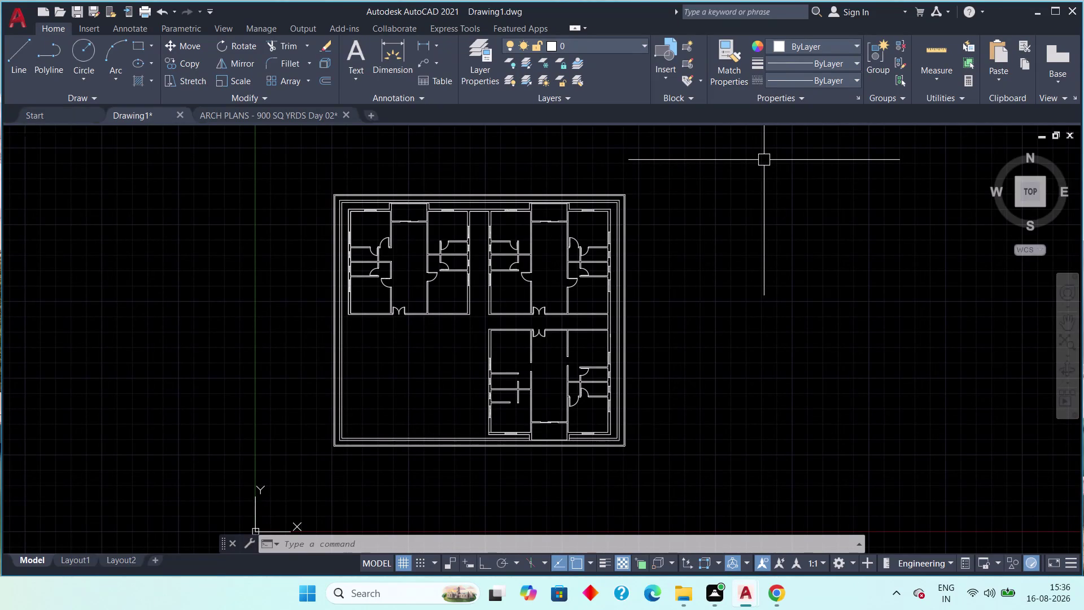
Pan and zoom around the floor plan to inspect the lower unit's doorways.
middle_drag(814, 177, 699, 214)
scroll(up, 3)
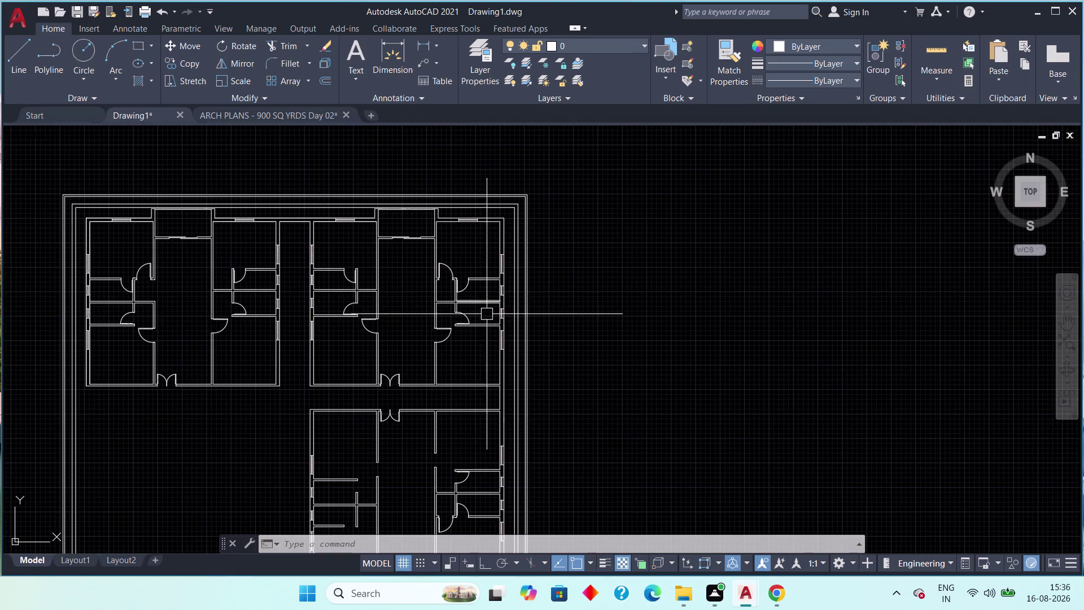
middle_drag(486, 314, 554, 274)
middle_drag(554, 414, 550, 331)
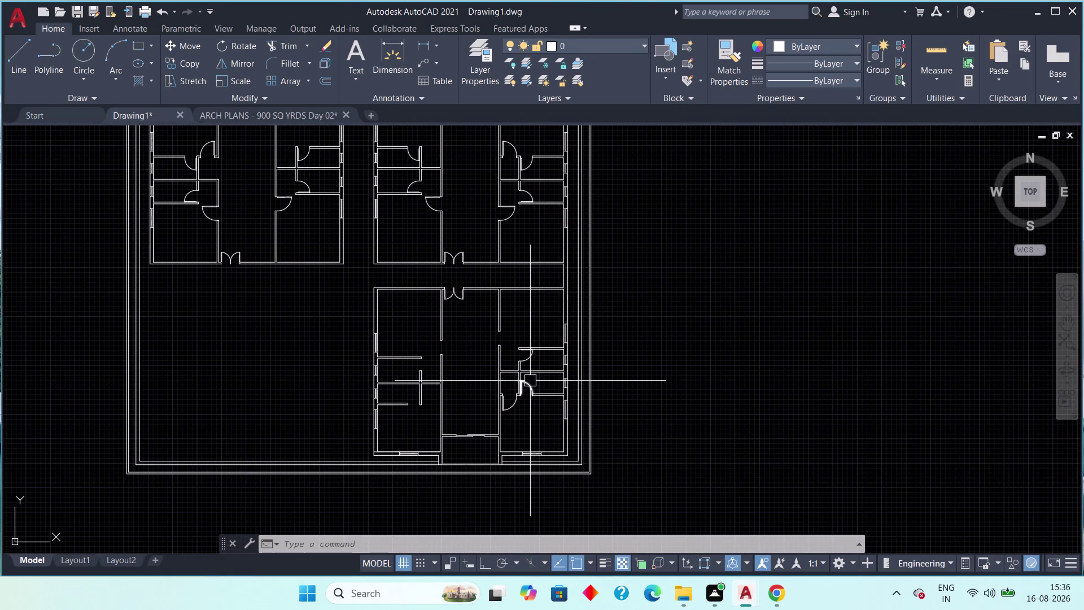
scroll(up, 3)
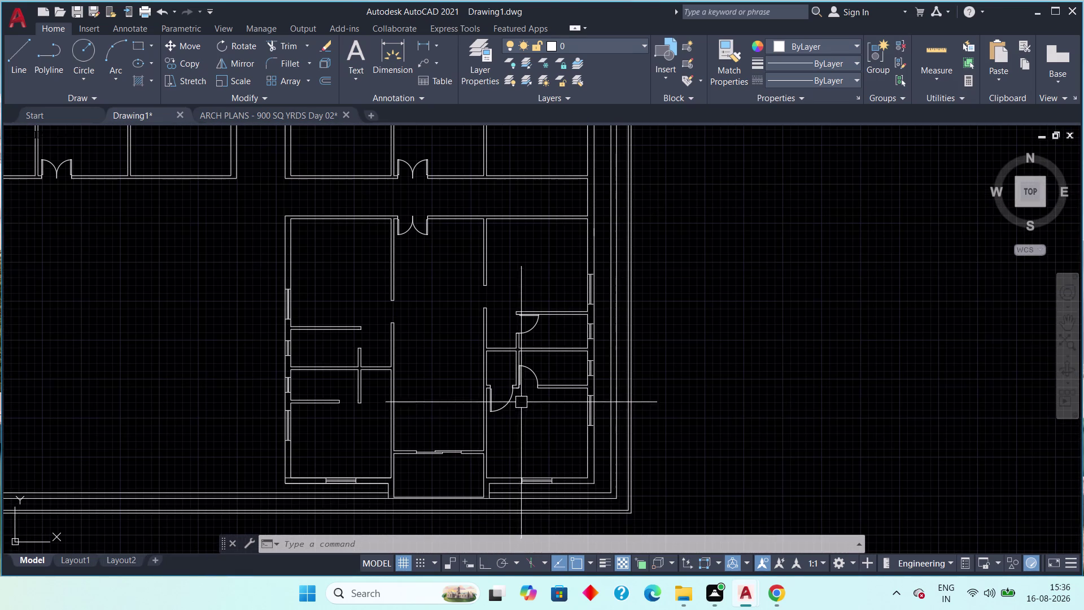
middle_drag(522, 401, 586, 418)
scroll(down, 3)
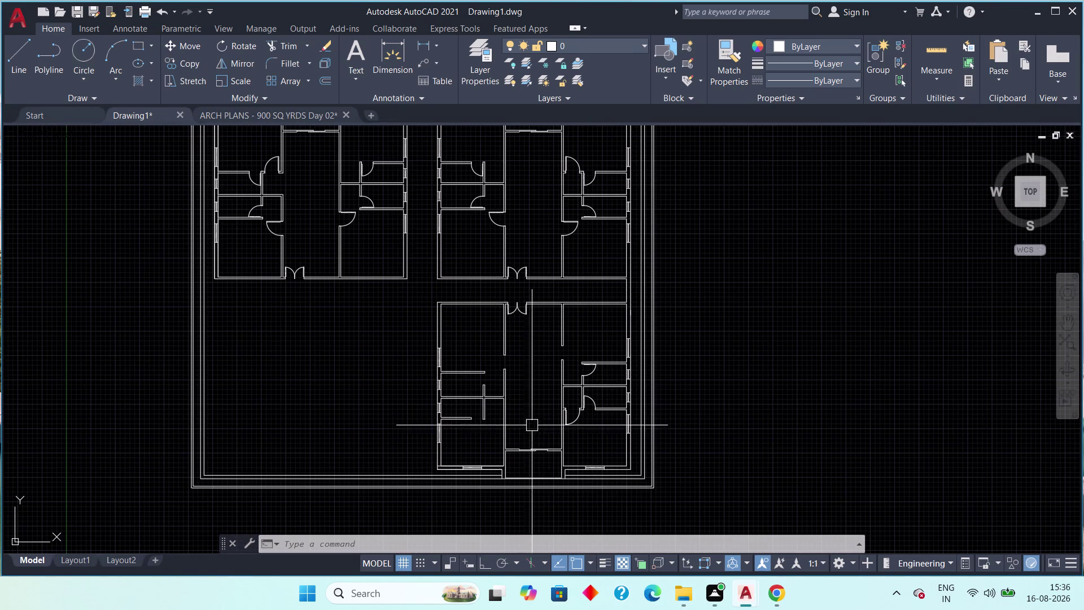
scroll(up, 3)
scroll(down, 3)
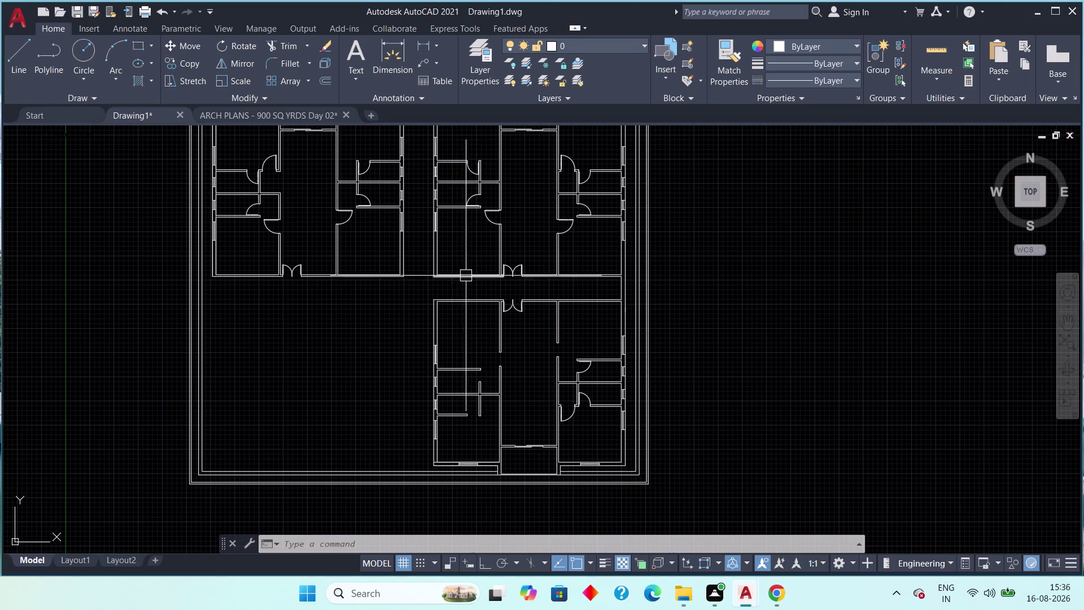
middle_drag(485, 272, 501, 290)
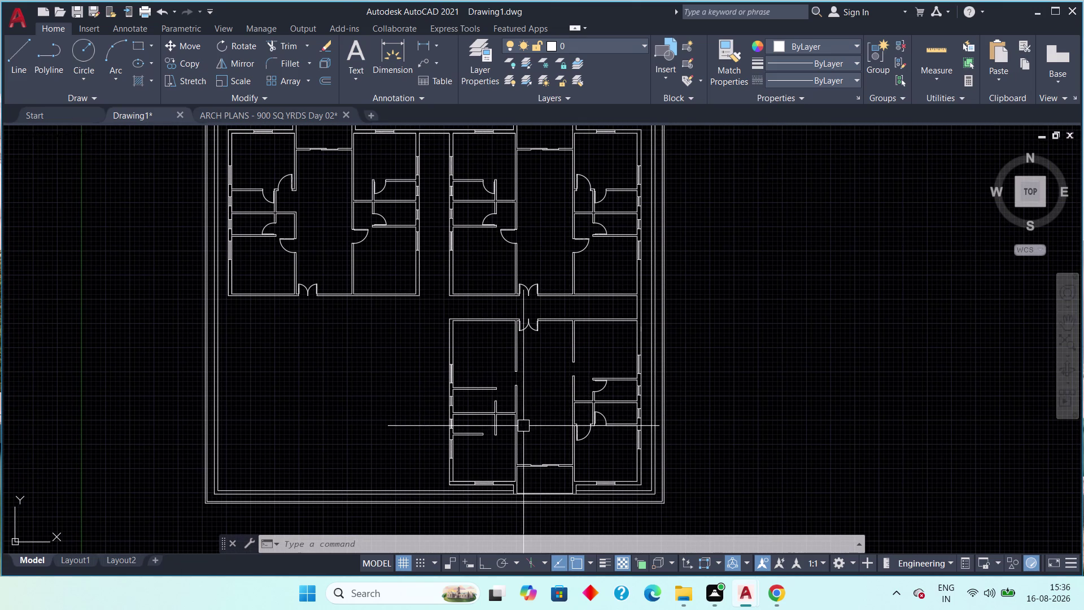
middle_drag(512, 433, 556, 413)
scroll(up, 3)
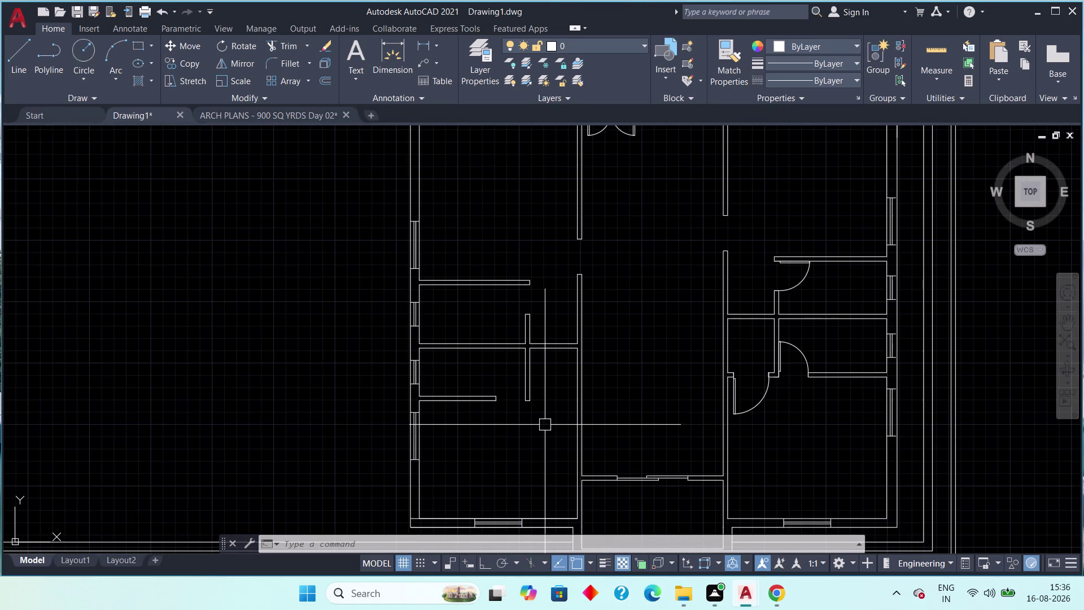
middle_drag(506, 426, 533, 410)
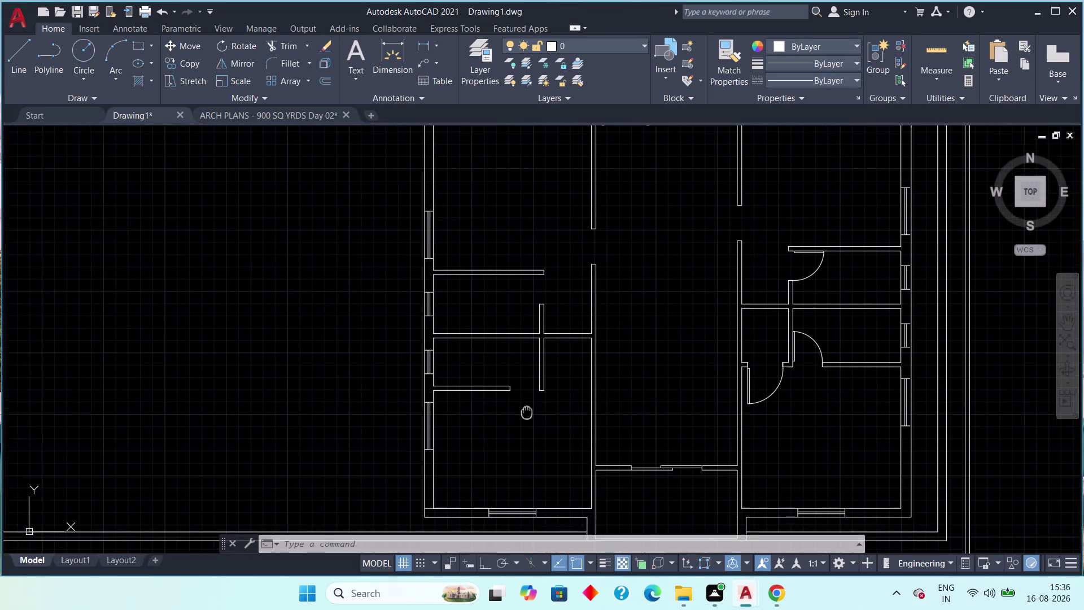
middle_drag(533, 410, 591, 375)
scroll(up, 3)
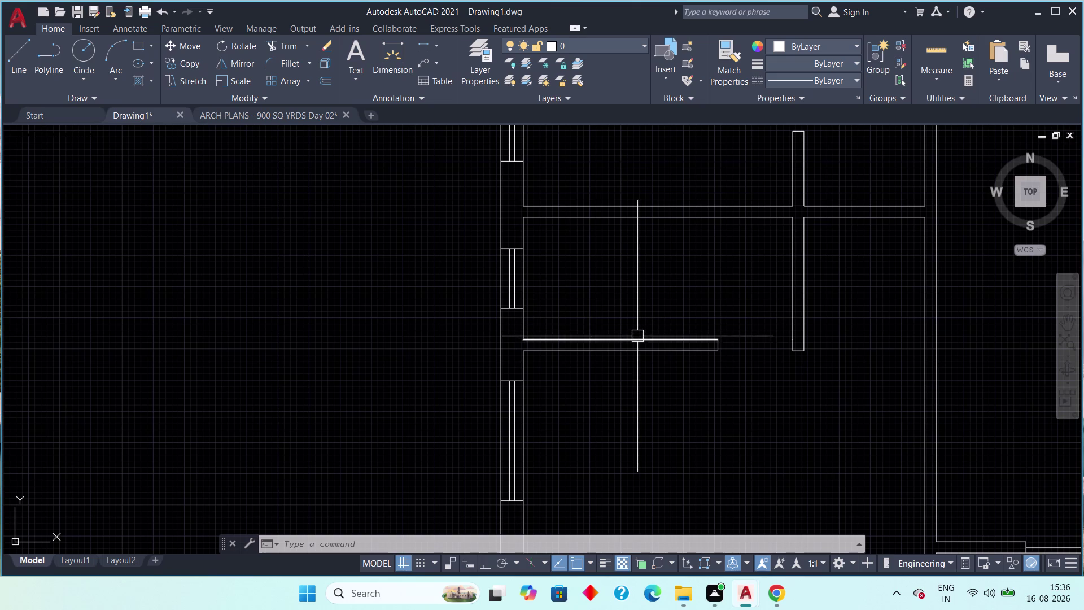
scroll(down, 3)
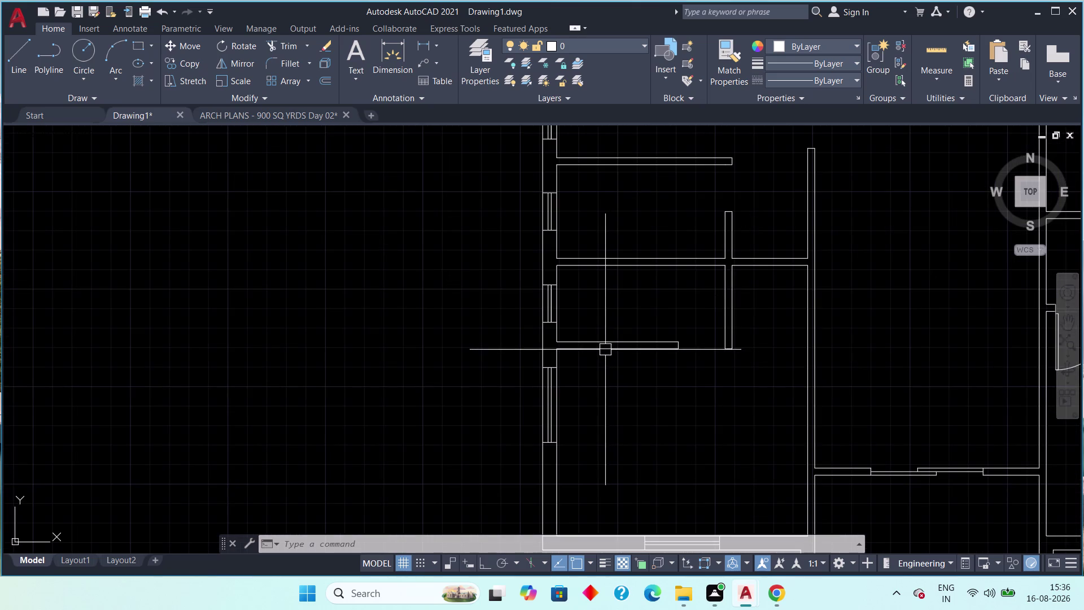
scroll(up, 3)
middle_drag(607, 349, 666, 291)
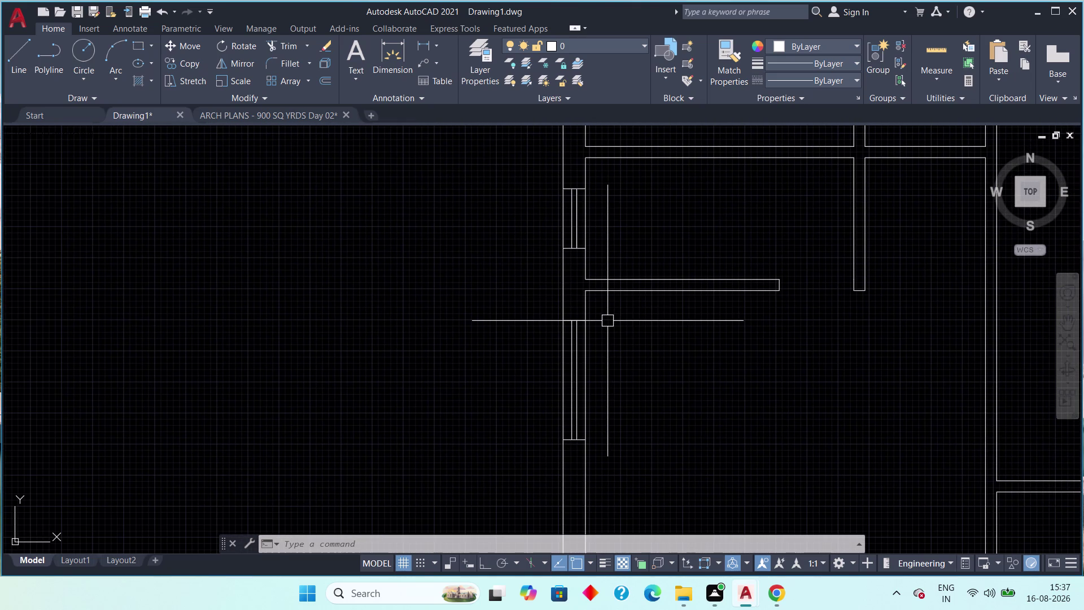
scroll(down, 3)
middle_drag(634, 340, 642, 343)
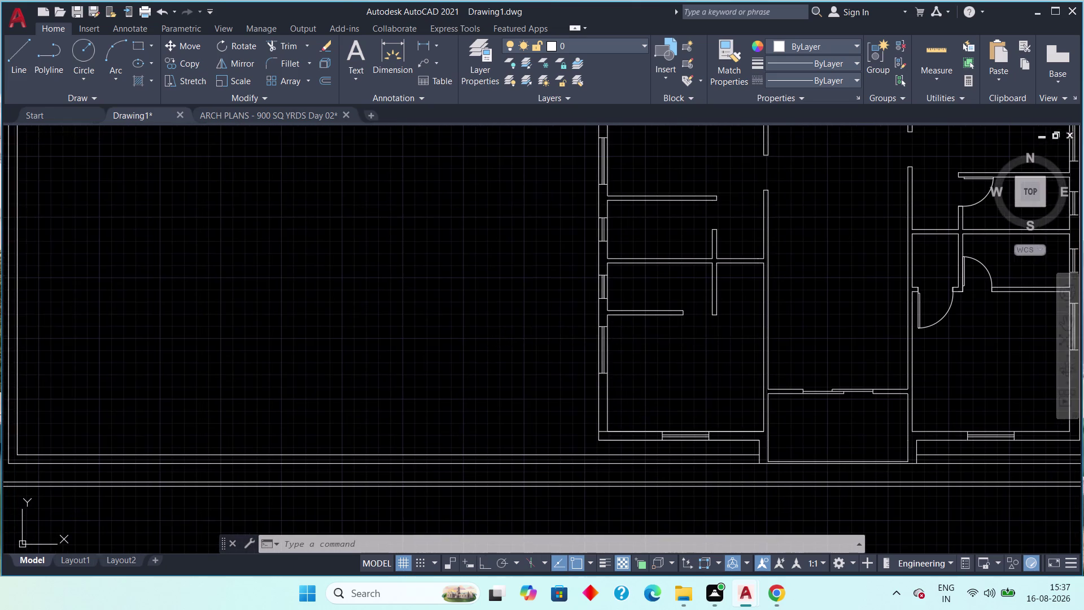
middle_drag(642, 342, 594, 369)
scroll(down, 3)
middle_drag(639, 355, 552, 385)
scroll(down, 3)
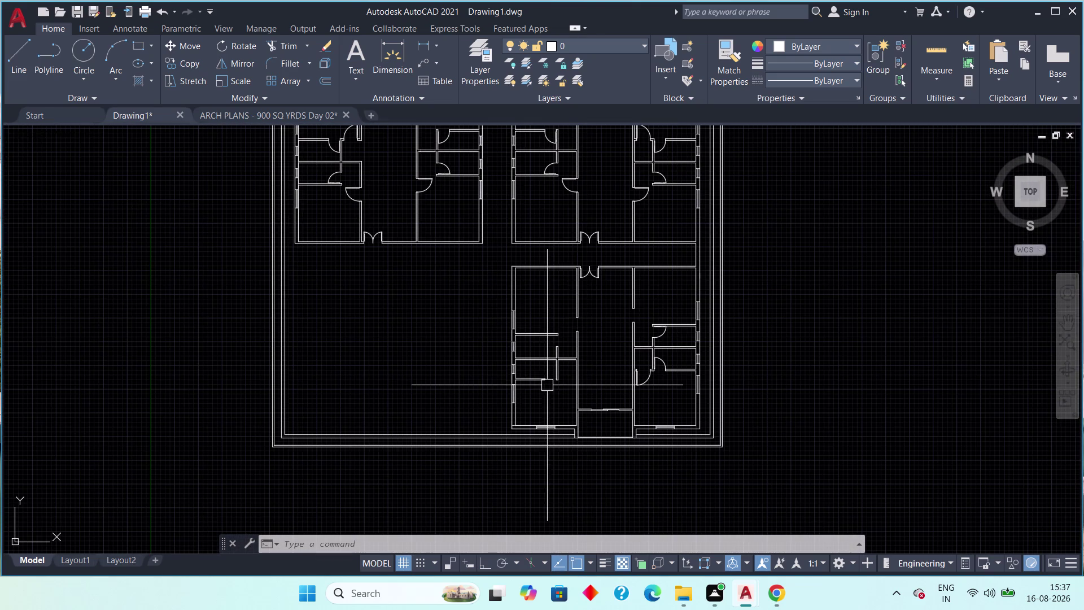
middle_drag(592, 355, 536, 413)
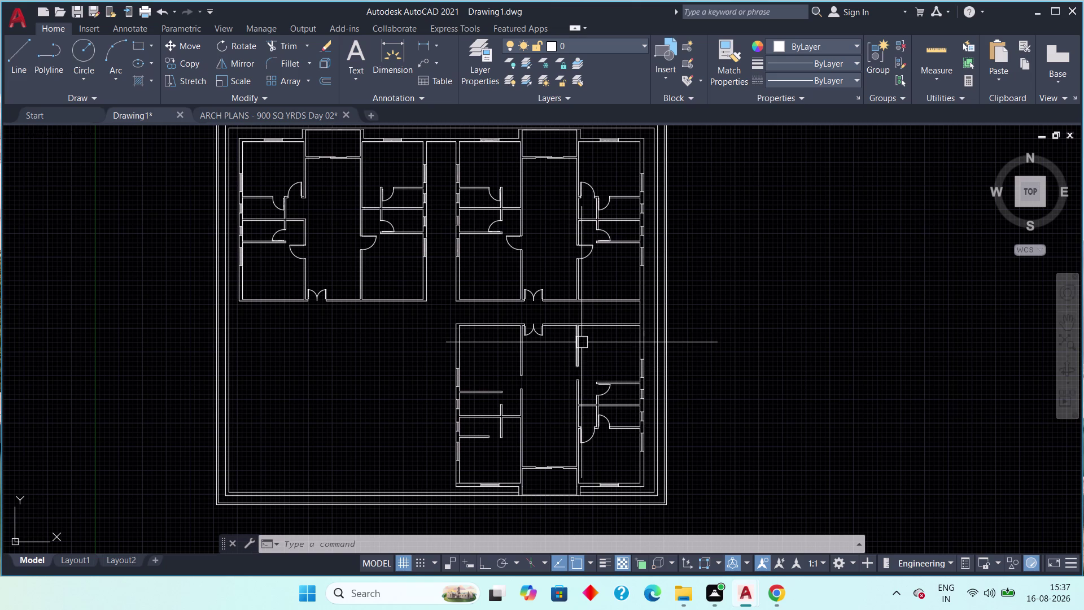
scroll(up, 3)
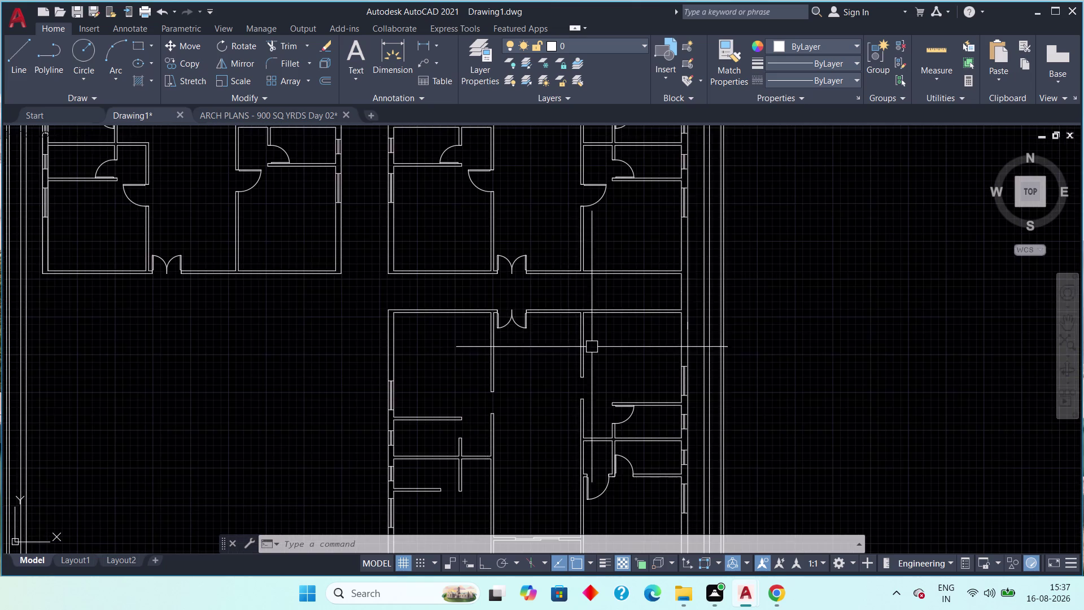
scroll(down, 3)
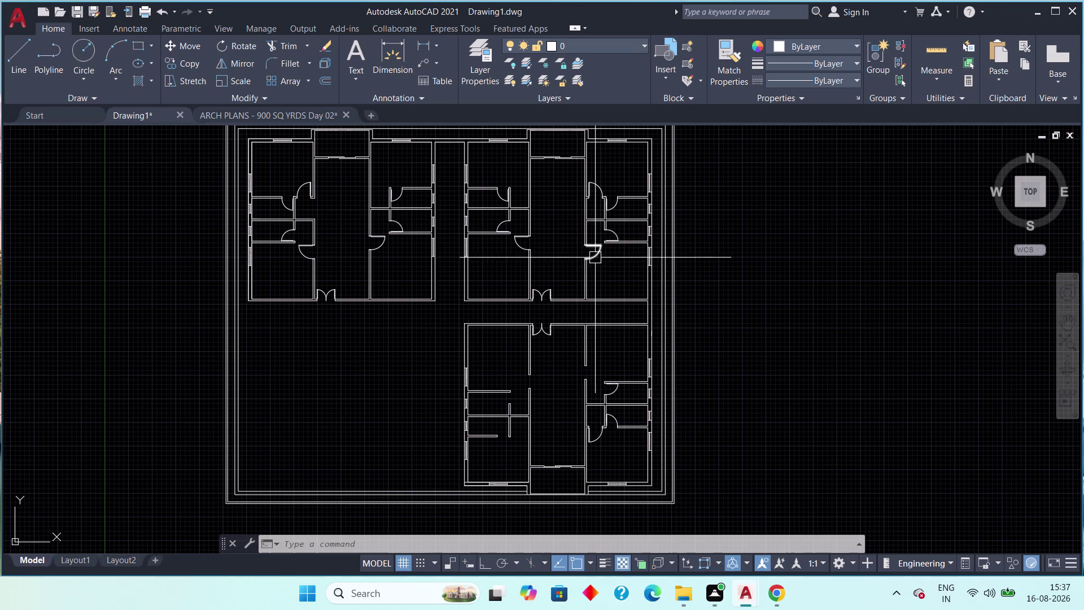
Copy the upper-right unit's door swing into a doorway of the lower unit.
click(595, 257)
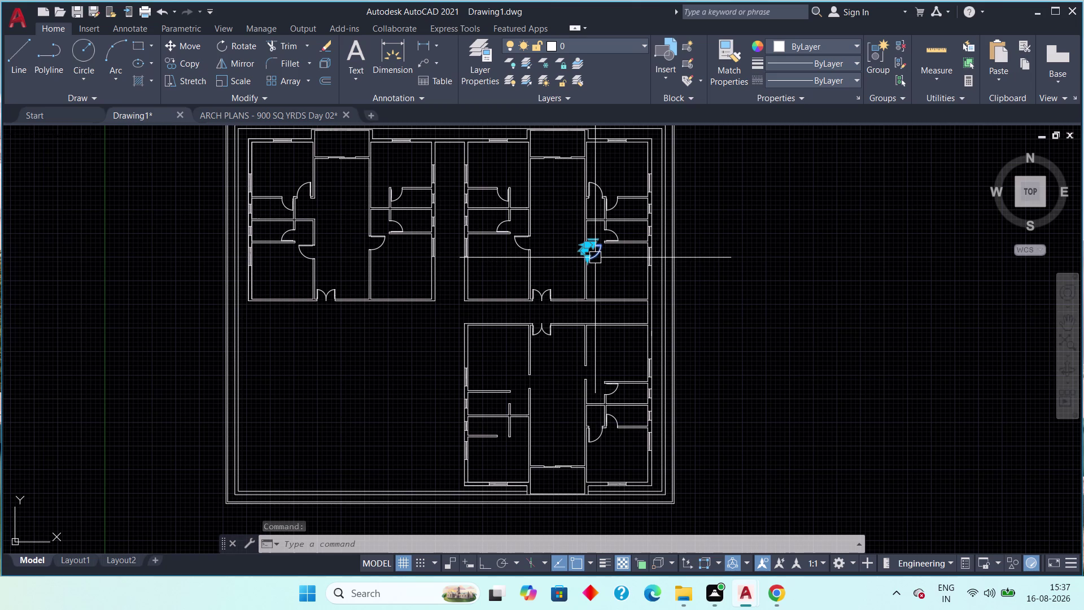
text(c)
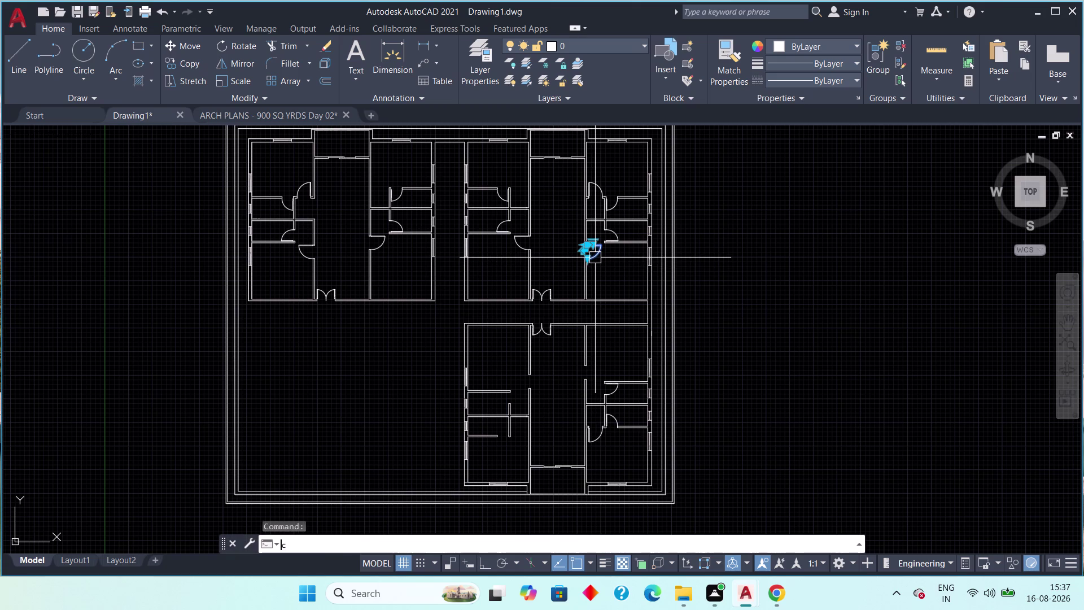
text(o)
key(space)
drag(595, 258, 596, 263)
drag(598, 256, 598, 264)
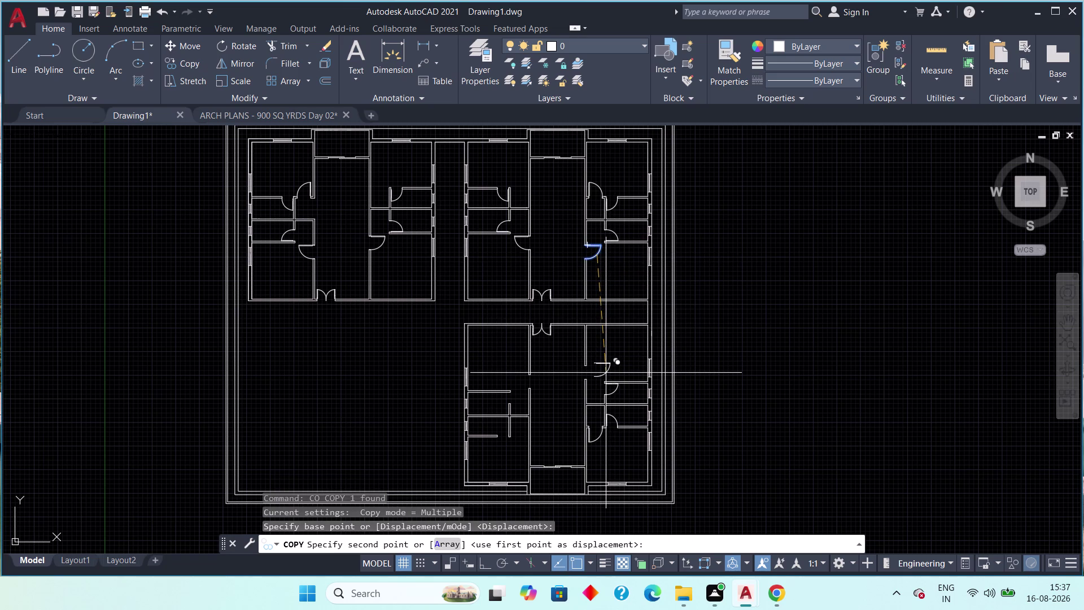
click(606, 373)
key(Escape)
scroll(up, 3)
Flip the copied door so it swings the other way, then clear the selection.
click(592, 351)
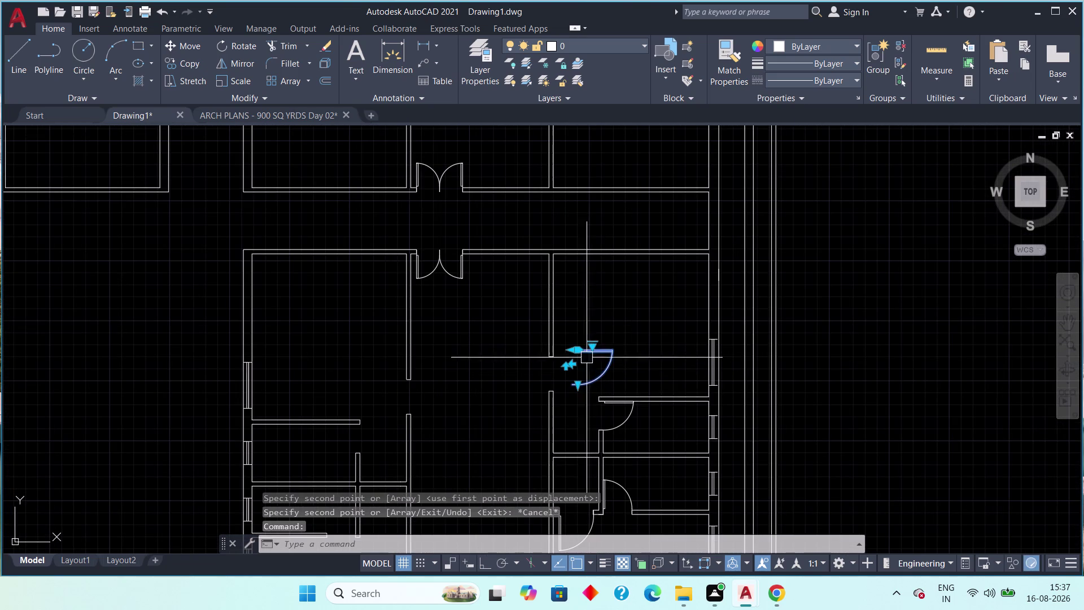
scroll(up, 3)
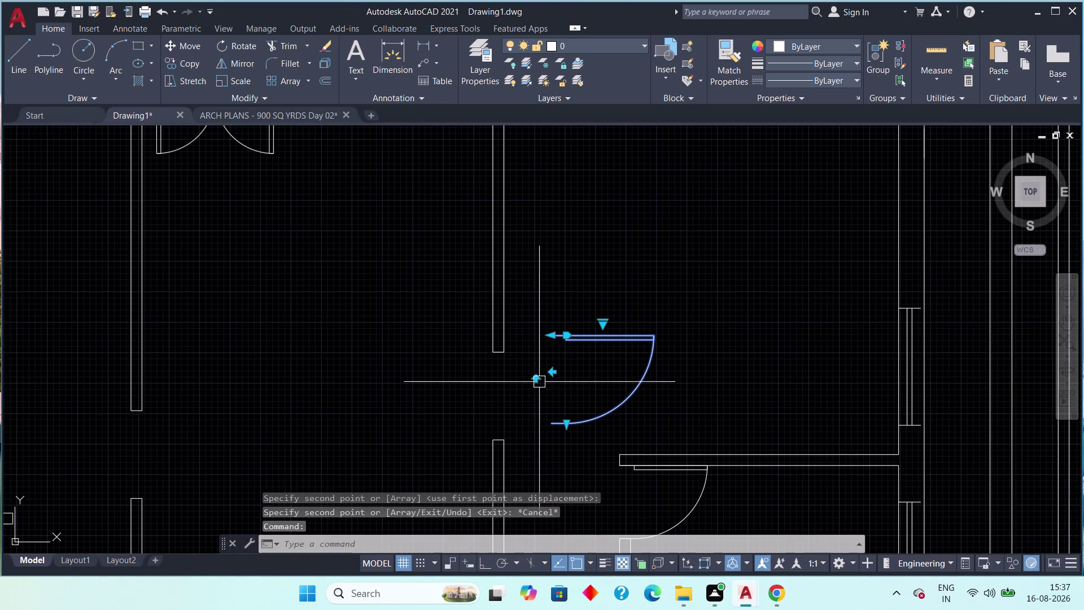
click(538, 381)
scroll(down, 3)
middle_drag(550, 377, 563, 358)
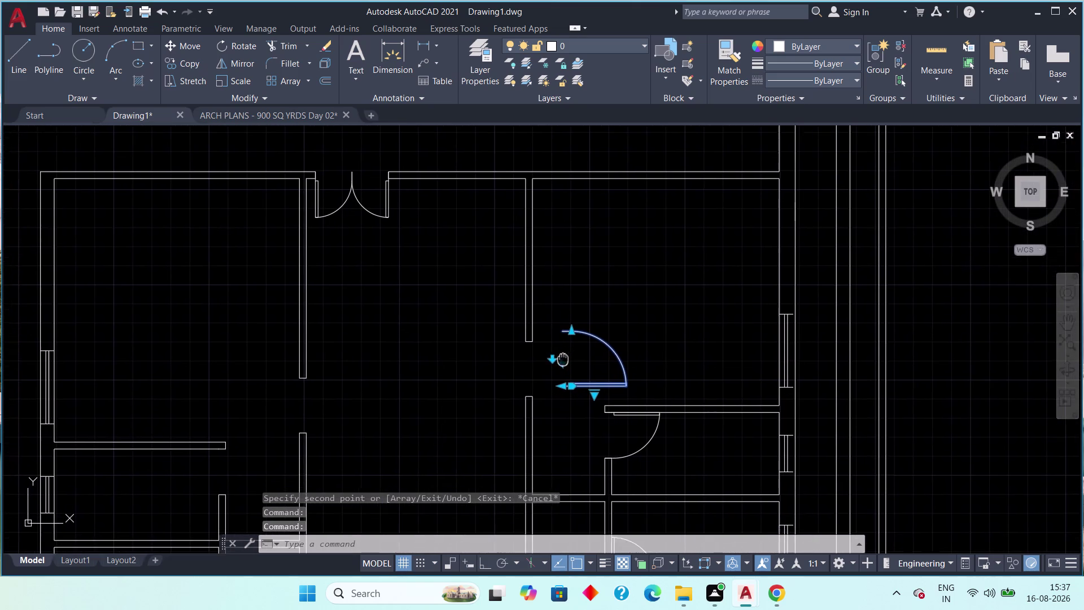
middle_drag(563, 359, 564, 358)
scroll(down, 3)
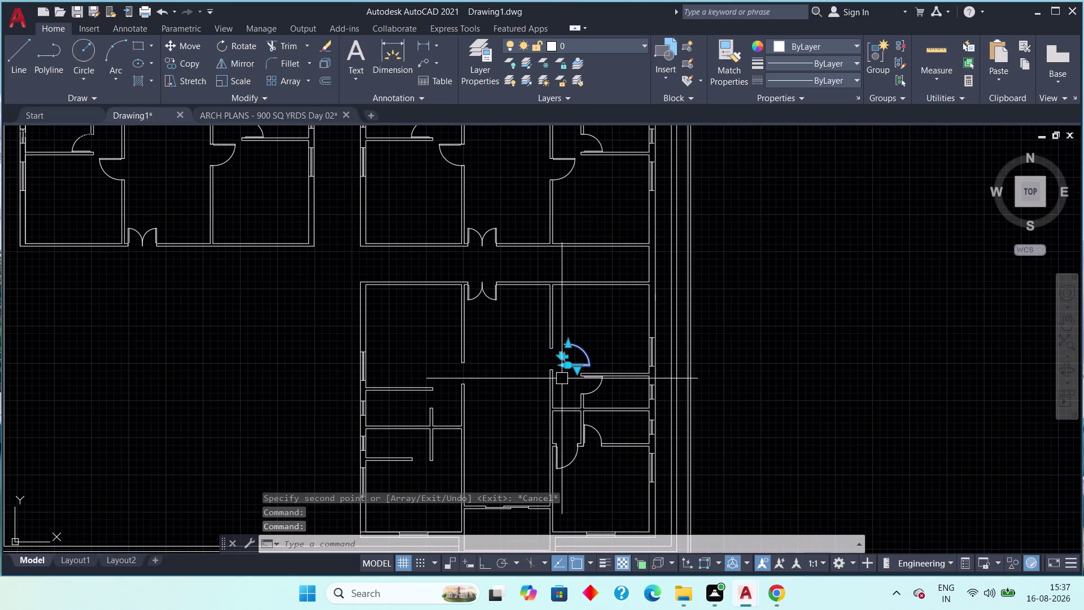
scroll(down, 3)
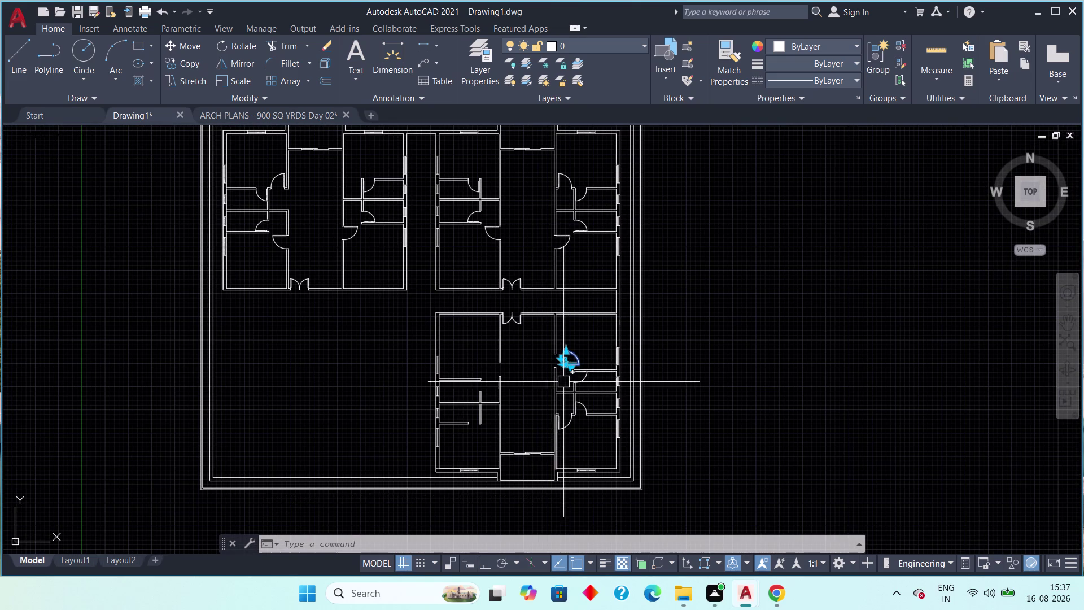
key(Escape)
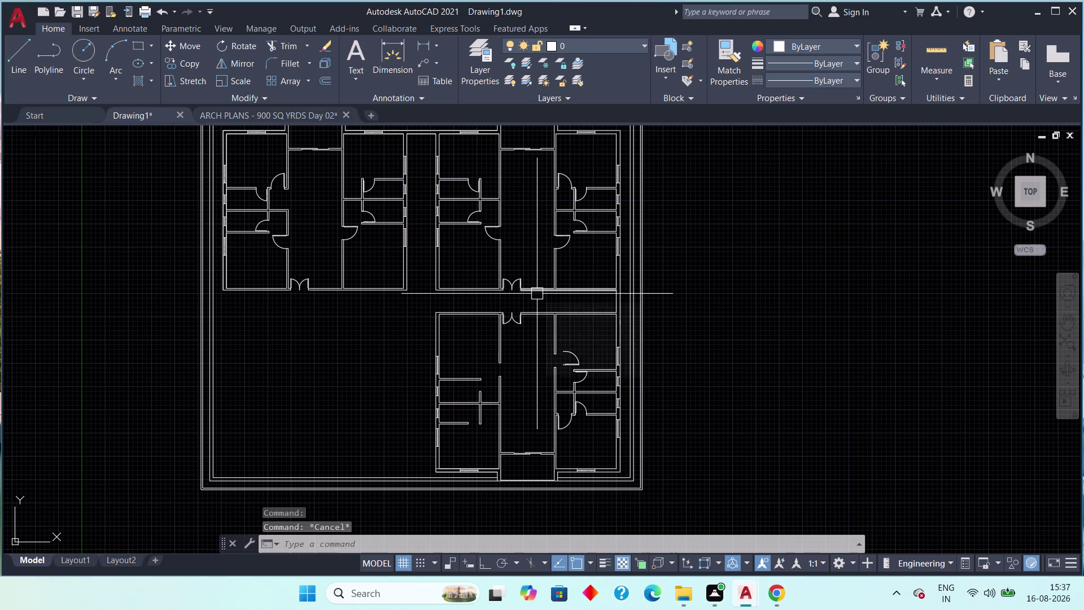
scroll(up, 3)
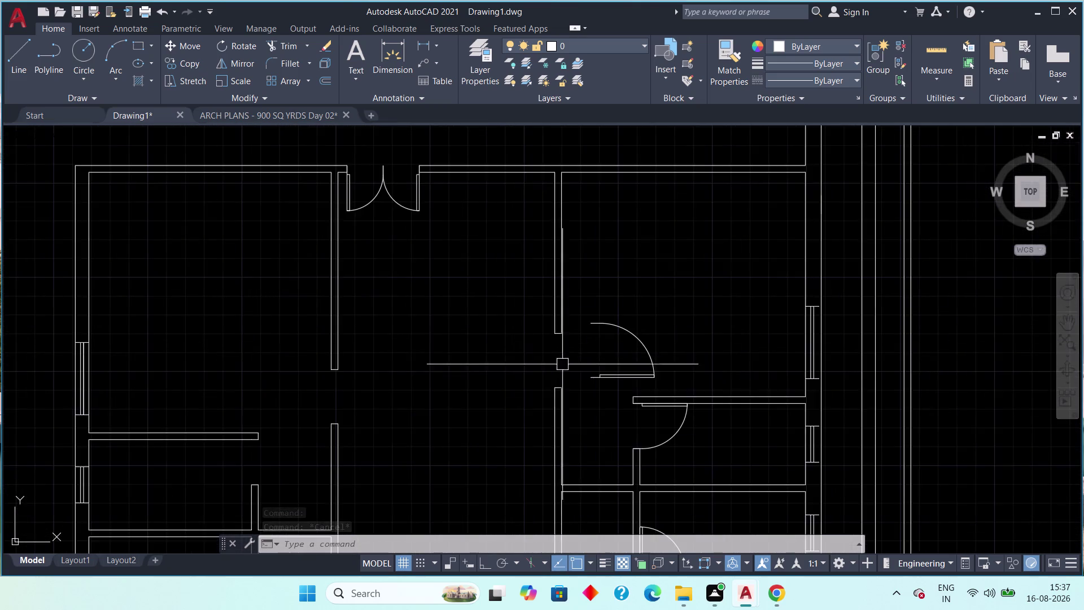
scroll(up, 3)
click(670, 346)
click(624, 420)
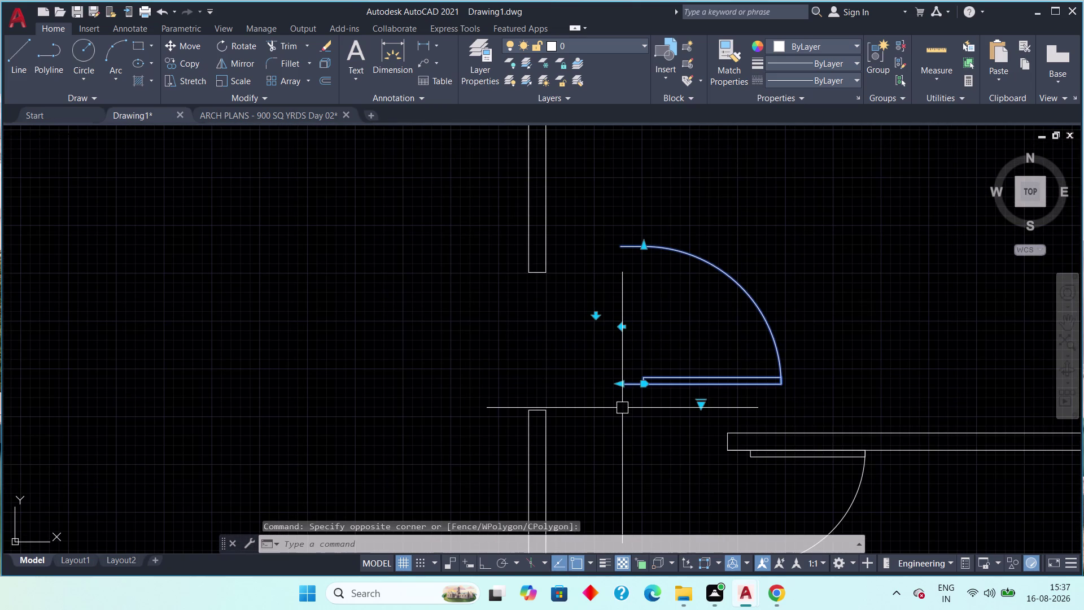
text(m)
key(space)
scroll(up, 3)
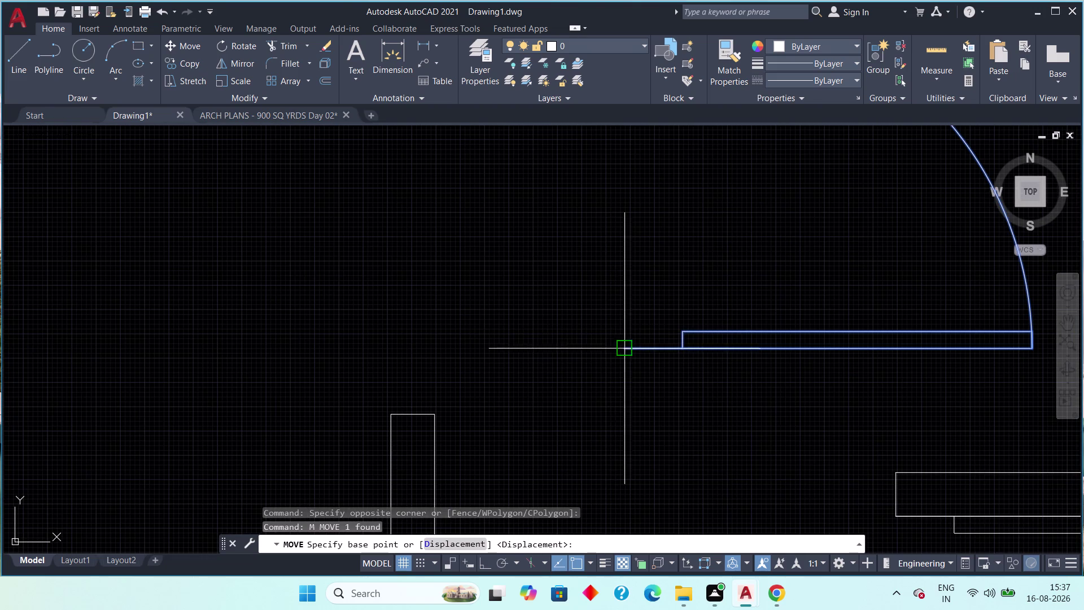
drag(624, 353, 603, 367)
click(394, 410)
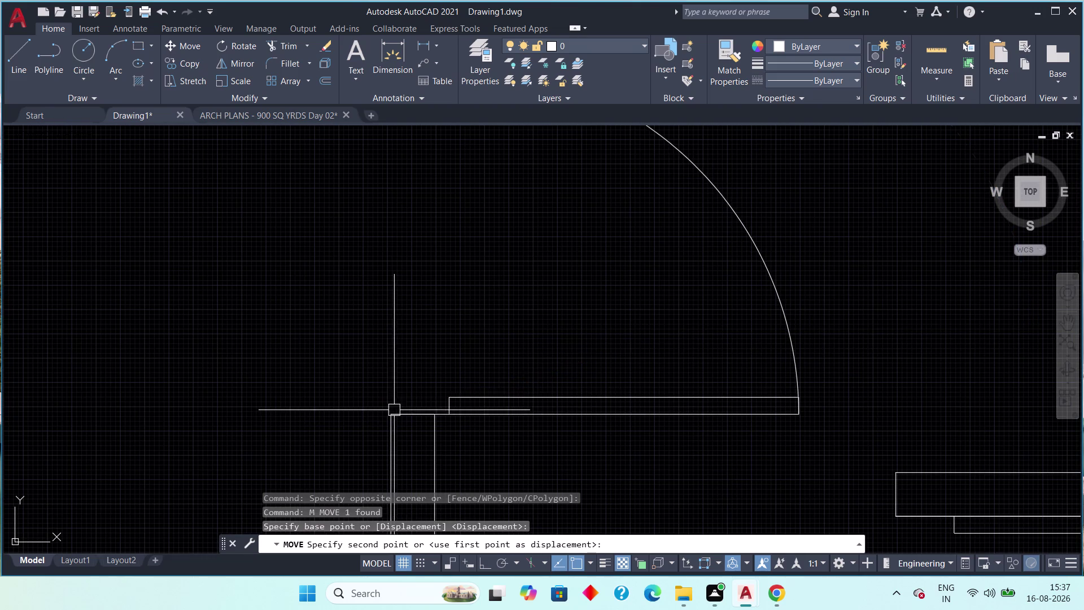
scroll(down, 3)
key(Escape)
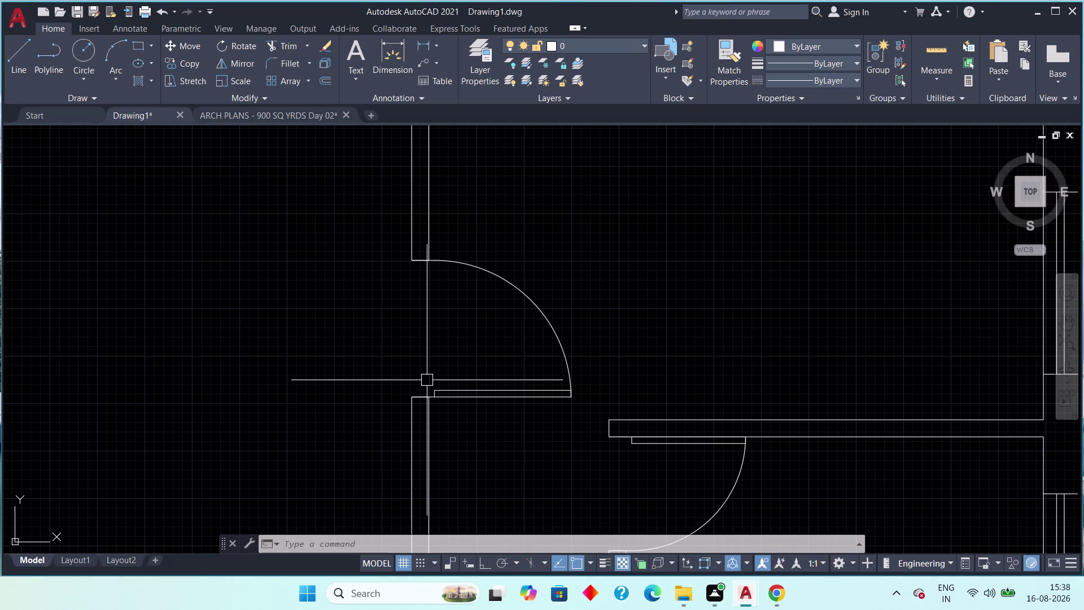
scroll(down, 3)
scroll(down, 3)
middle_drag(478, 364, 547, 351)
scroll(down, 3)
scroll(down, 3)
middle_drag(531, 370, 548, 404)
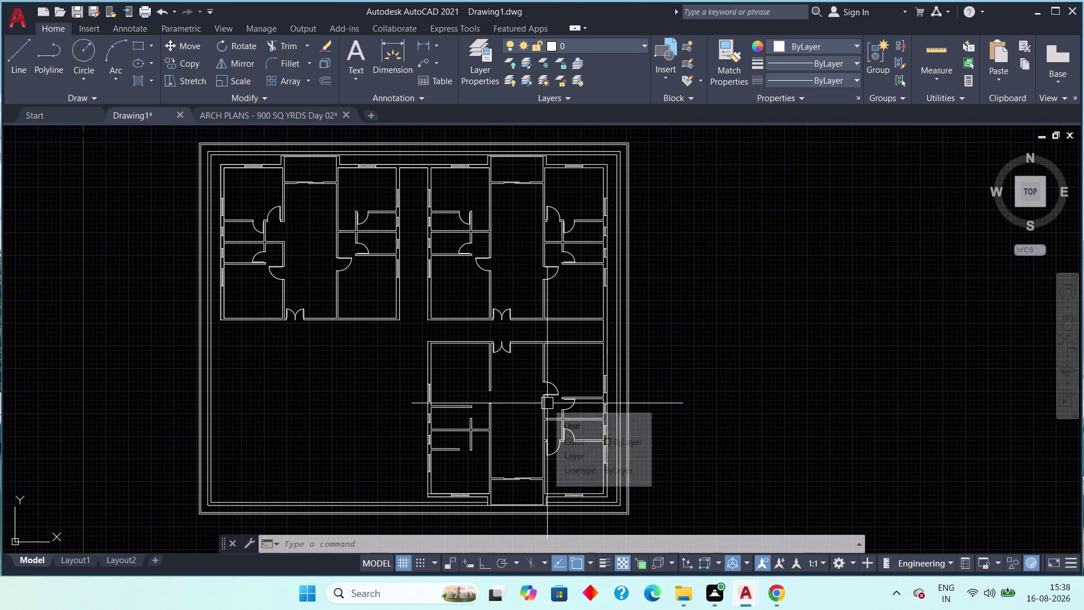
scroll(up, 3)
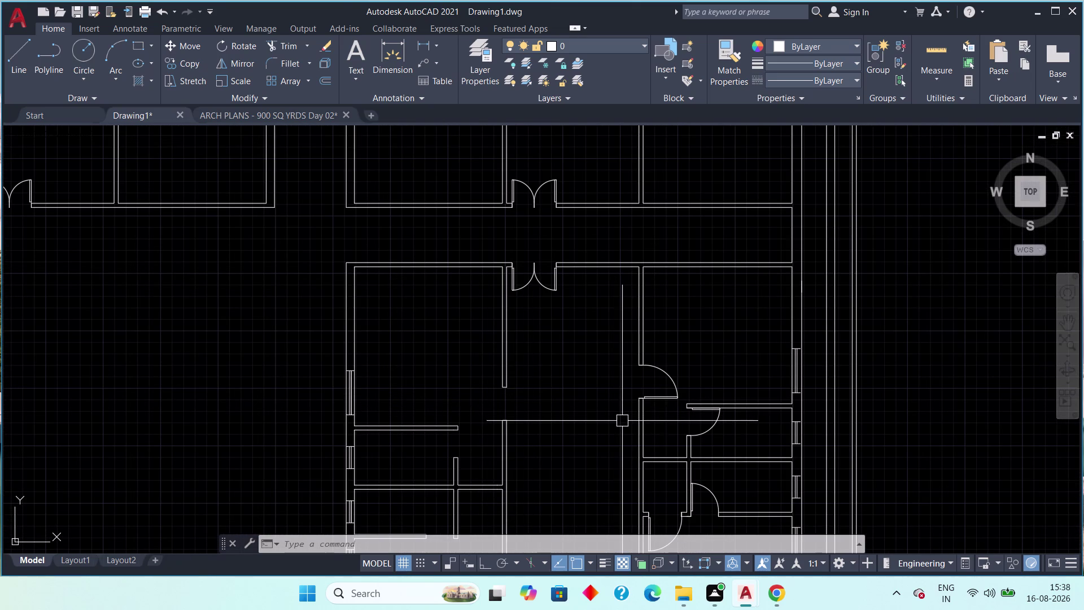
scroll(down, 3)
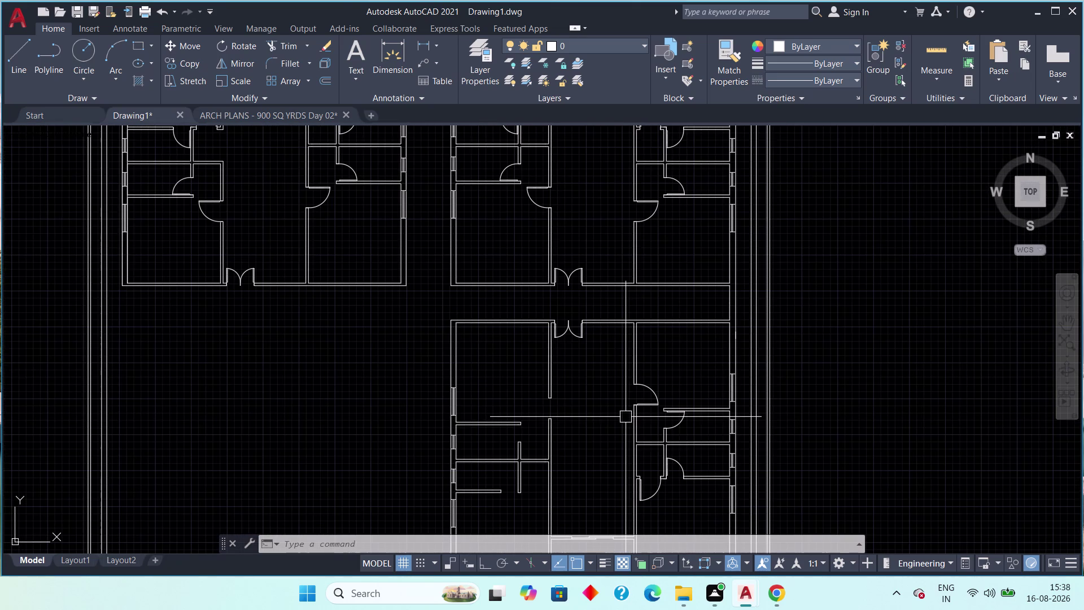
scroll(up, 3)
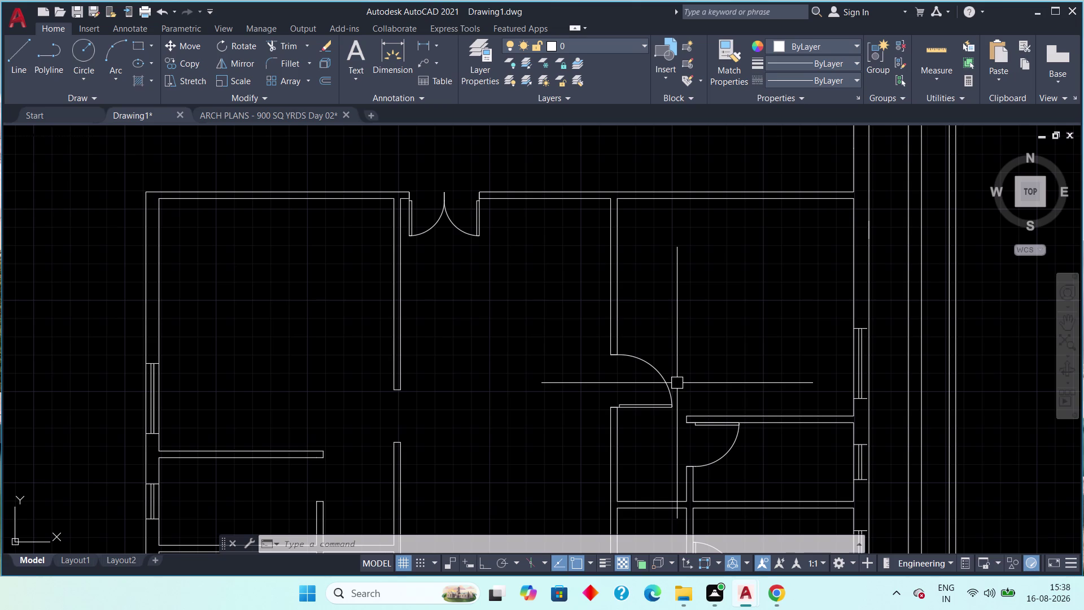
scroll(down, 3)
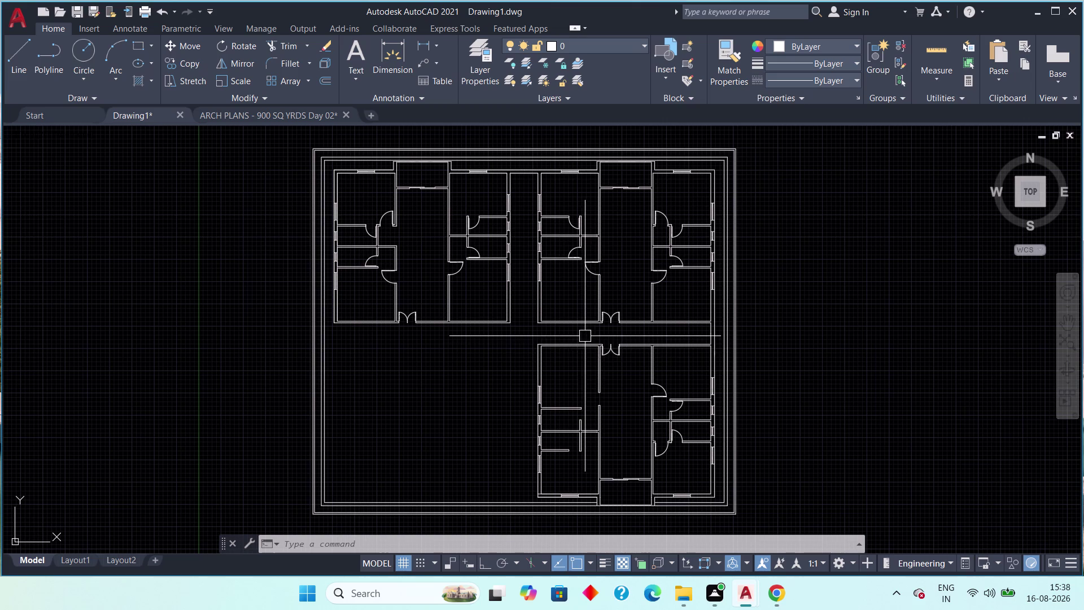
scroll(up, 3)
Copy a door from the upper unit into a room of the lower unit.
click(587, 242)
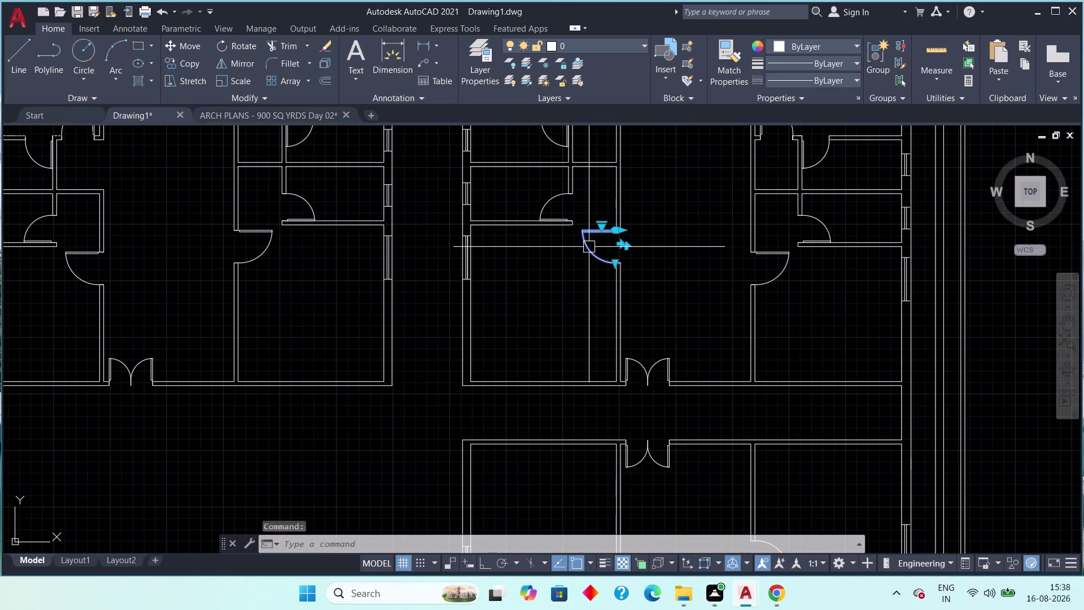
key(c)
text(o)
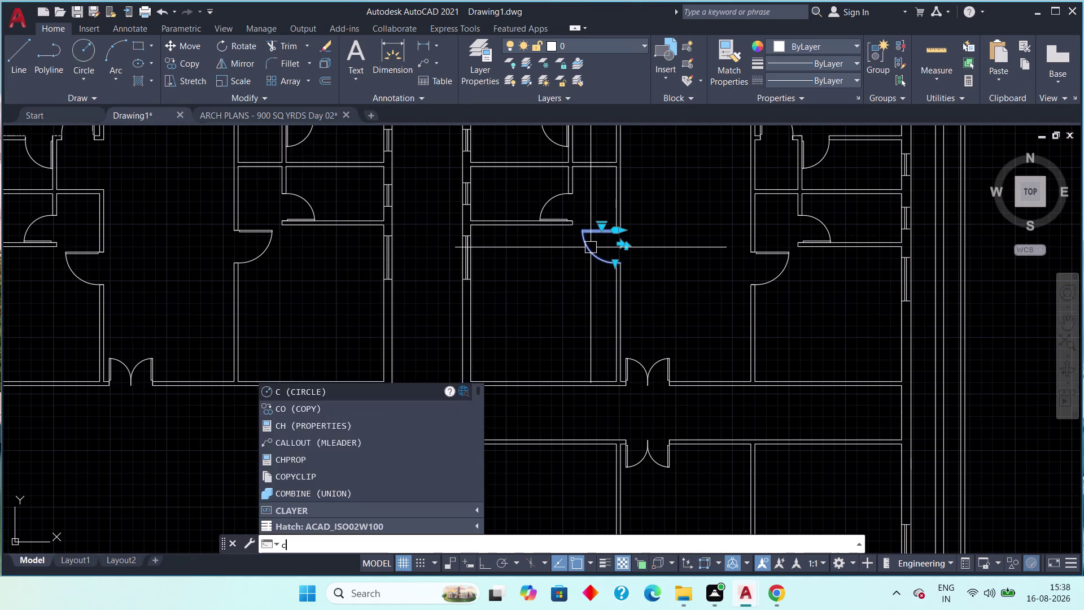
key(space)
click(596, 252)
middle_drag(613, 401, 580, 243)
scroll(down, 3)
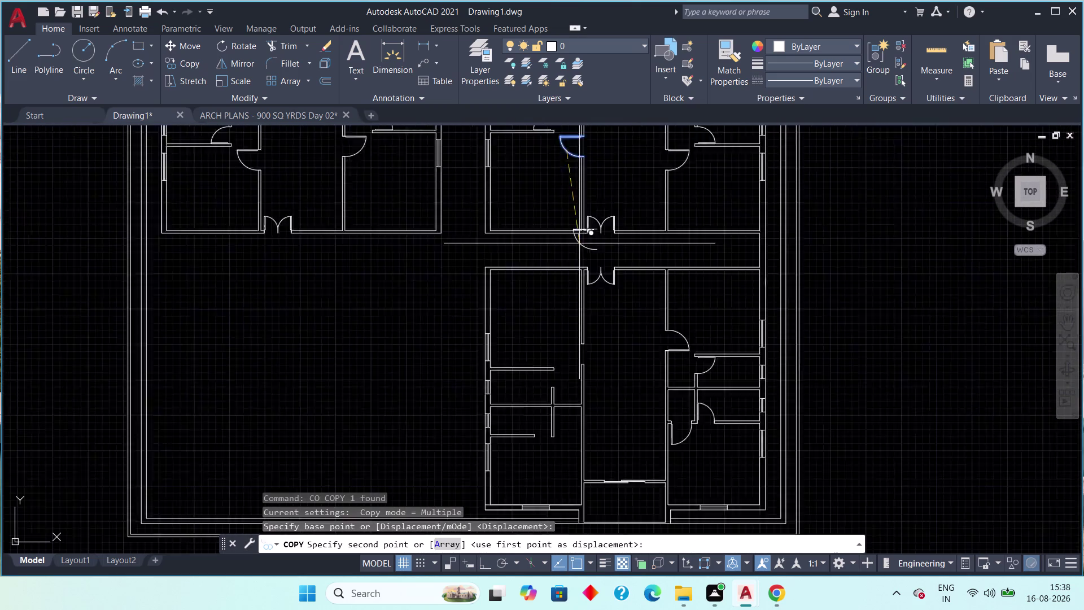
scroll(down, 3)
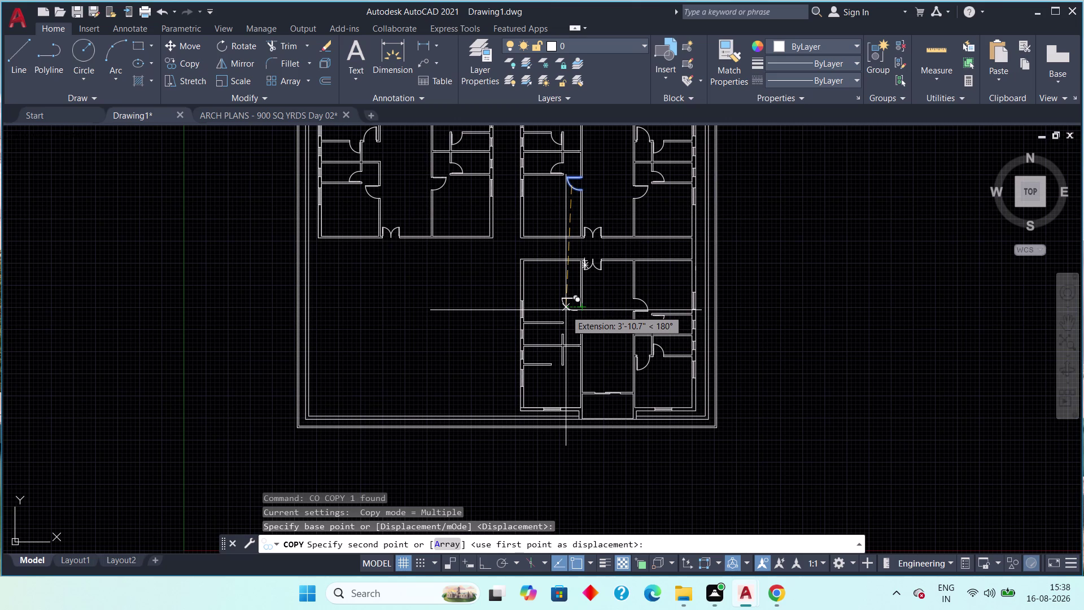
click(566, 310)
key(Escape)
scroll(up, 3)
Flip the copied door to swing the other way.
click(569, 305)
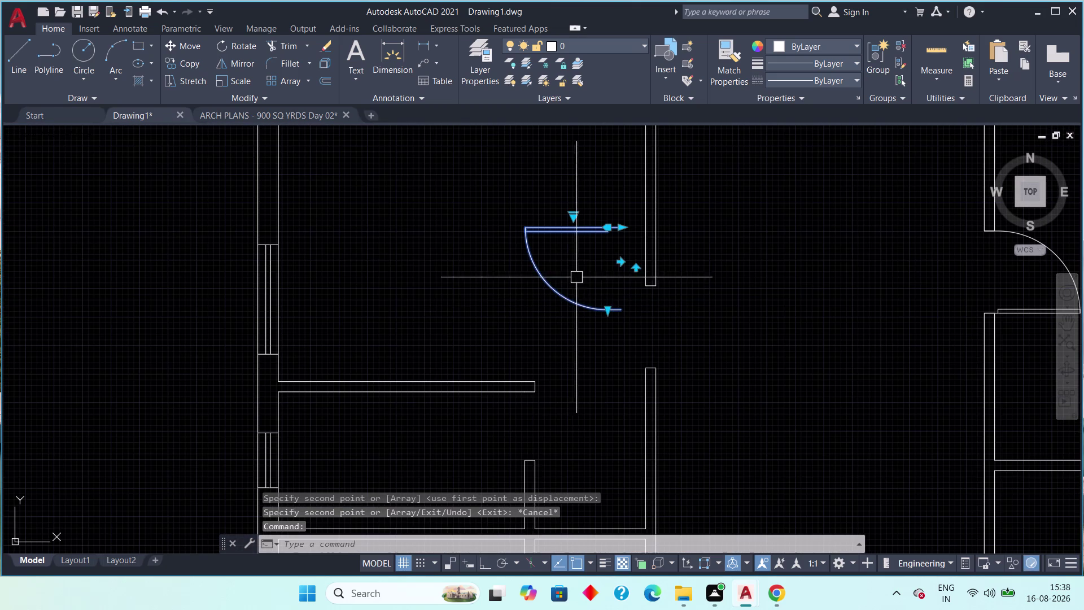
click(635, 269)
scroll(down, 3)
middle_drag(586, 259, 588, 291)
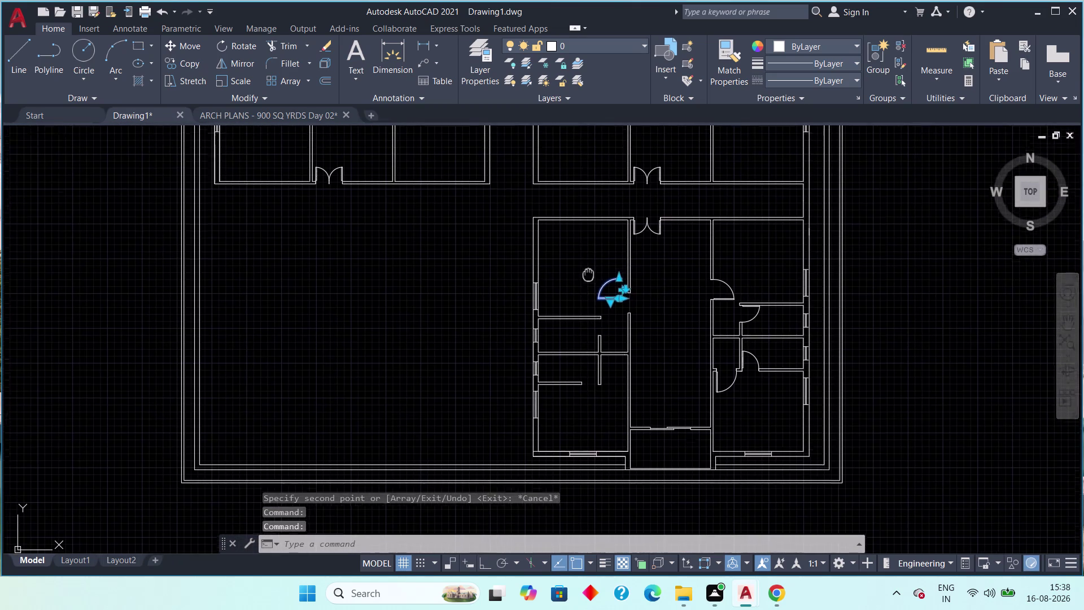
middle_drag(588, 291, 549, 344)
scroll(down, 3)
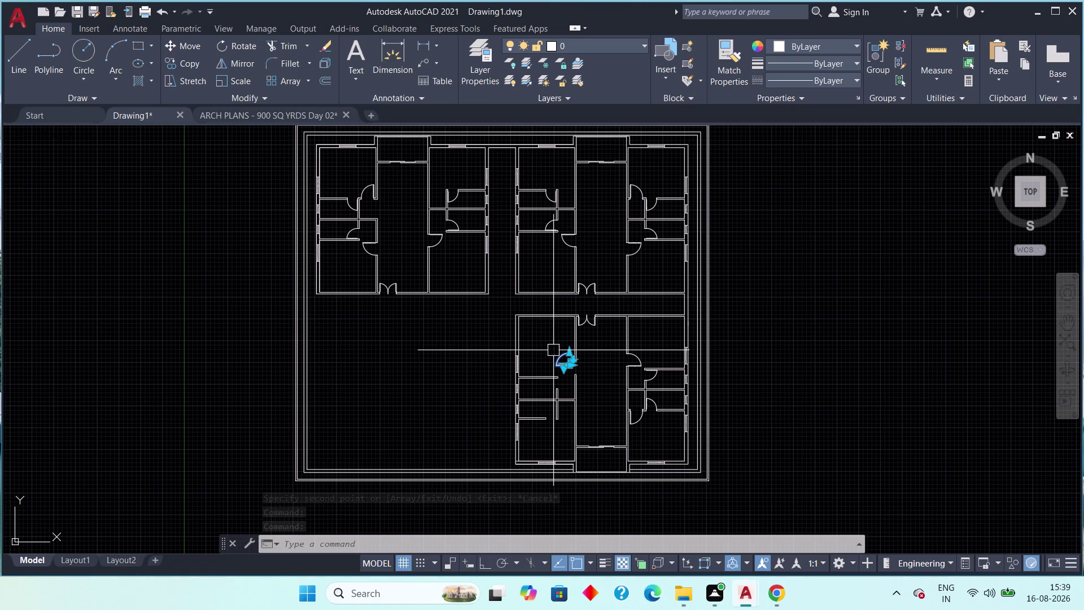
key(Escape)
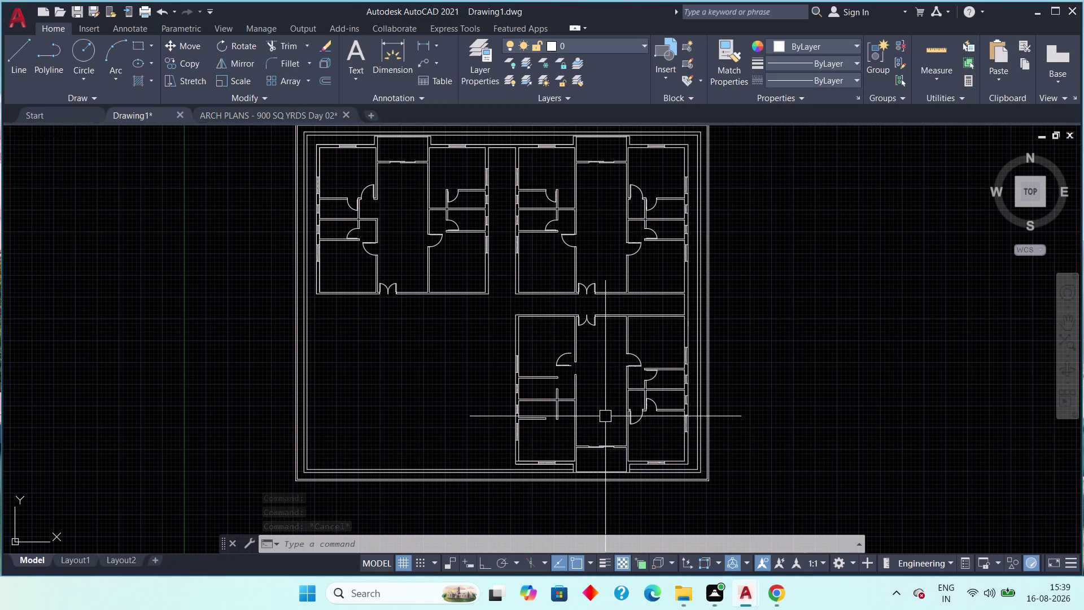
scroll(up, 3)
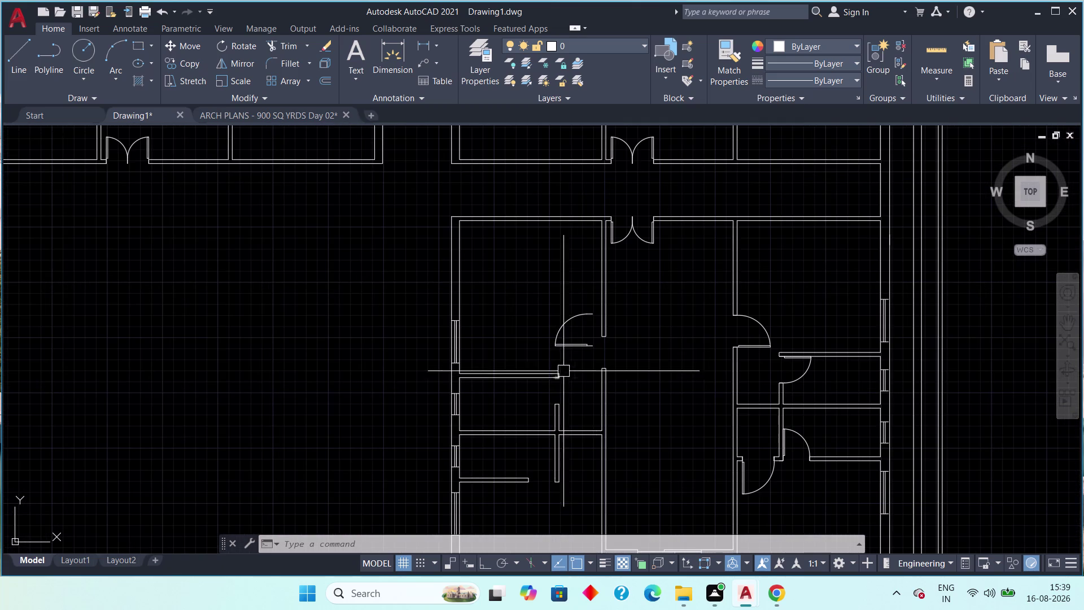
Move the copied door from its leaf corner onto the wall opening.
click(571, 348)
scroll(up, 3)
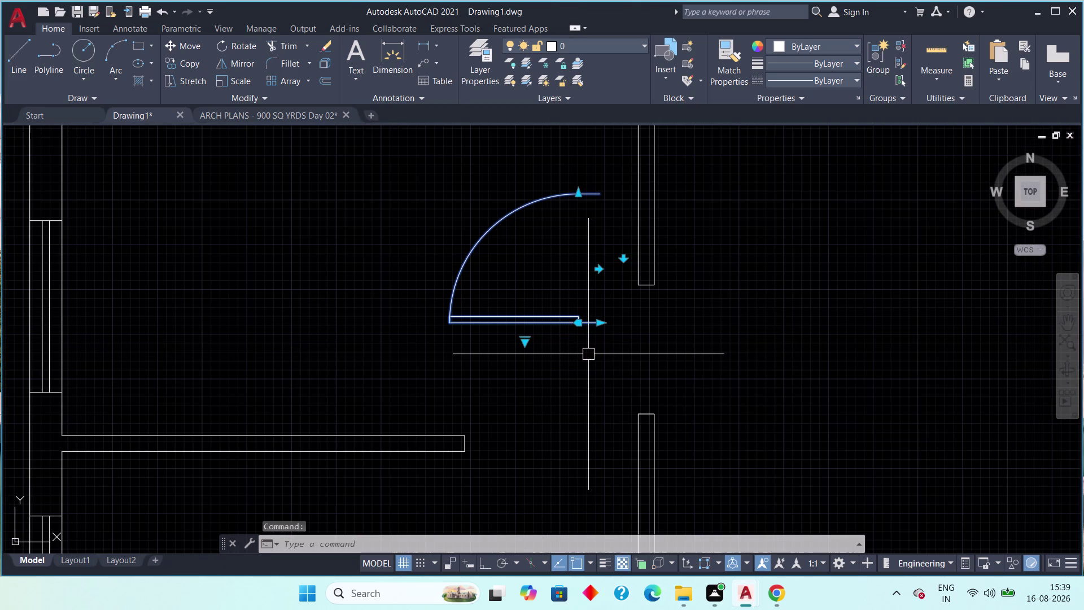
text(m)
key(space)
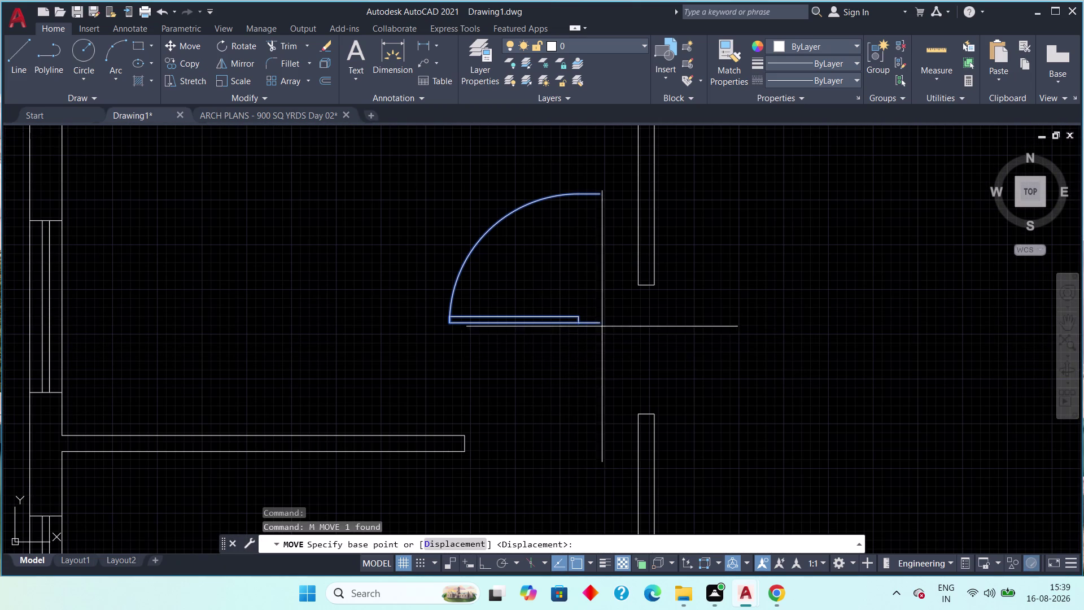
click(601, 324)
scroll(up, 3)
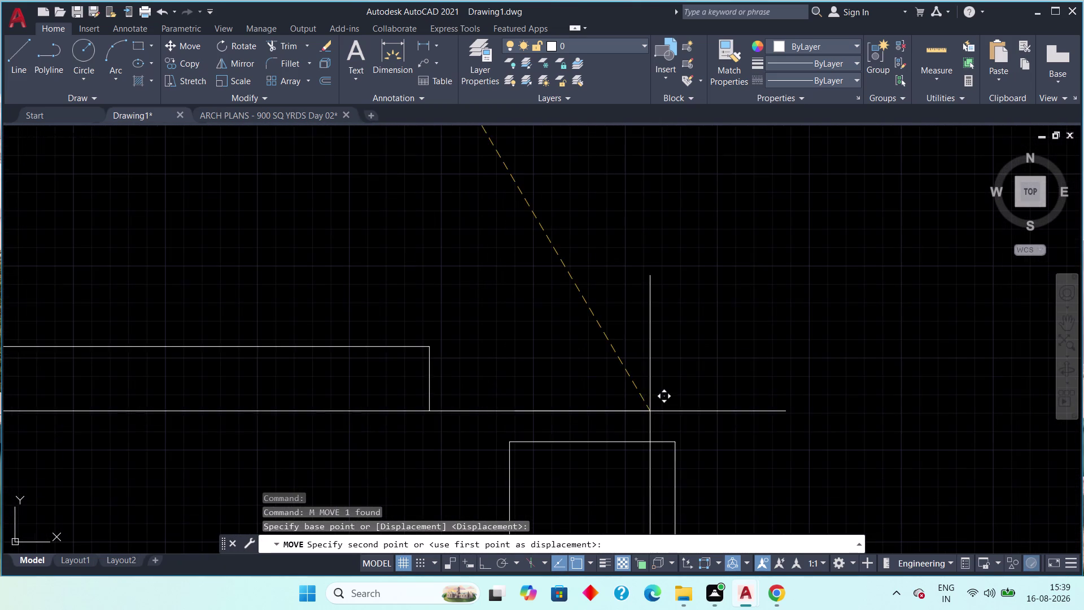
click(675, 439)
scroll(down, 3)
scroll(down, 3)
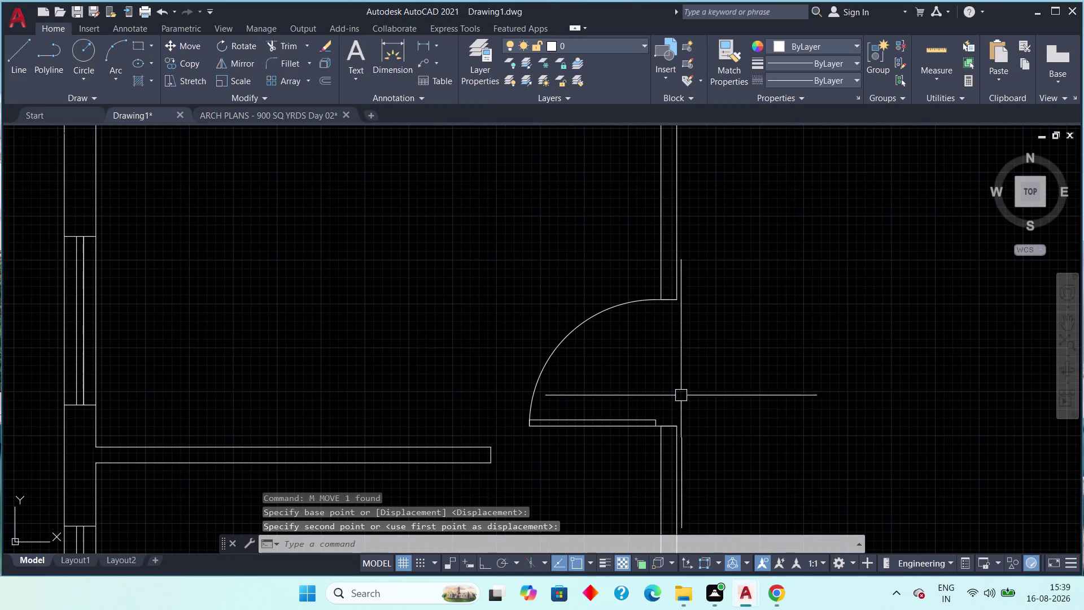
middle_drag(682, 391, 684, 409)
scroll(down, 3)
middle_drag(701, 363, 709, 389)
scroll(down, 3)
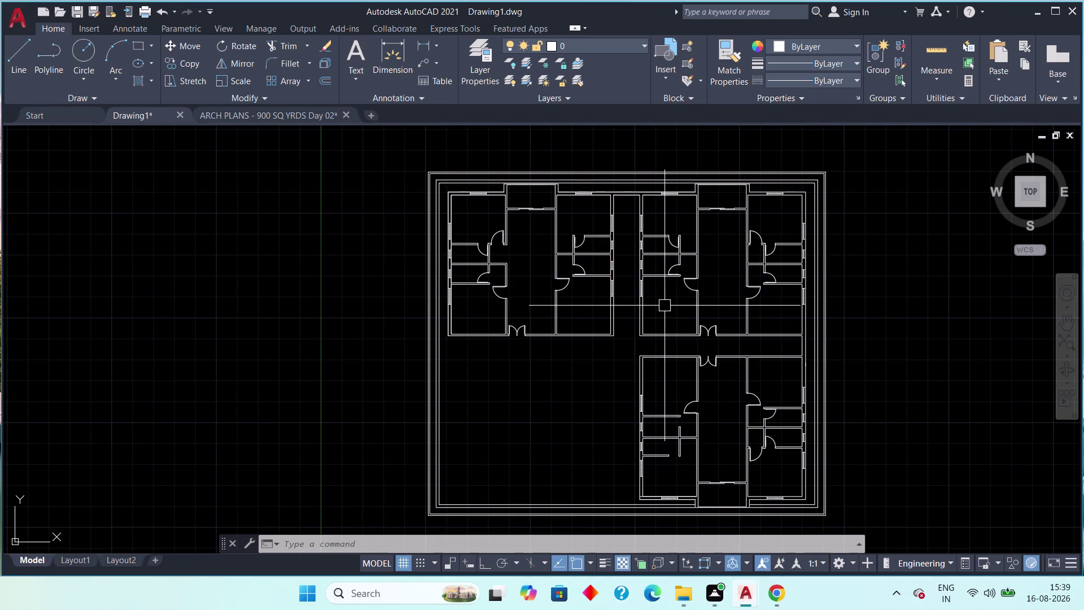
Copy another upper-unit door into a lower-unit room.
click(673, 269)
scroll(up, 3)
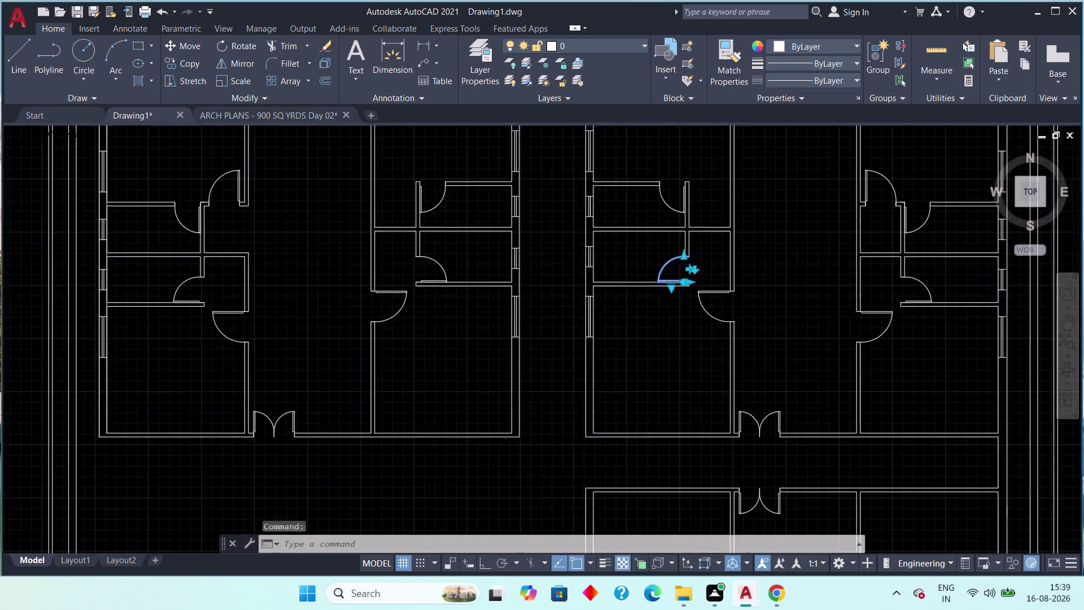
scroll(up, 3)
text(co)
key(space)
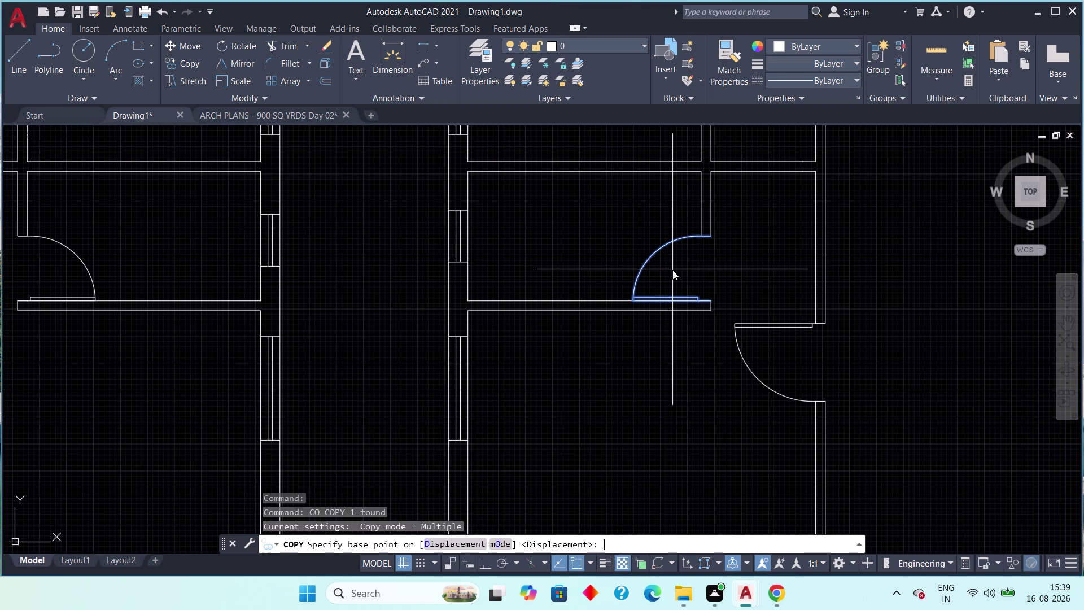
click(660, 254)
scroll(down, 3)
scroll(down, 3)
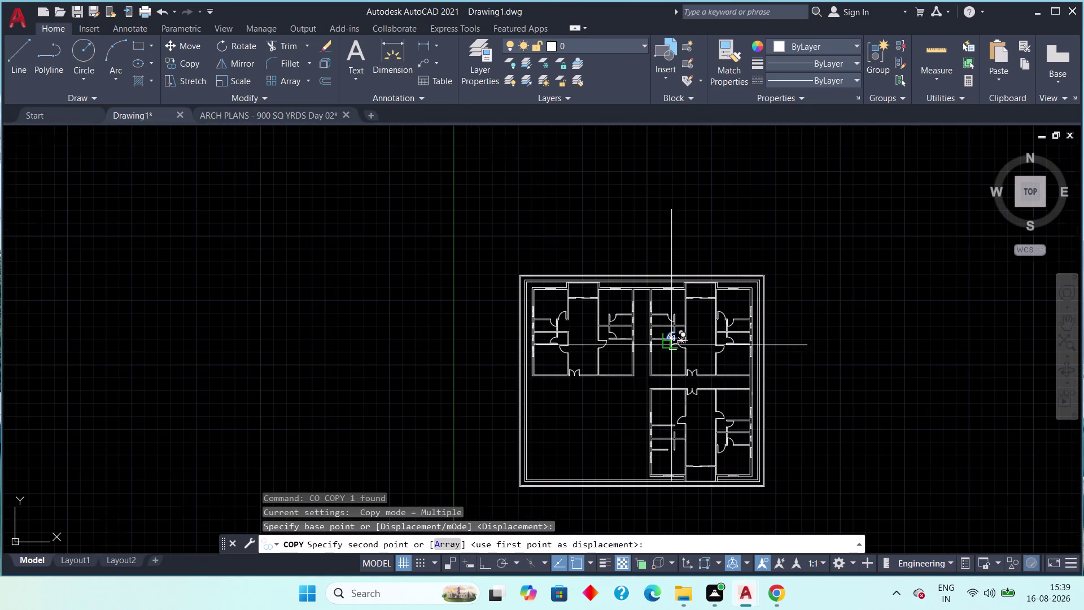
scroll(up, 3)
middle_drag(671, 416, 635, 276)
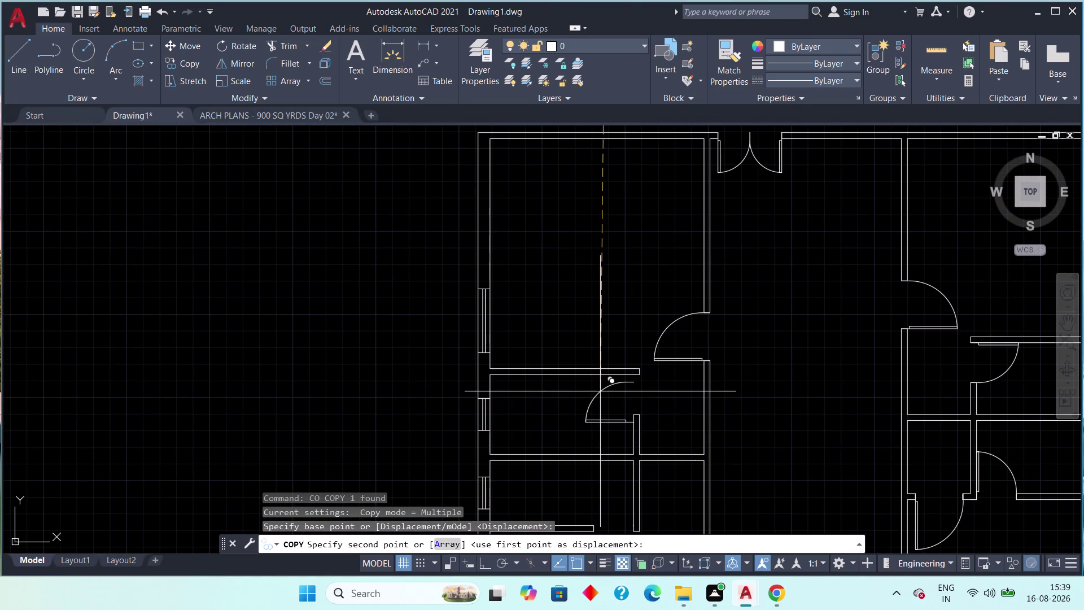
click(592, 391)
key(Escape)
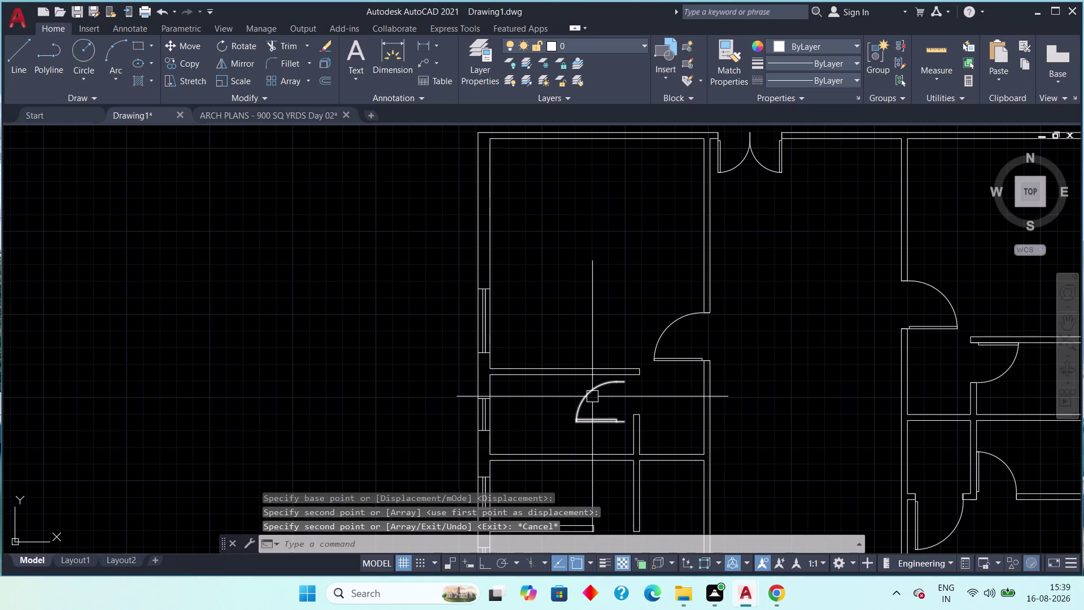
Flip the new door copy to swing the other way.
click(593, 397)
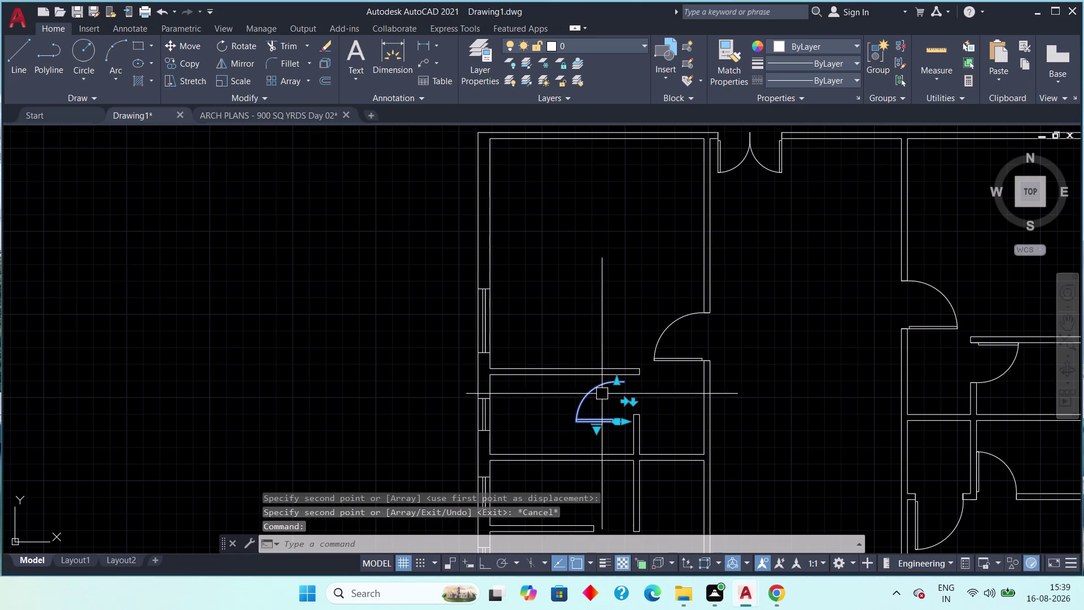
scroll(up, 3)
middle_drag(662, 393, 632, 287)
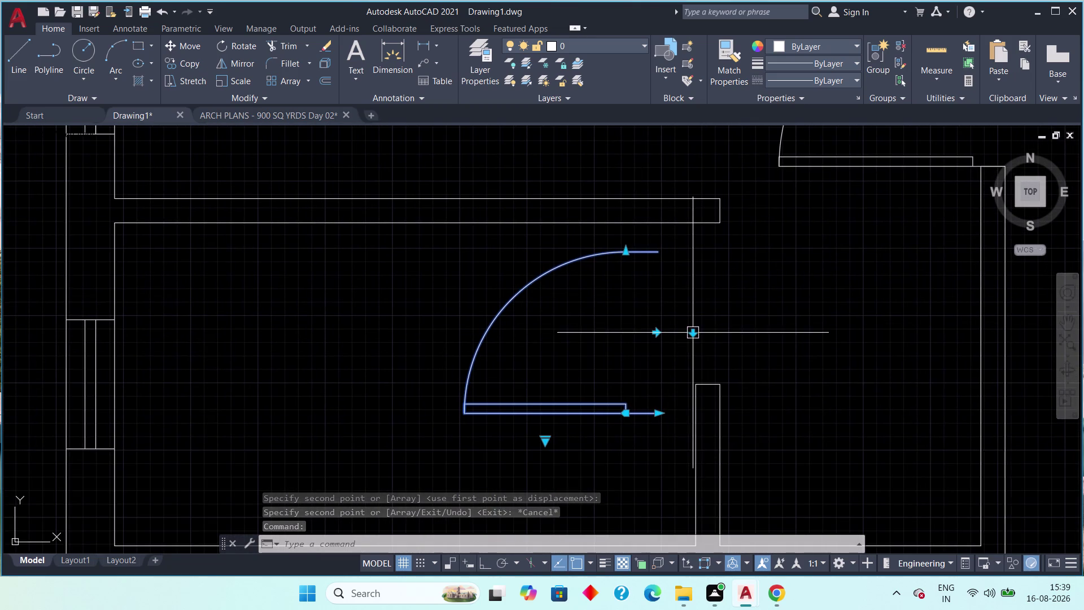
click(691, 332)
key(Escape)
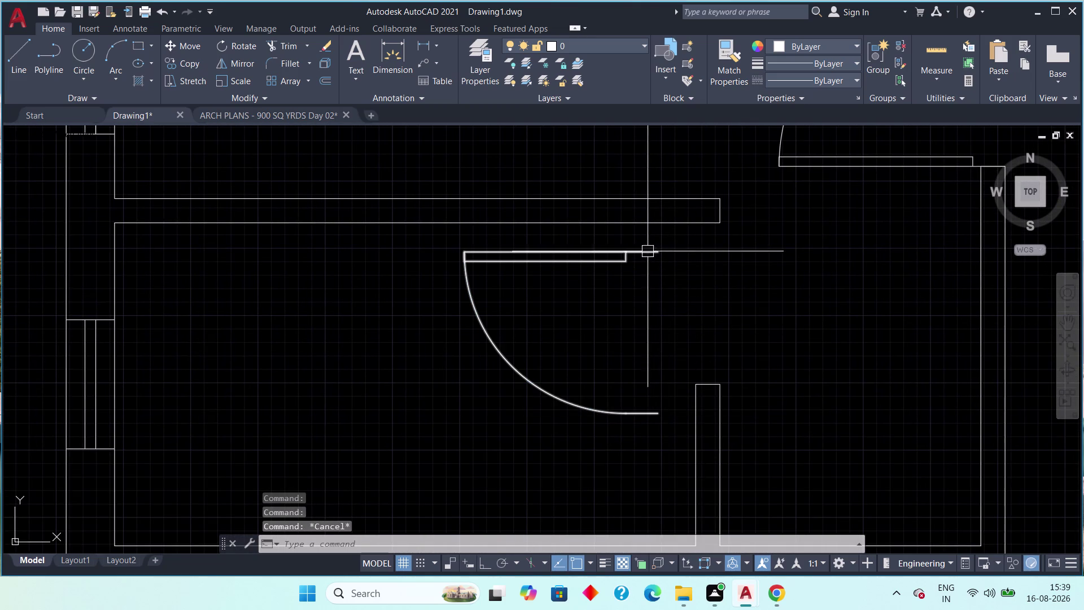
Move the flipped door onto the wall corner, then view the whole plan.
click(647, 249)
text(m)
key(space)
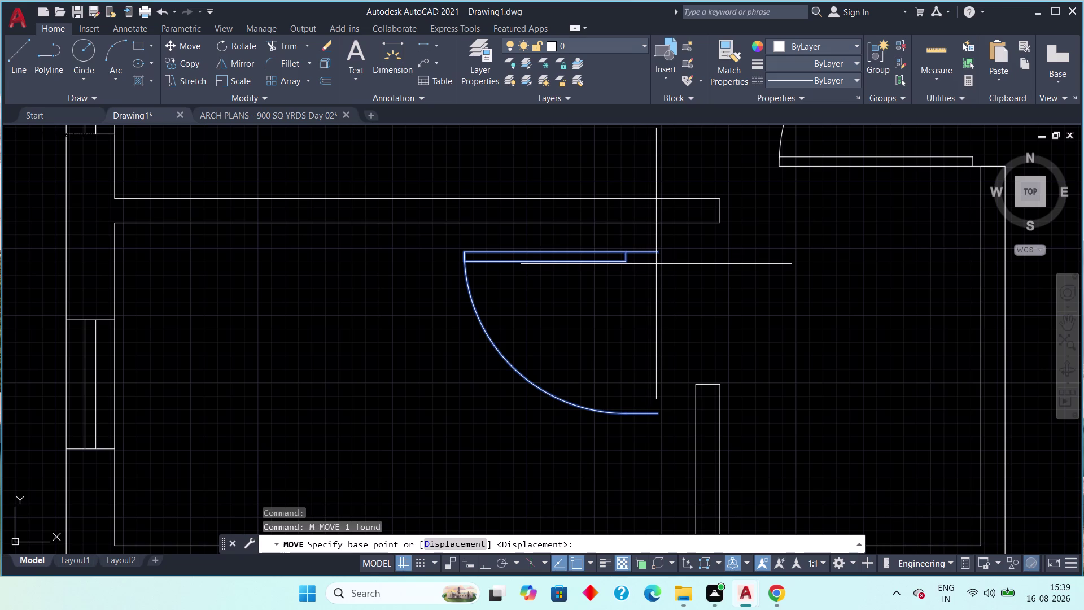
click(658, 248)
click(715, 224)
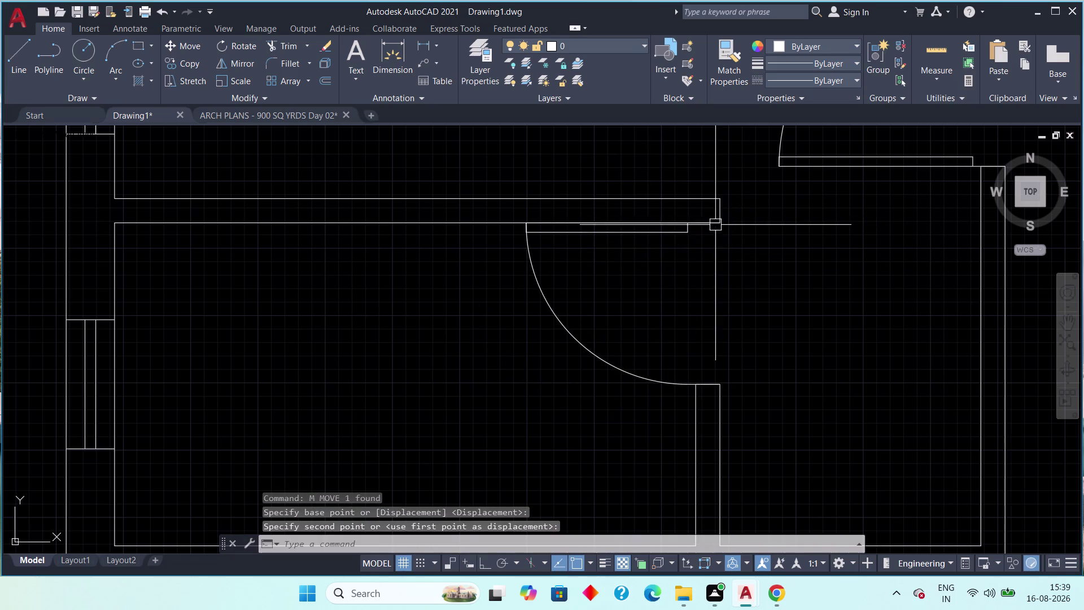
scroll(down, 3)
scroll(down, 3)
middle_drag(700, 241, 700, 267)
scroll(down, 3)
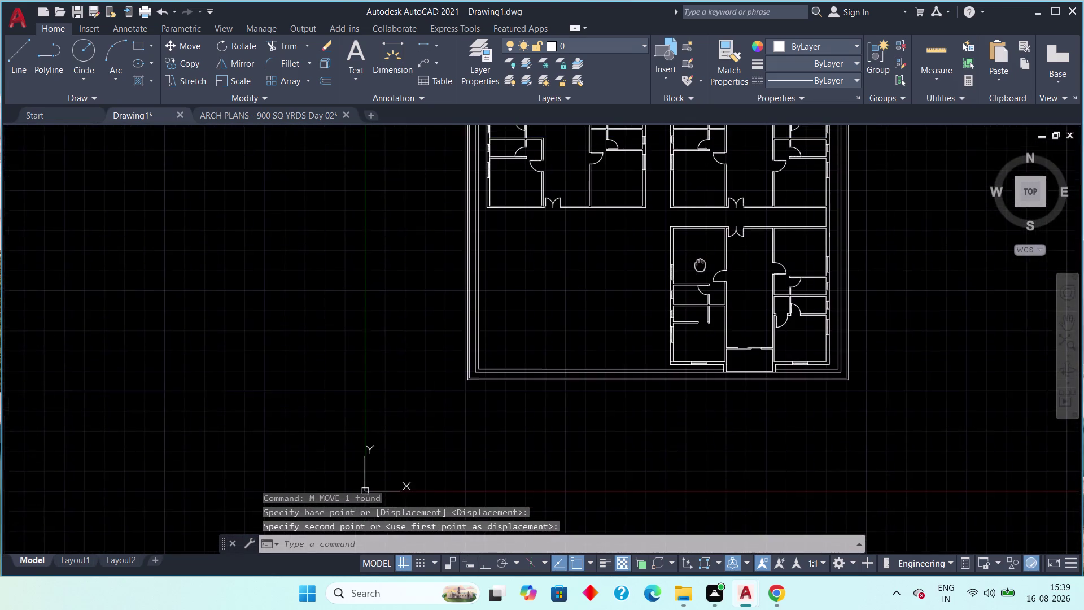
middle_drag(700, 268, 691, 368)
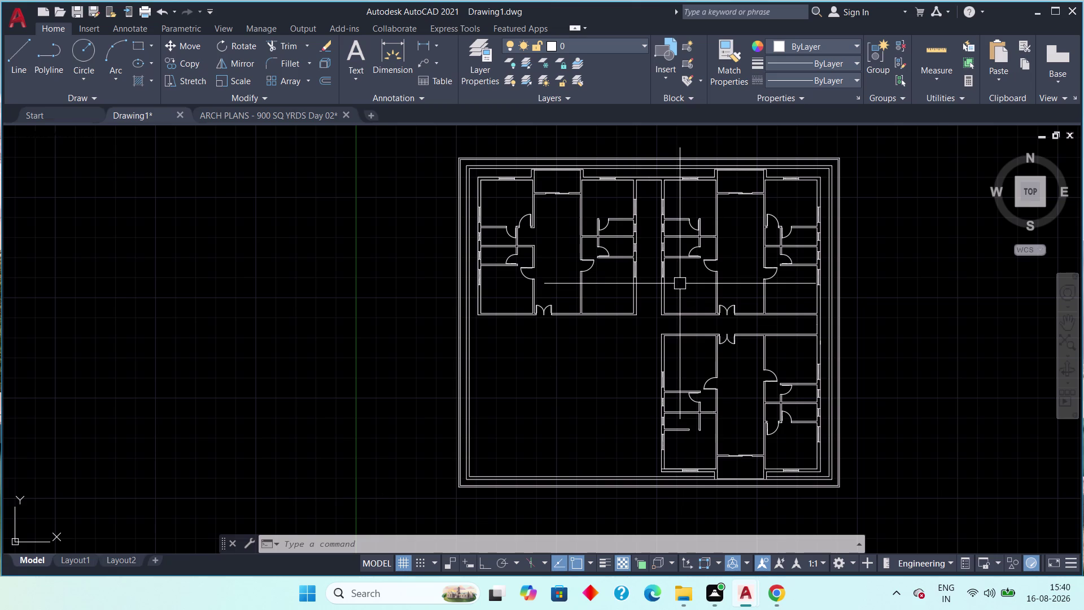
Start copying an upper-unit door, then cancel the copy.
scroll(up, 3)
click(701, 224)
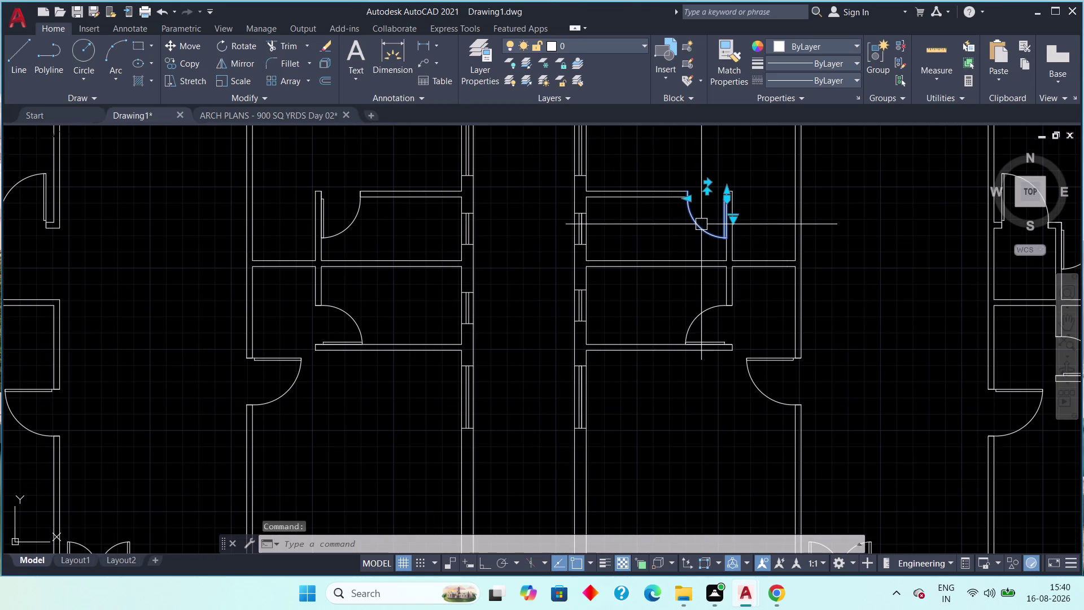
text(co)
key(space)
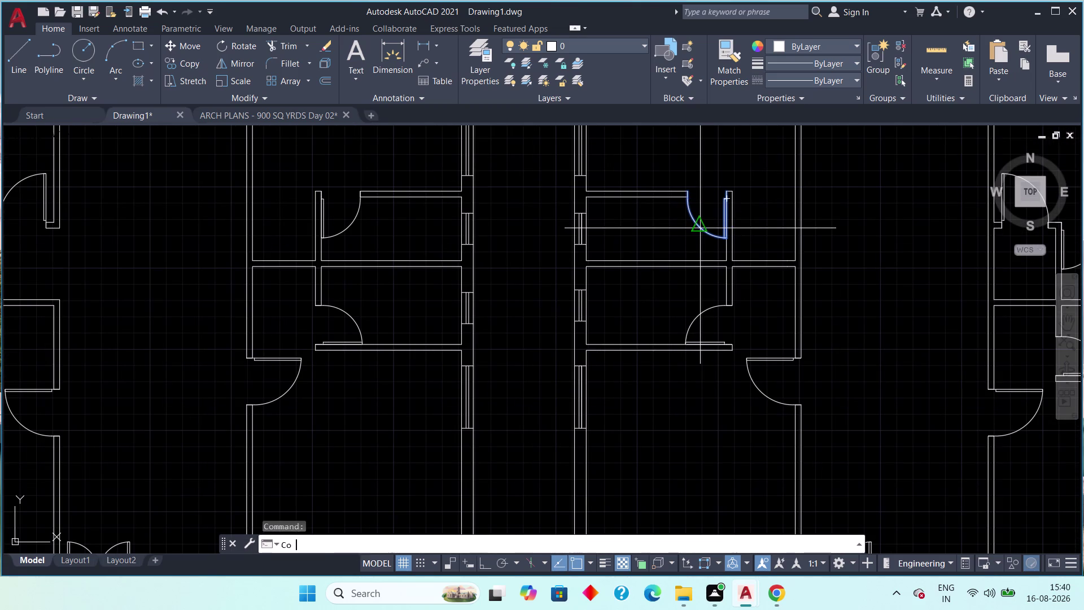
click(700, 224)
scroll(down, 3)
middle_drag(707, 338, 677, 235)
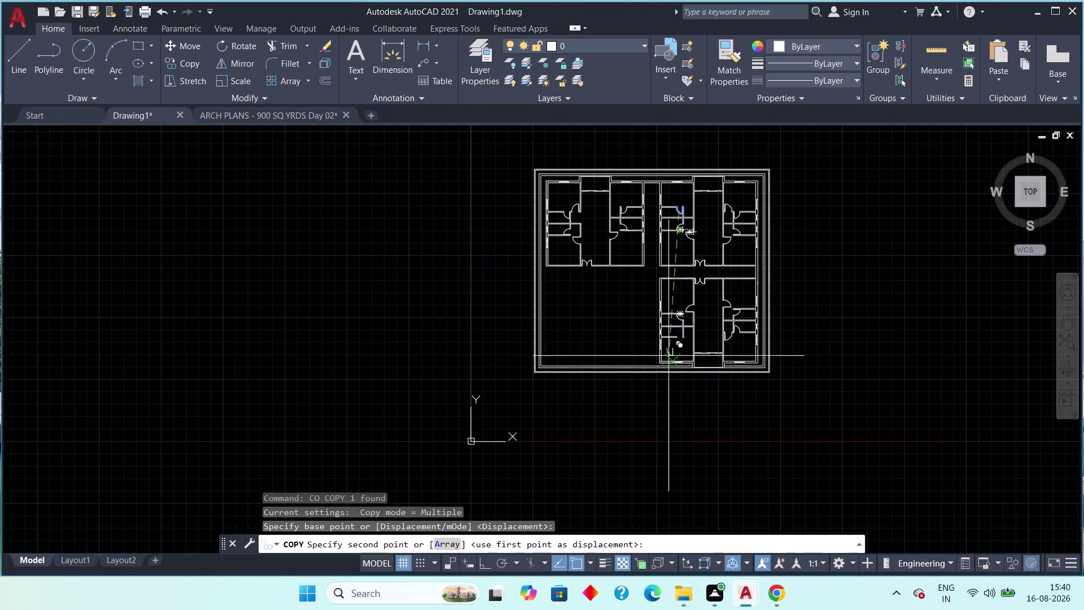
scroll(up, 3)
click(690, 311)
scroll(down, 3)
key(Escape)
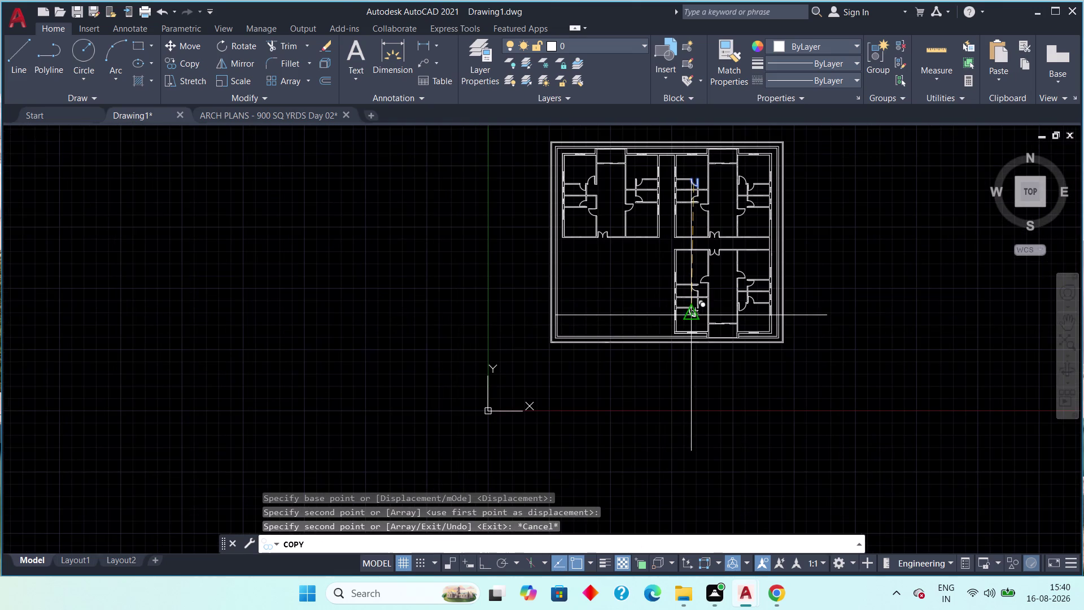
Select the lower-right unit's toilet door and flip its swing.
middle_drag(678, 291, 670, 317)
scroll(up, 3)
middle_drag(667, 272, 639, 344)
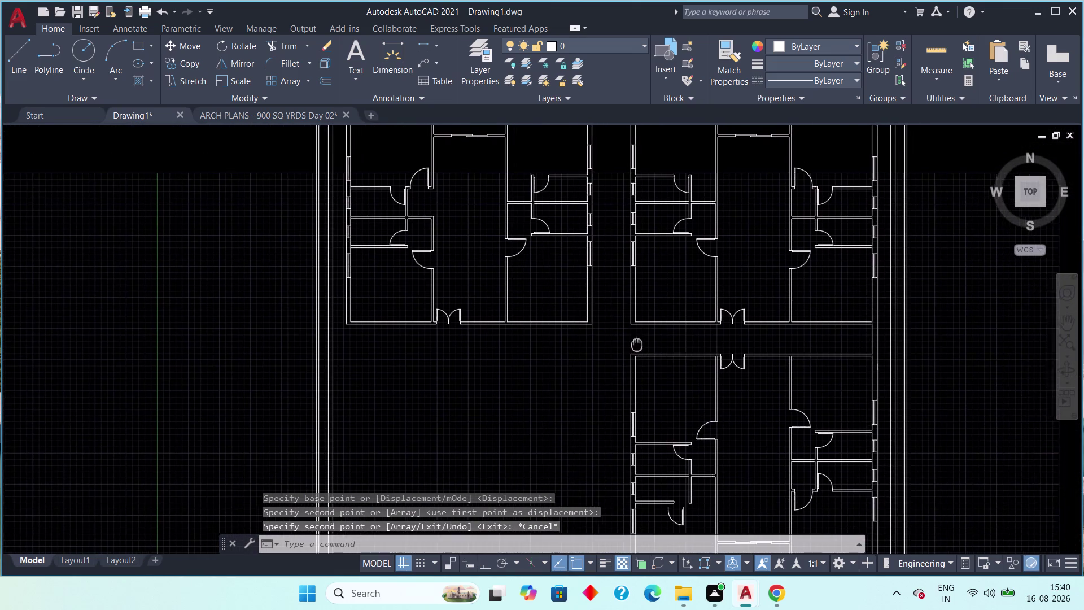
middle_drag(638, 344, 603, 342)
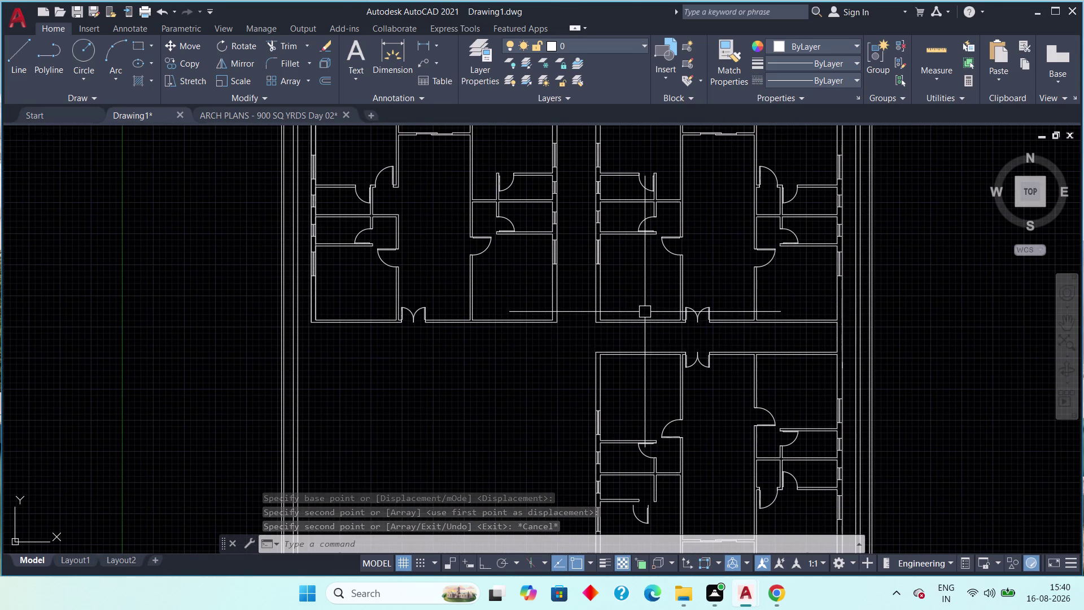
scroll(down, 3)
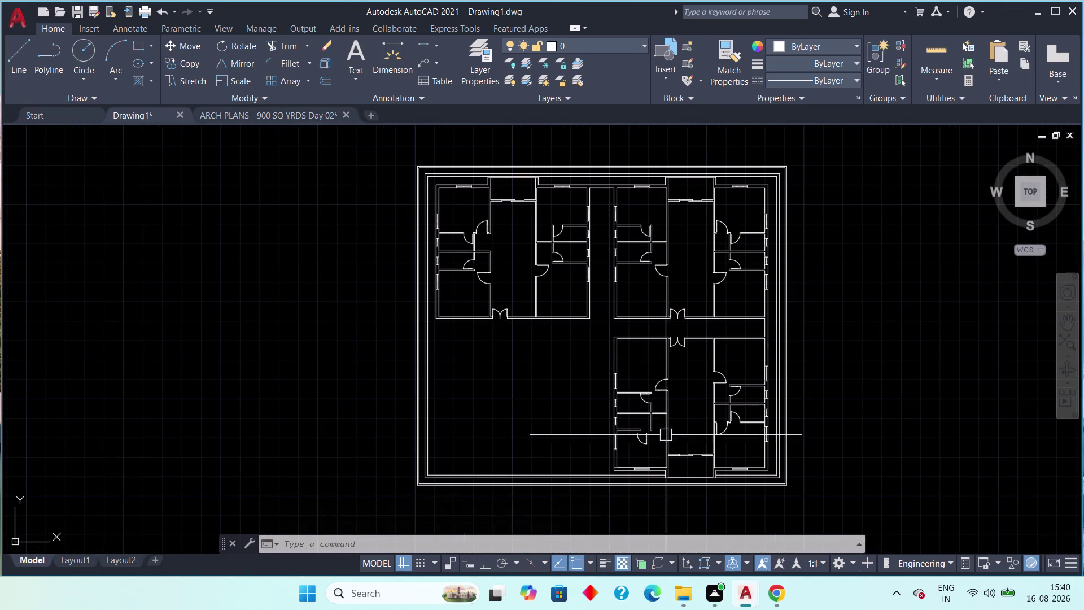
scroll(up, 3)
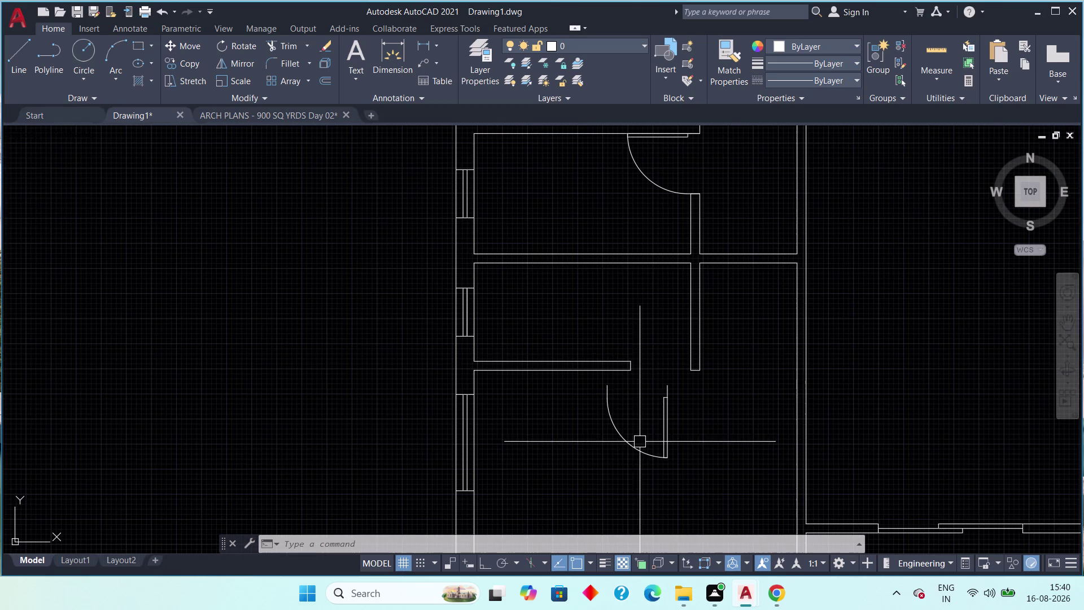
click(634, 451)
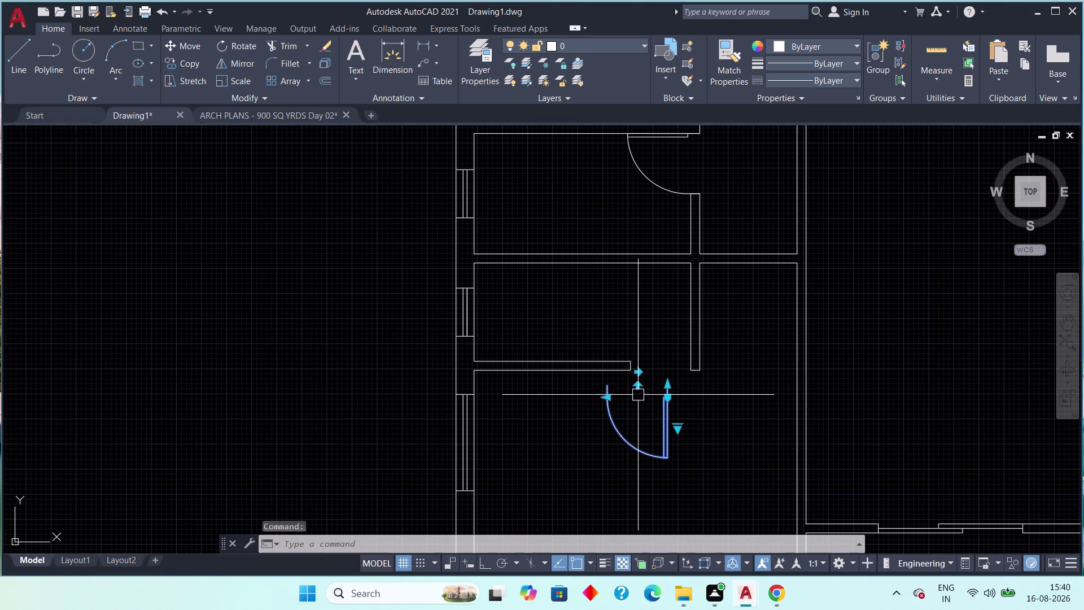
click(638, 385)
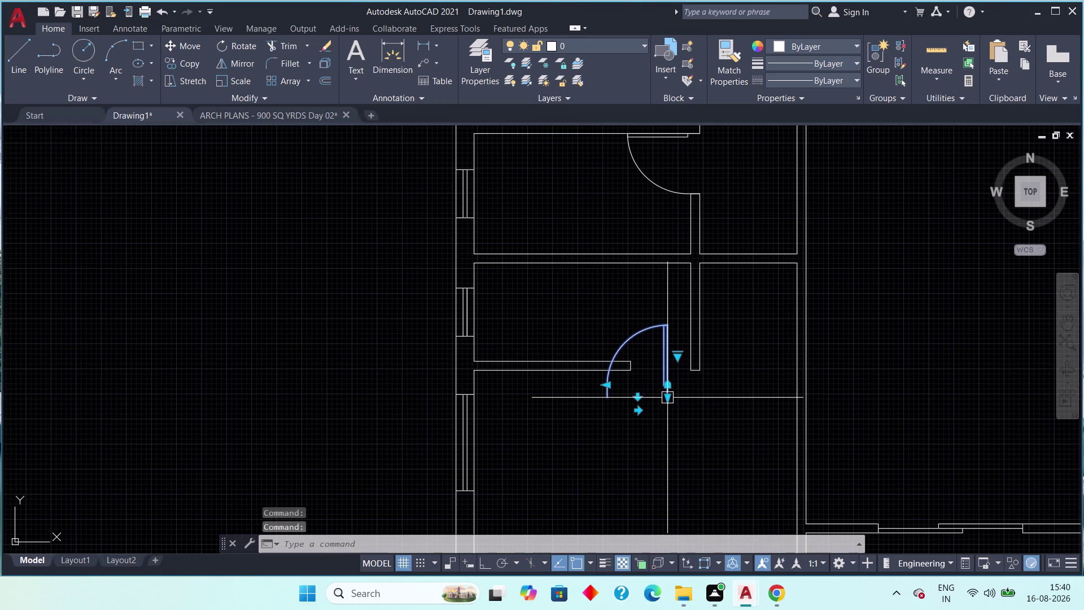
Move the toilet door onto the wall corner of its opening.
key(m)
key(space)
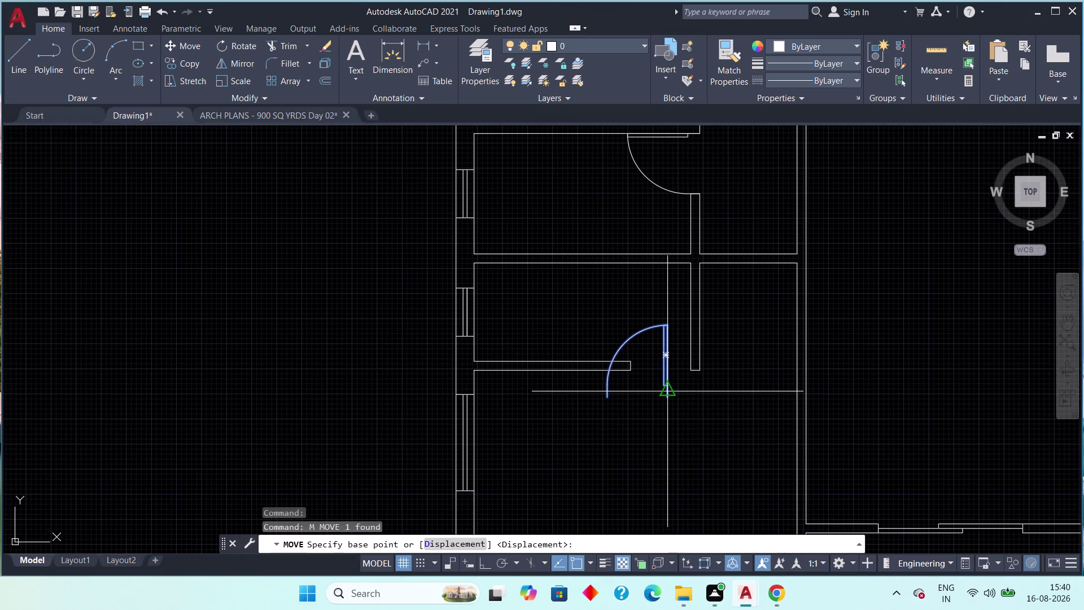
scroll(up, 3)
click(659, 409)
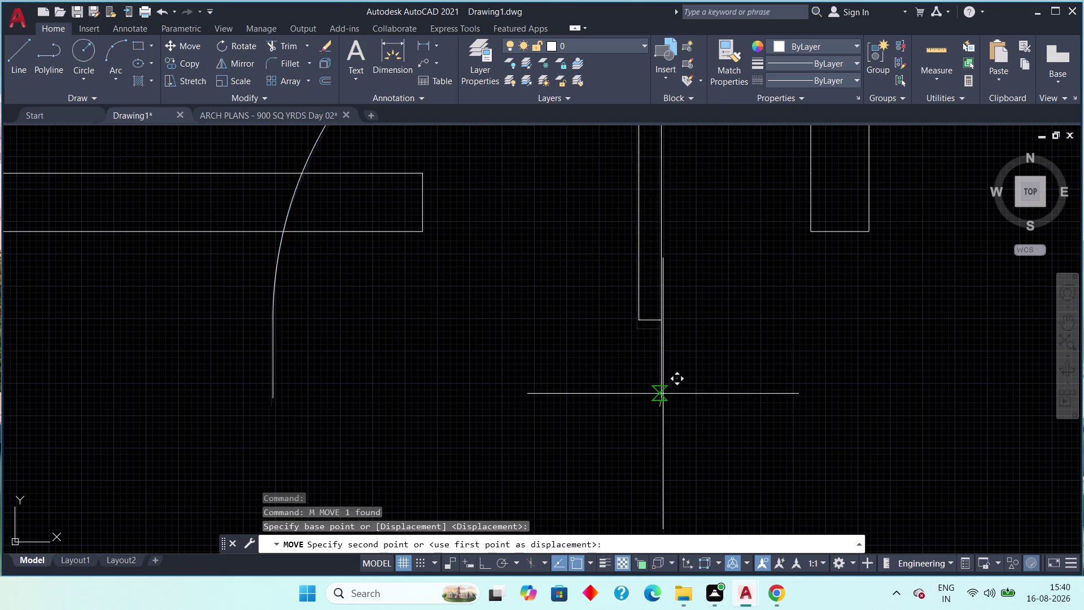
click(807, 234)
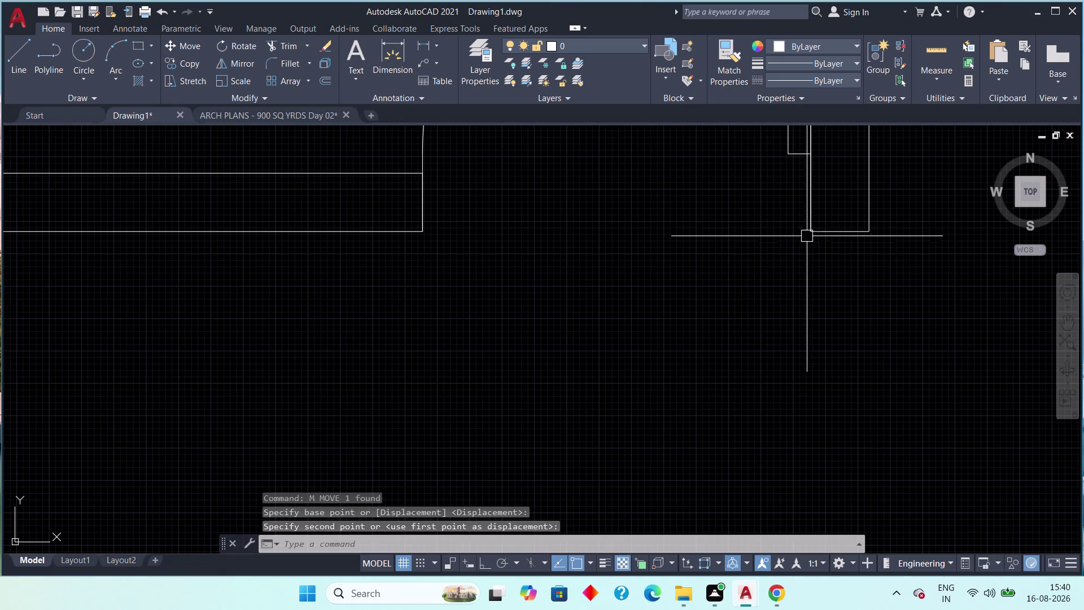
scroll(down, 3)
key(Escape)
scroll(down, 3)
middle_drag(767, 288, 751, 341)
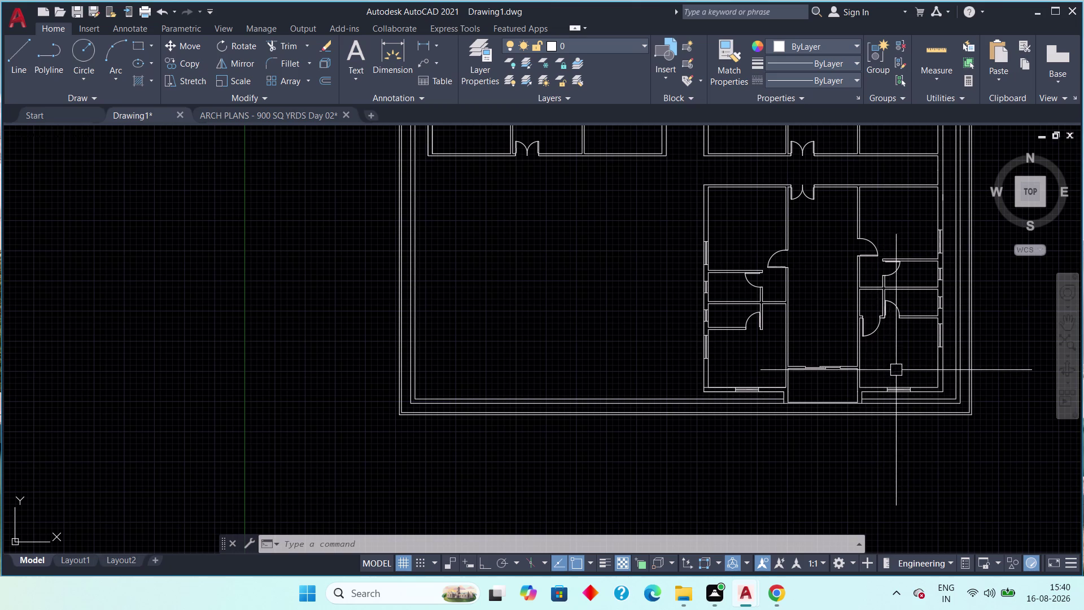
Pan and zoom across Drawing1's lower units to frame the whole floor plan.
scroll(down, 3)
middle_drag(863, 348, 786, 358)
scroll(up, 3)
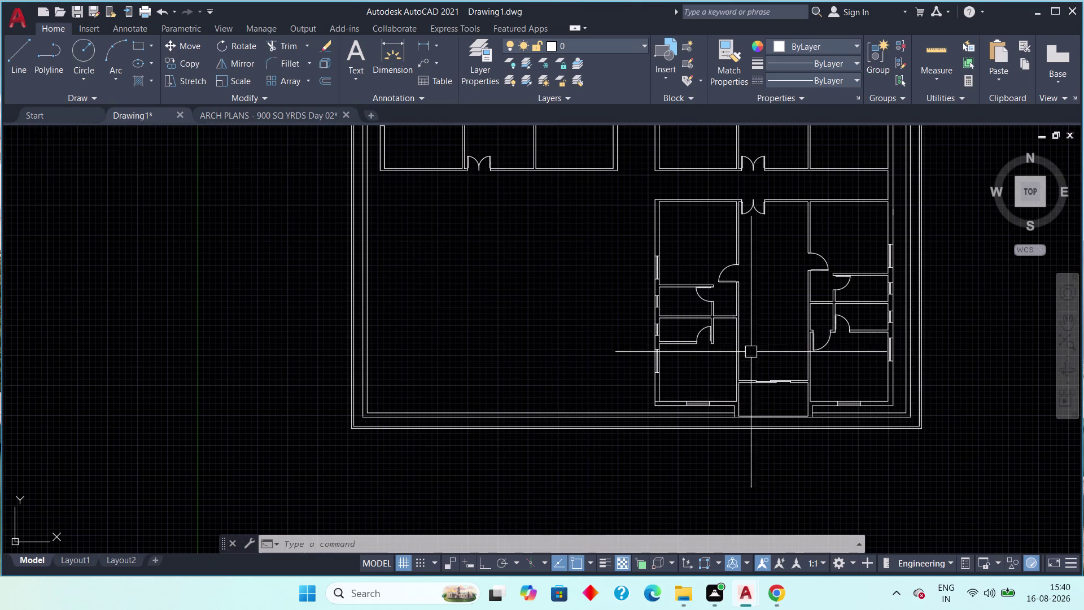
middle_drag(760, 296, 767, 397)
middle_drag(764, 365, 769, 399)
scroll(down, 3)
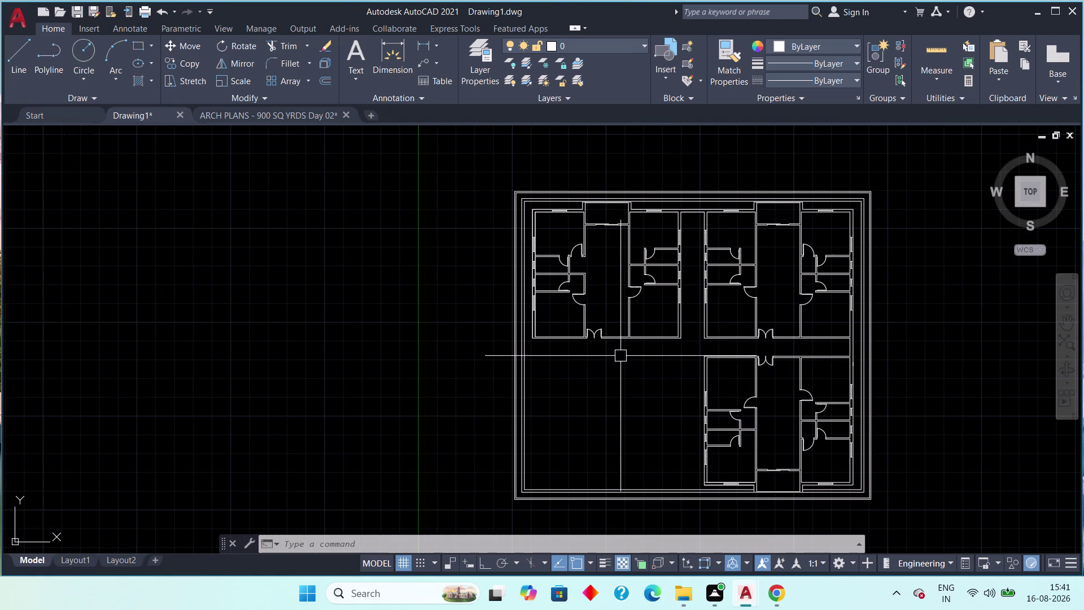
key(Escape)
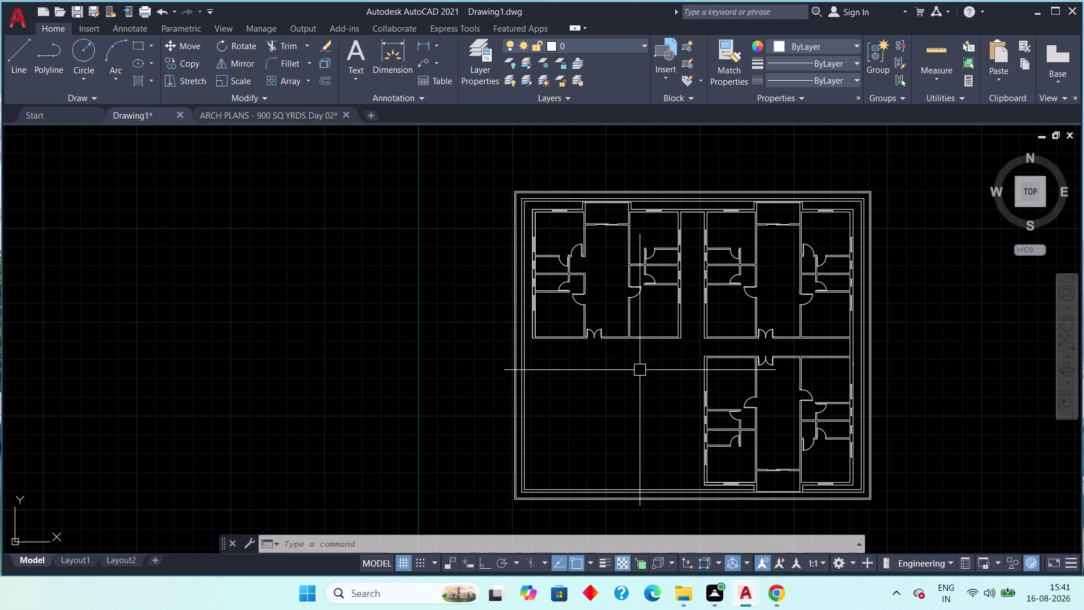
middle_drag(780, 437, 731, 398)
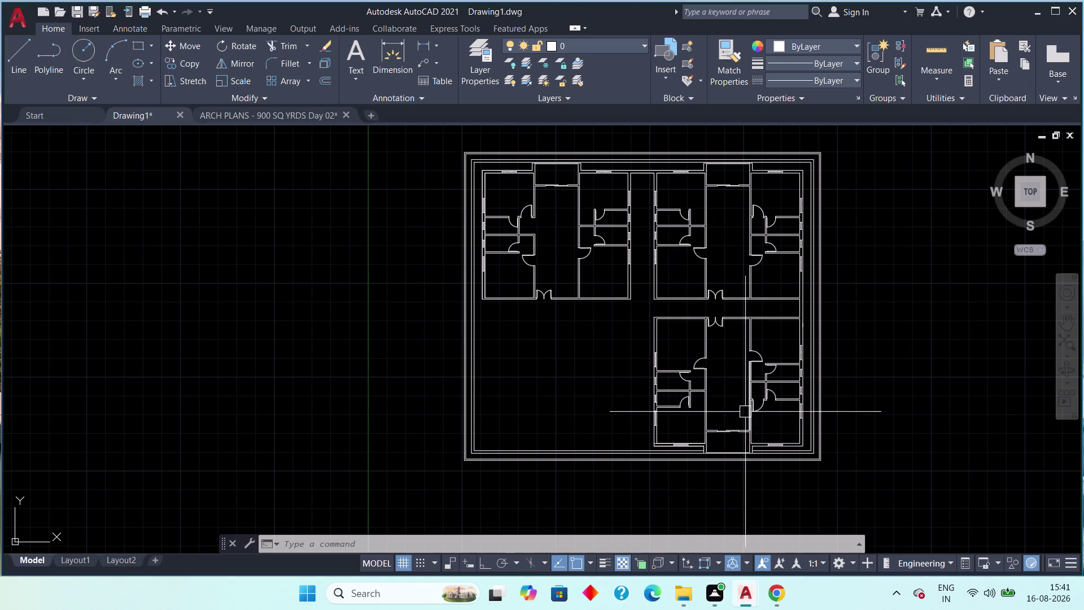
middle_drag(745, 412, 692, 380)
scroll(up, 3)
scroll(down, 3)
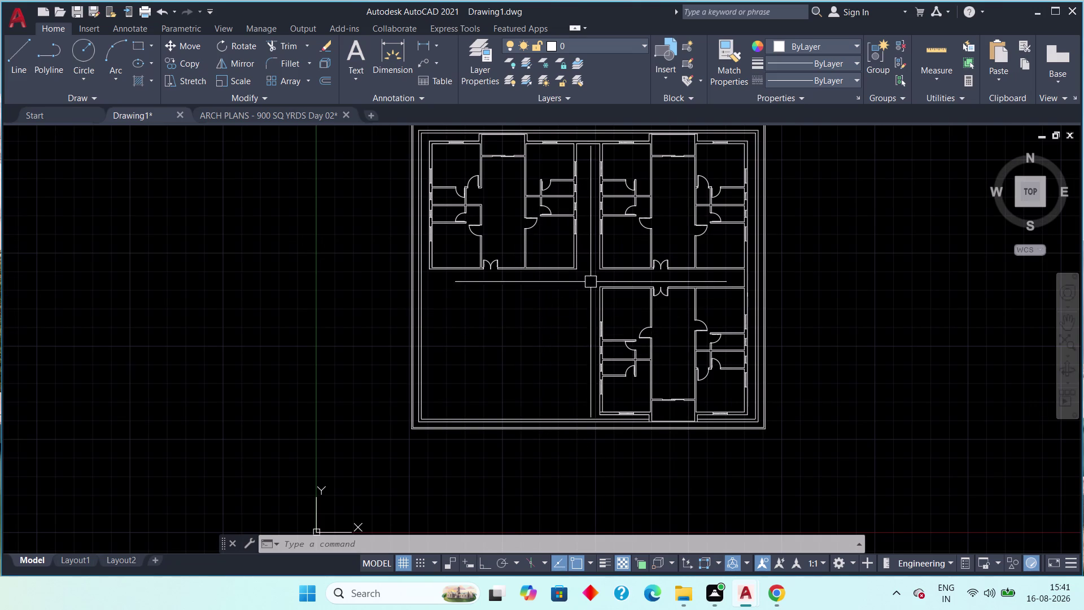
scroll(up, 3)
scroll(down, 3)
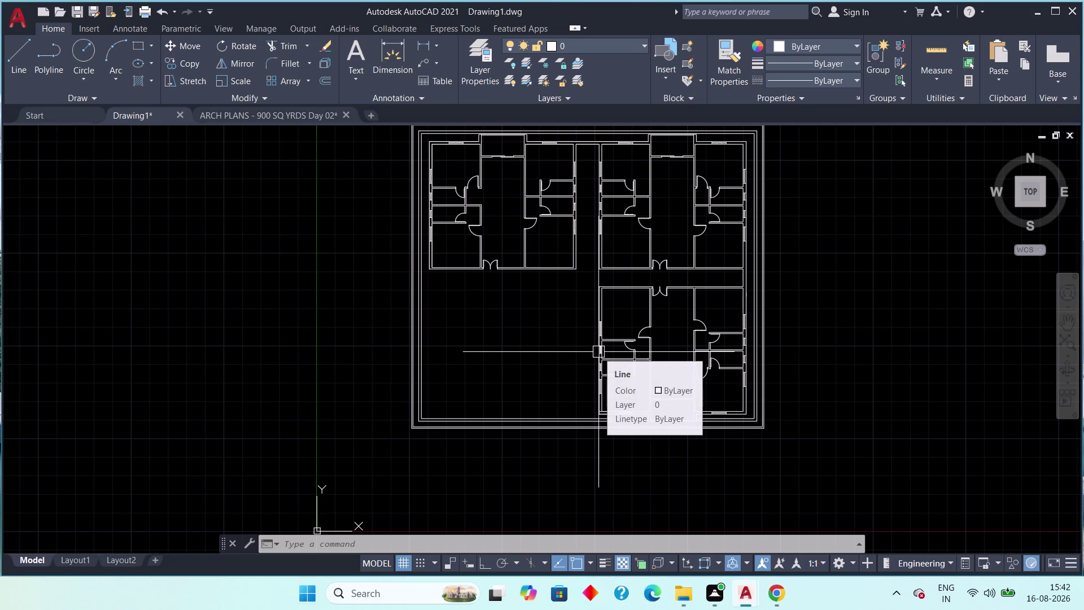
Recentre the plan outline, then bring up the ARCH PLANS - 900 SQ YRDS Day 02 tab.
middle_drag(539, 379, 510, 366)
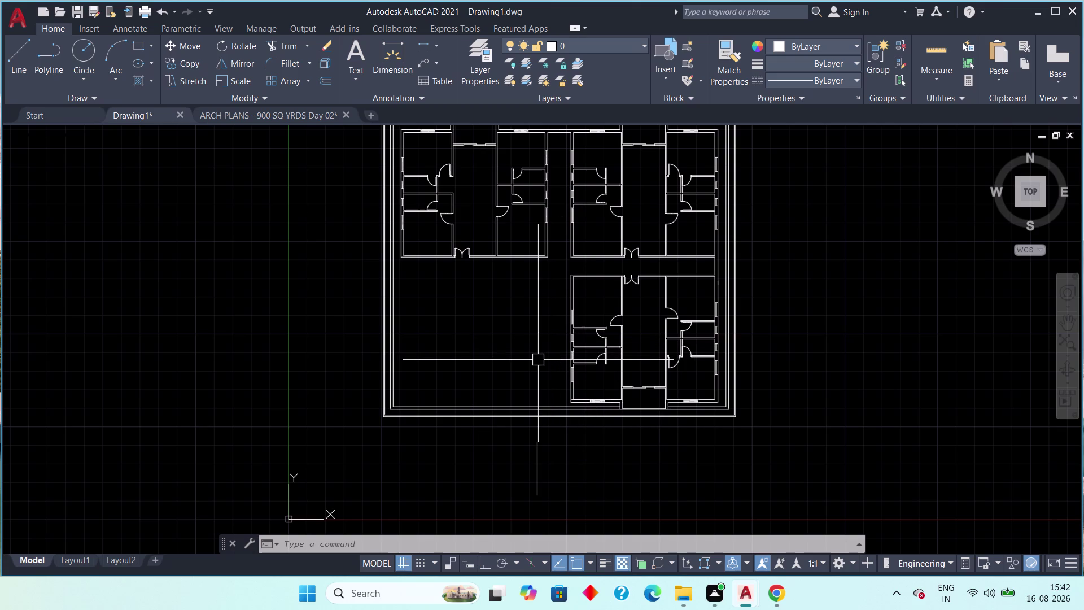
middle_drag(508, 357, 465, 357)
scroll(up, 3)
scroll(down, 3)
middle_drag(475, 335, 422, 403)
scroll(up, 3)
scroll(down, 3)
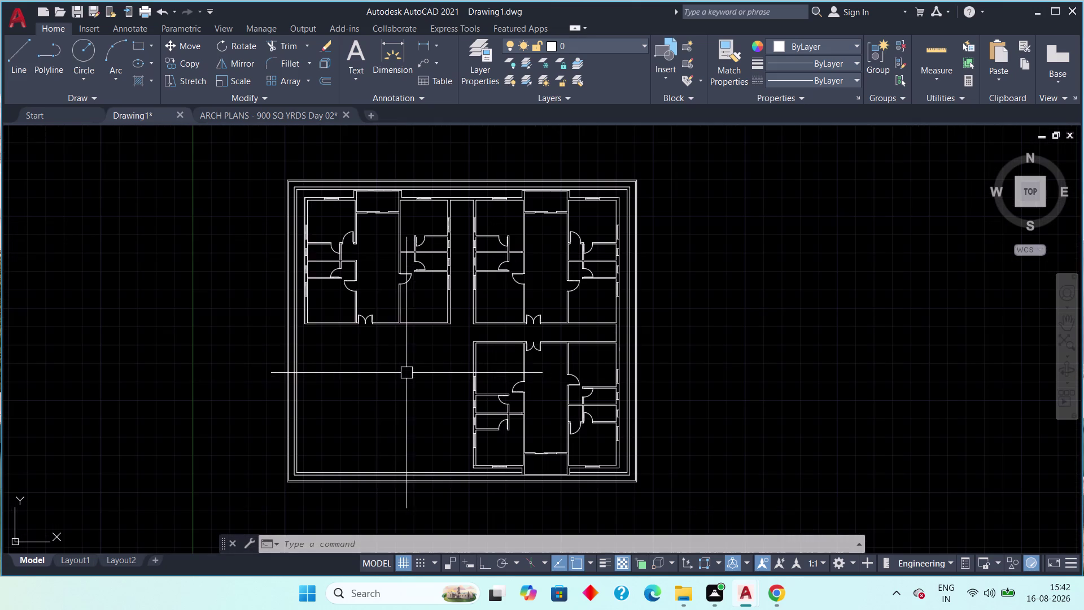
click(249, 117)
scroll(down, 3)
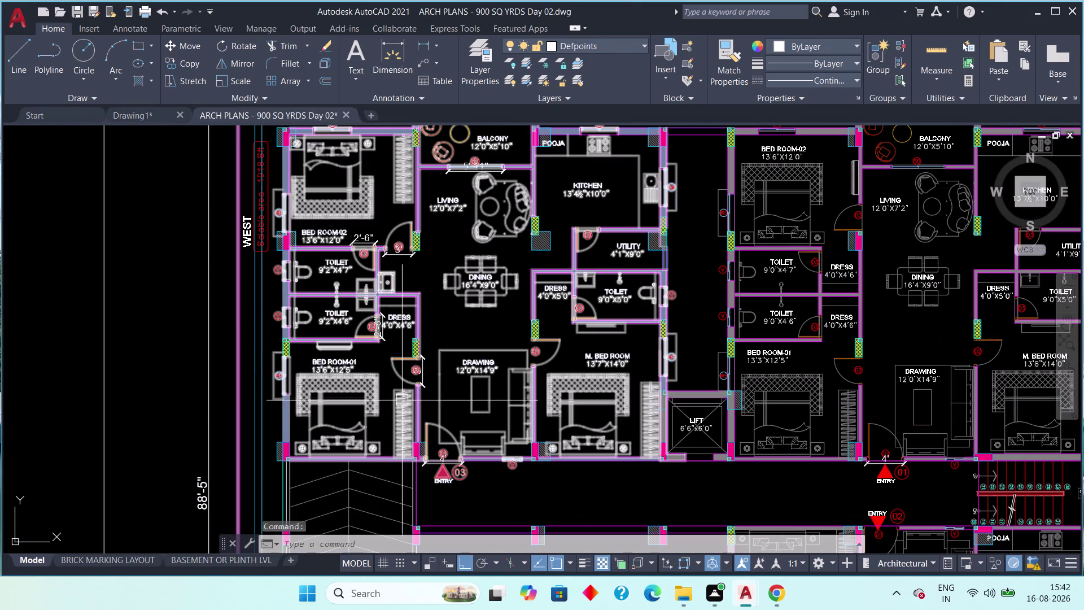
middle_drag(402, 392, 350, 268)
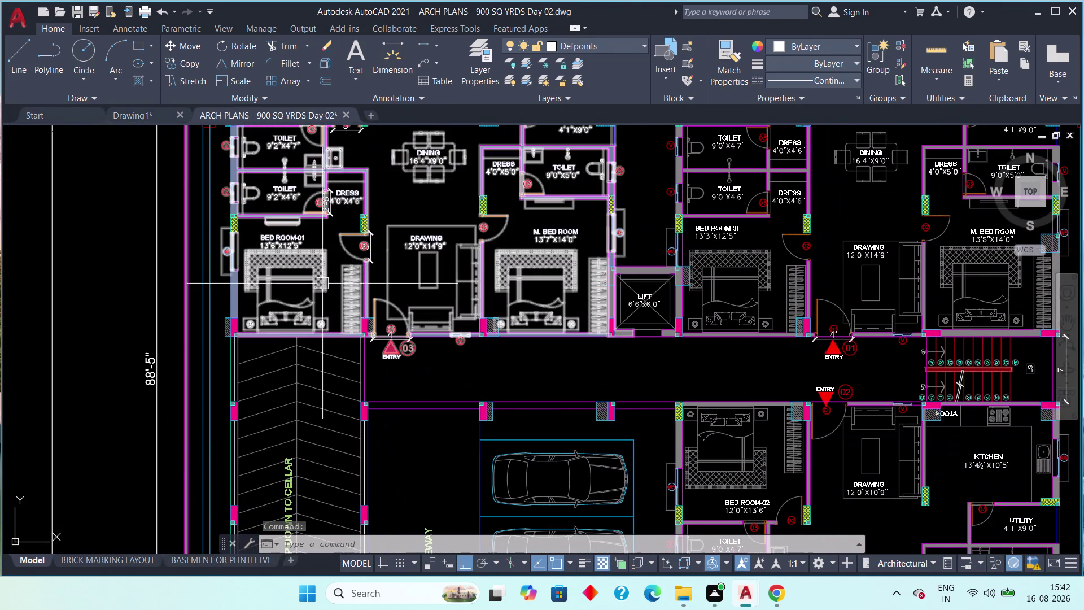
scroll(up, 3)
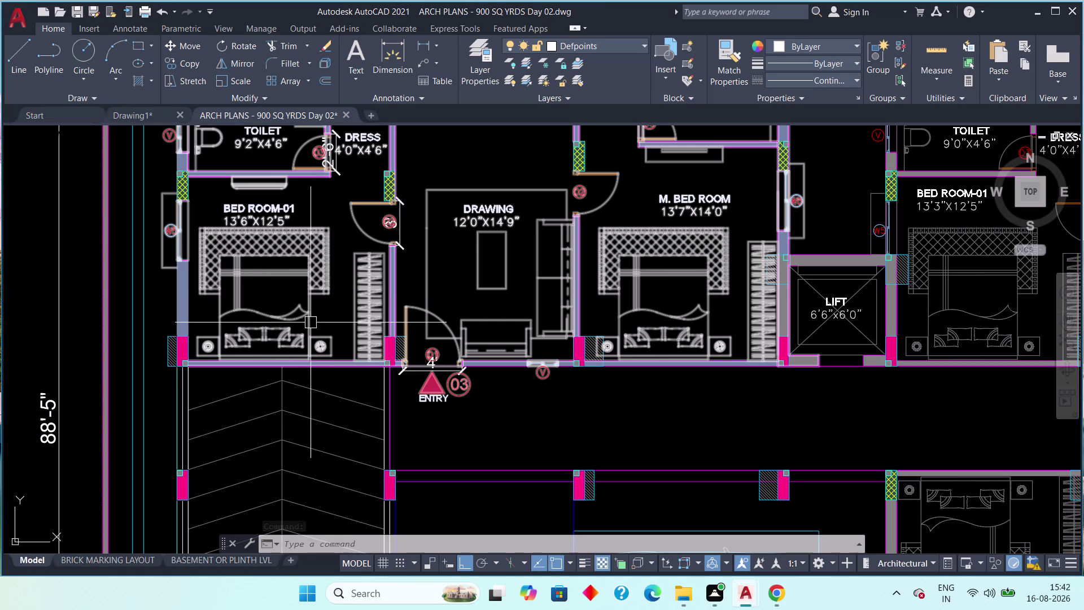
scroll(down, 3)
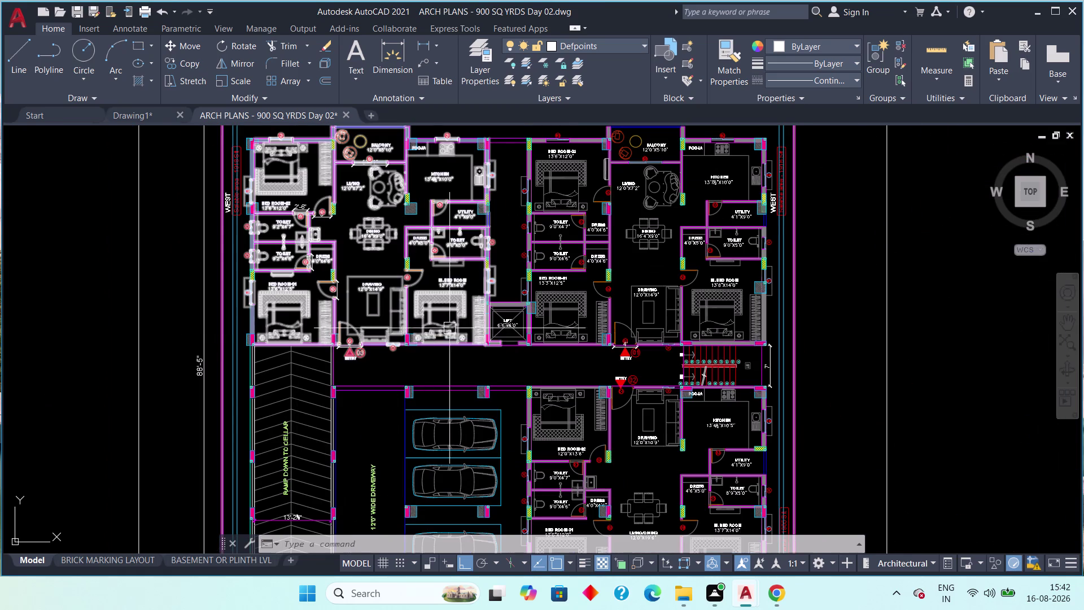
scroll(up, 3)
scroll(down, 3)
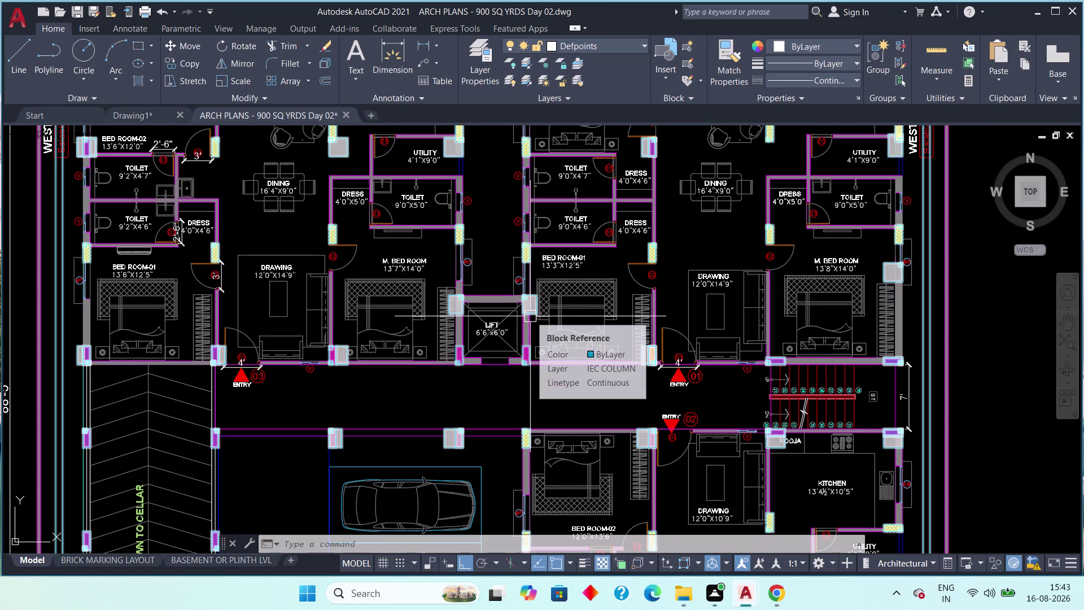
scroll(down, 3)
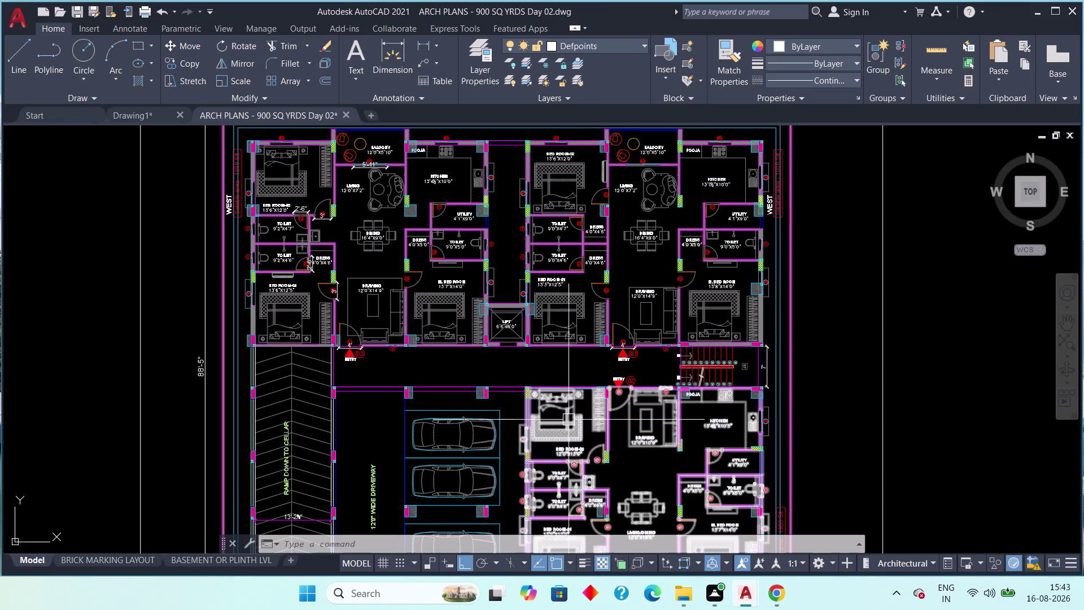
middle_drag(562, 407, 514, 325)
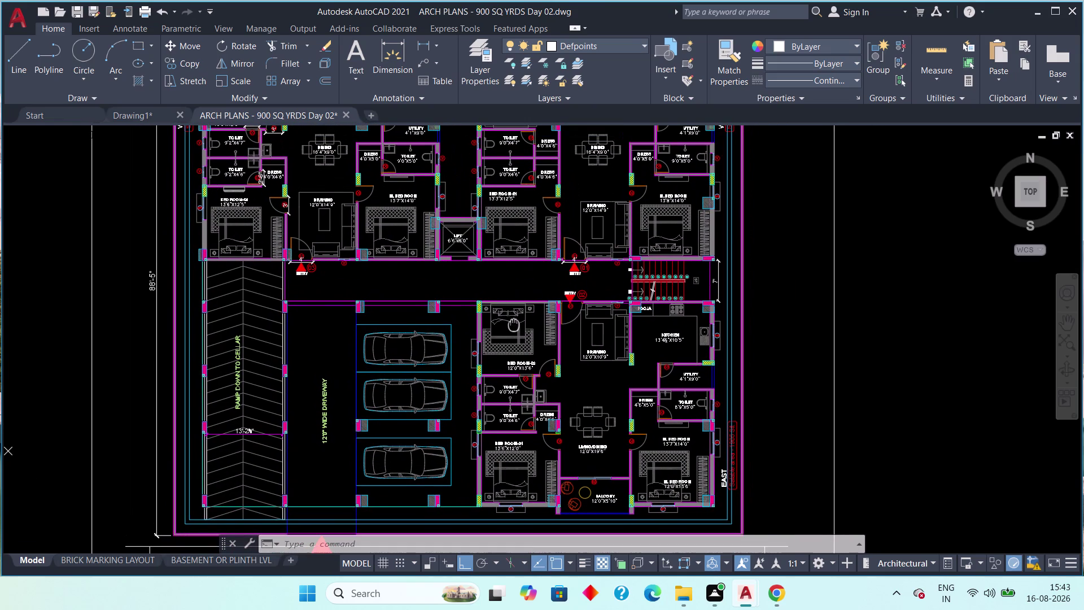
middle_drag(514, 325, 515, 334)
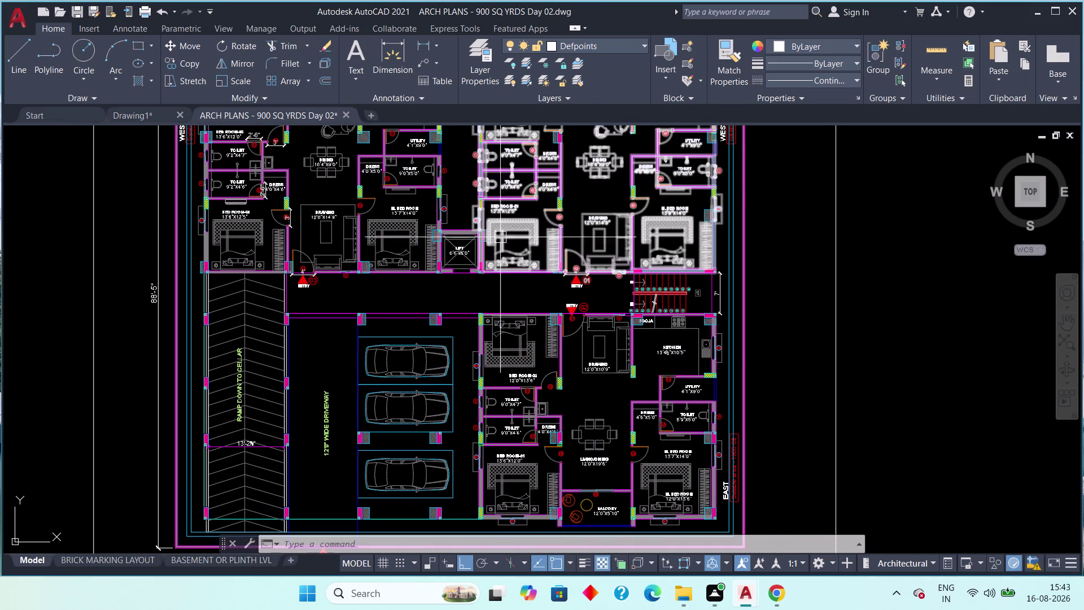
middle_drag(429, 262, 435, 407)
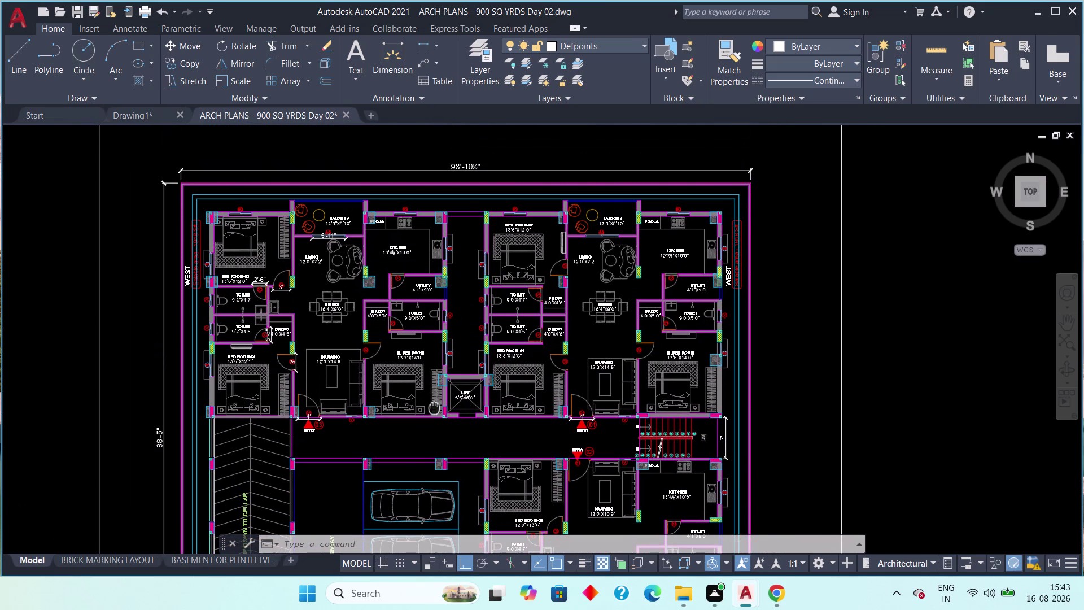
middle_drag(434, 408, 434, 353)
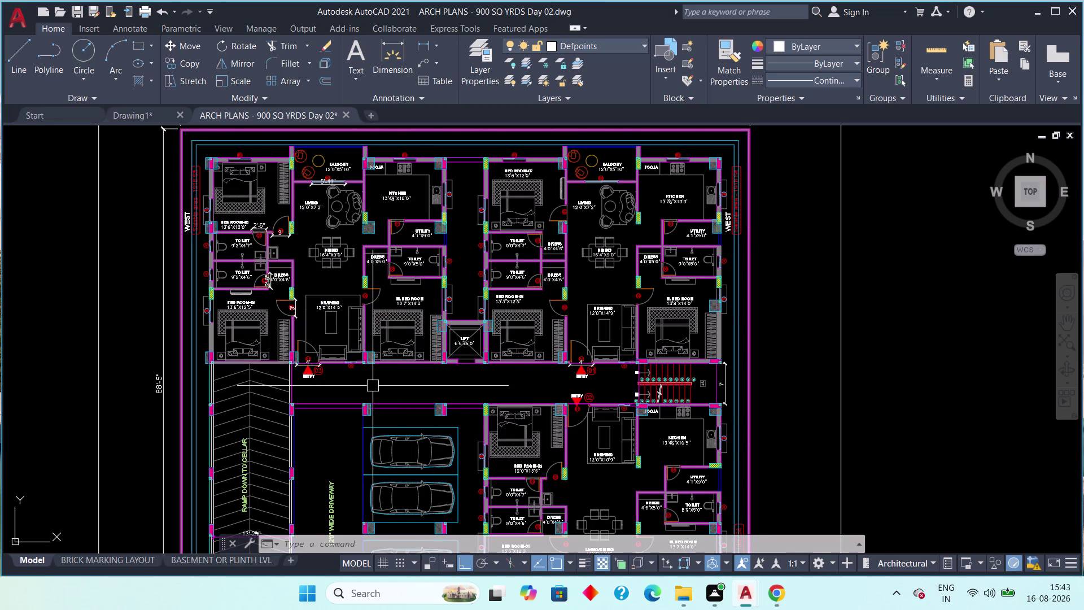
scroll(down, 3)
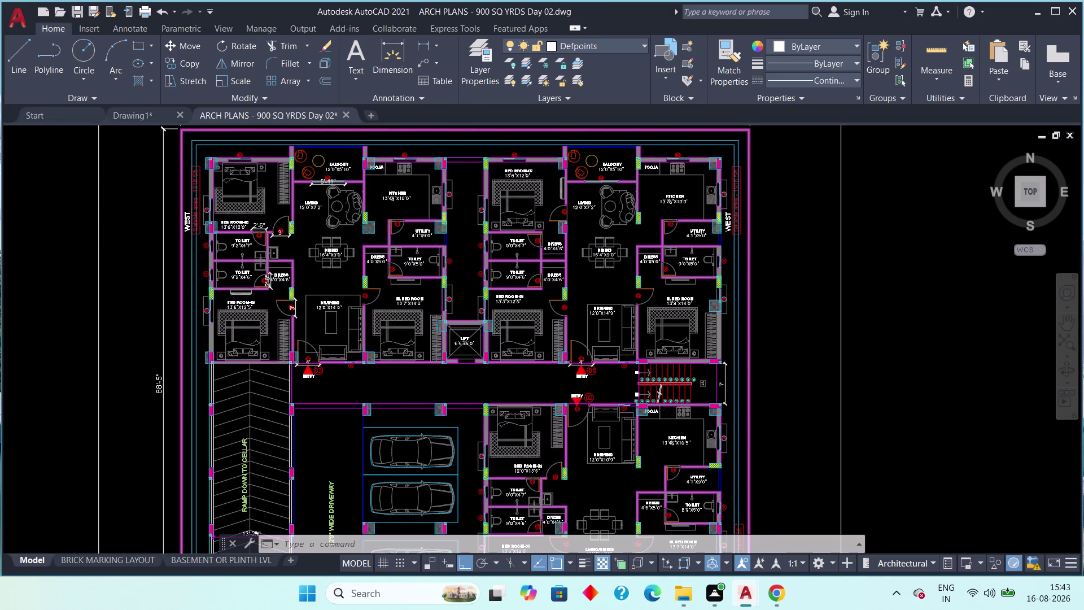
middle_drag(370, 375, 359, 384)
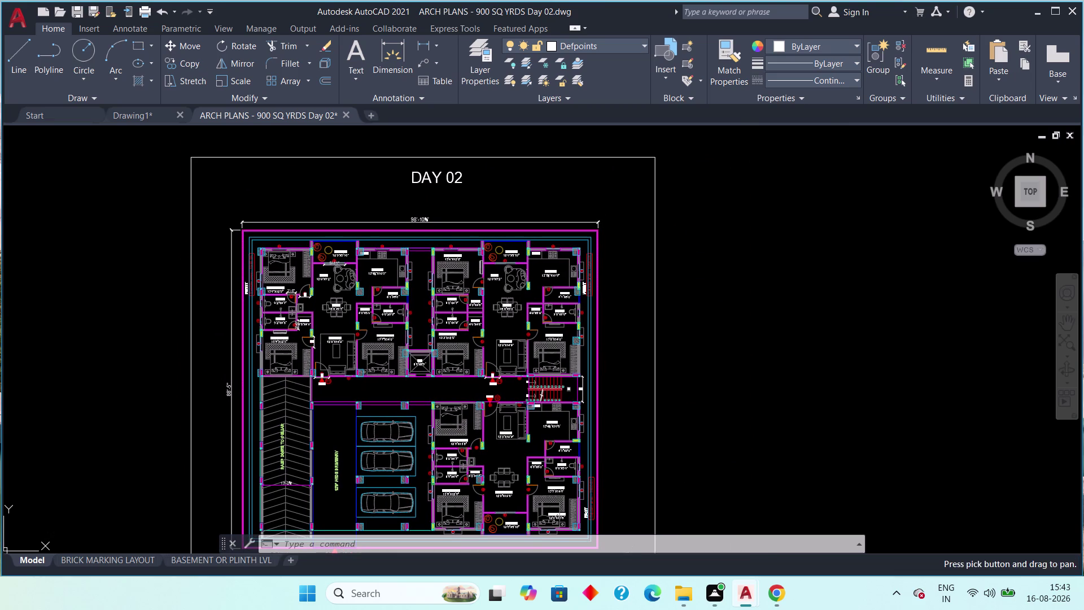
key(Escape)
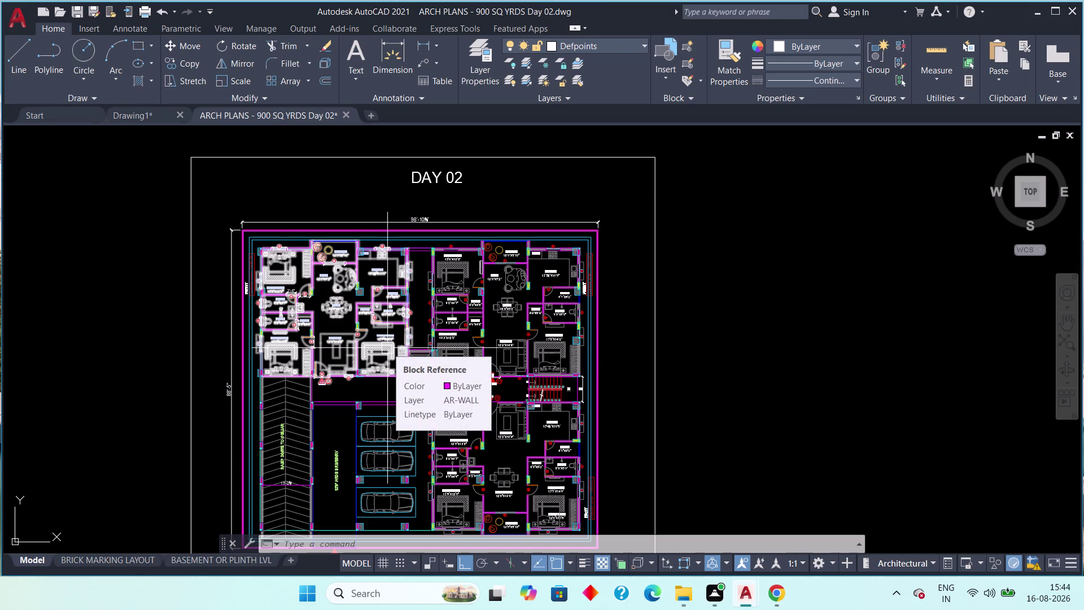
Start a DIMLINEAR linear dimension on the ARCH PLANS ground floor sheet.
key(space)
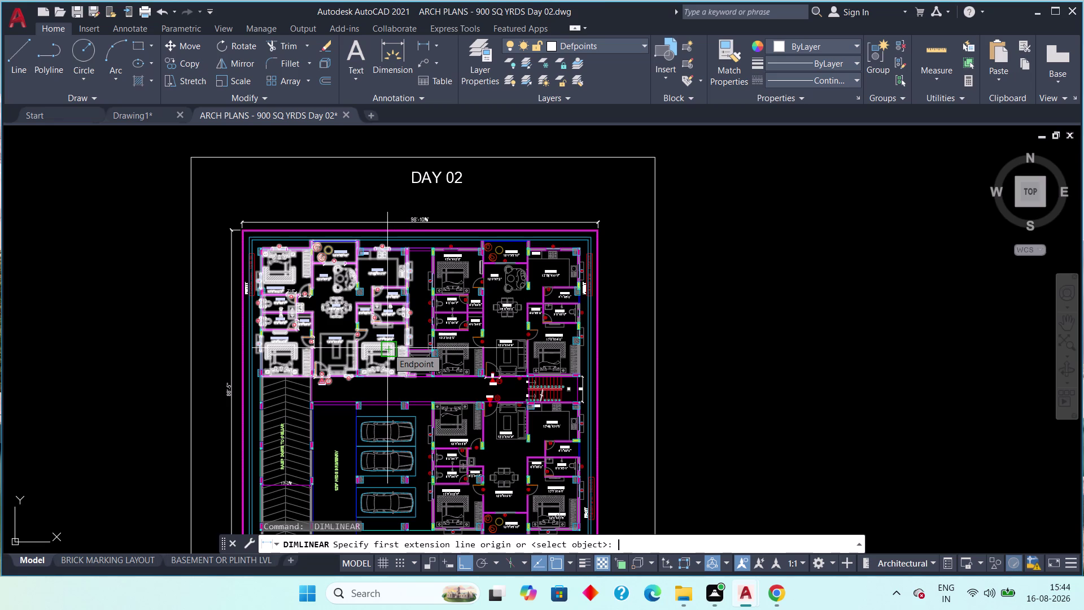
scroll(down, 3)
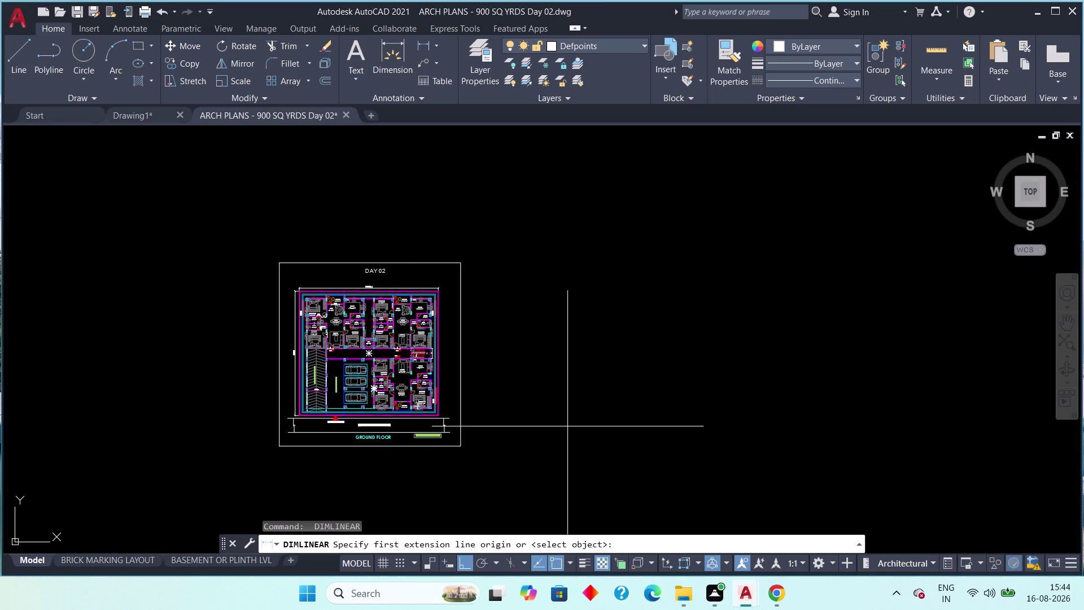
scroll(up, 3)
middle_drag(378, 333, 429, 212)
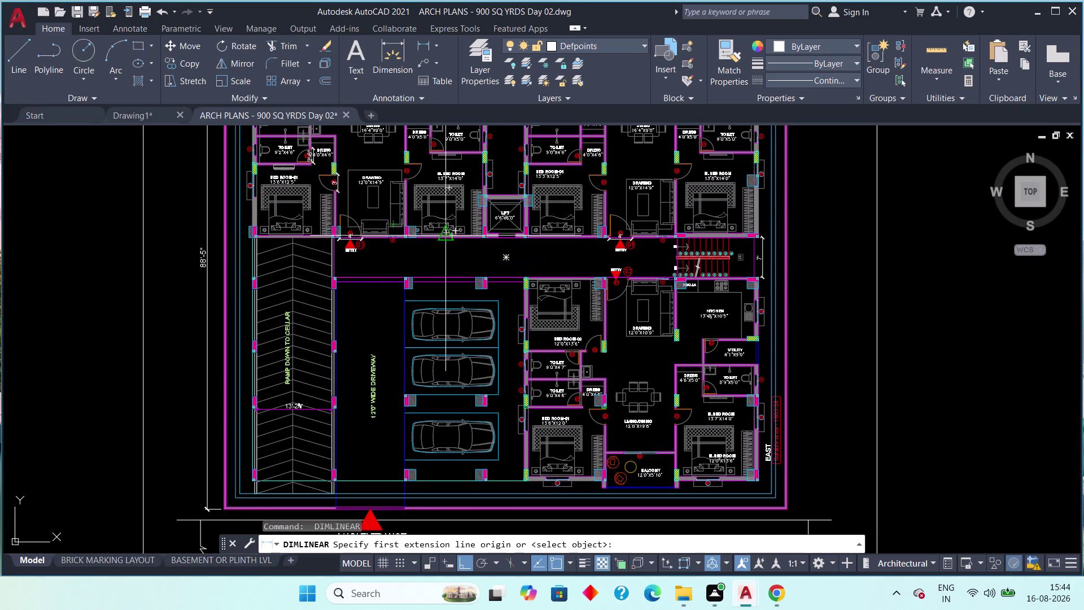
scroll(up, 3)
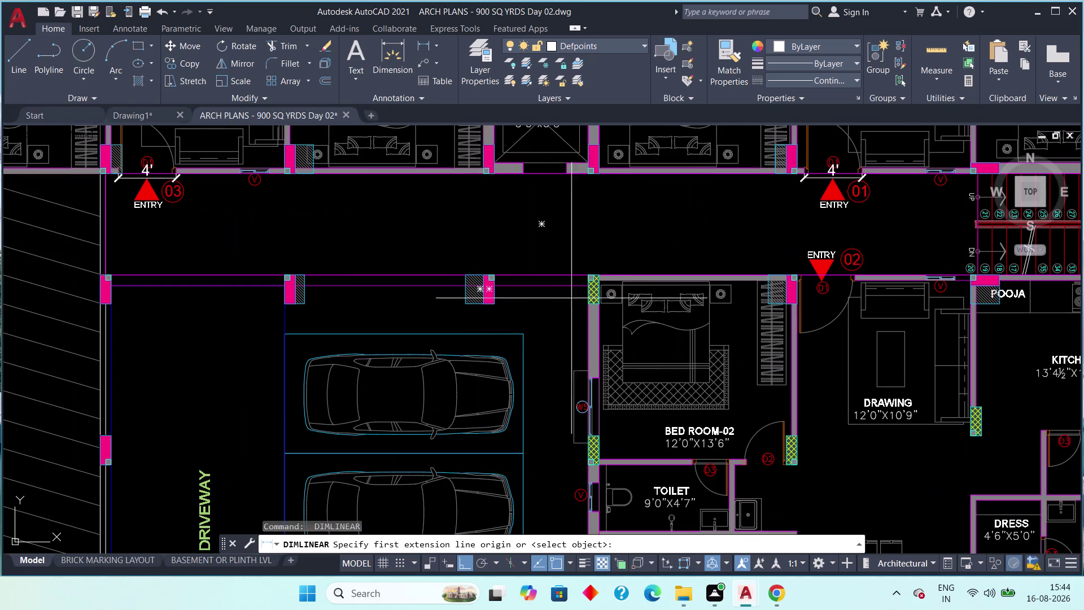
middle_drag(583, 302, 577, 287)
scroll(down, 3)
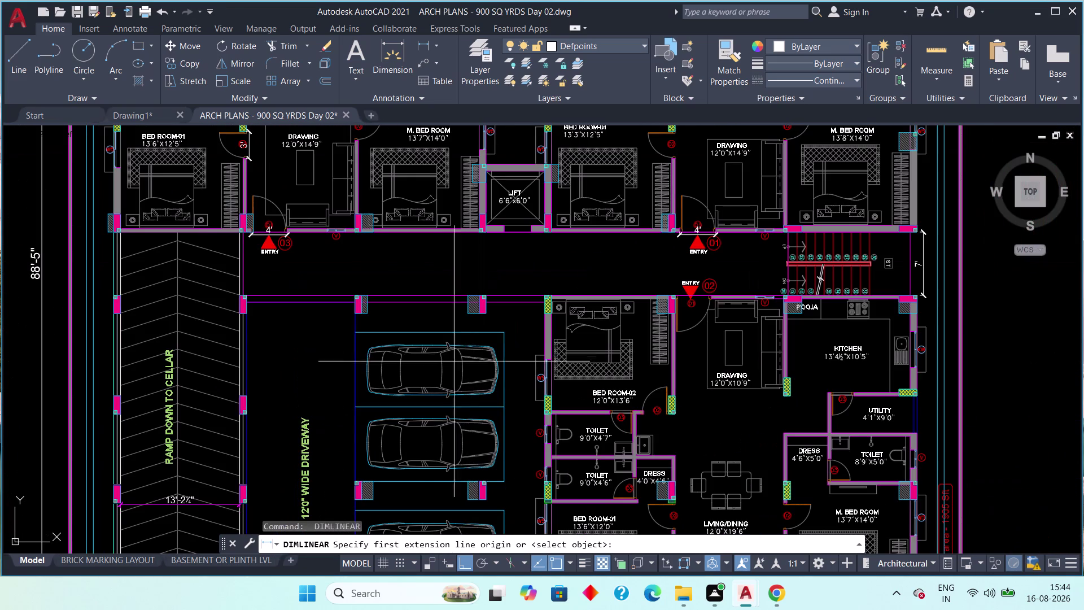
scroll(up, 3)
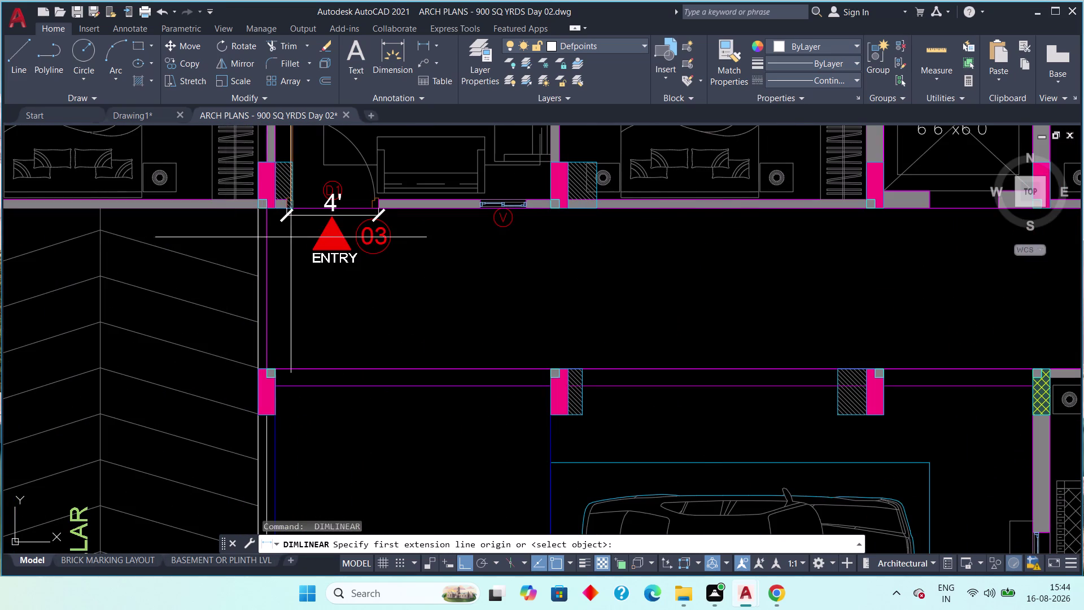
scroll(up, 3)
middle_drag(276, 239, 292, 356)
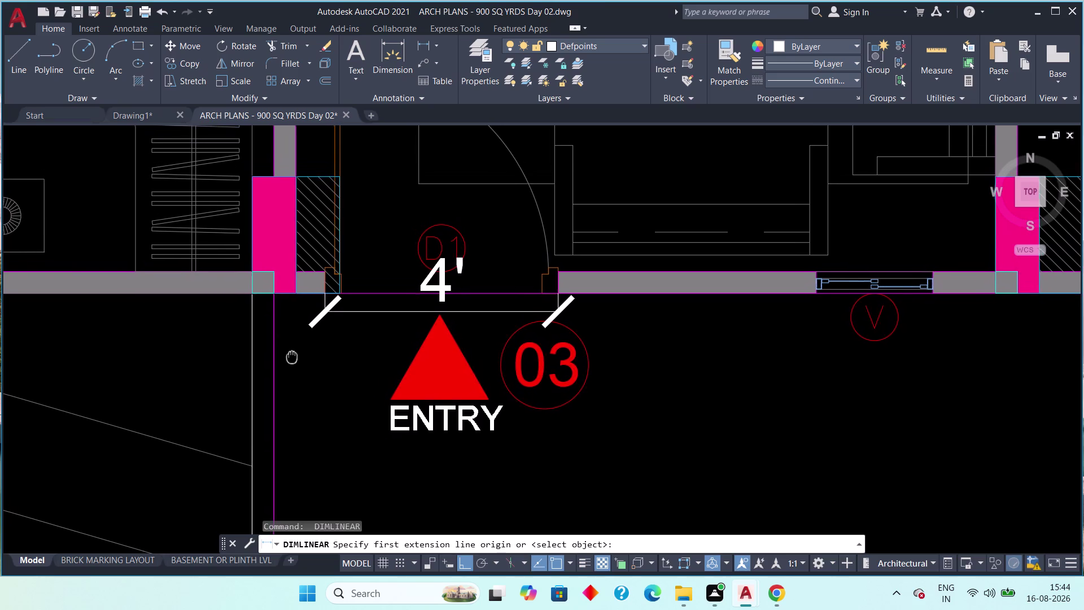
middle_drag(292, 357, 294, 359)
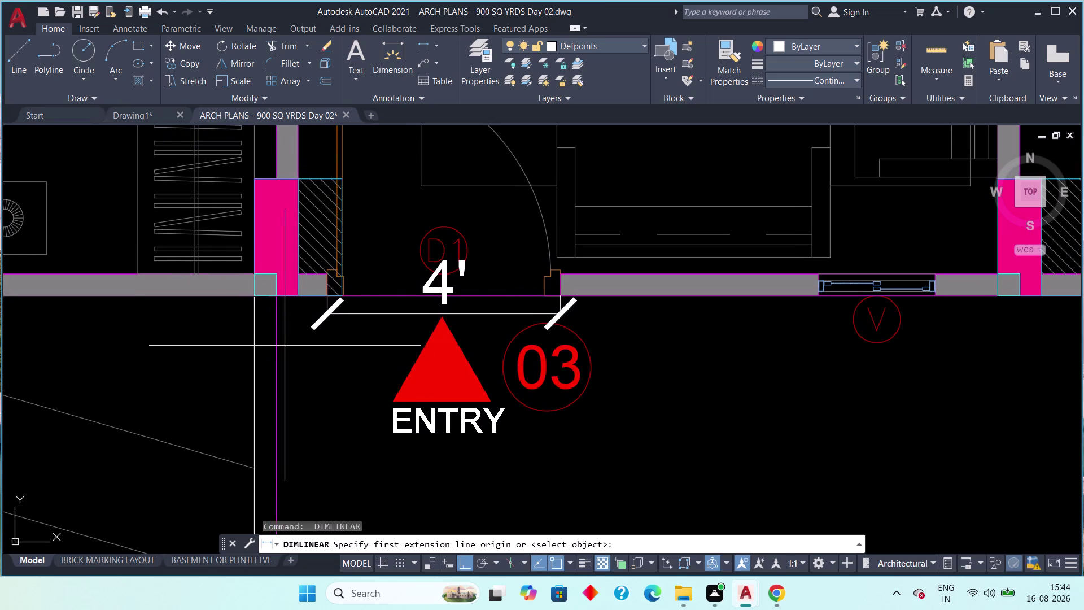
scroll(down, 3)
scroll(up, 3)
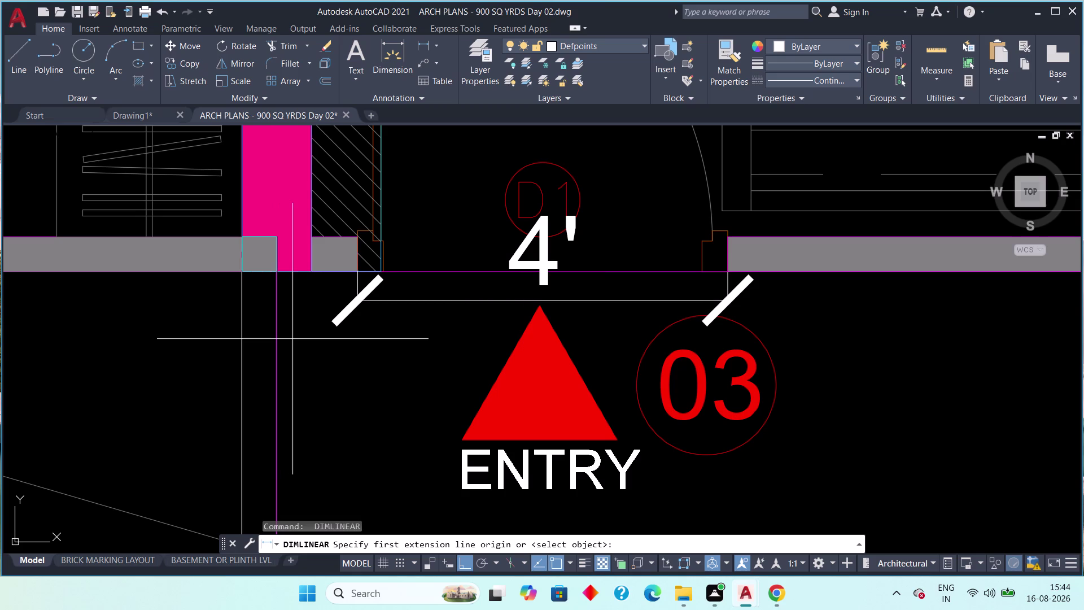
scroll(down, 3)
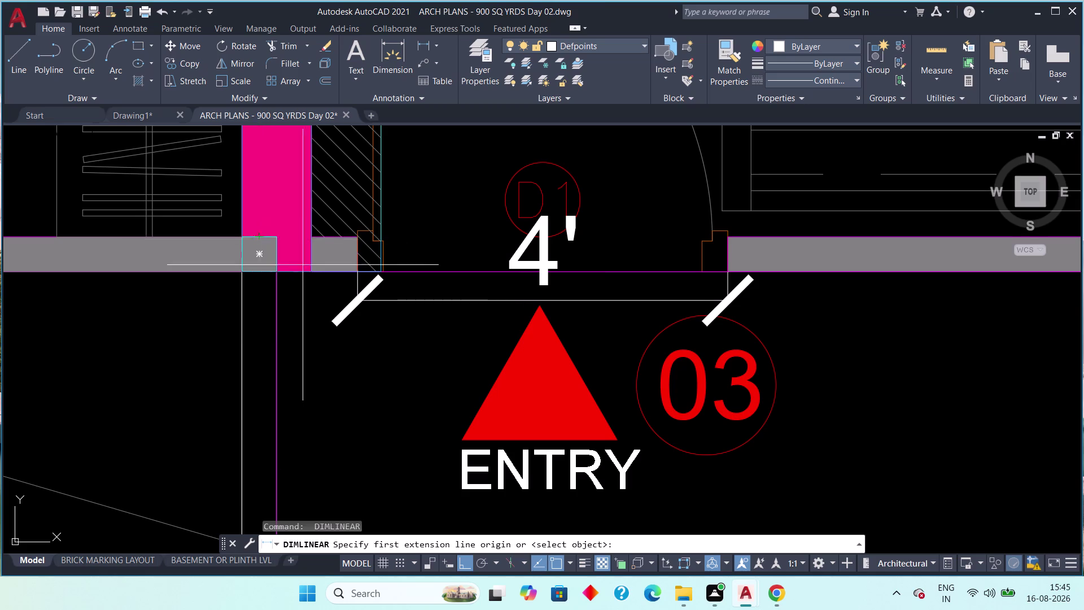
scroll(down, 3)
middle_drag(360, 301, 248, 329)
scroll(down, 3)
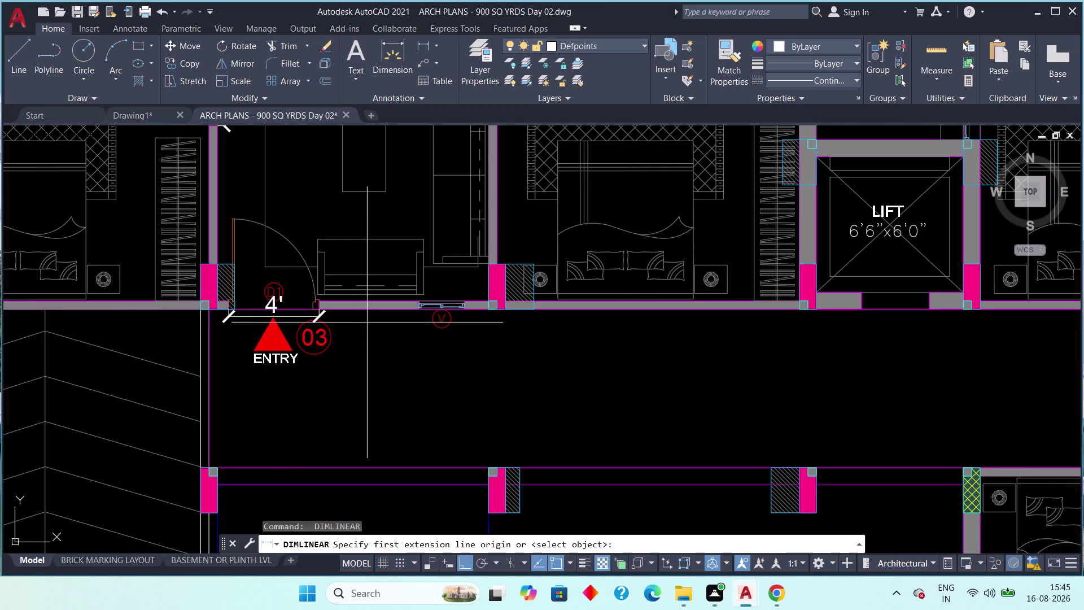
middle_drag(426, 324, 292, 367)
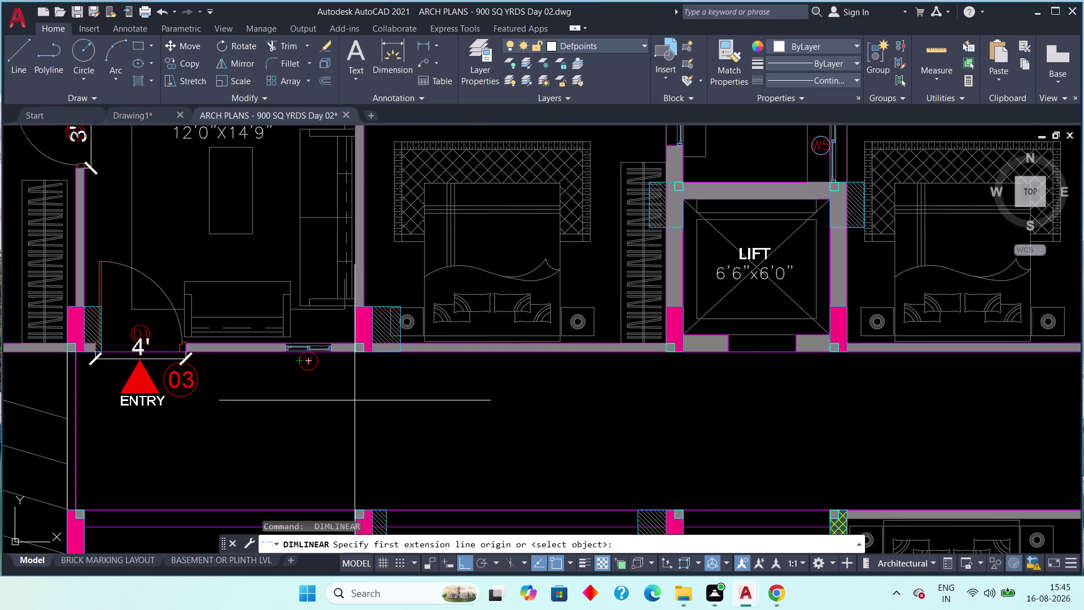
scroll(down, 3)
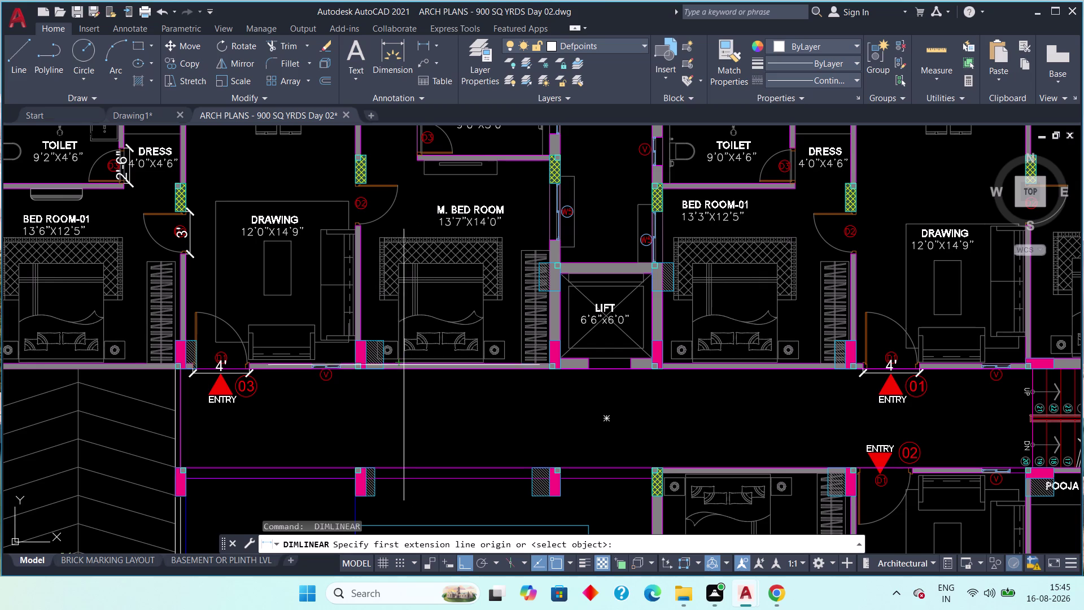
Inspect the ENTRY 03 opening, corridor and the hatched wall beside the parking bay.
click(1002, 593)
click(1002, 592)
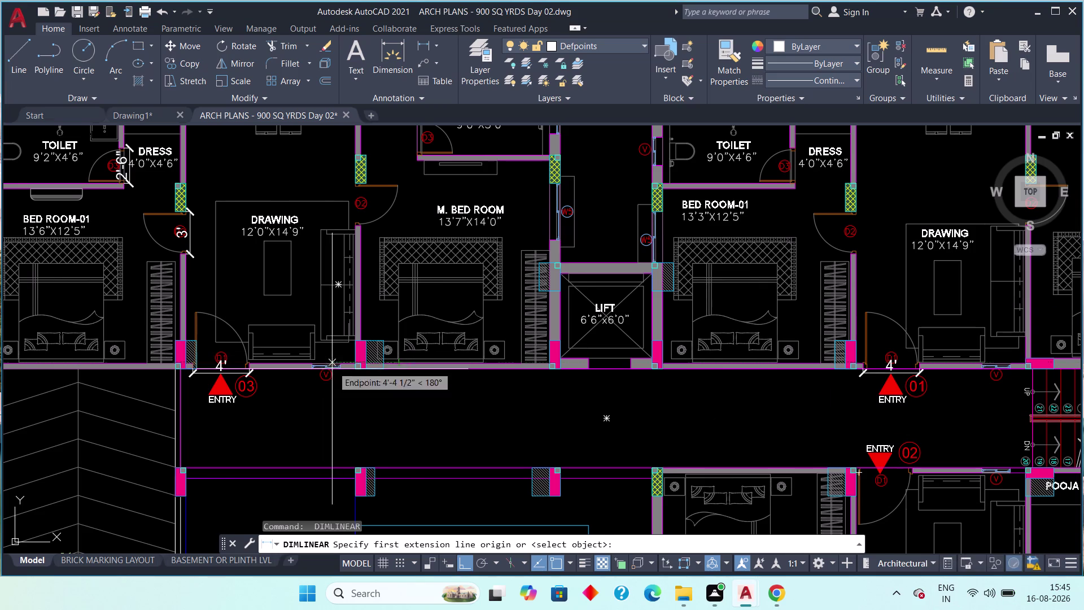
scroll(down, 3)
middle_drag(379, 418, 410, 359)
scroll(up, 3)
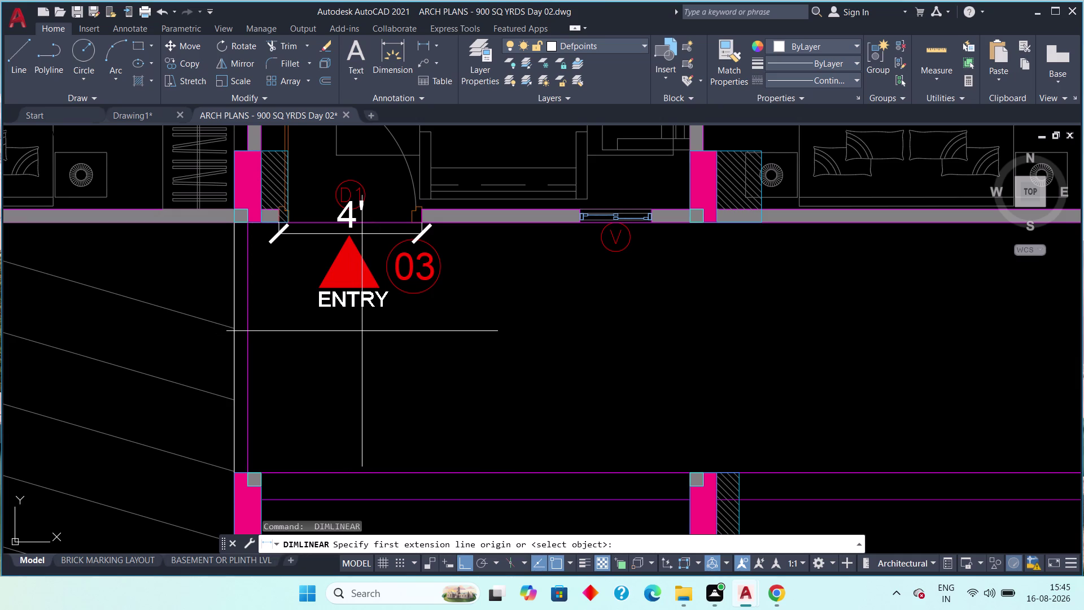
middle_drag(437, 402, 376, 333)
scroll(down, 3)
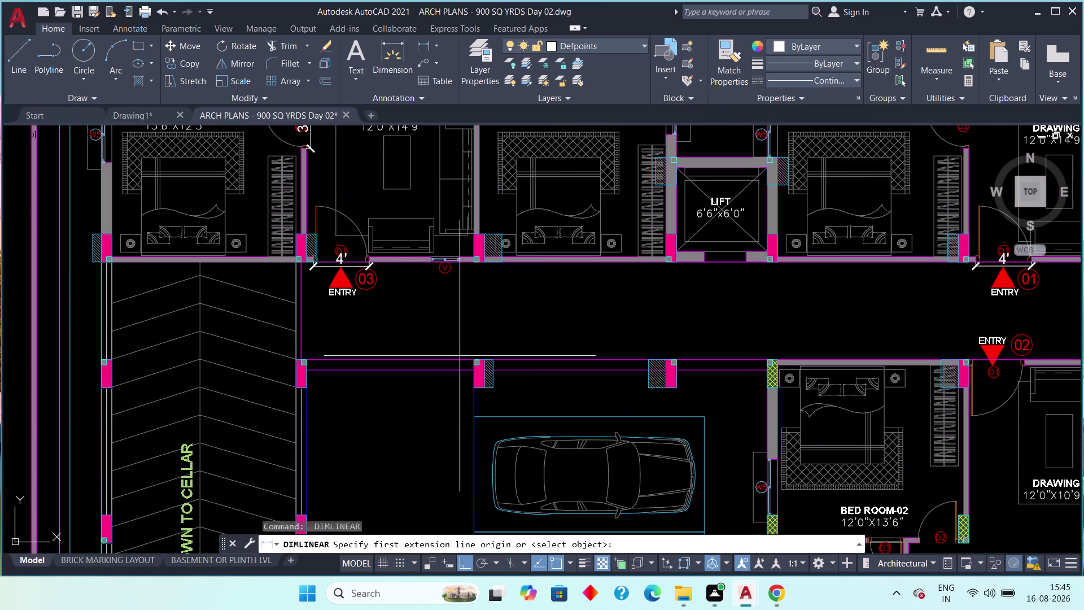
middle_drag(547, 359, 458, 337)
scroll(up, 3)
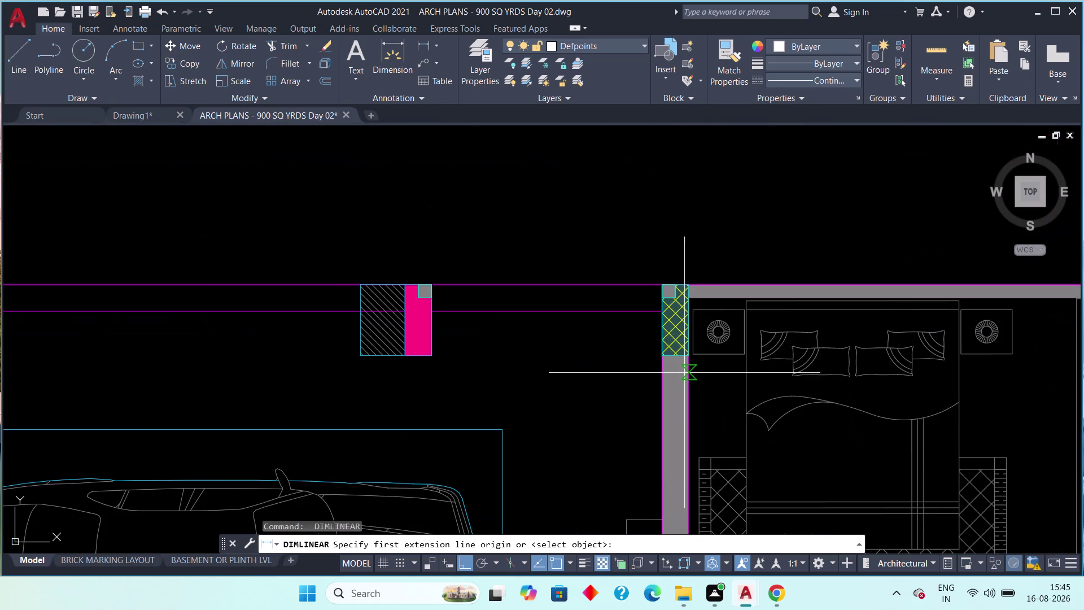
middle_drag(682, 371, 580, 344)
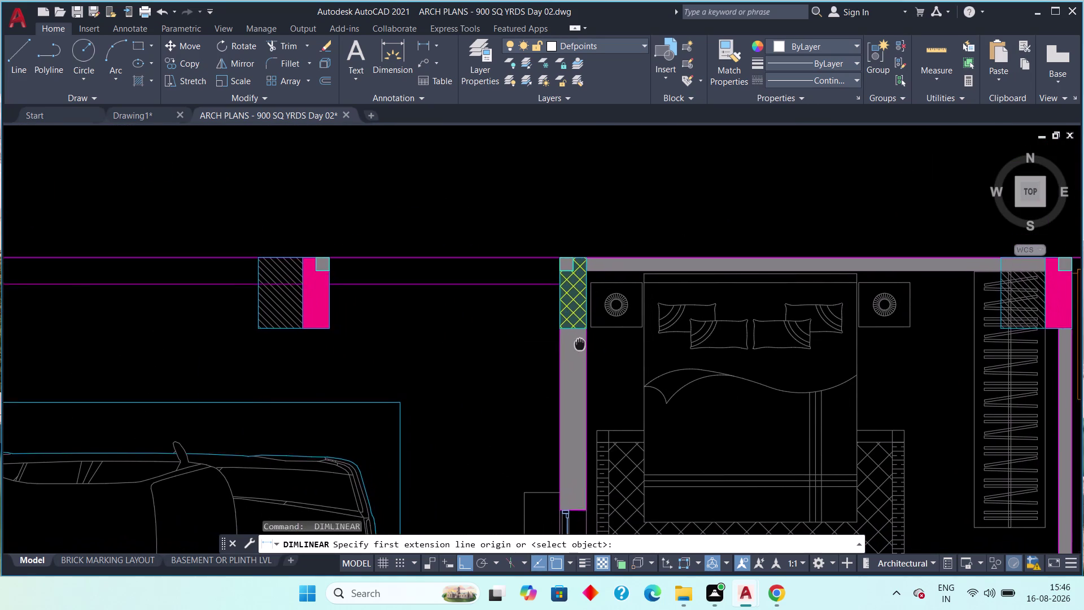
middle_drag(580, 344, 581, 344)
scroll(down, 3)
middle_drag(507, 356, 710, 371)
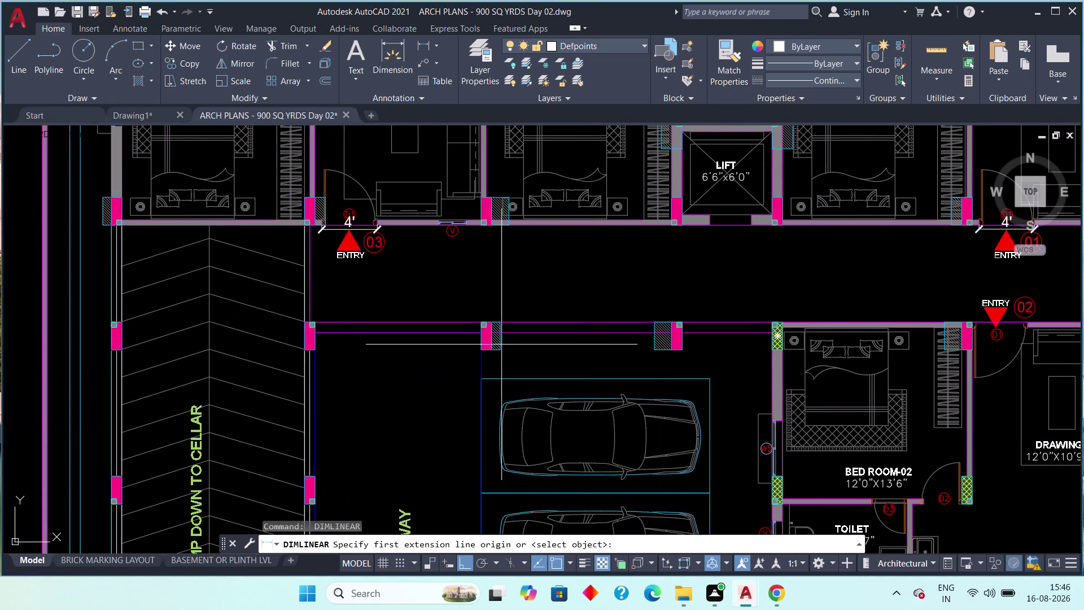
scroll(up, 3)
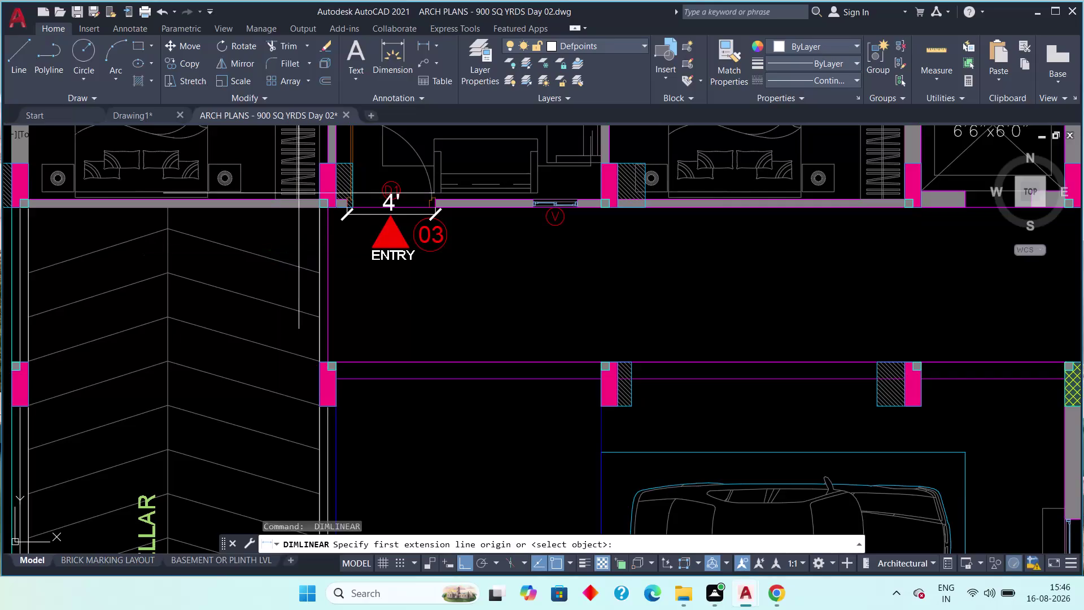
scroll(up, 3)
scroll(down, 3)
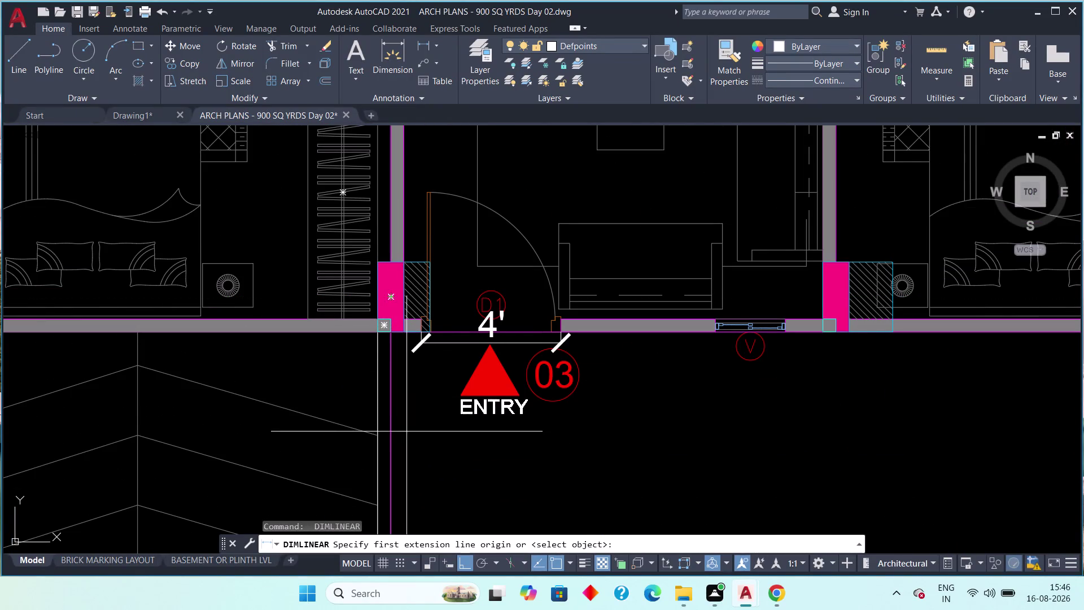
scroll(down, 3)
scroll(down, 3)
Survey the main entrance, ramp, driveway and road, then cancel the pending linear dimension.
middle_drag(322, 410, 276, 268)
scroll(down, 3)
middle_drag(276, 388, 263, 293)
scroll(up, 3)
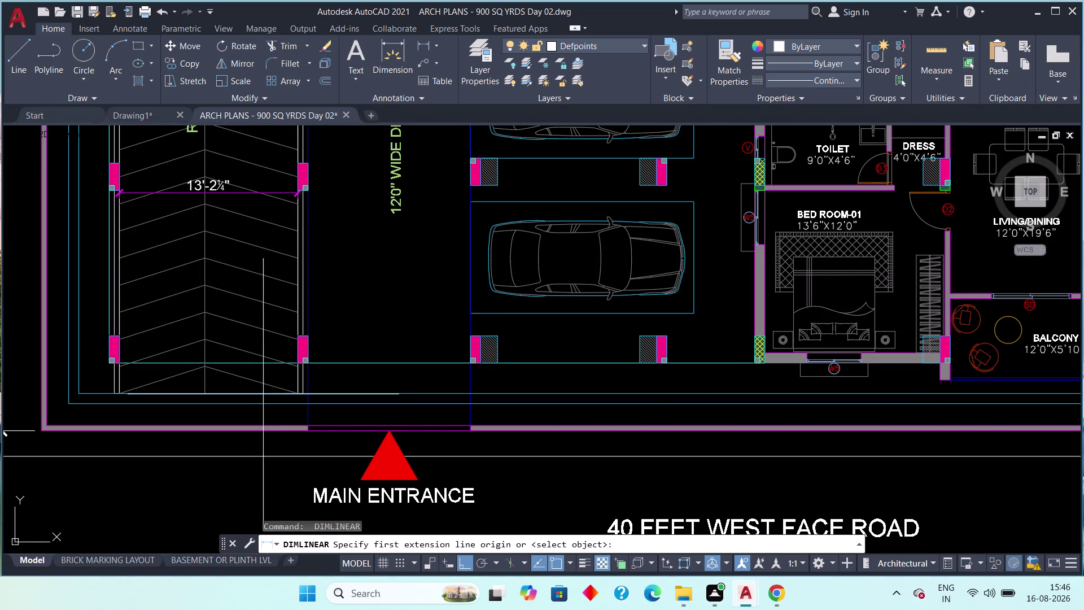
middle_drag(201, 318, 226, 438)
scroll(down, 3)
middle_drag(212, 333, 218, 447)
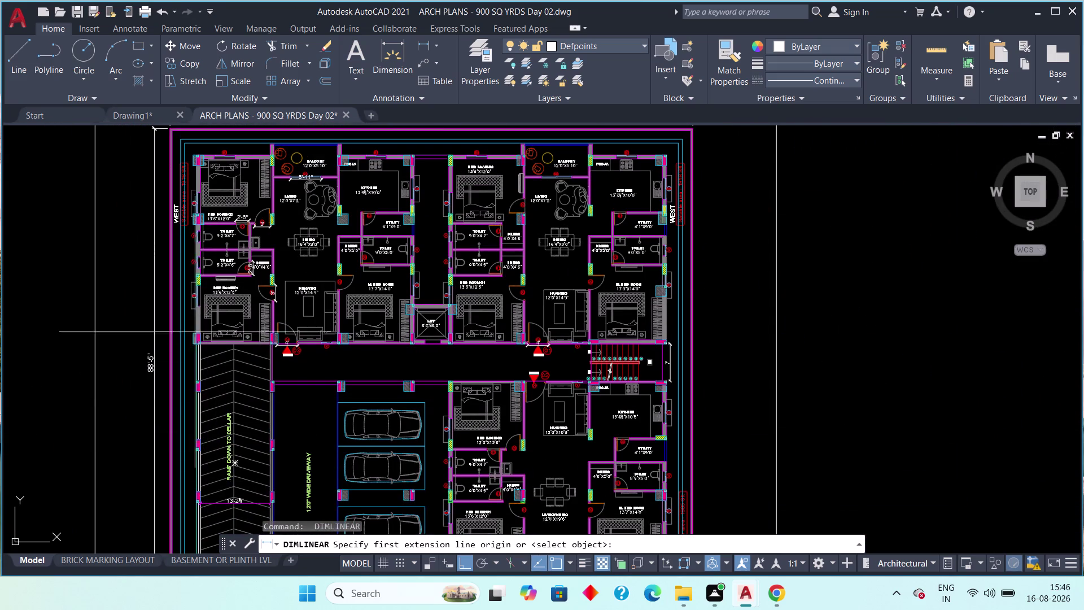
scroll(up, 3)
scroll(up, 3)
scroll(down, 3)
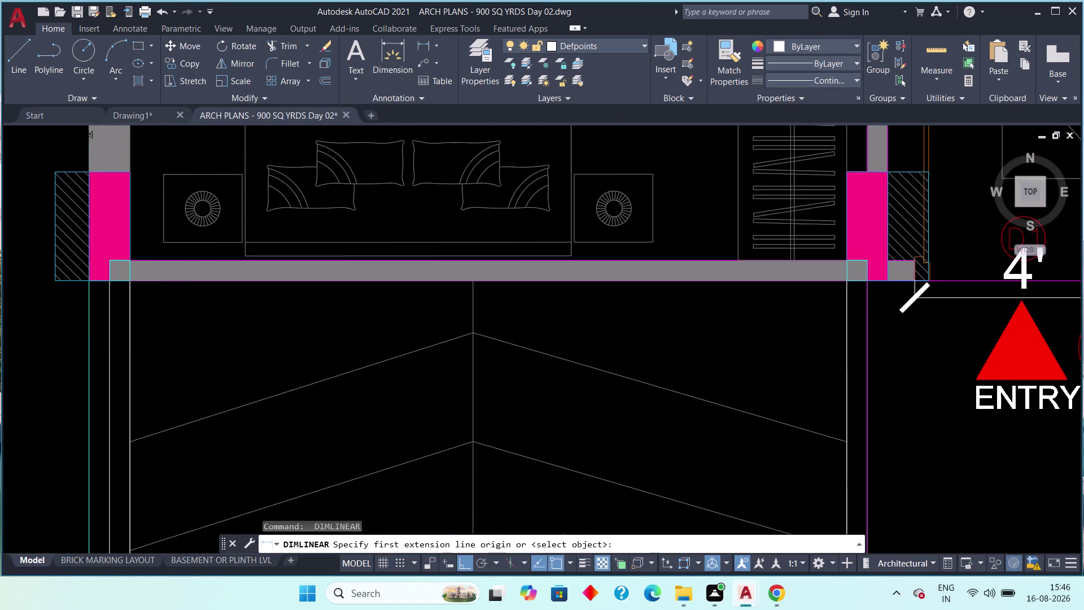
scroll(down, 3)
middle_drag(187, 373, 183, 225)
scroll(down, 3)
middle_drag(194, 382, 180, 290)
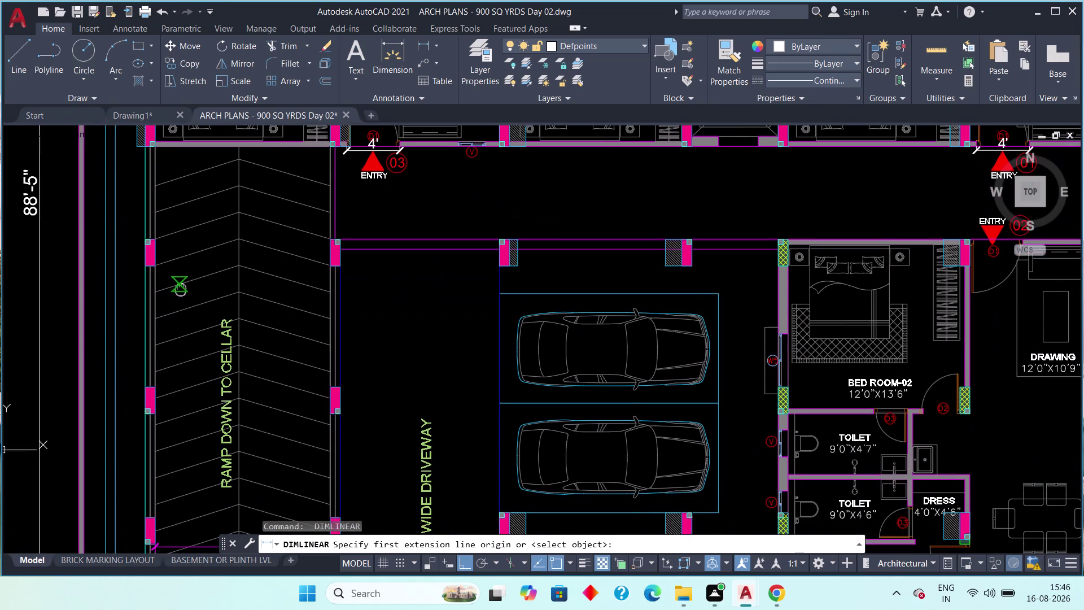
middle_drag(180, 289, 179, 283)
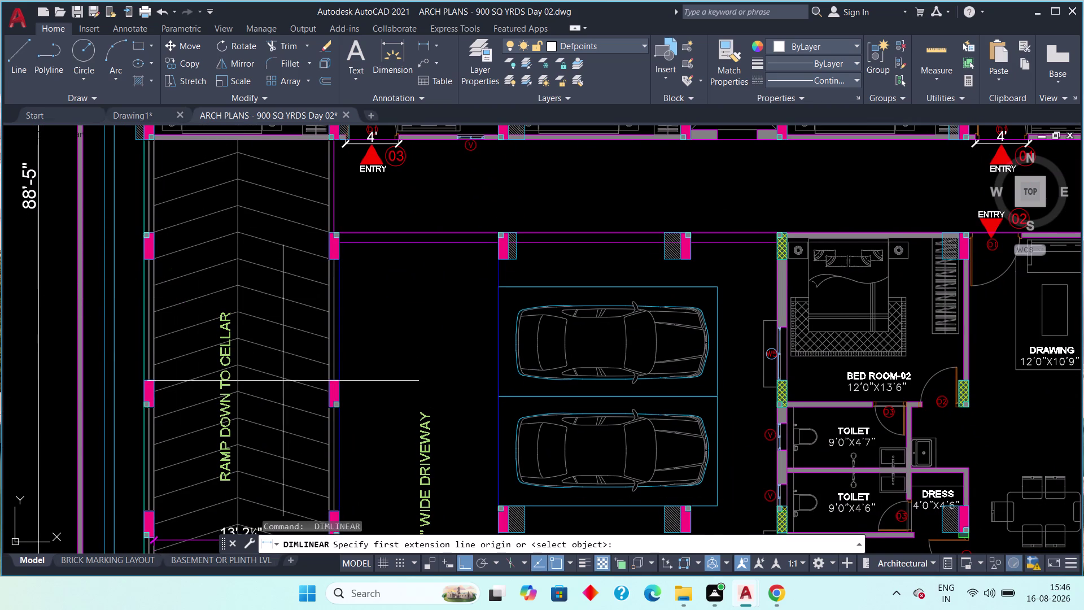
scroll(down, 3)
middle_drag(305, 377, 270, 324)
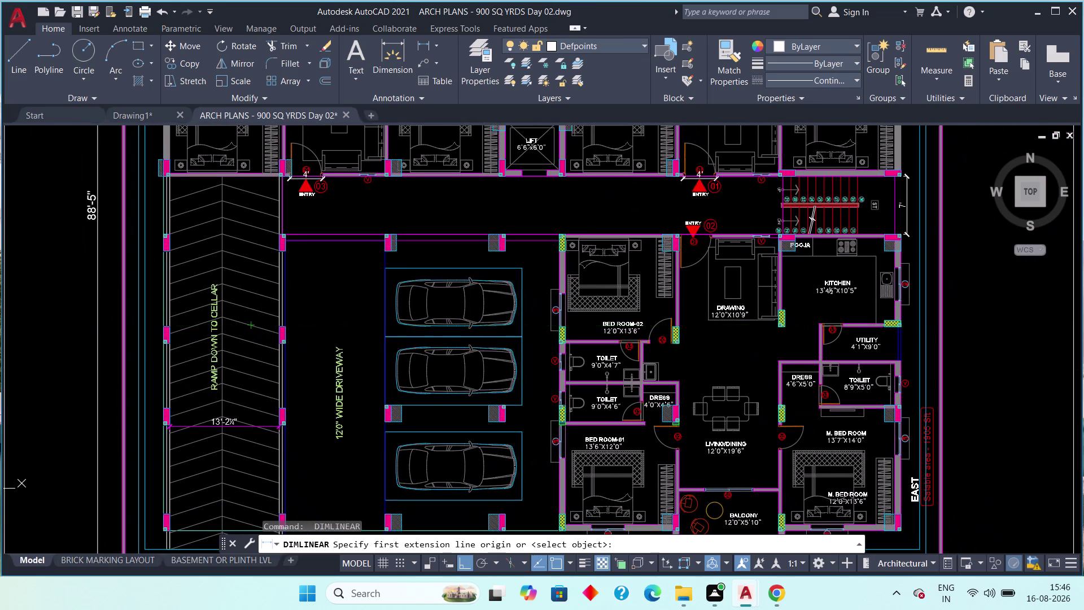
scroll(down, 3)
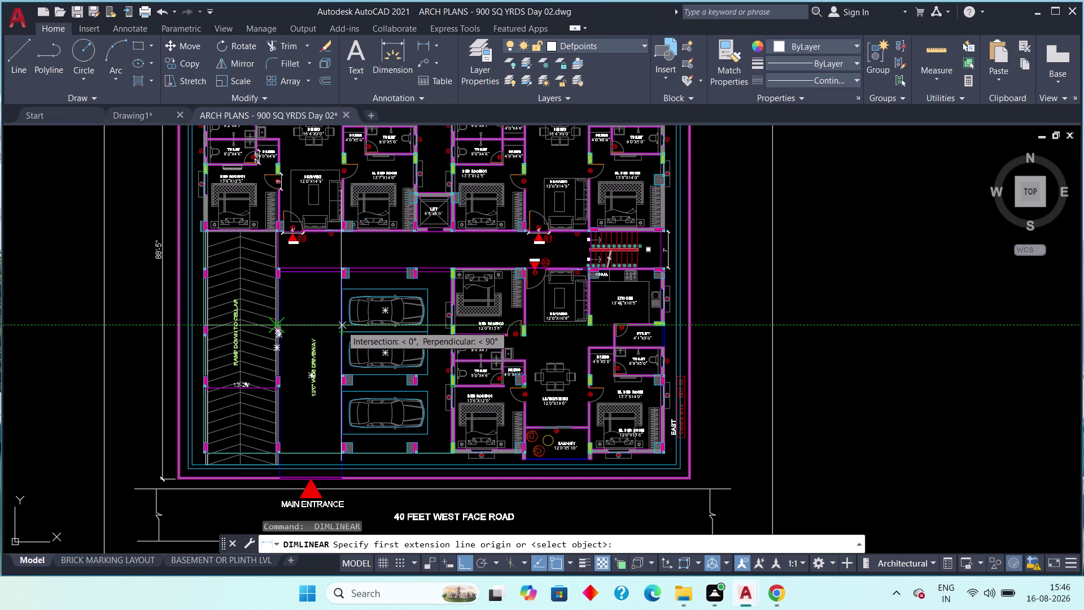
middle_drag(310, 348, 239, 356)
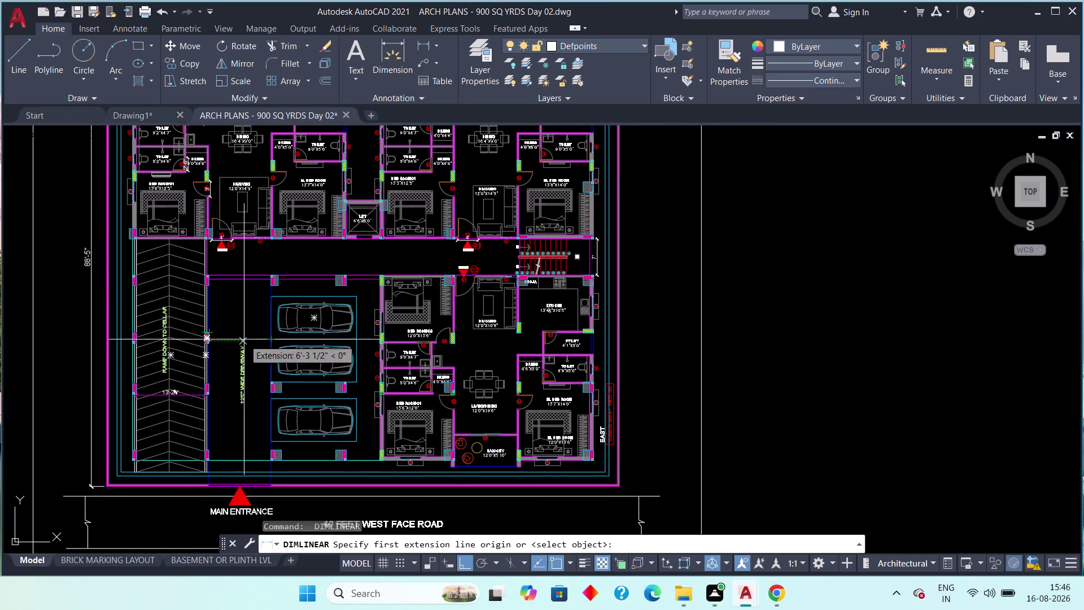
key(Escape)
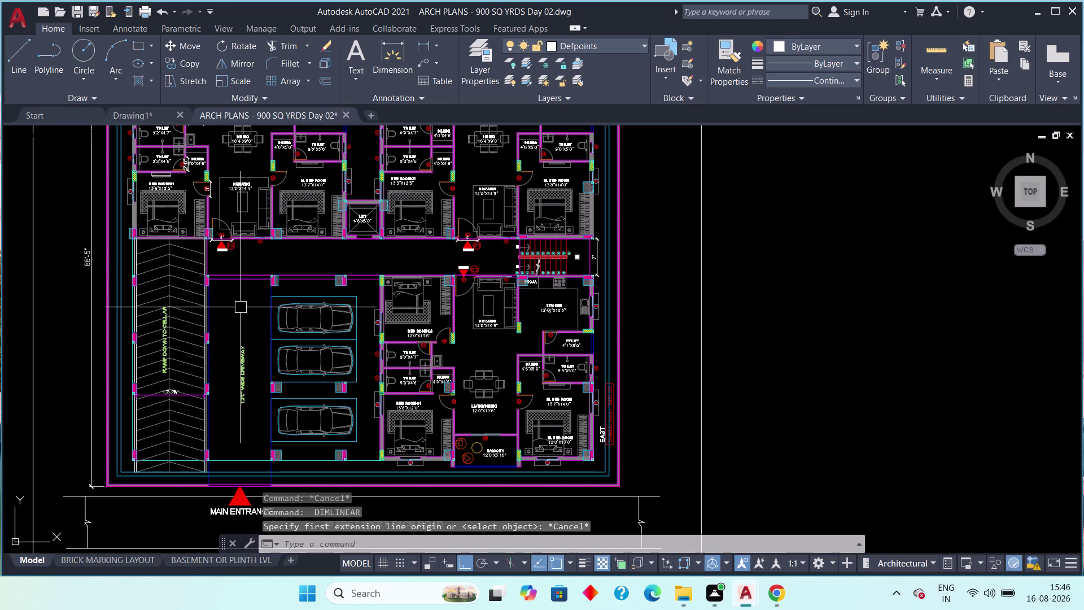
middle_drag(229, 246, 152, 248)
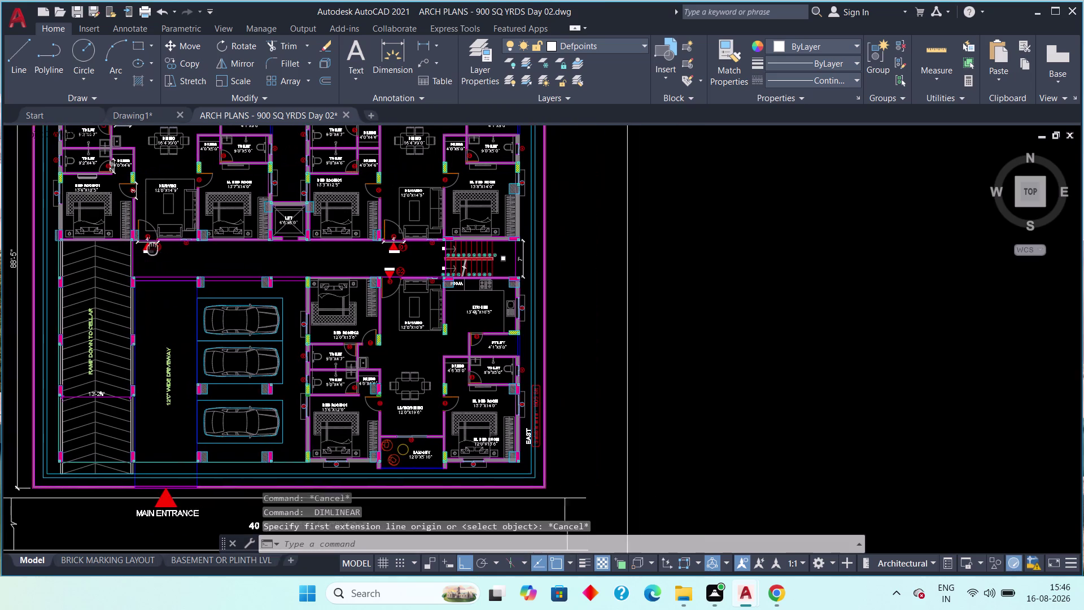
middle_drag(152, 249, 197, 278)
scroll(up, 3)
middle_drag(200, 291, 249, 292)
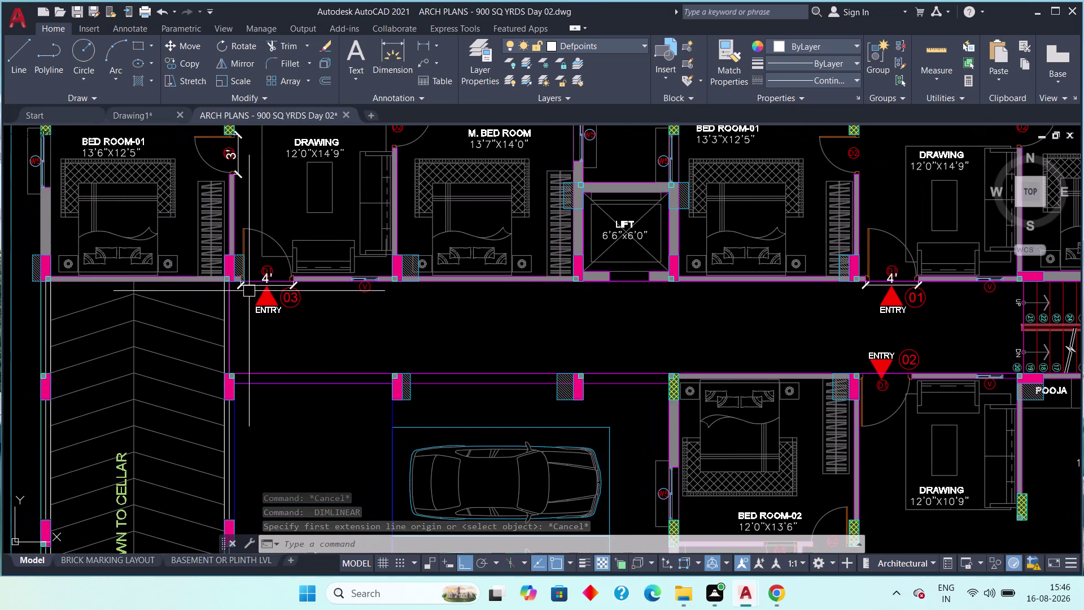
middle_drag(262, 311, 242, 154)
scroll(down, 3)
scroll(up, 3)
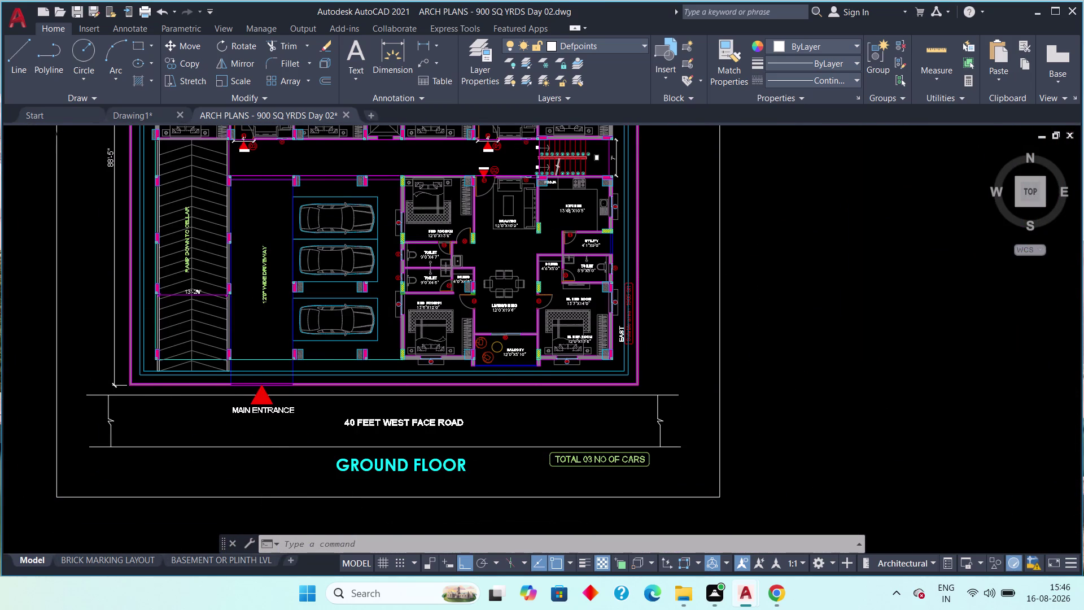
middle_drag(235, 256, 241, 390)
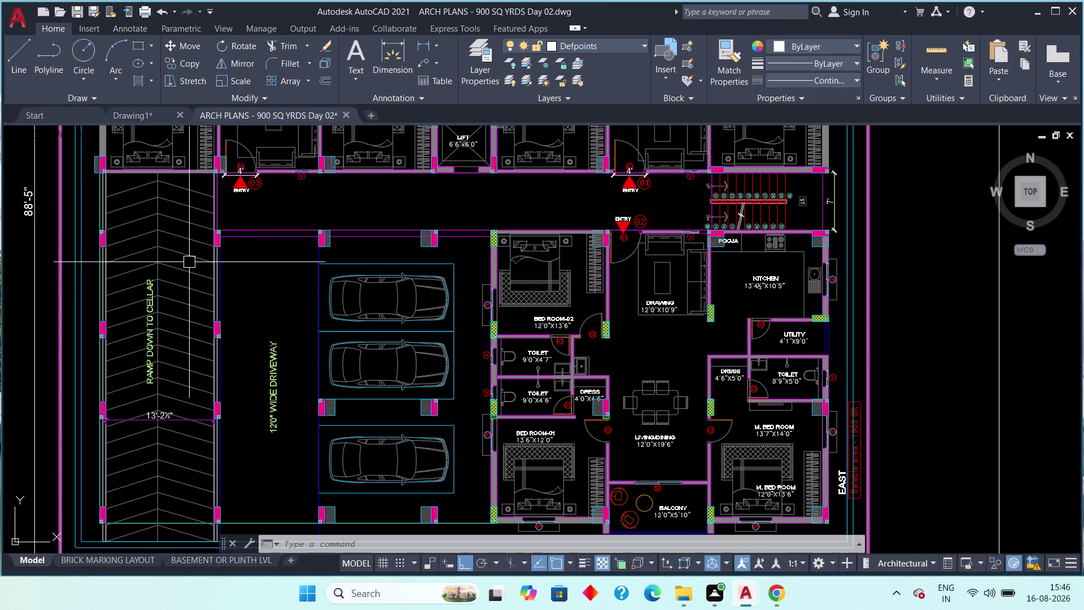
scroll(up, 3)
middle_drag(141, 219, 200, 292)
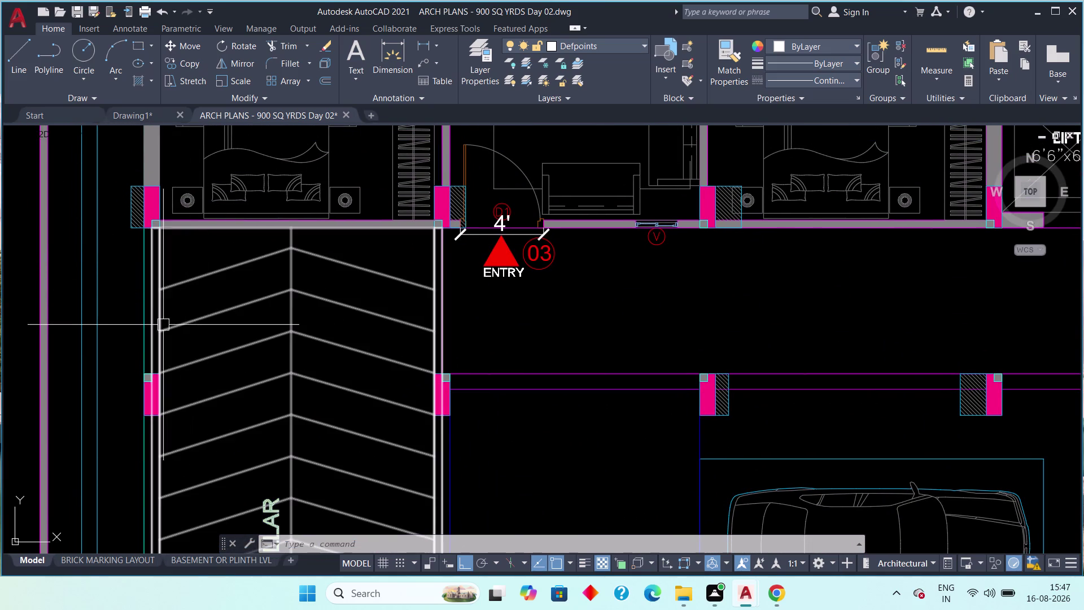
scroll(up, 3)
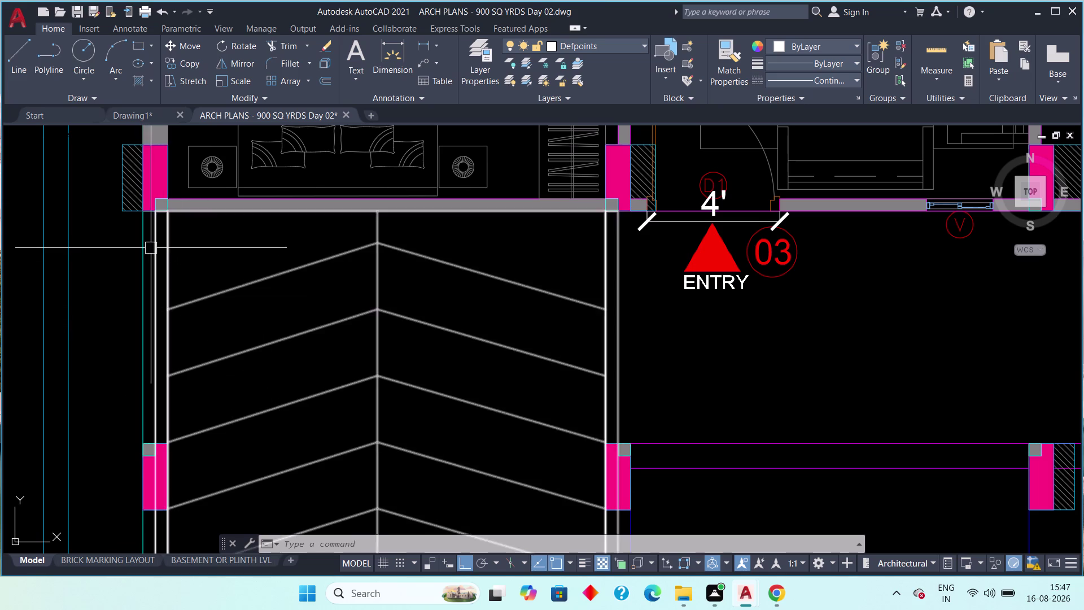
scroll(up, 3)
scroll(down, 3)
middle_drag(164, 277, 153, 354)
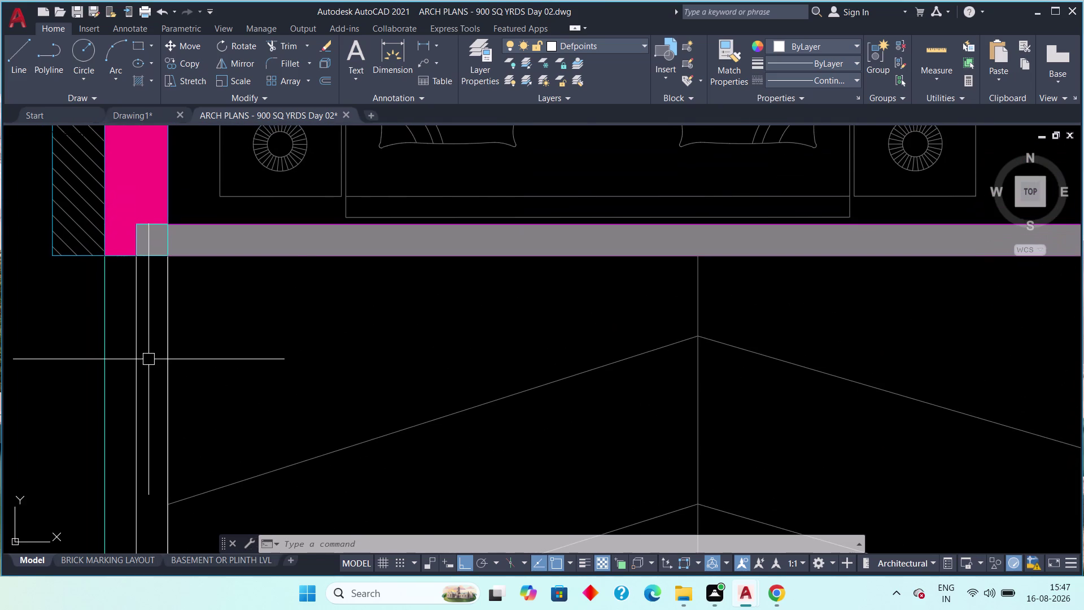
scroll(down, 3)
scroll(down, 3)
middle_drag(160, 377, 161, 429)
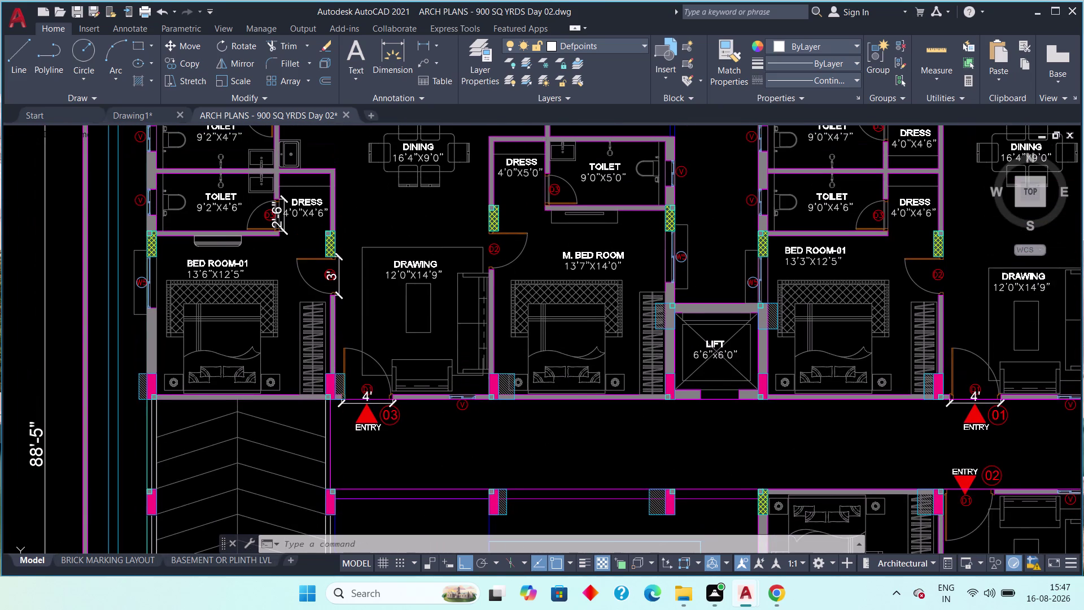
middle_drag(161, 429, 162, 327)
middle_drag(173, 409, 182, 234)
scroll(down, 3)
middle_drag(190, 274, 171, 322)
scroll(up, 3)
middle_drag(246, 246, 246, 253)
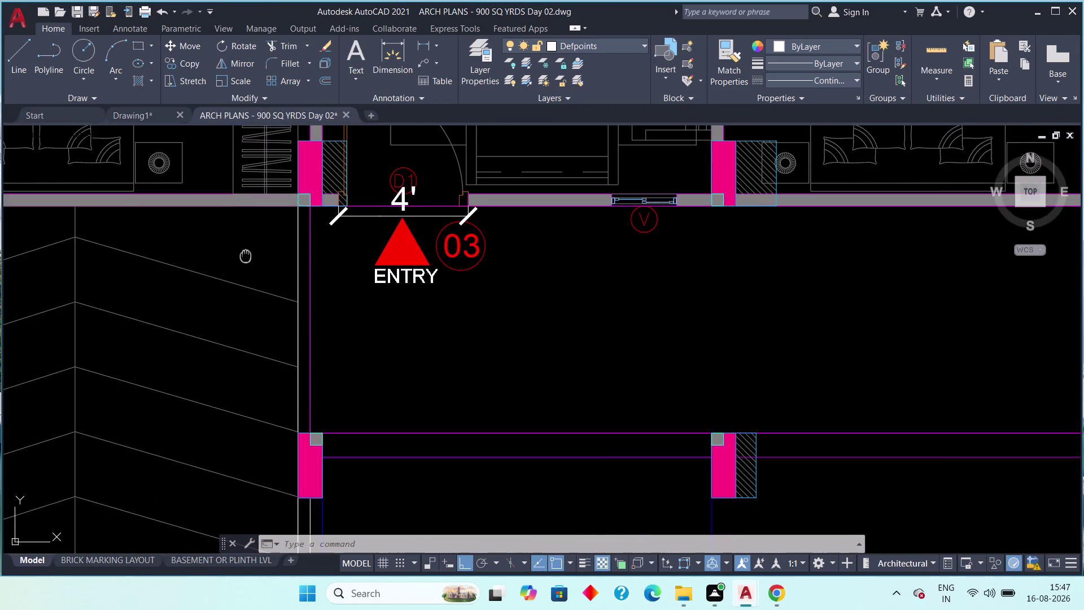
Compare ENTRY 03 across both drawings, ending on Drawing1's double-door entrance corner.
middle_drag(246, 253, 234, 306)
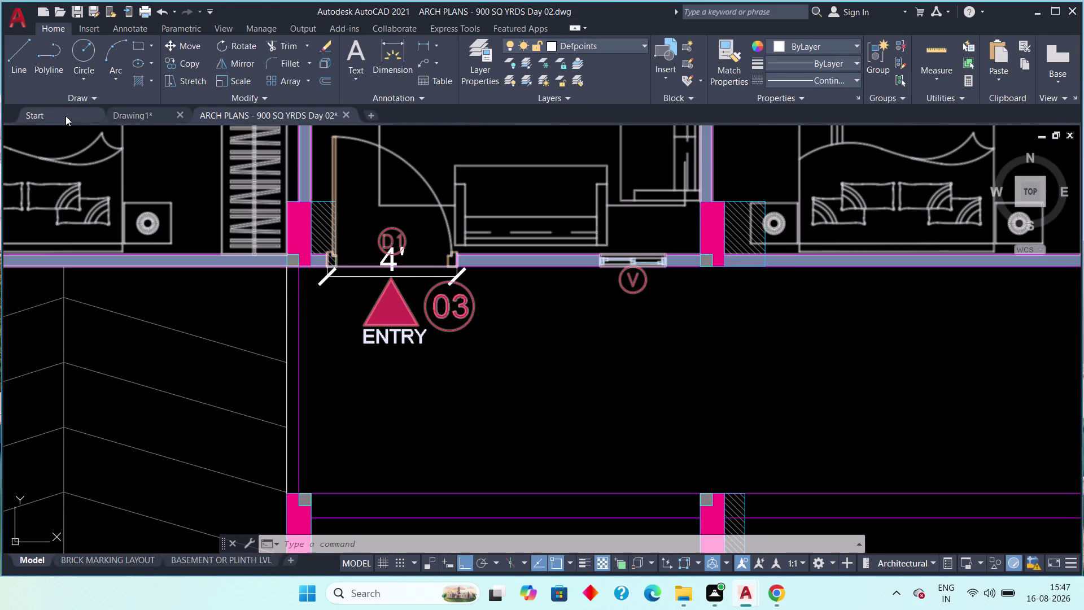
click(141, 114)
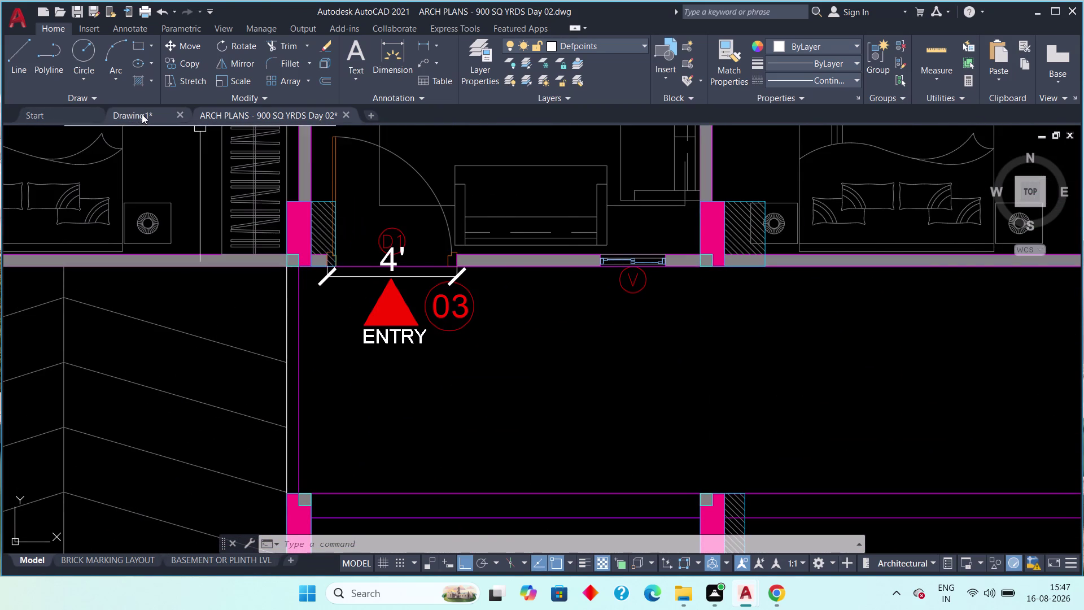
scroll(up, 3)
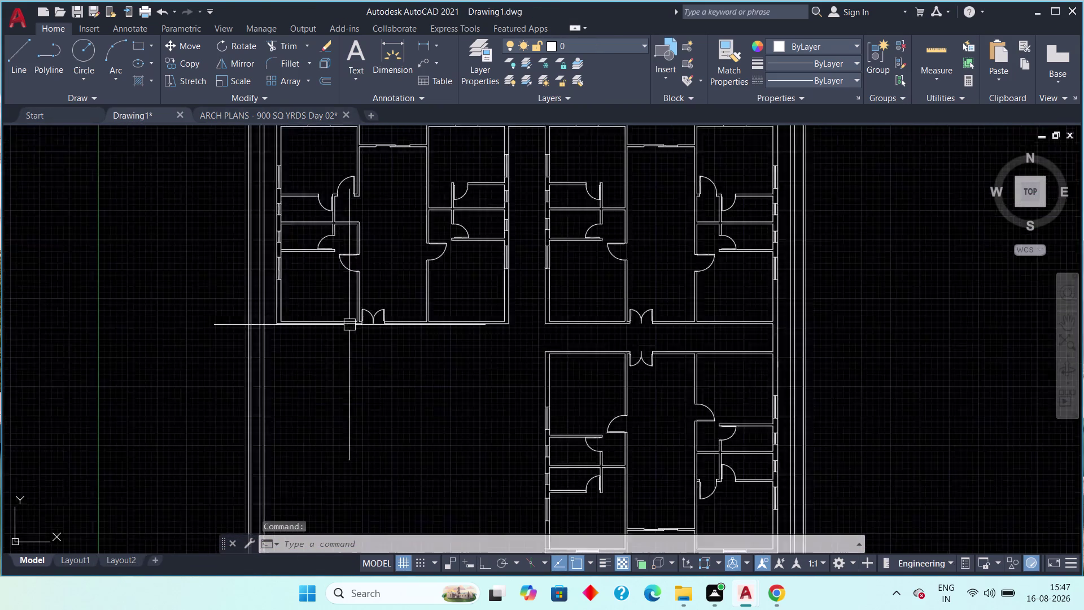
scroll(up, 3)
click(231, 116)
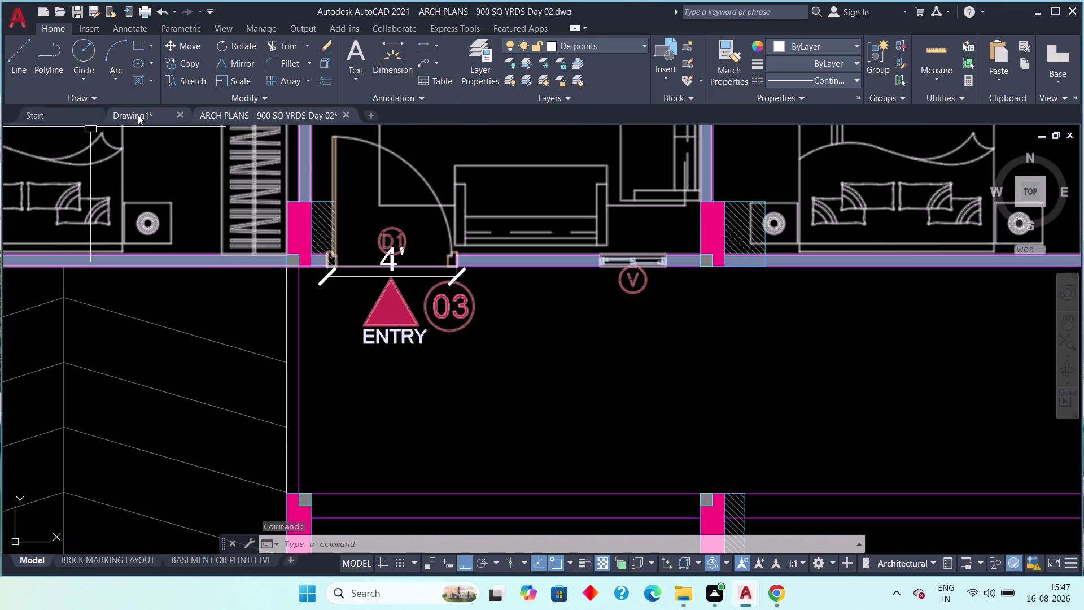
click(138, 115)
middle_drag(248, 273, 224, 416)
scroll(down, 3)
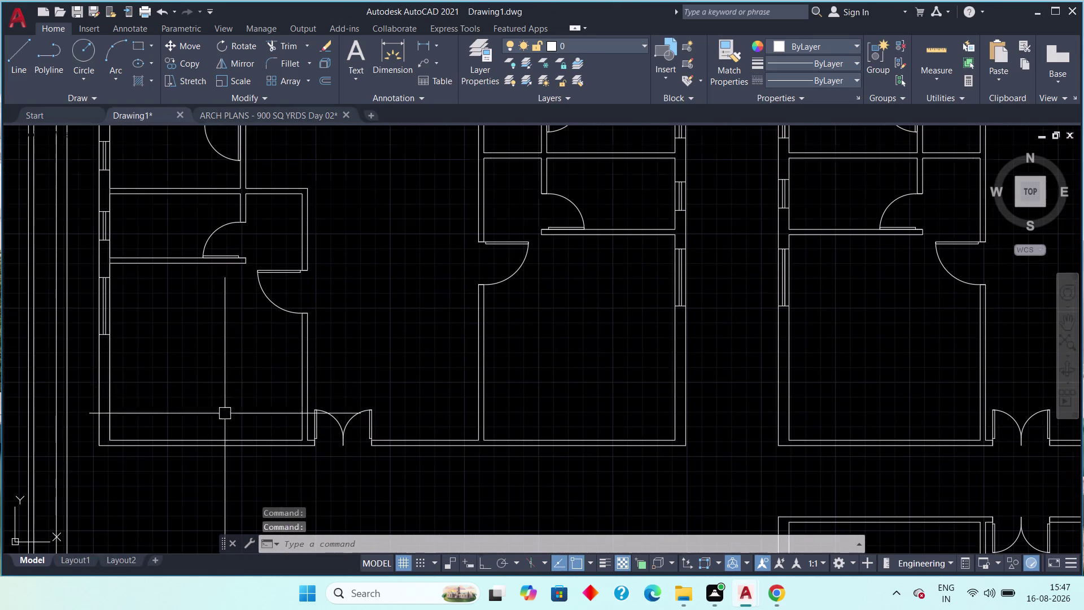
middle_drag(260, 462, 253, 424)
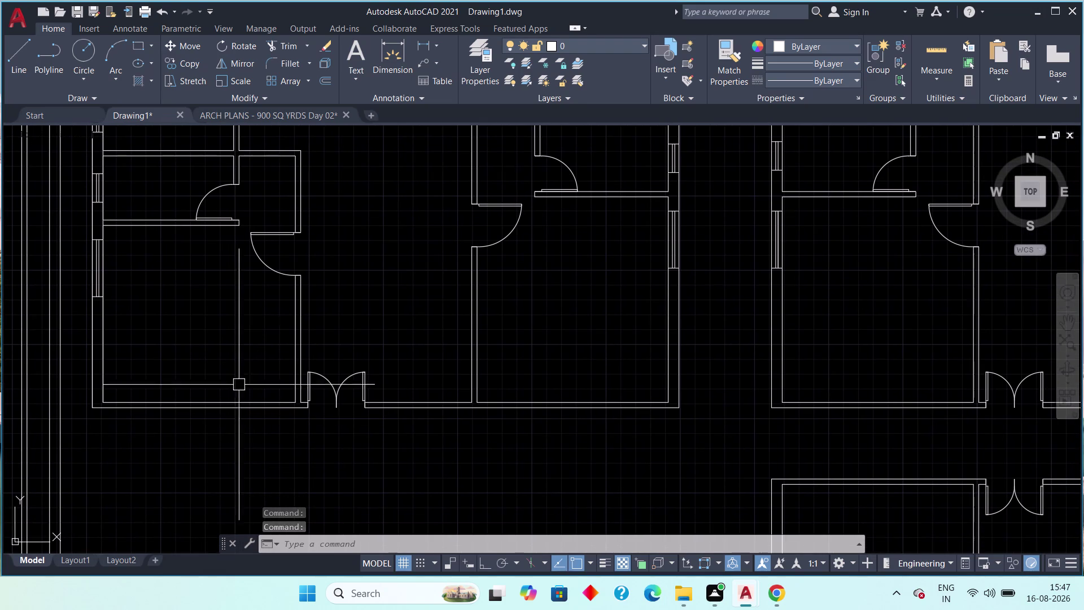
Draw an Ortho vertical line from the double-door wall corner down to the lower boundary.
click(19, 59)
scroll(up, 3)
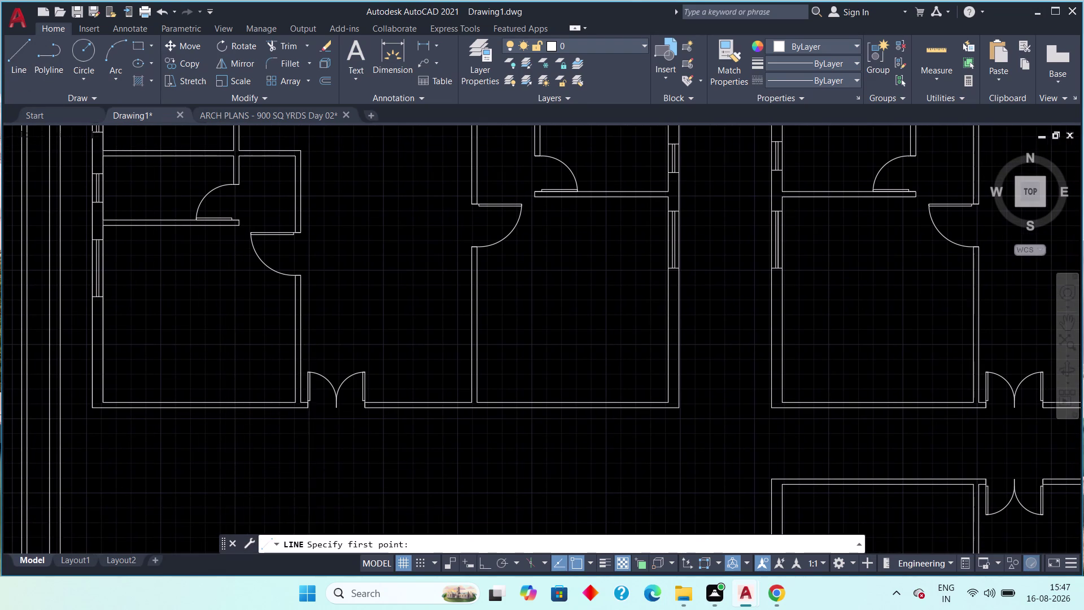
scroll(up, 3)
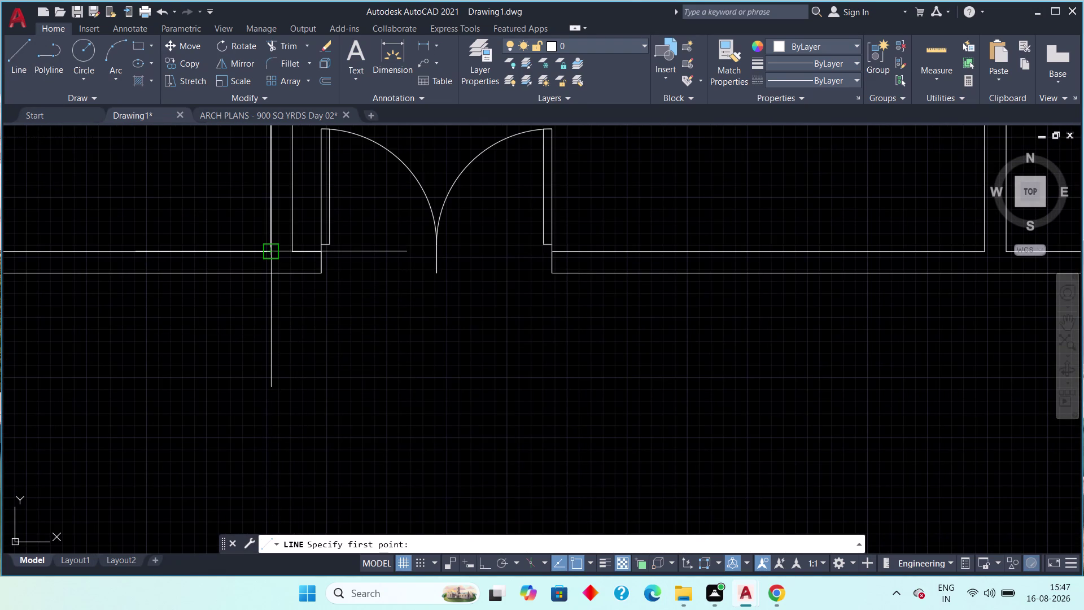
click(267, 257)
middle_drag(246, 519, 244, 496)
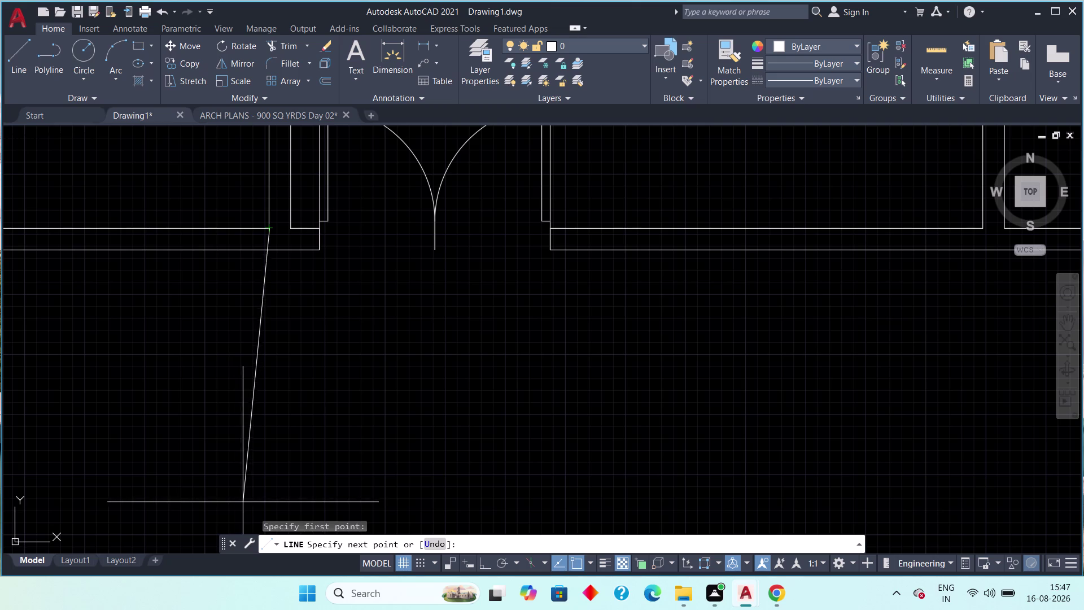
scroll(down, 3)
middle_click(273, 502)
scroll(down, 3)
middle_drag(262, 468, 259, 409)
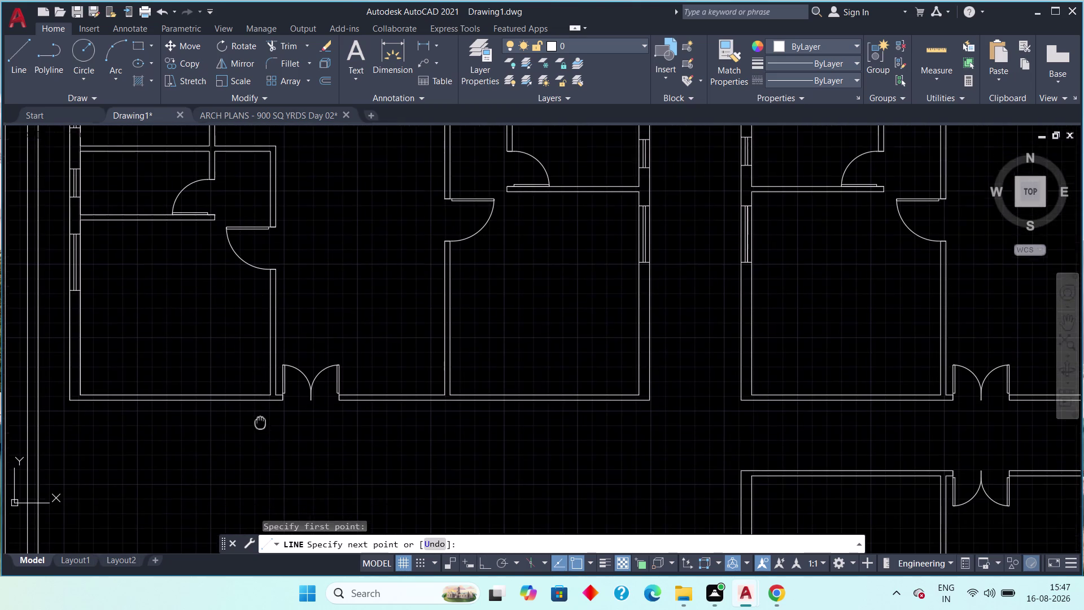
middle_drag(260, 409, 257, 369)
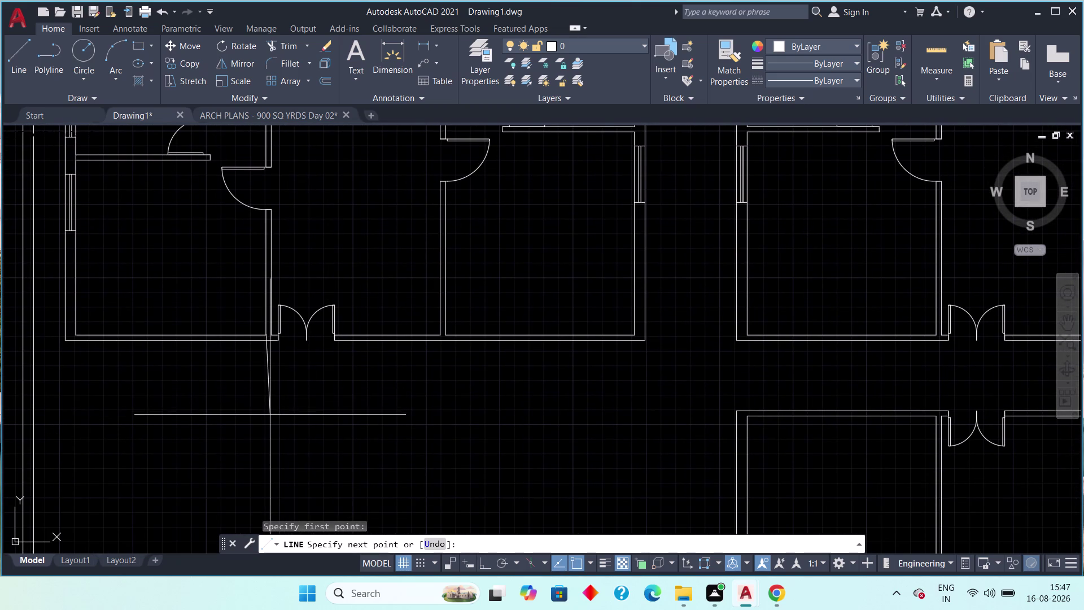
key(F8)
middle_drag(293, 450, 258, 311)
scroll(down, 3)
middle_drag(261, 403, 240, 243)
scroll(up, 3)
middle_drag(229, 448, 230, 441)
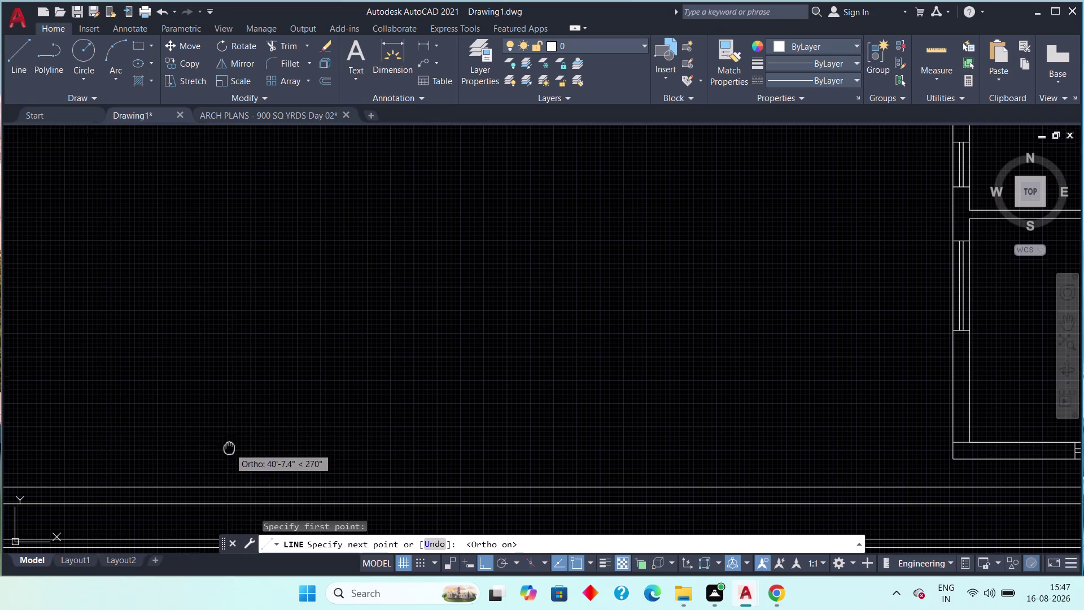
middle_drag(229, 441, 232, 396)
click(209, 432)
scroll(down, 3)
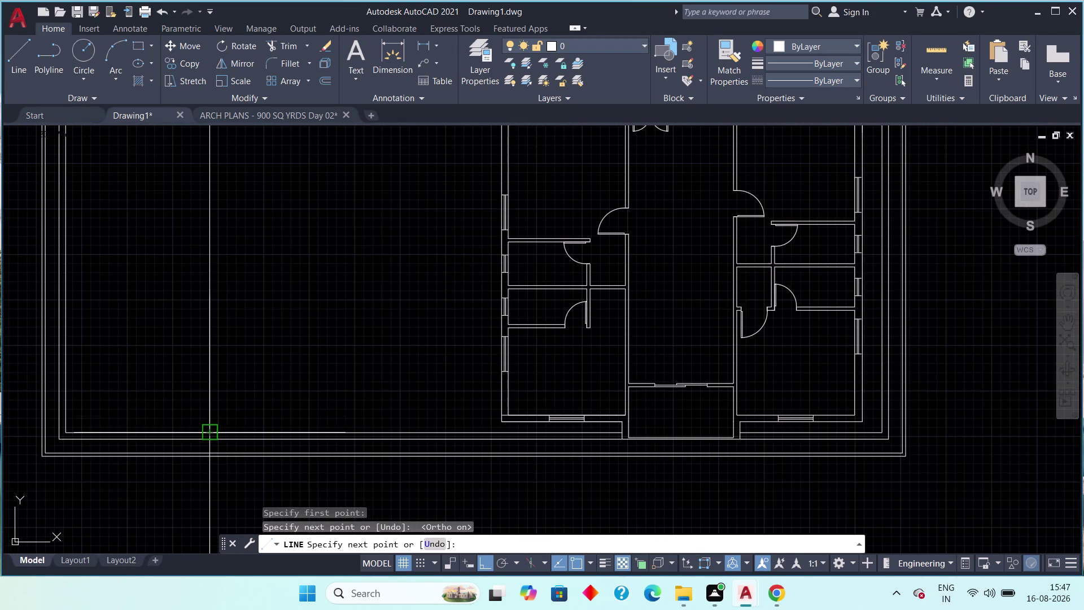
middle_drag(210, 401, 227, 456)
middle_drag(213, 349, 218, 466)
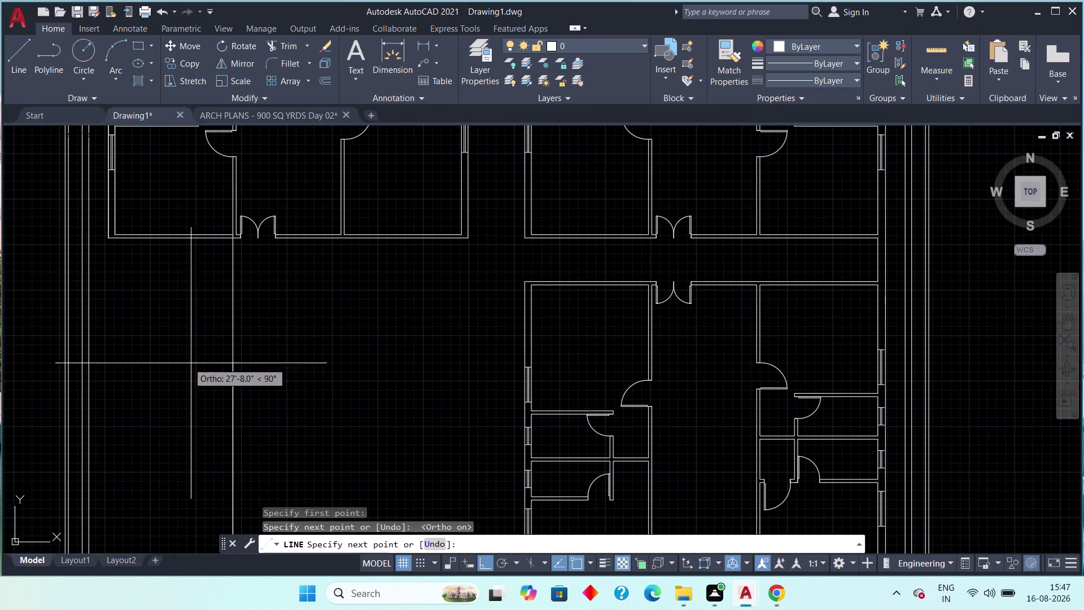
key(Escape)
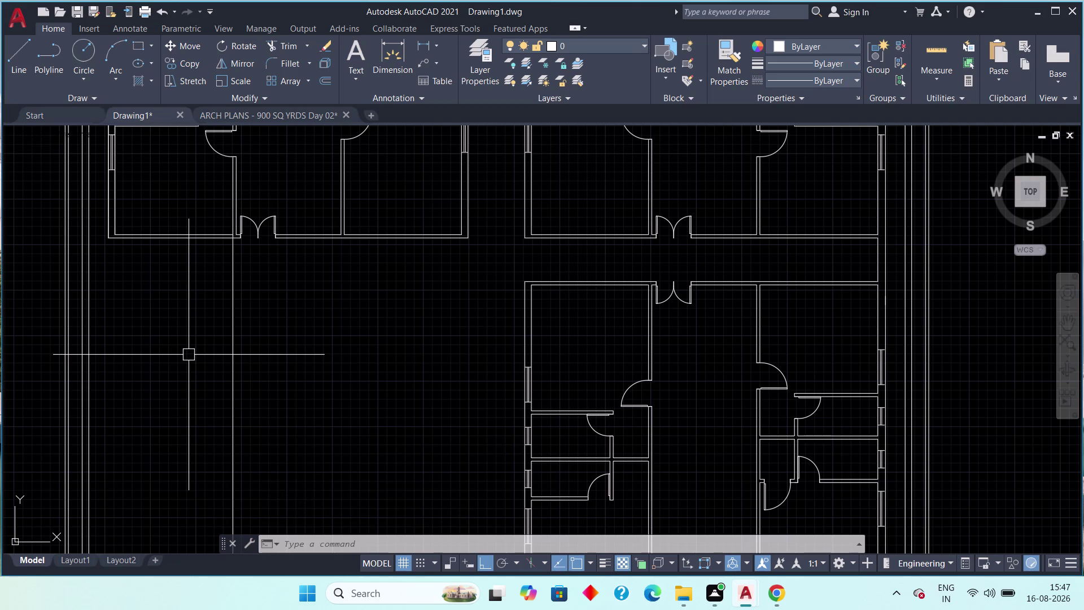
Centre the new line under the doors, then return to the ARCH PLANS drawing.
scroll(up, 3)
middle_drag(242, 285, 263, 362)
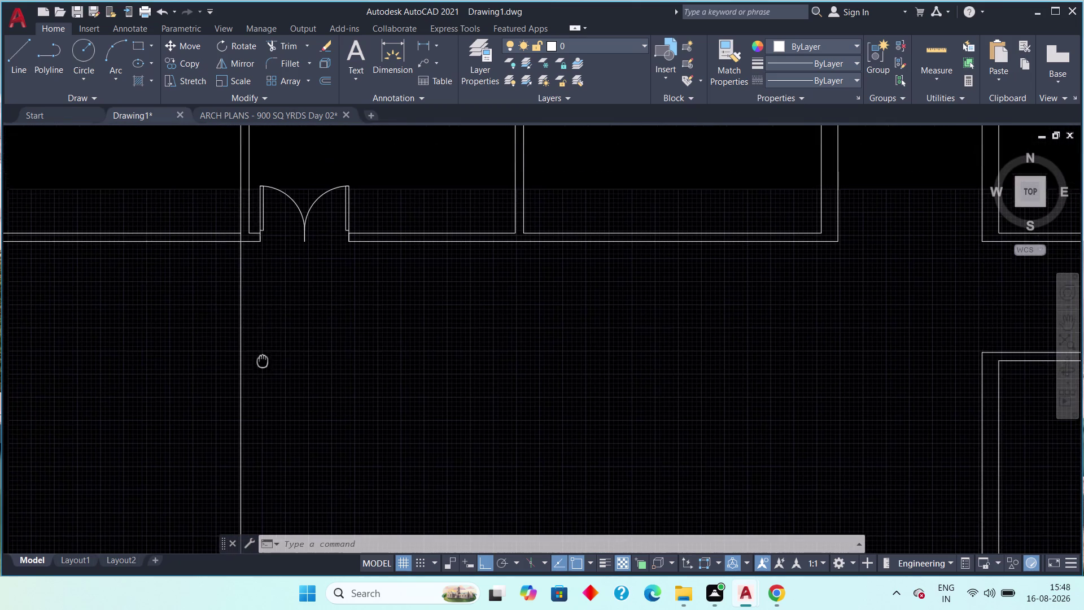
middle_drag(262, 362, 263, 364)
click(241, 112)
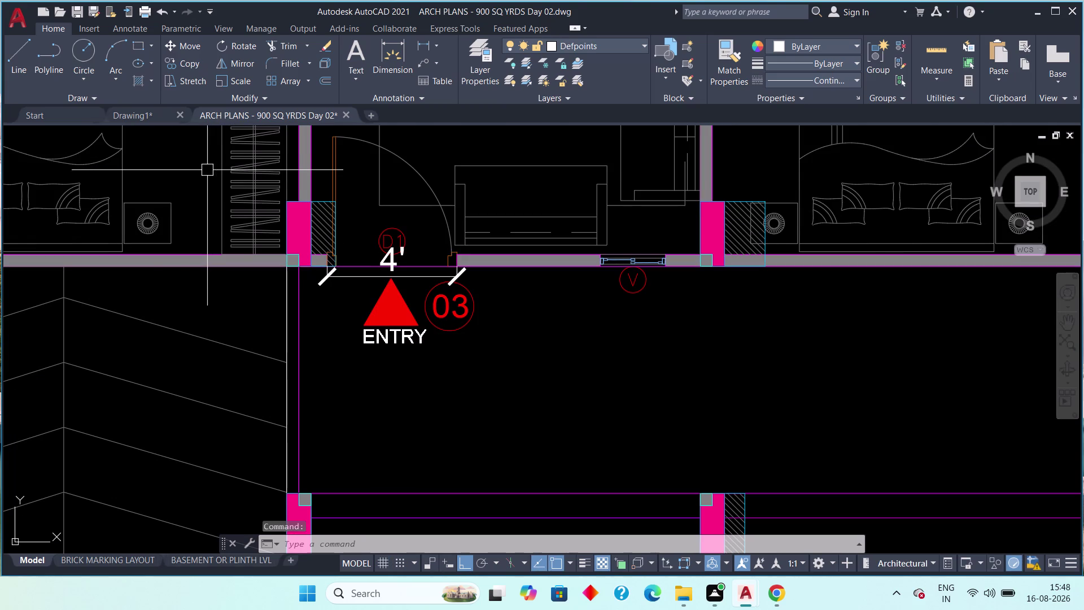
click(126, 117)
scroll(up, 3)
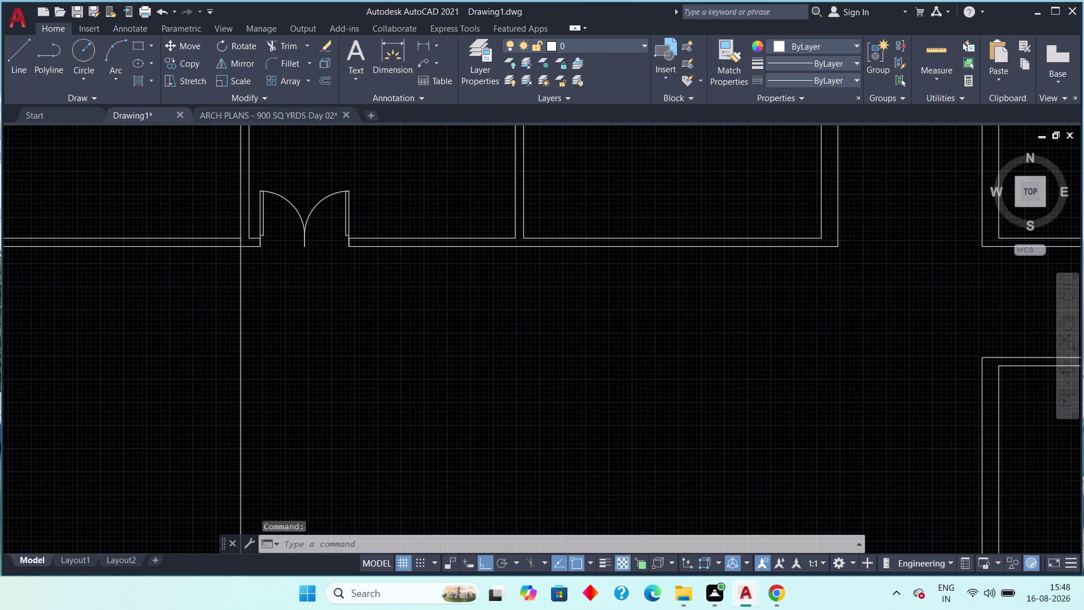
middle_click(216, 286)
click(259, 112)
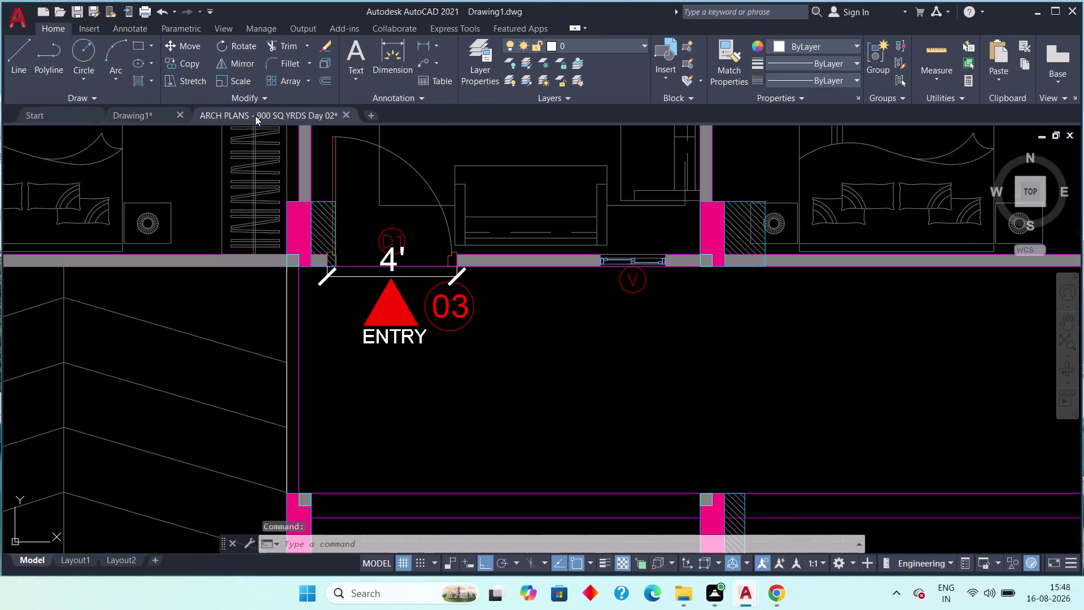
click(141, 113)
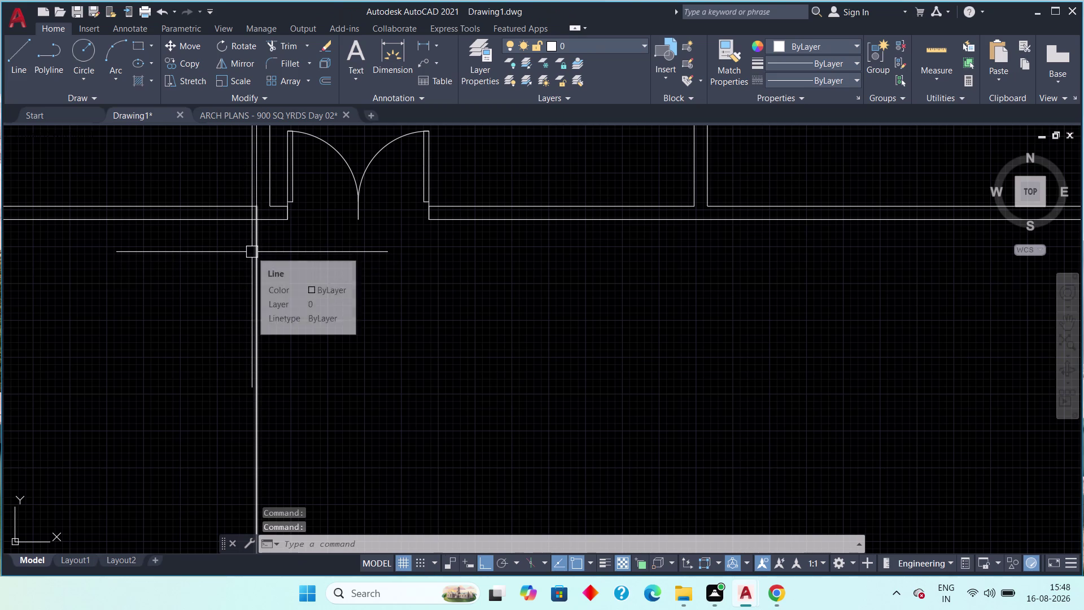
Offset the new vertical line 4.5" to the left.
text(of)
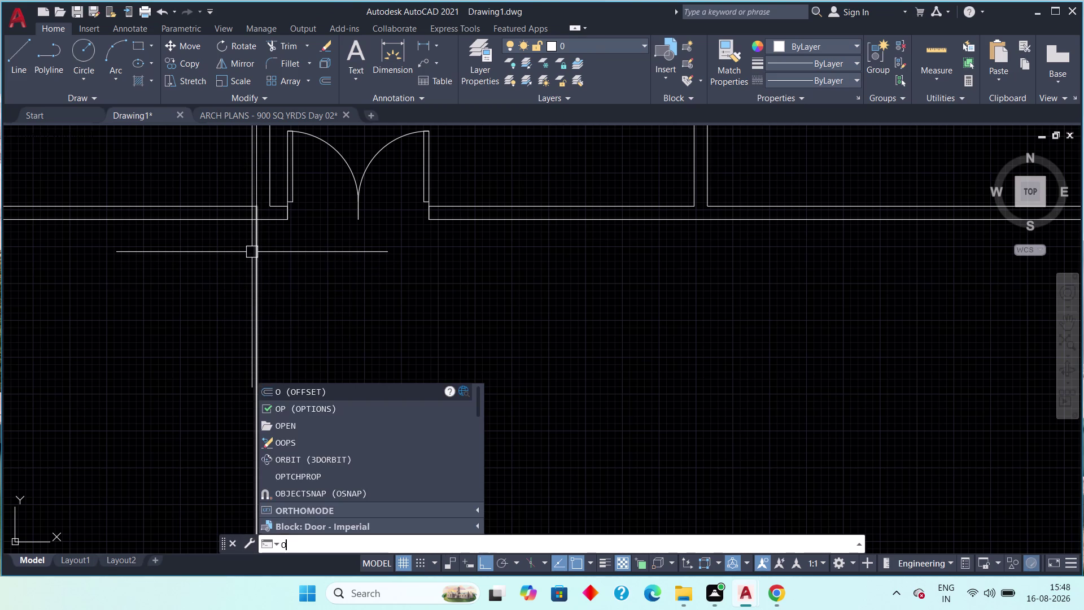
text(f)
key(space)
text(4.5)
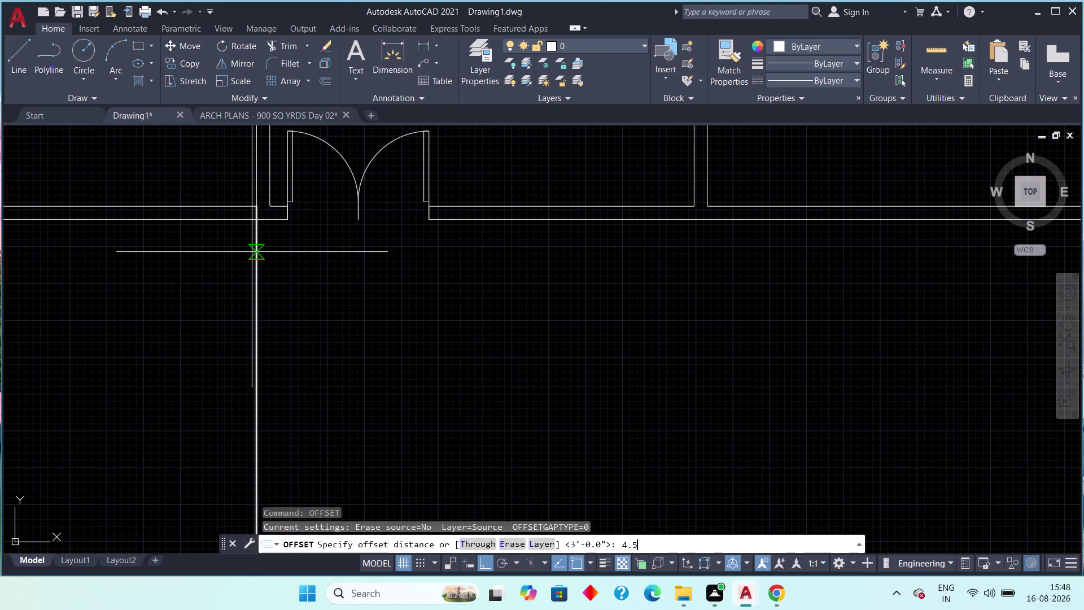
text(")
key(space)
click(267, 250)
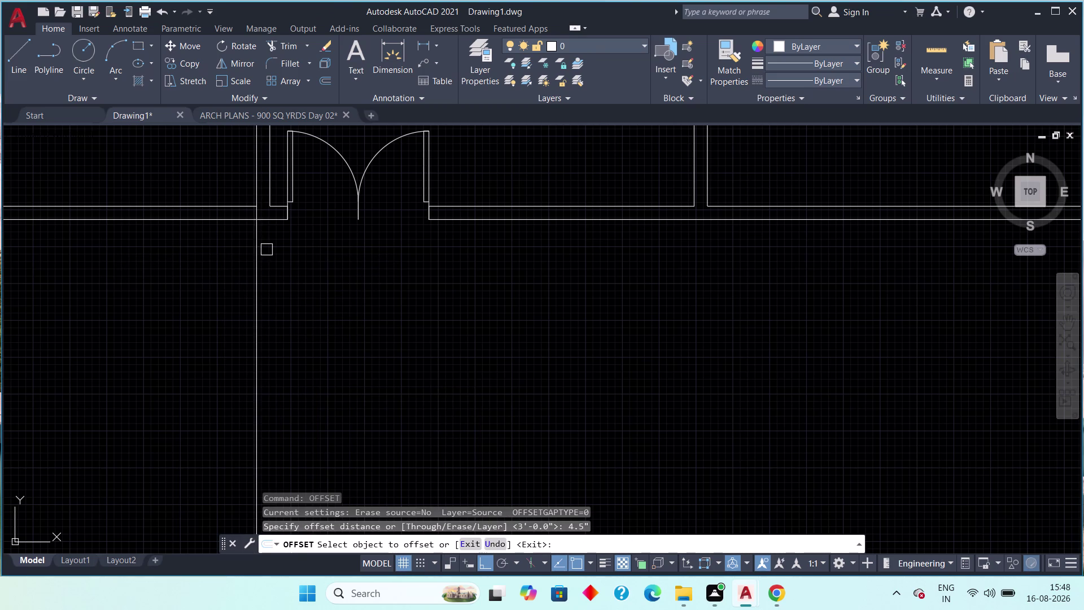
drag(259, 257, 254, 259)
click(192, 273)
key(Escape)
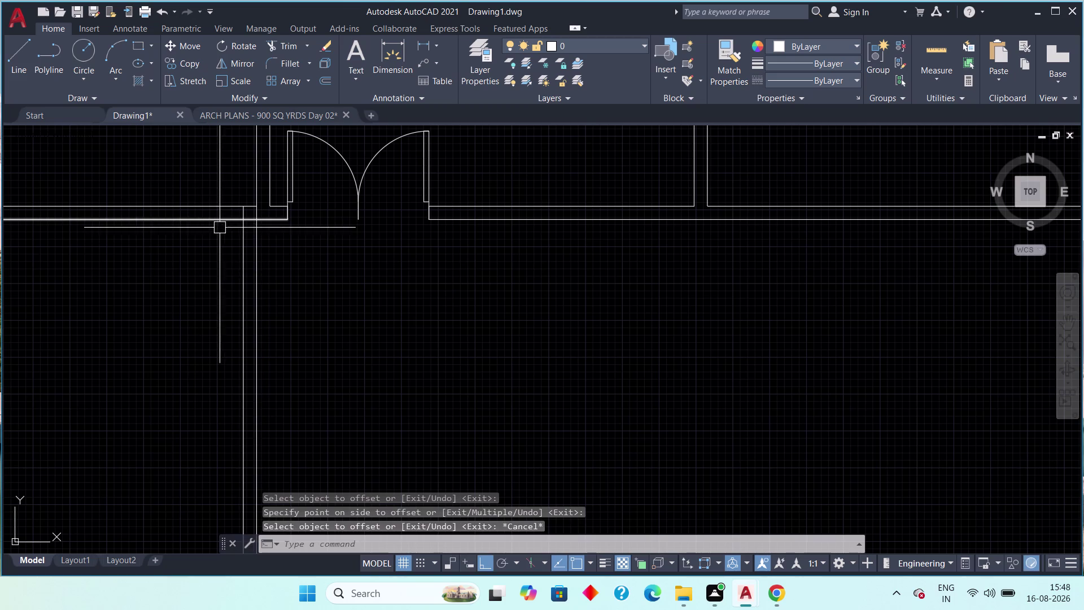
Grip-stretch the vertical boundary lines' endpoints toward the lower wall intersections.
scroll(up, 3)
click(255, 217)
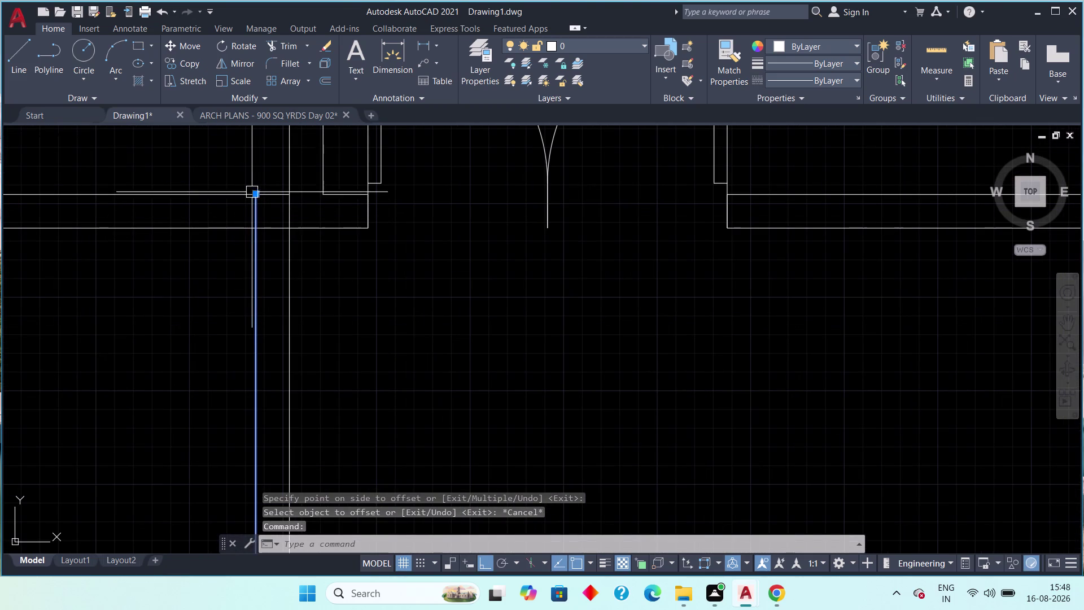
click(256, 195)
click(259, 225)
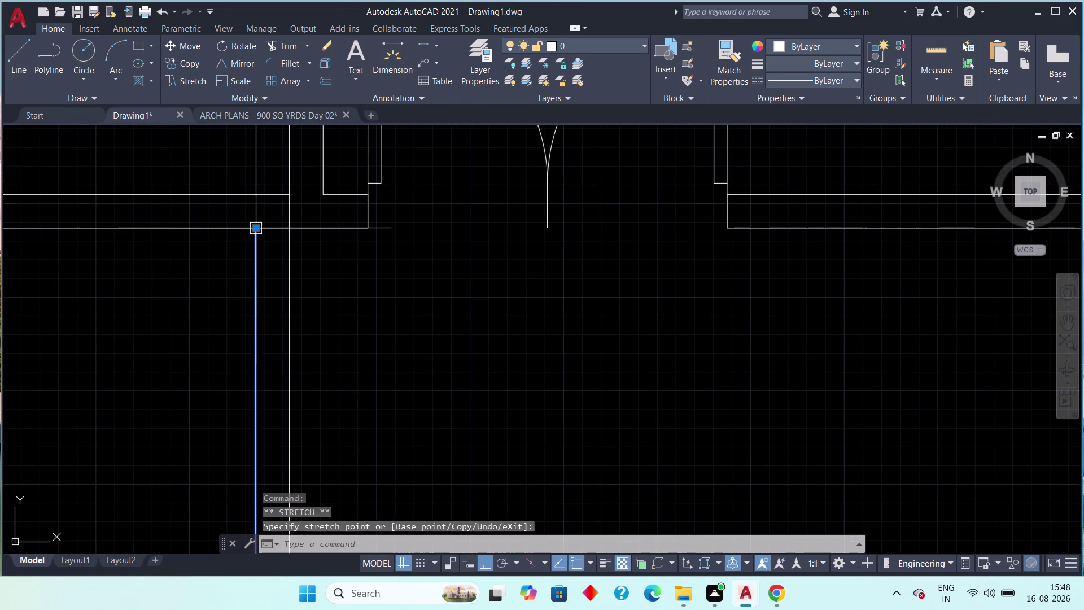
key(Escape)
click(290, 217)
click(290, 196)
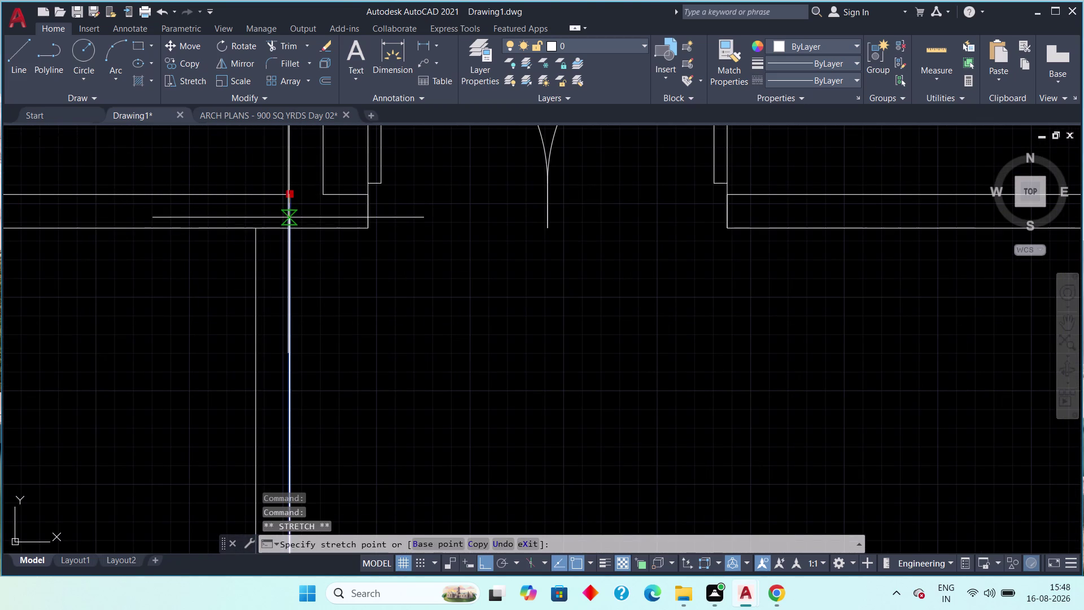
click(288, 226)
key(Escape)
Try stretching the short vertical line at the left unit's lower corner, then cancel.
scroll(down, 3)
middle_drag(298, 294, 279, 157)
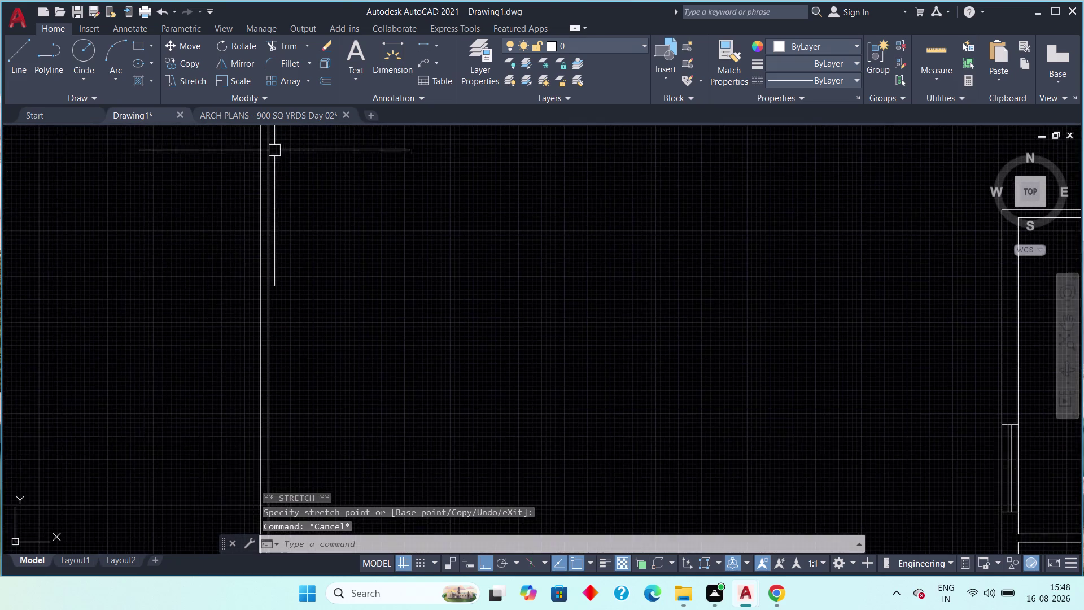
scroll(down, 3)
middle_drag(297, 371, 298, 184)
middle_drag(251, 319, 258, 336)
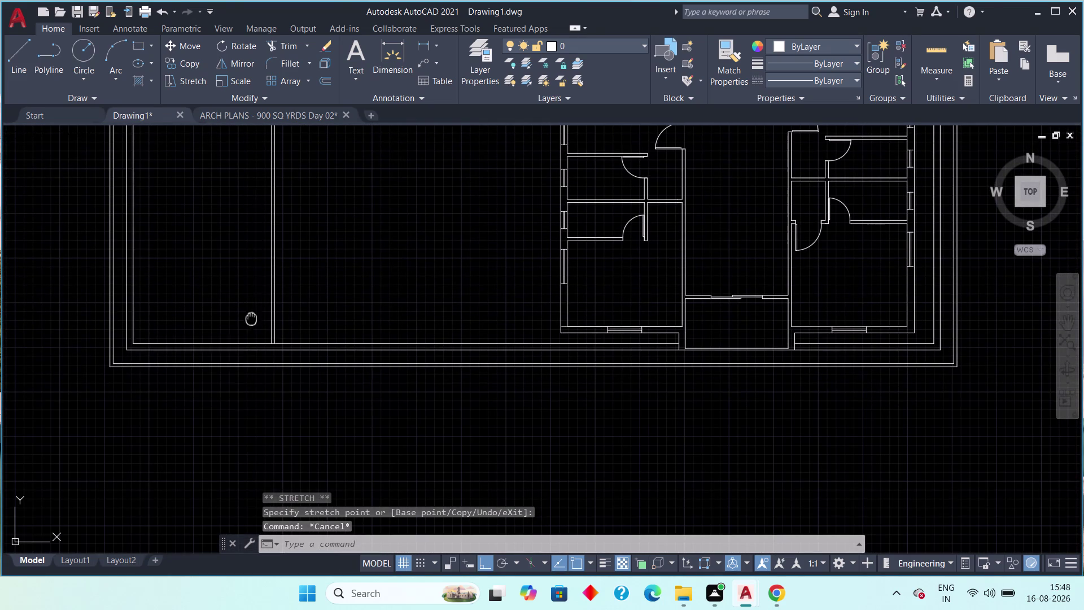
middle_drag(257, 336, 274, 418)
middle_drag(200, 314, 223, 459)
middle_drag(228, 247, 238, 298)
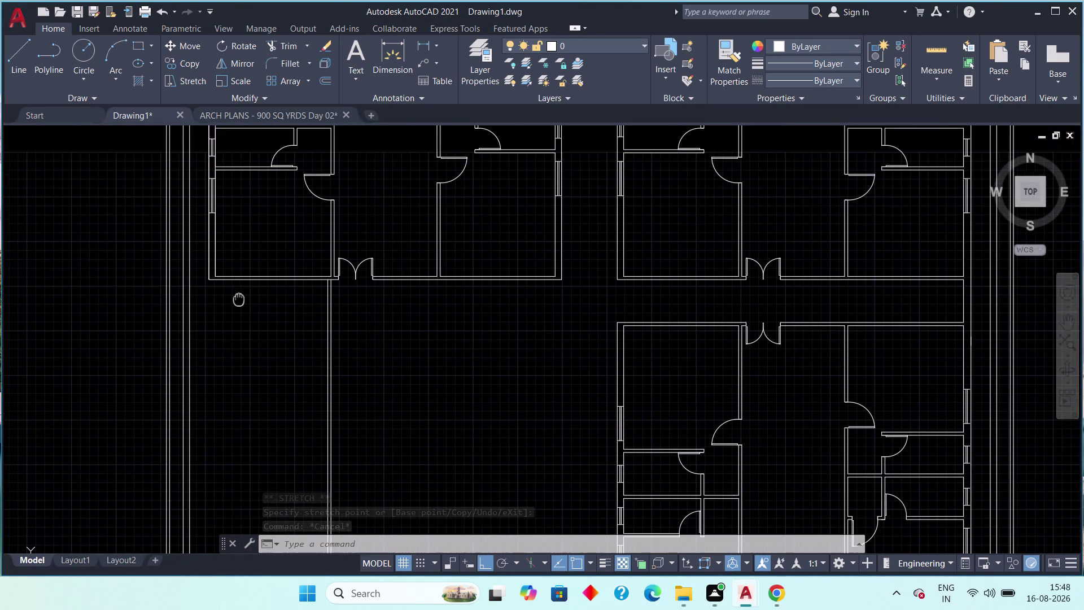
scroll(up, 3)
middle_drag(236, 287, 252, 311)
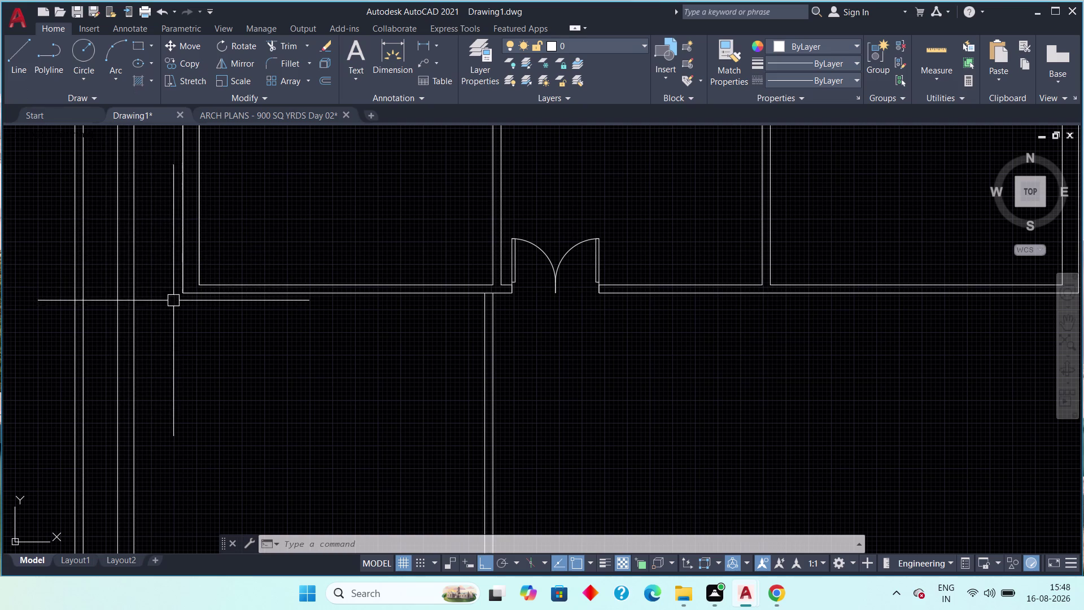
click(182, 277)
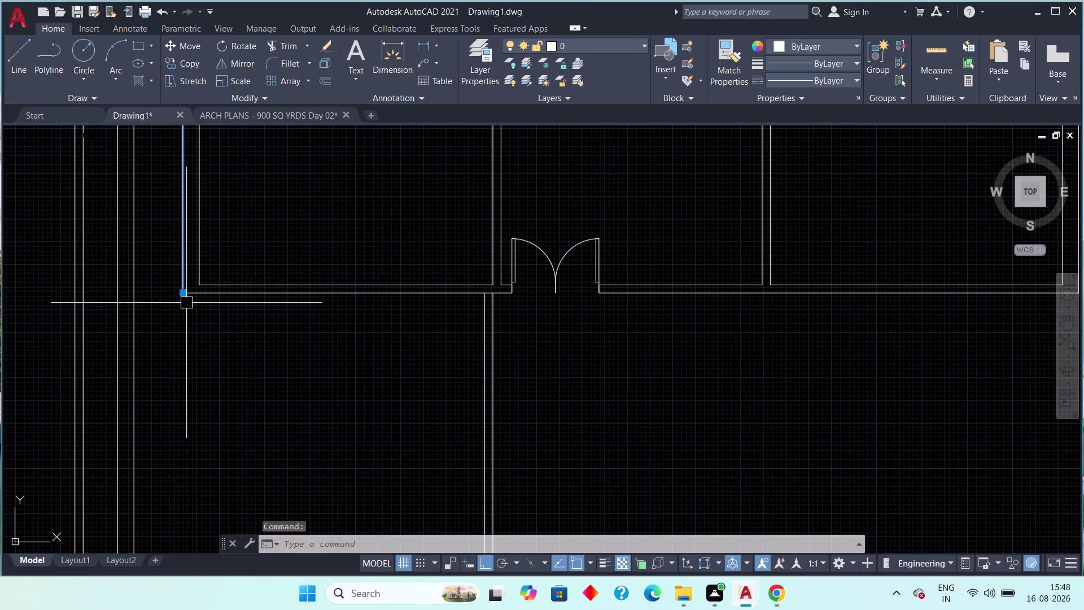
drag(186, 294, 185, 299)
middle_drag(178, 421, 180, 399)
key(Escape)
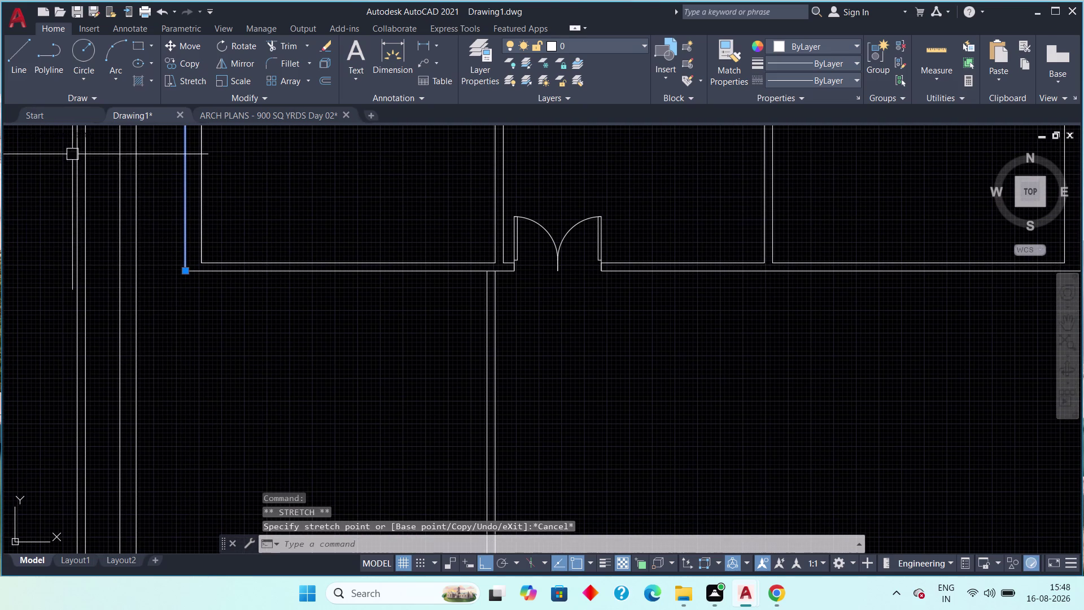
key(Escape)
Draw a vertical line from the unit's wall corner to the bottom boundary, then cancel it.
click(25, 70)
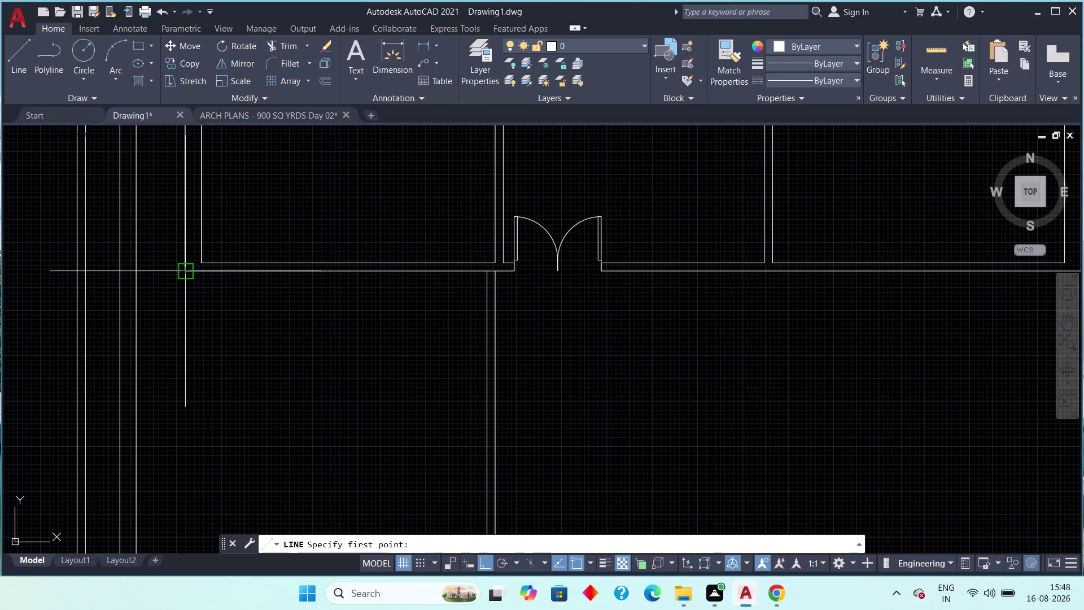
drag(184, 272, 185, 277)
middle_drag(198, 426, 185, 287)
scroll(down, 3)
scroll(down, 3)
middle_drag(180, 441, 183, 299)
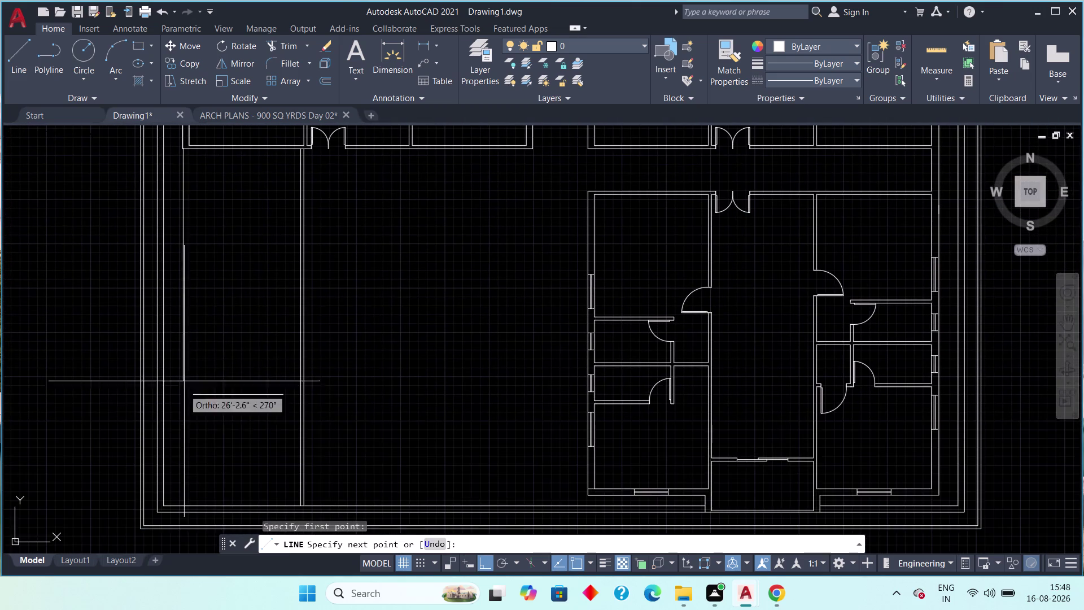
middle_drag(183, 388, 179, 319)
scroll(up, 3)
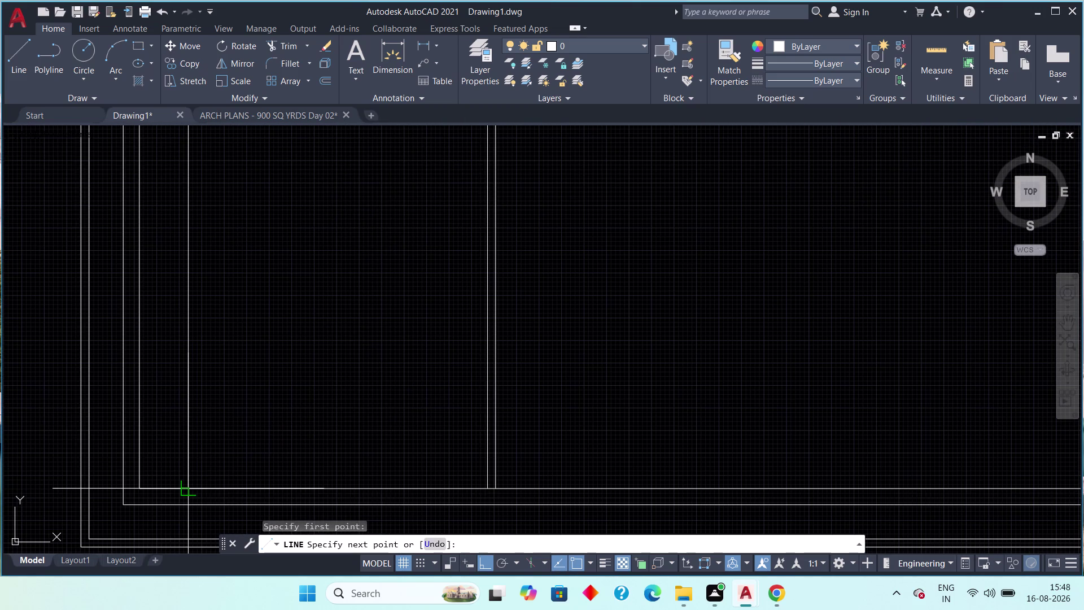
click(194, 490)
scroll(down, 3)
key(Escape)
middle_drag(217, 378, 206, 494)
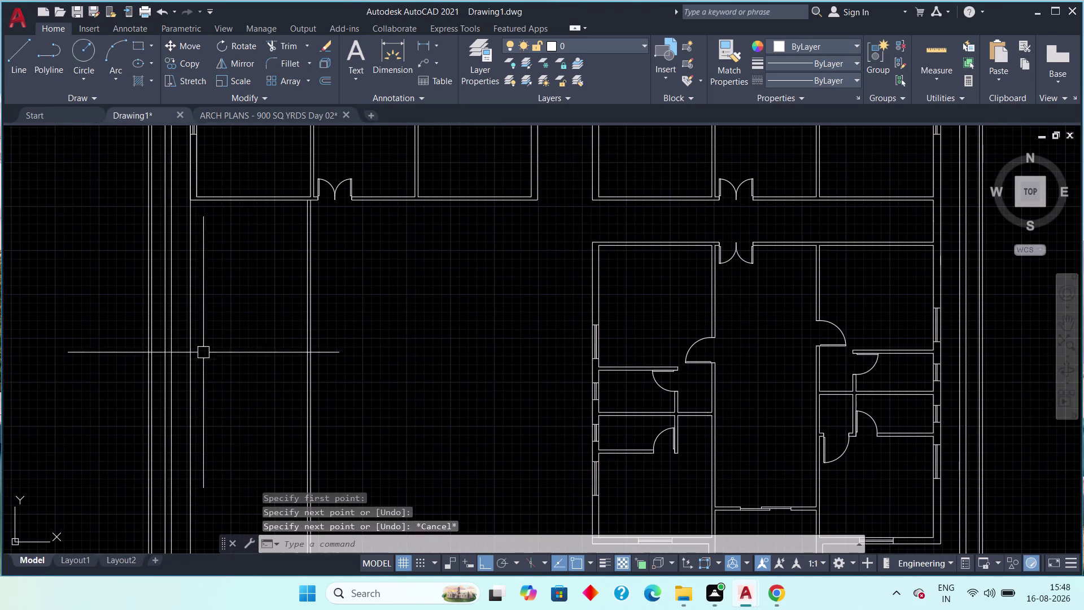
middle_drag(209, 371, 198, 482)
scroll(up, 3)
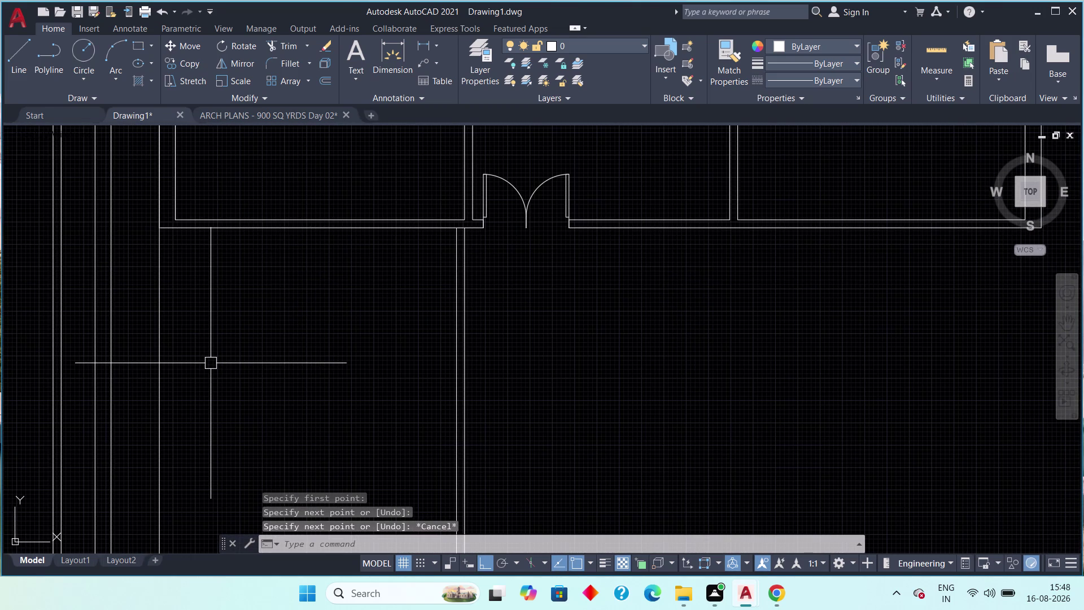
Offset the new vertical line 9" to the left.
text(off 9+)
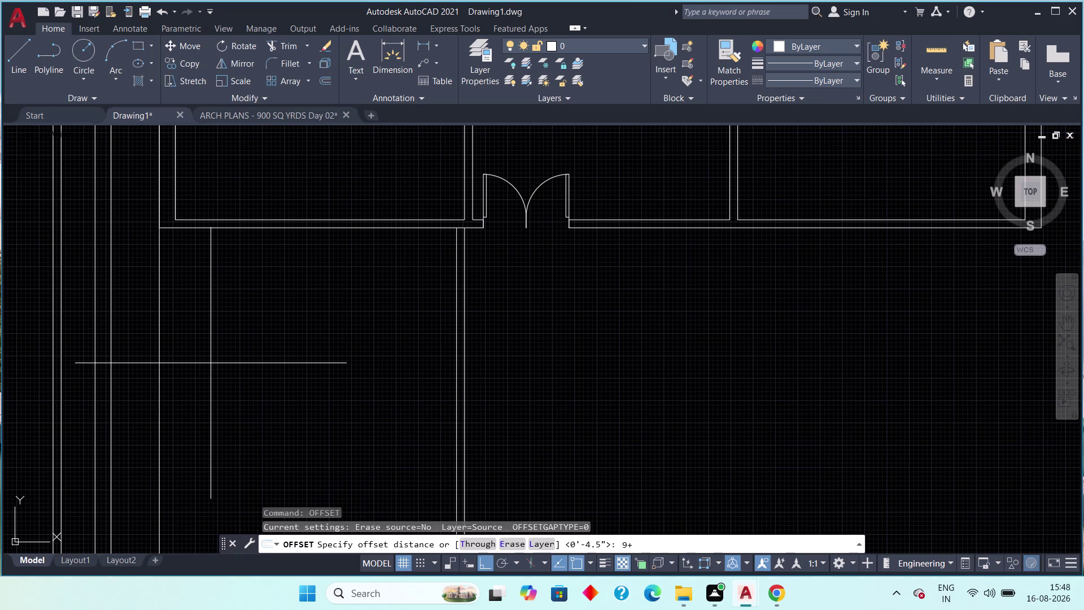
key(BackSpace)
text(")
key(space)
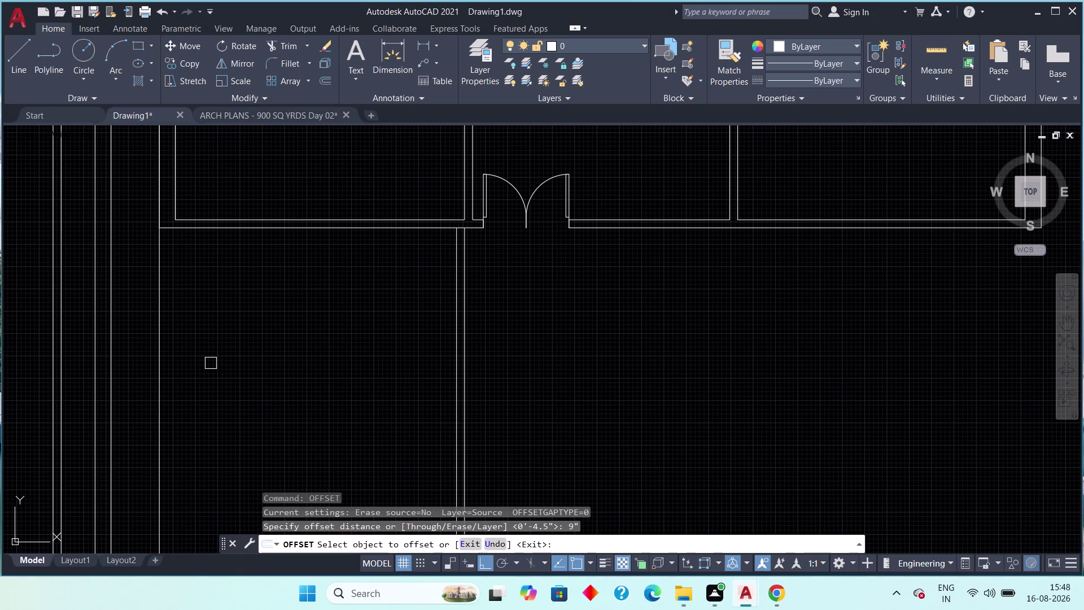
click(163, 350)
click(205, 352)
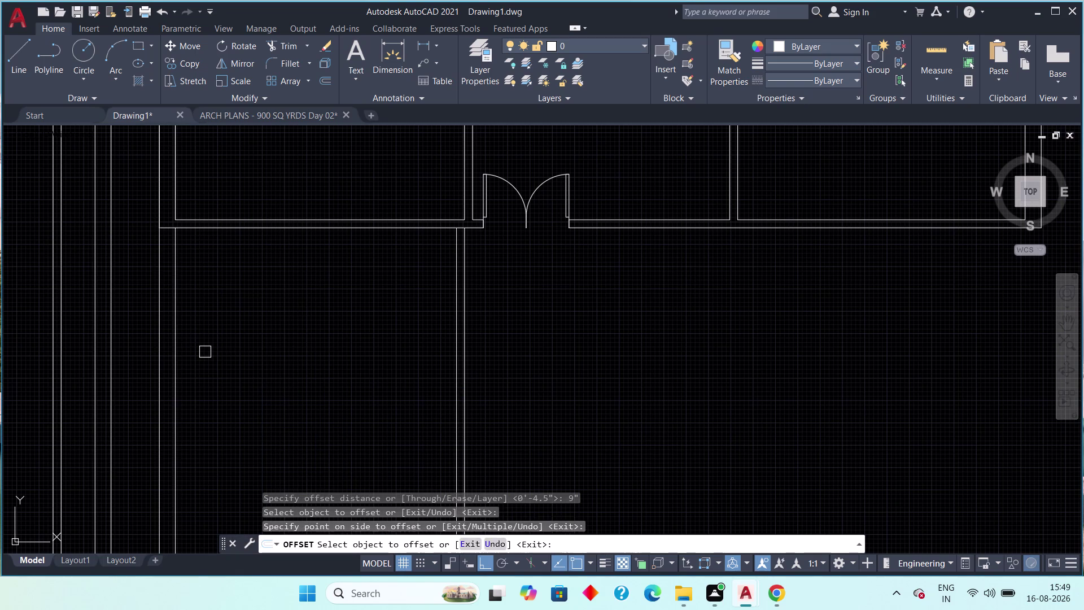
key(Escape)
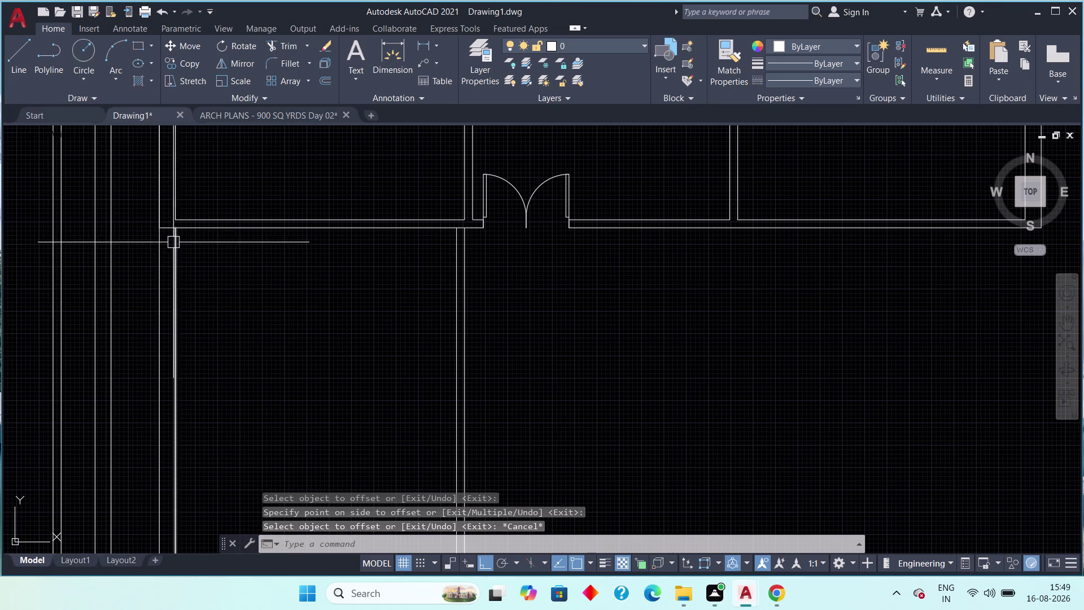
Trim the overlapping line ends and the stray segment between the boundary lines.
scroll(up, 3)
middle_drag(170, 258, 168, 322)
key(Escape)
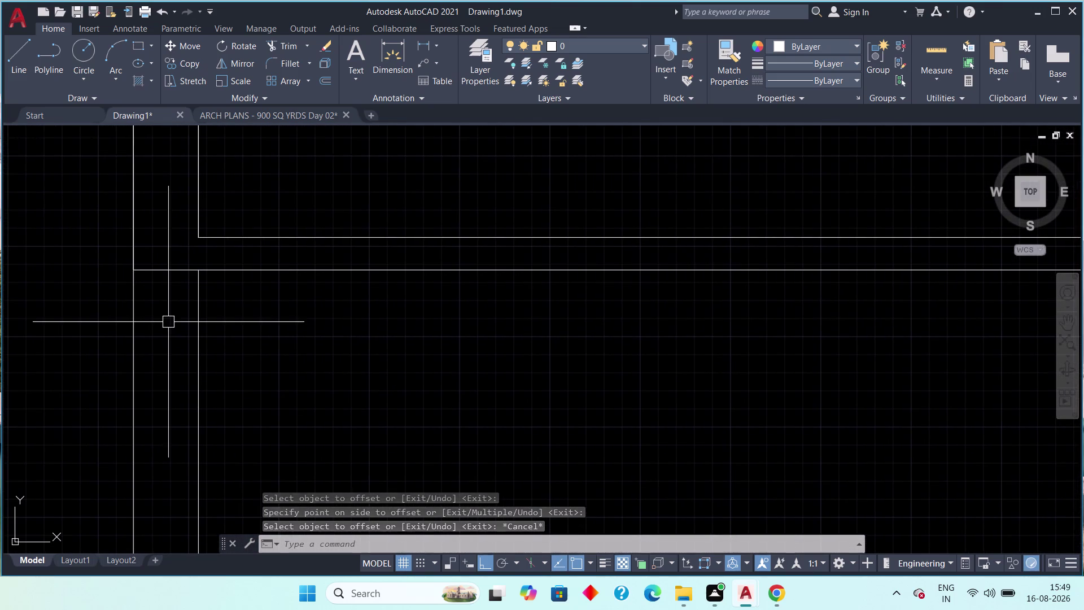
key(t)
text(r)
key(space)
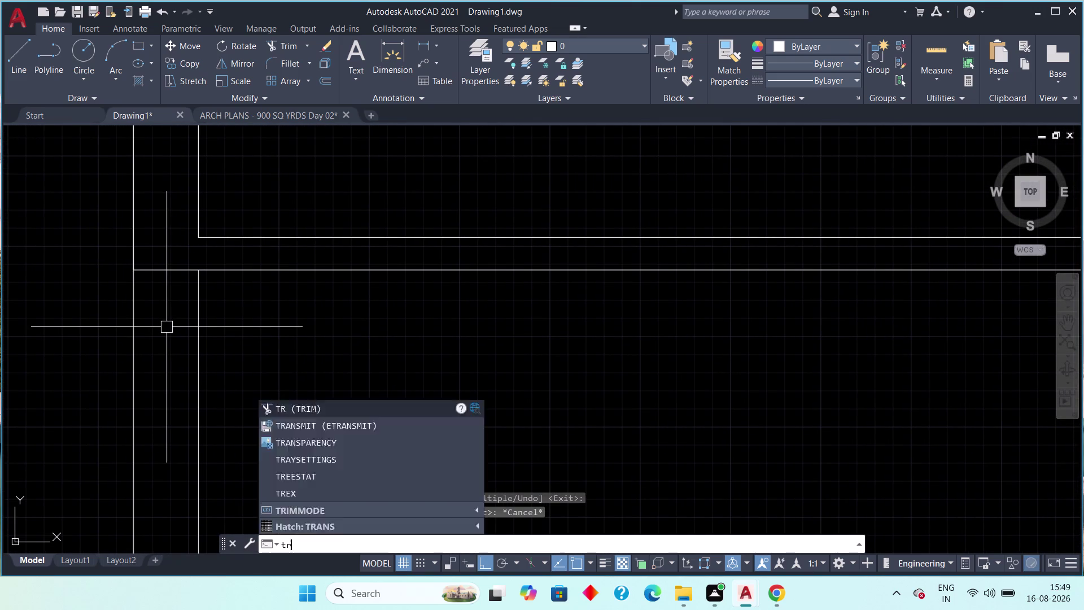
click(172, 269)
scroll(down, 3)
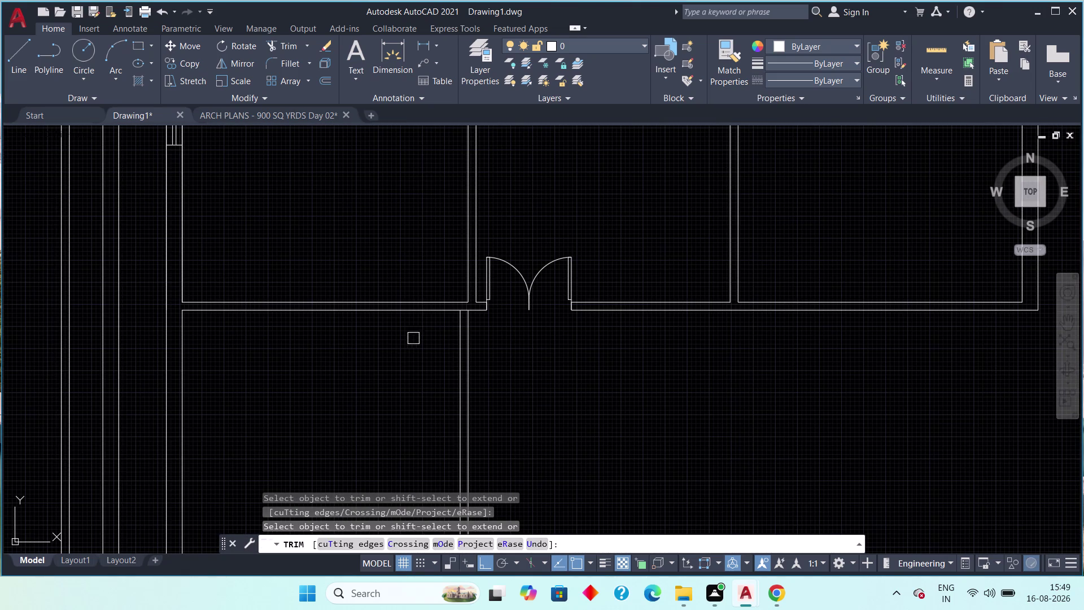
scroll(up, 3)
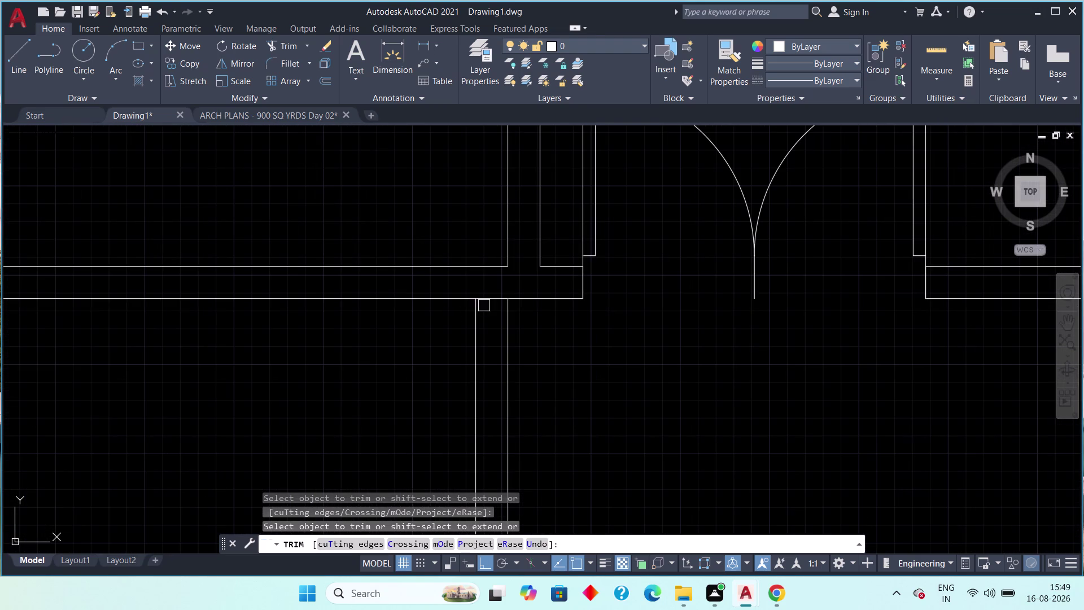
click(496, 304)
scroll(down, 3)
middle_drag(412, 419, 389, 257)
scroll(down, 3)
middle_drag(378, 385, 359, 214)
scroll(up, 3)
scroll(up, 3)
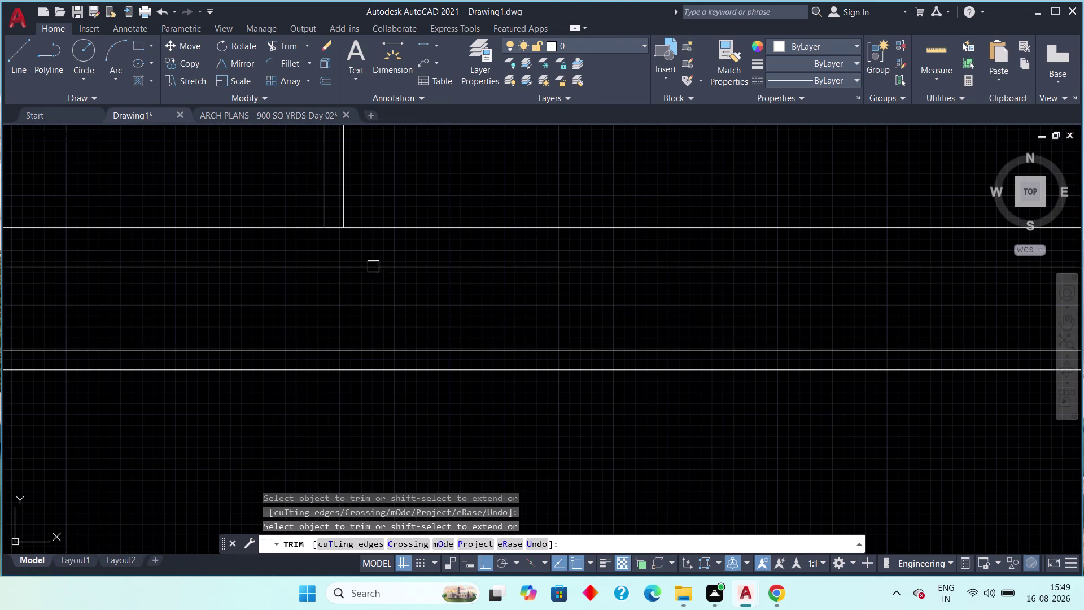
middle_drag(345, 256, 381, 277)
scroll(up, 3)
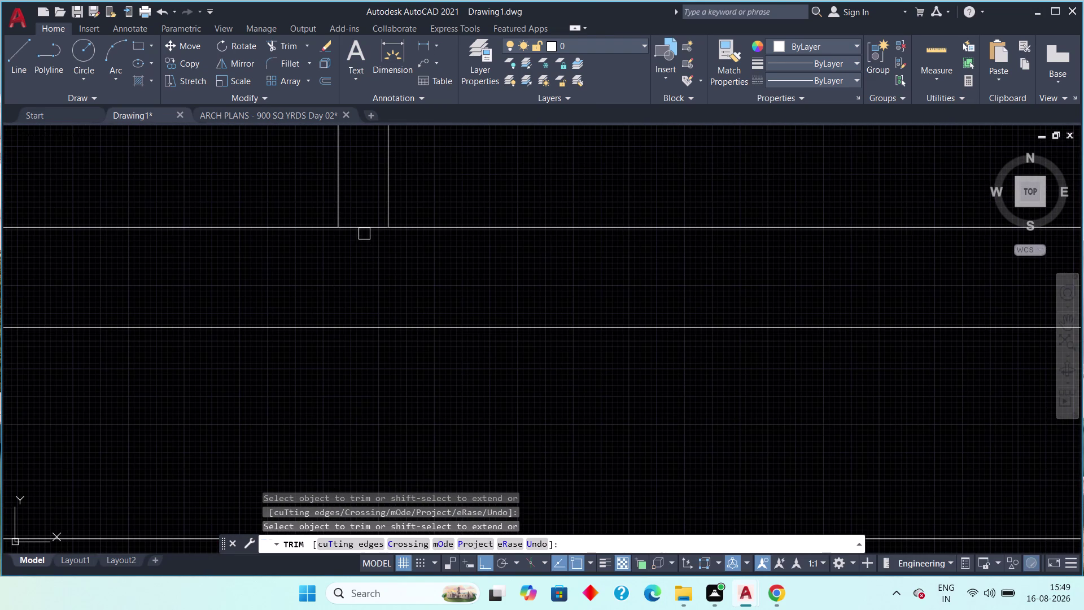
click(363, 229)
Trim the remaining excess boundary segment, then bring up the ARCH PLANS drawing.
scroll(down, 3)
middle_drag(289, 272, 545, 277)
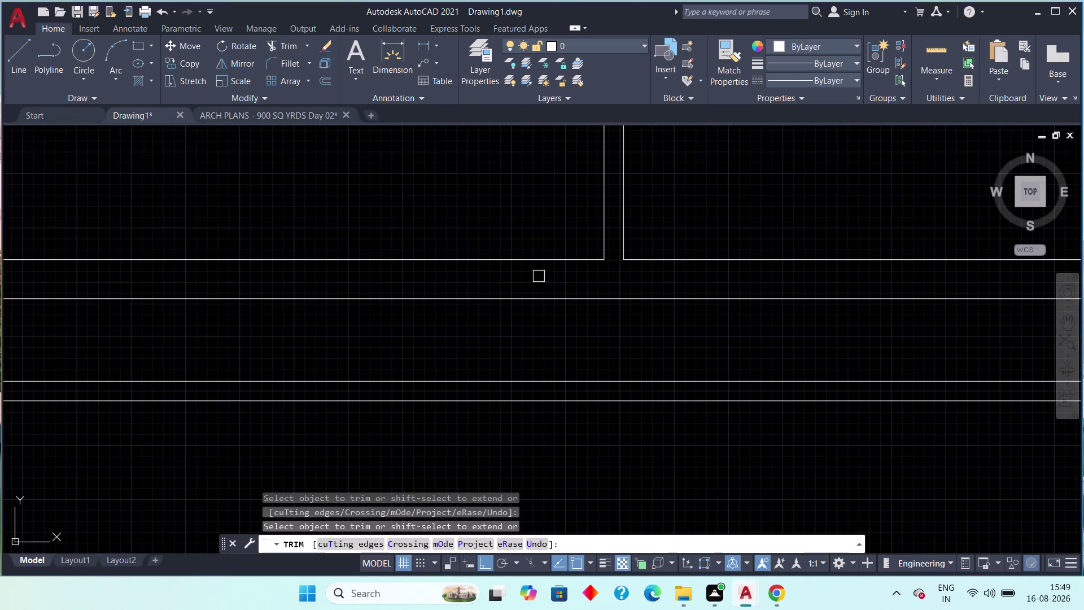
scroll(down, 3)
middle_drag(115, 281, 313, 291)
scroll(up, 3)
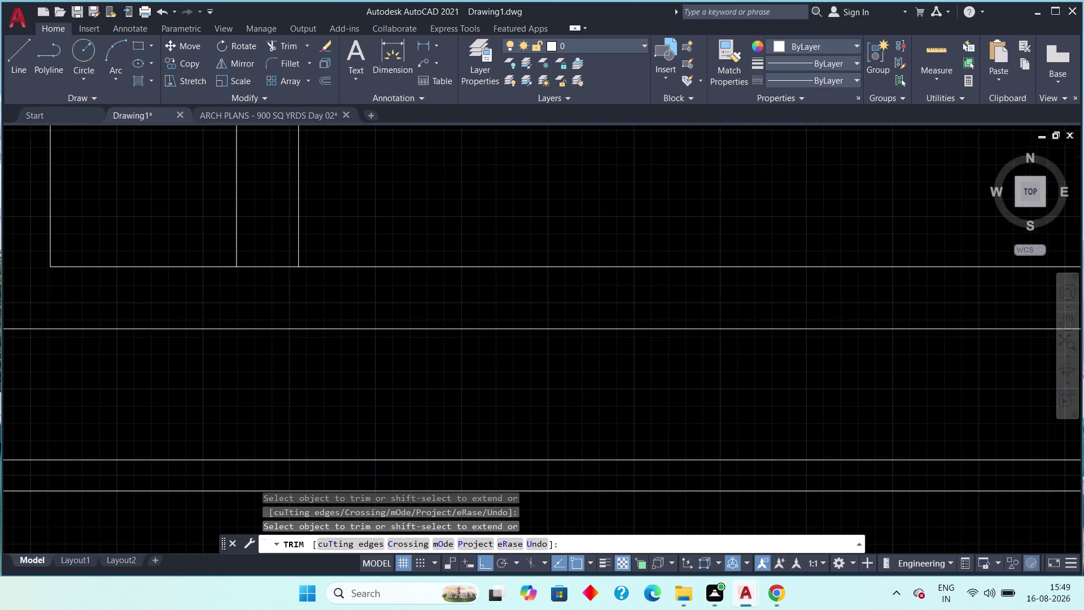
click(261, 265)
scroll(down, 3)
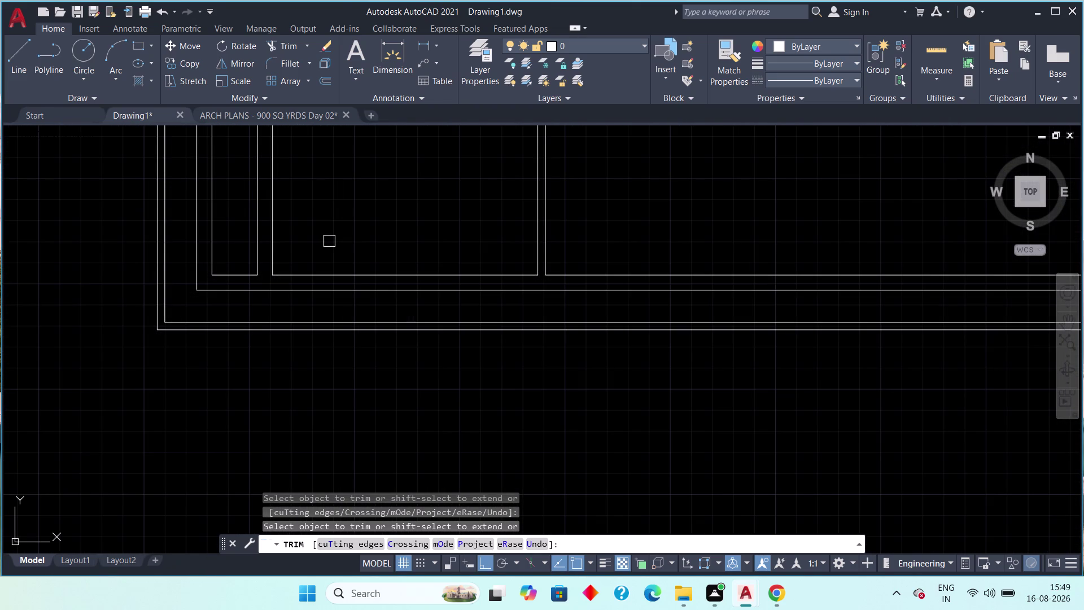
scroll(down, 3)
middle_drag(342, 218, 345, 296)
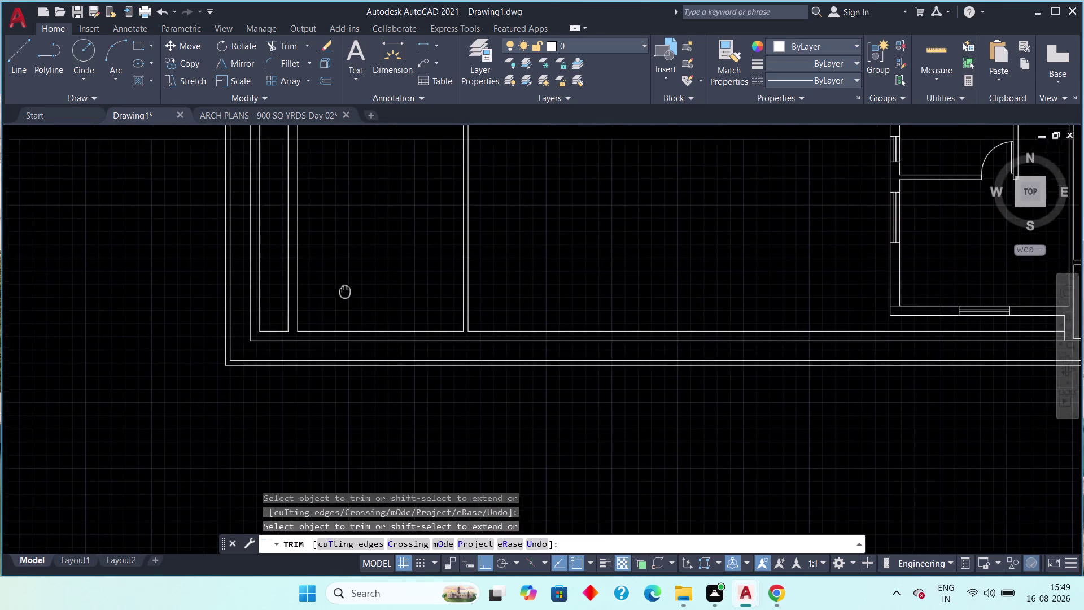
middle_drag(344, 296, 340, 311)
scroll(down, 3)
middle_drag(351, 253, 353, 314)
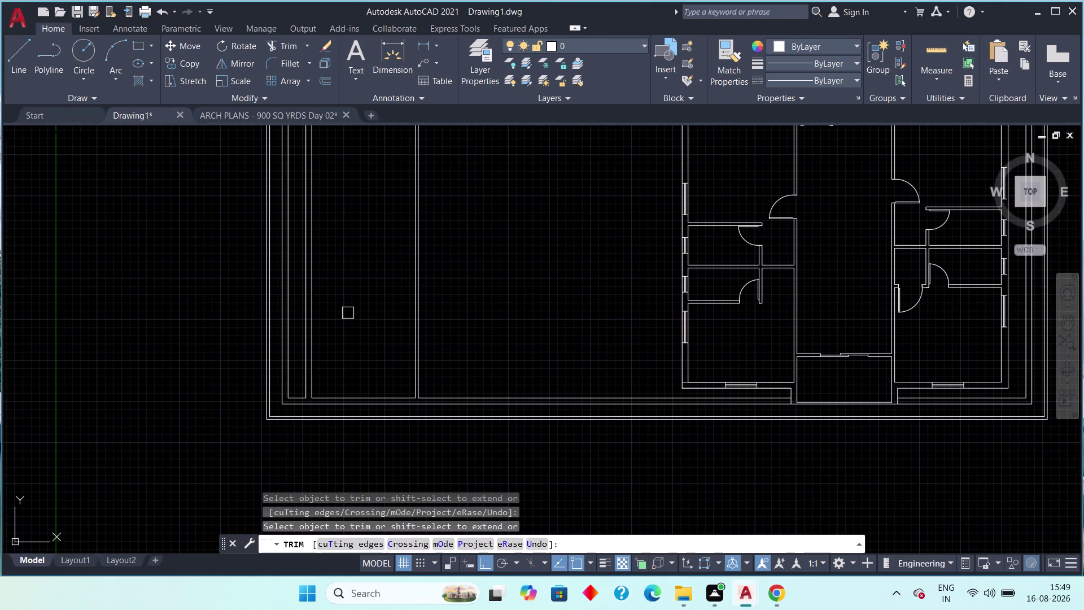
key(Escape)
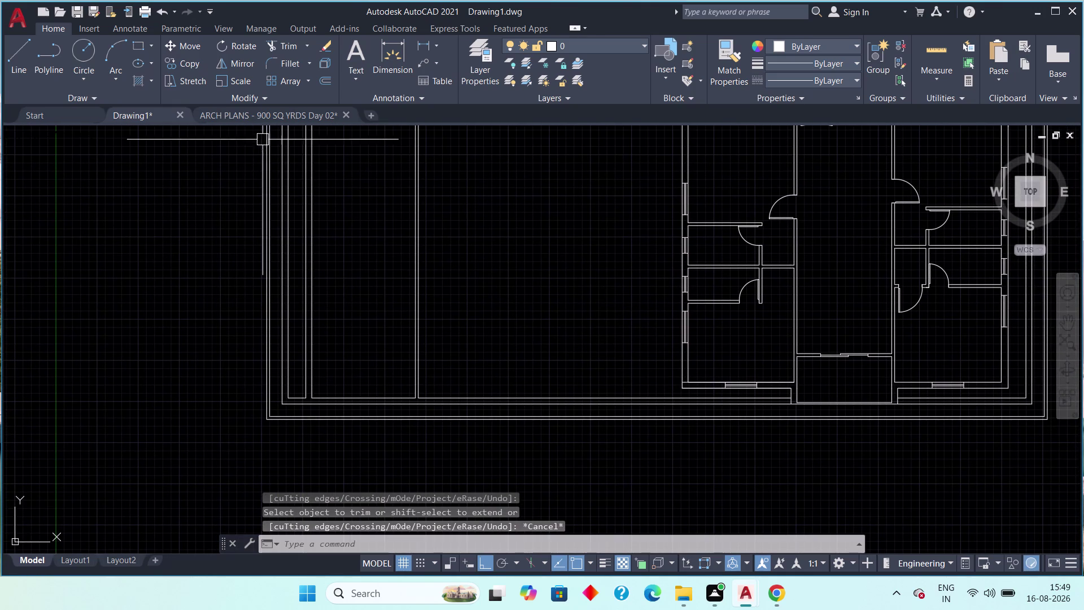
click(263, 115)
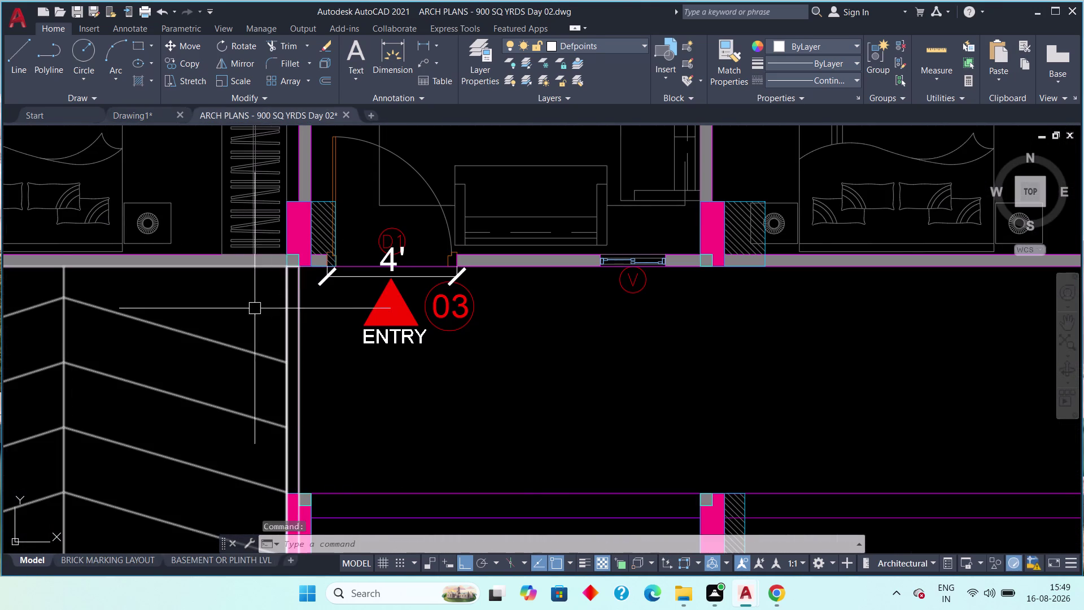
Look around the ARCH PLANS entry area, then return to the Drawing1 floor plan.
middle_drag(241, 306, 580, 429)
middle_drag(235, 433, 366, 329)
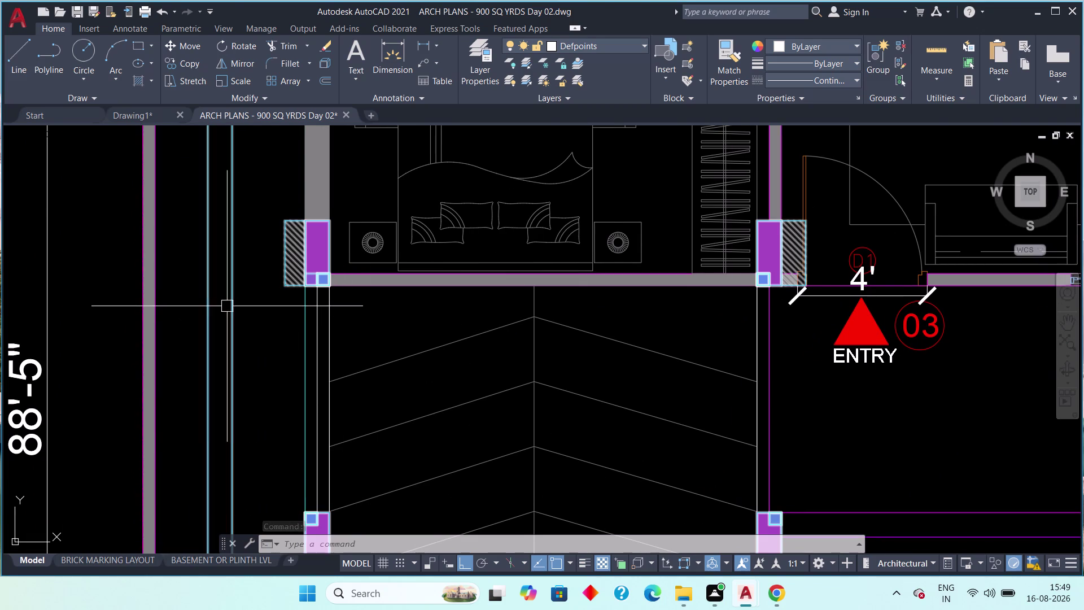
click(143, 111)
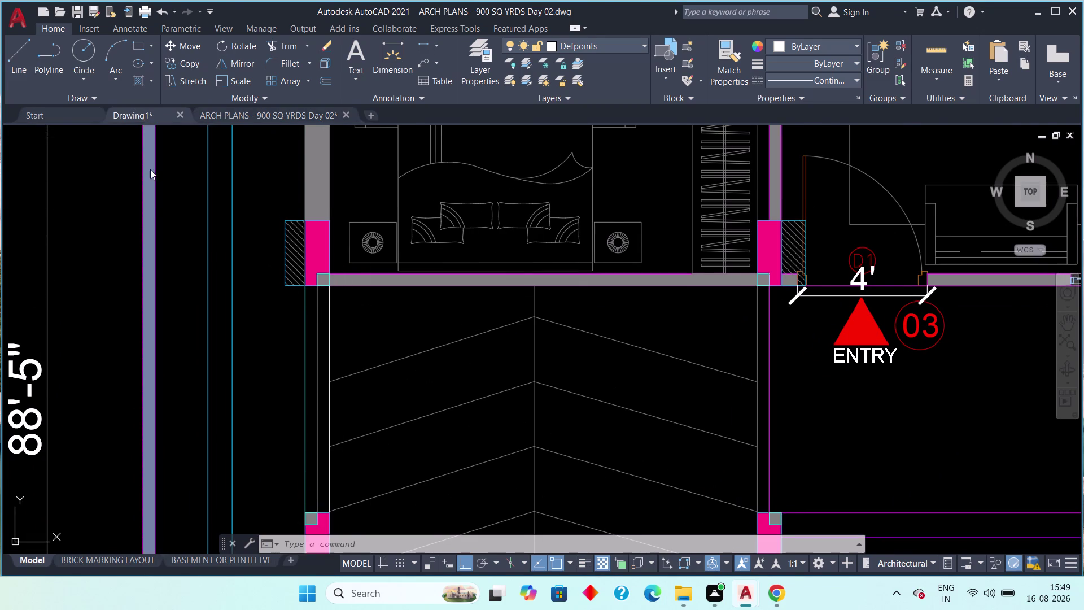
click(14, 50)
middle_drag(299, 356, 304, 376)
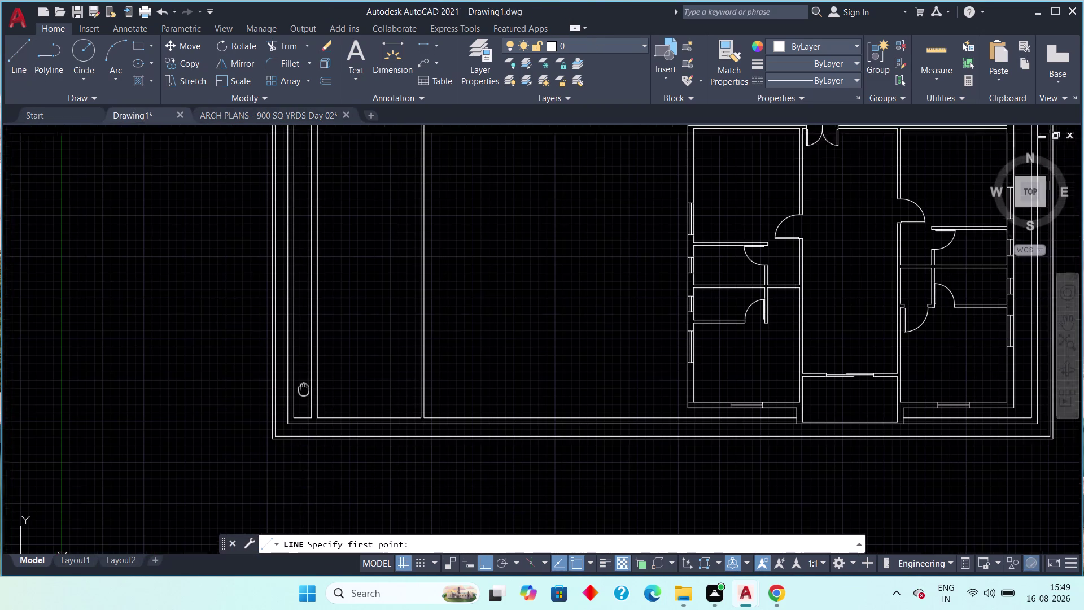
middle_drag(304, 376, 308, 517)
scroll(down, 3)
middle_drag(312, 335, 305, 385)
scroll(up, 3)
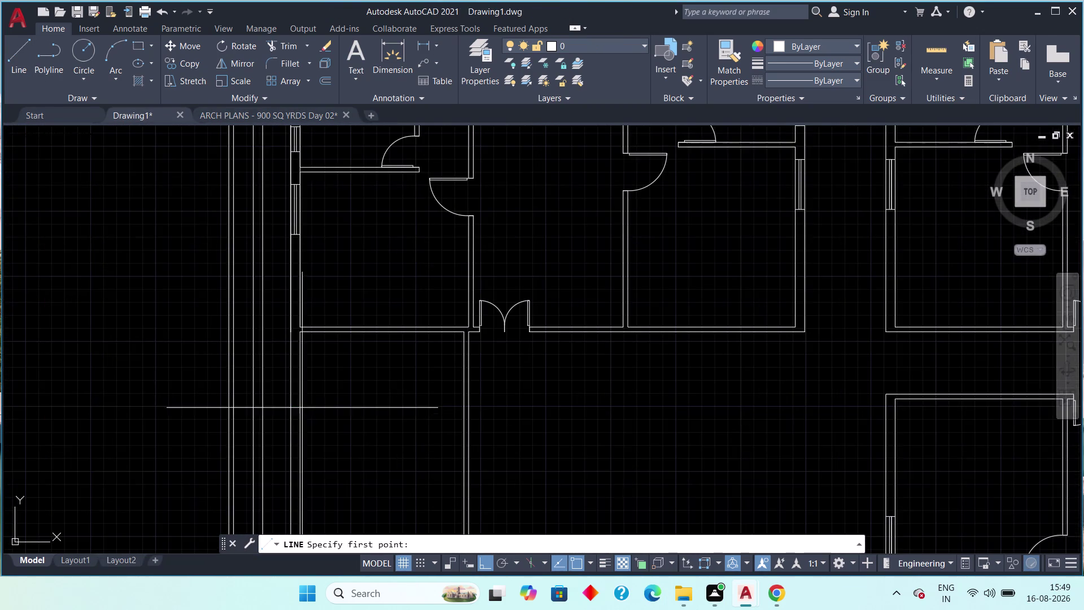
scroll(up, 3)
middle_drag(292, 371, 290, 471)
scroll(down, 3)
middle_drag(290, 527, 280, 228)
middle_drag(317, 412, 299, 222)
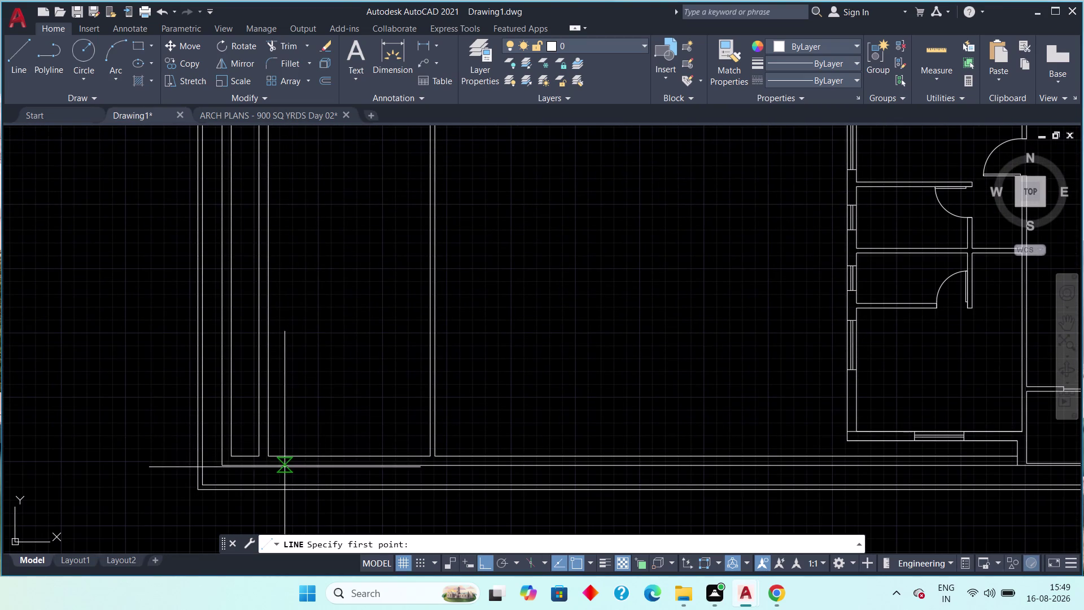
scroll(up, 3)
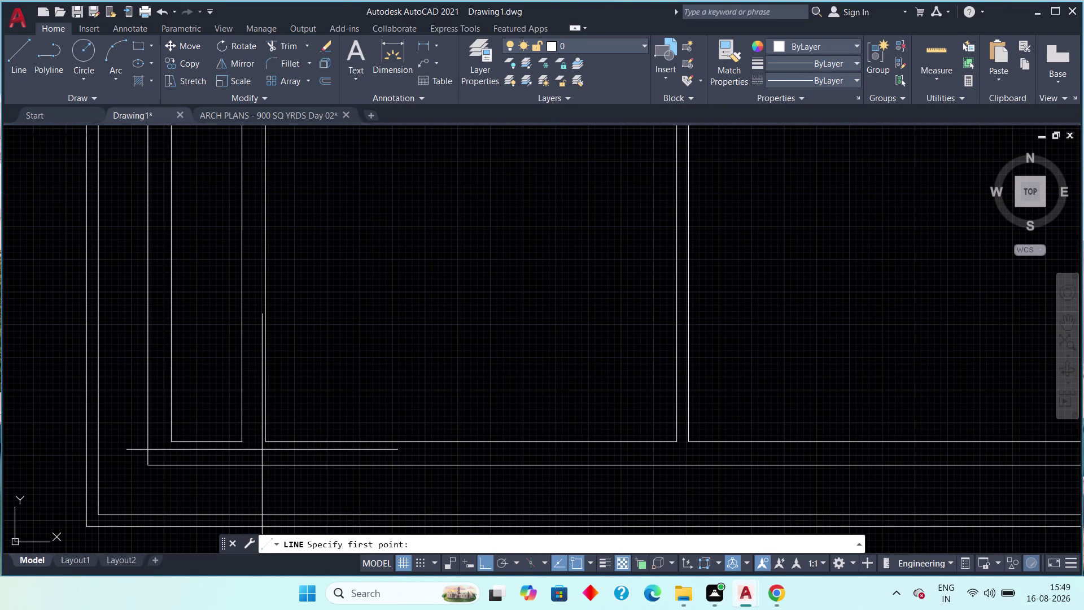
scroll(up, 3)
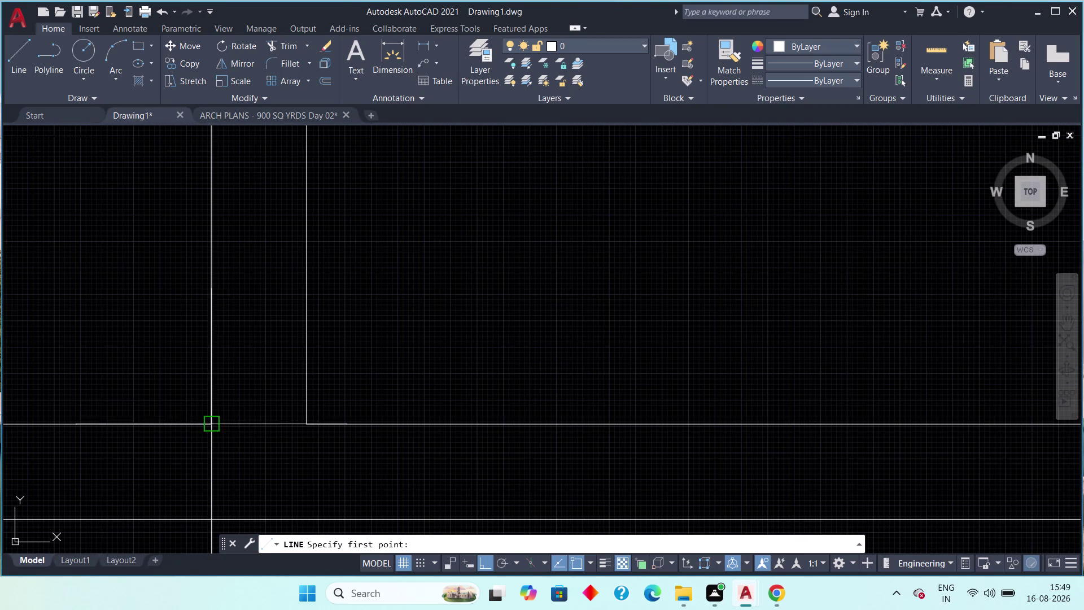
click(214, 421)
click(304, 422)
key(Escape)
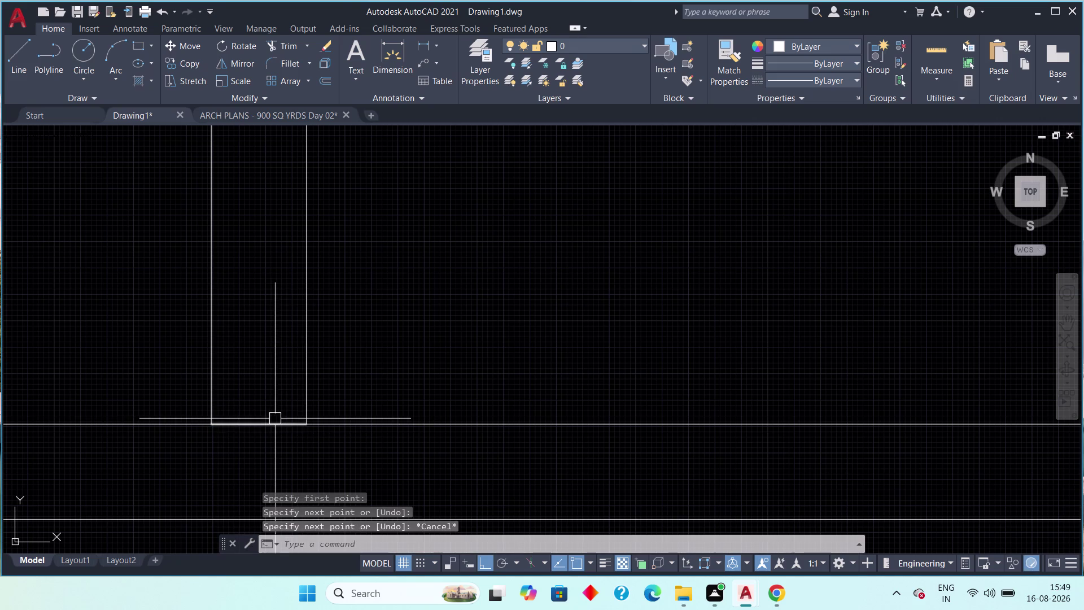
key(space)
click(260, 427)
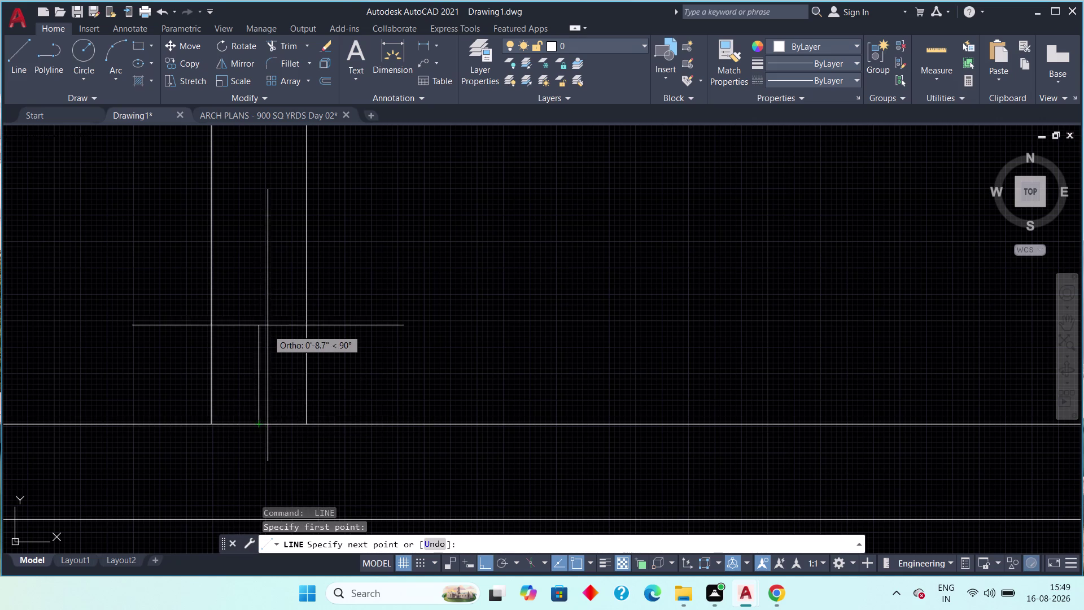
scroll(down, 3)
middle_drag(267, 325, 233, 513)
scroll(down, 3)
middle_drag(221, 374, 234, 536)
scroll(down, 3)
middle_drag(233, 307, 238, 521)
middle_drag(242, 407, 245, 455)
scroll(up, 3)
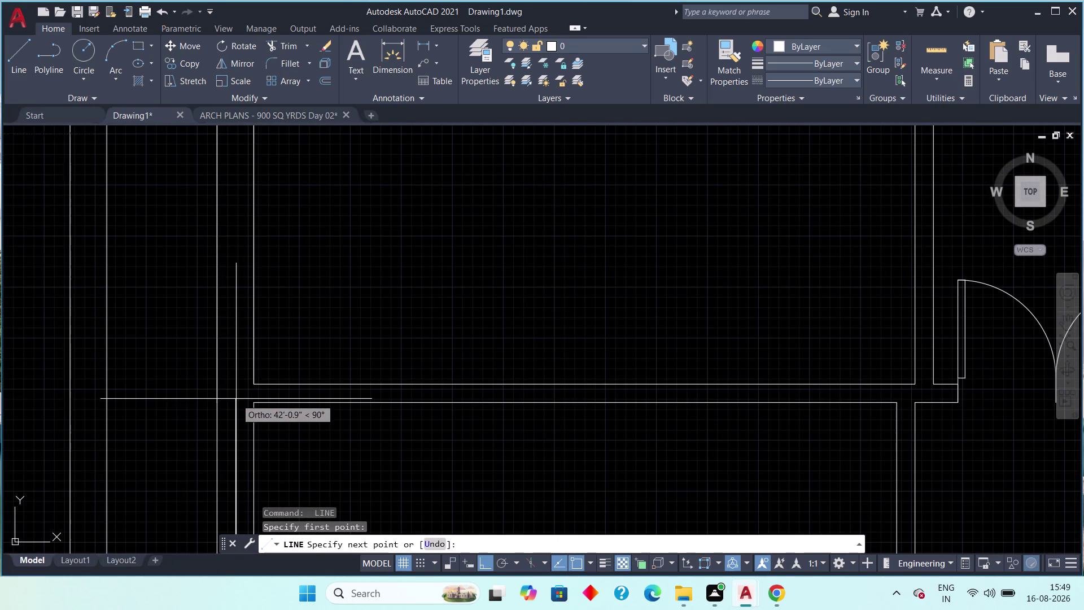
click(236, 399)
key(Escape)
click(263, 402)
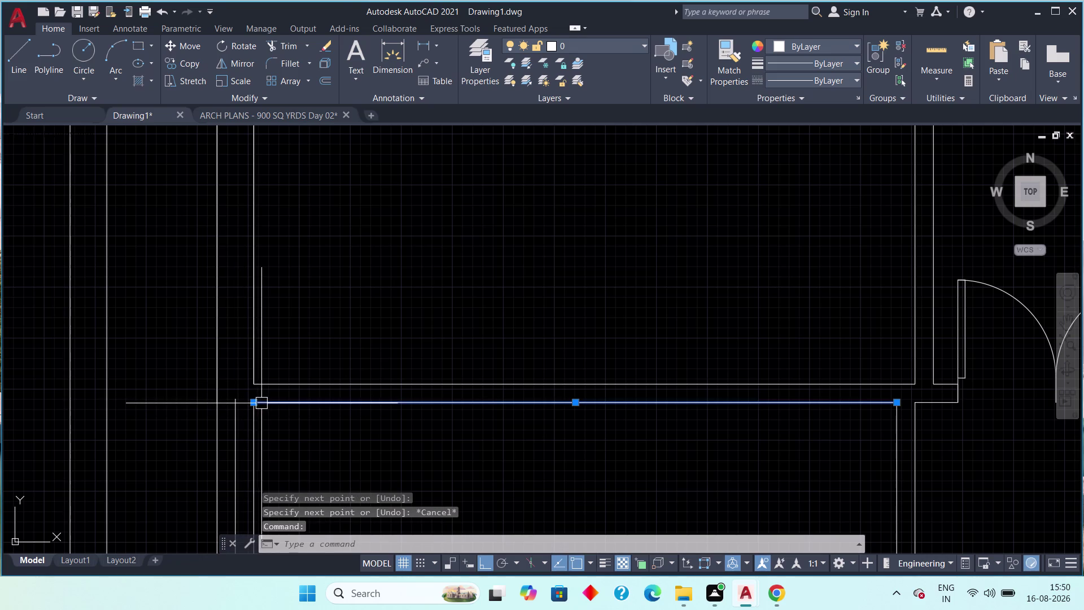
click(254, 401)
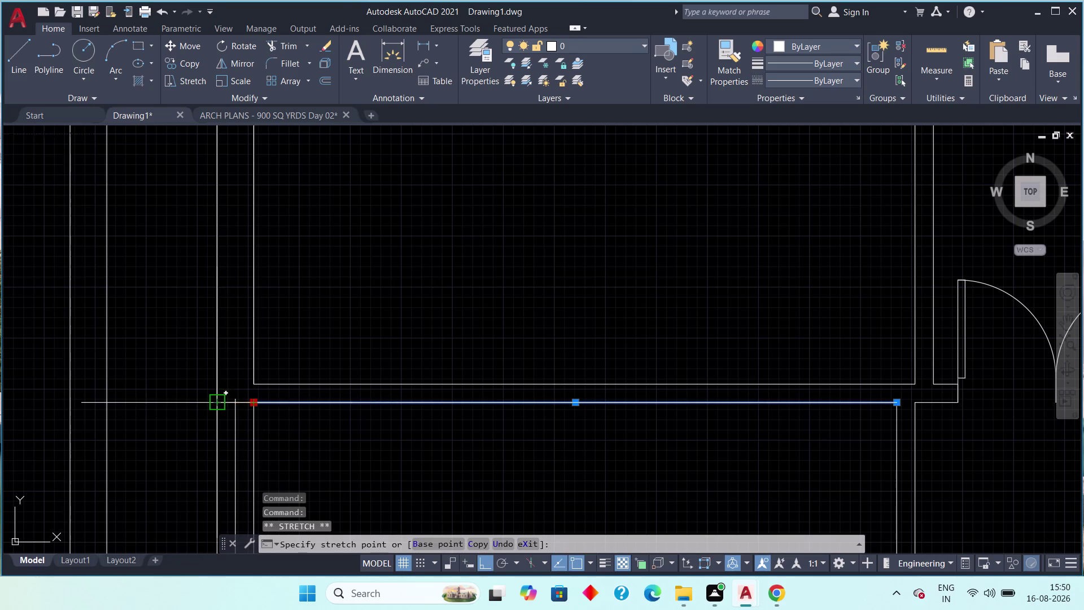
click(219, 399)
key(Escape)
scroll(up, 3)
click(225, 411)
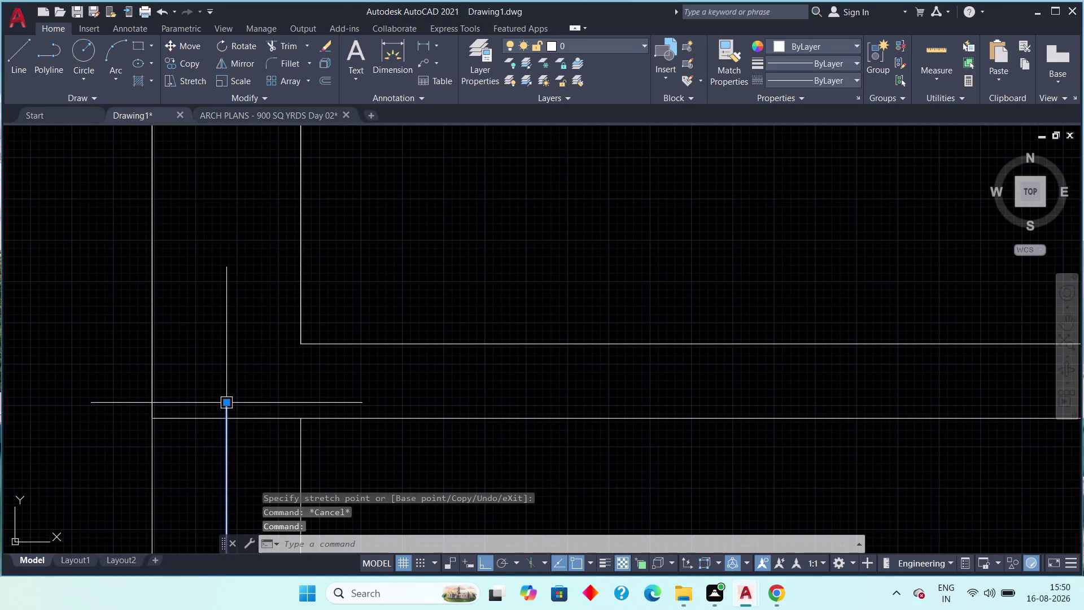
click(225, 403)
click(226, 418)
key(Escape)
scroll(down, 3)
middle_drag(222, 439, 218, 368)
scroll(down, 3)
scroll(down, 3)
middle_drag(248, 466, 247, 317)
scroll(down, 3)
scroll(down, 3)
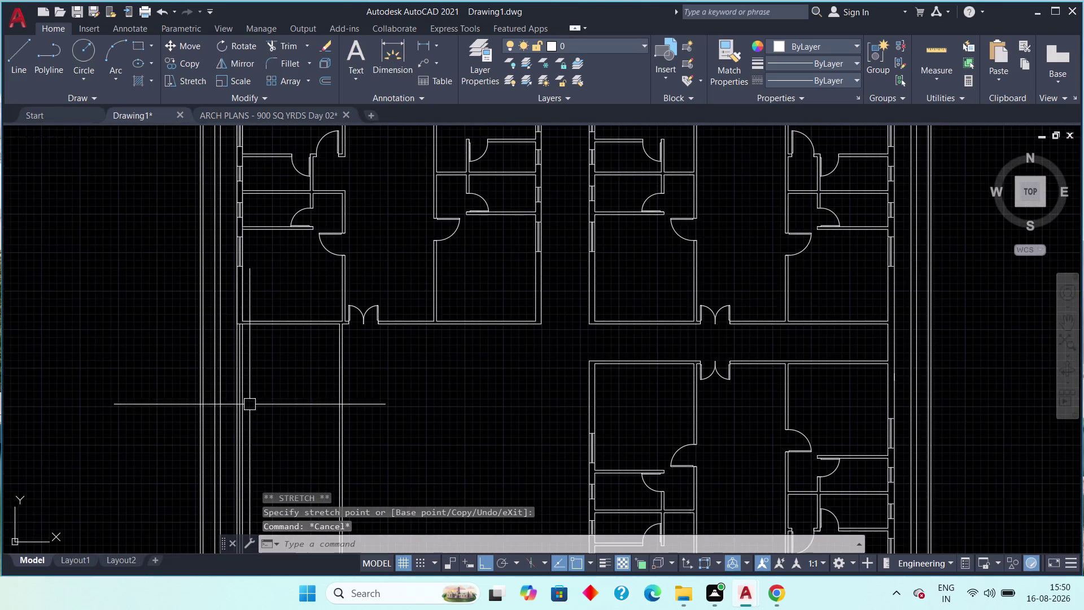
middle_drag(250, 405, 265, 308)
middle_drag(306, 411, 306, 273)
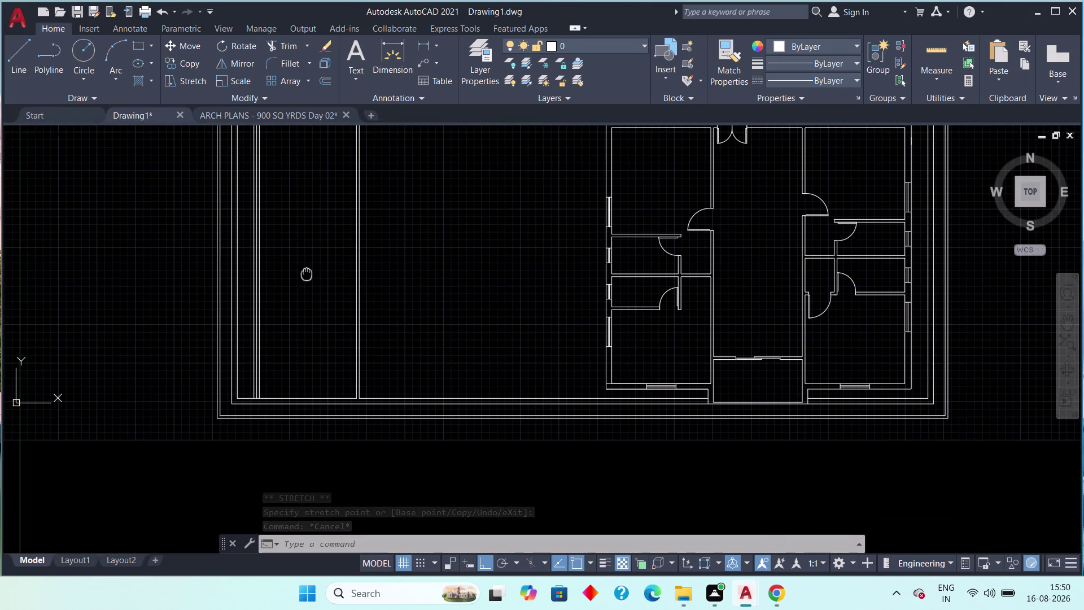
middle_drag(307, 273, 307, 294)
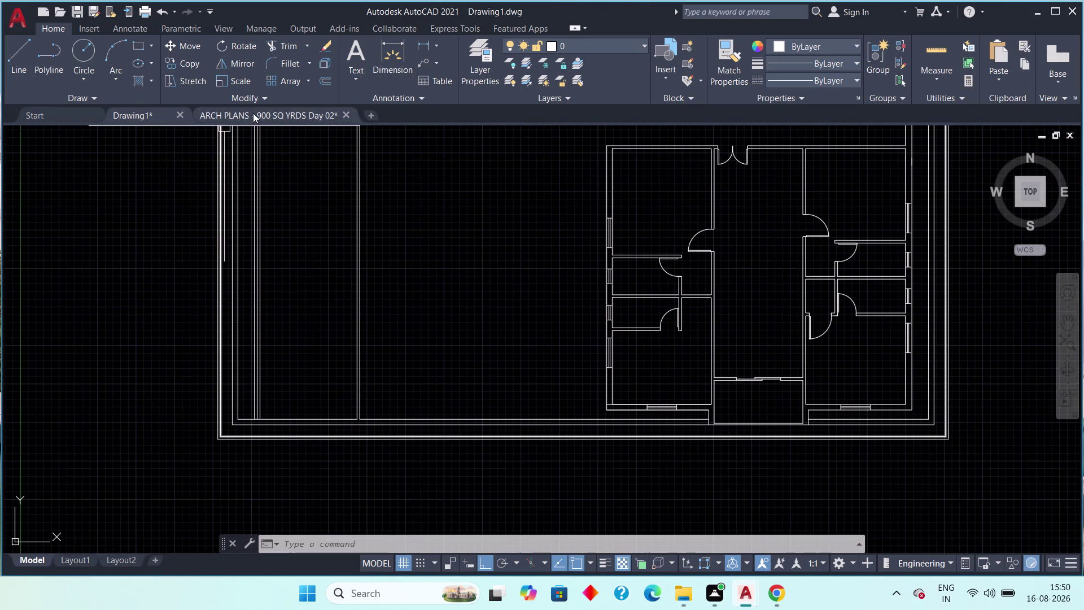
click(253, 113)
scroll(down, 3)
middle_drag(333, 436, 305, 185)
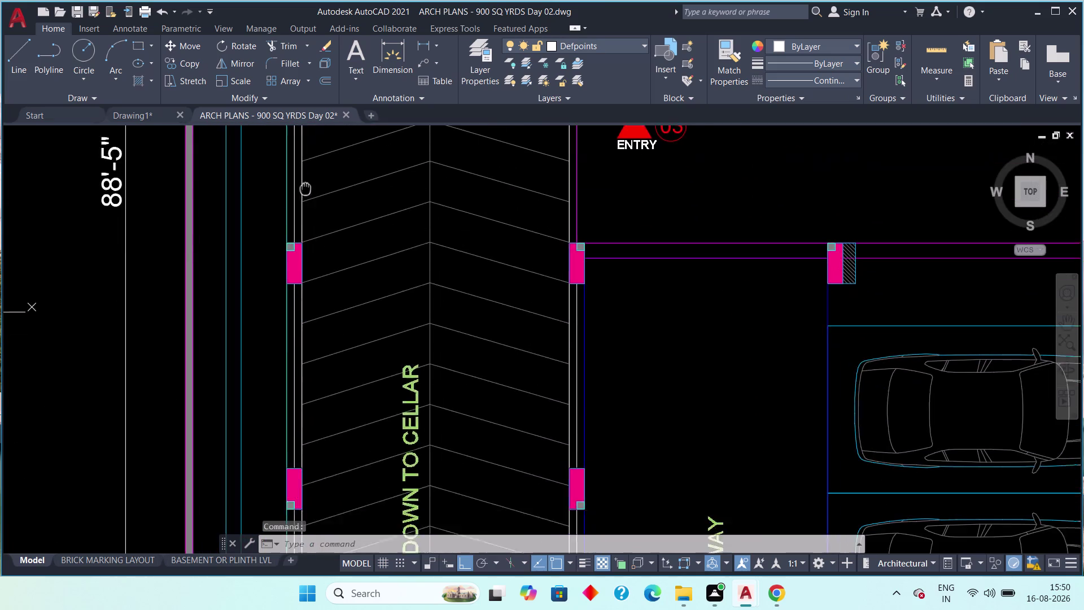
middle_drag(305, 185, 303, 175)
scroll(down, 3)
middle_drag(351, 424, 332, 258)
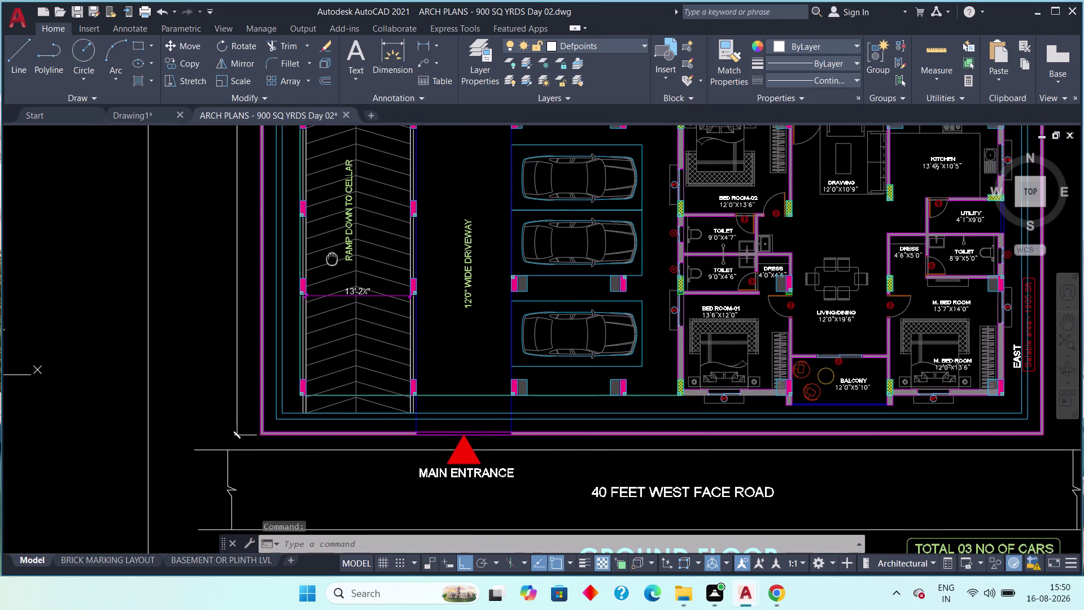
middle_drag(333, 258, 333, 268)
scroll(up, 3)
middle_drag(335, 340, 338, 128)
scroll(down, 3)
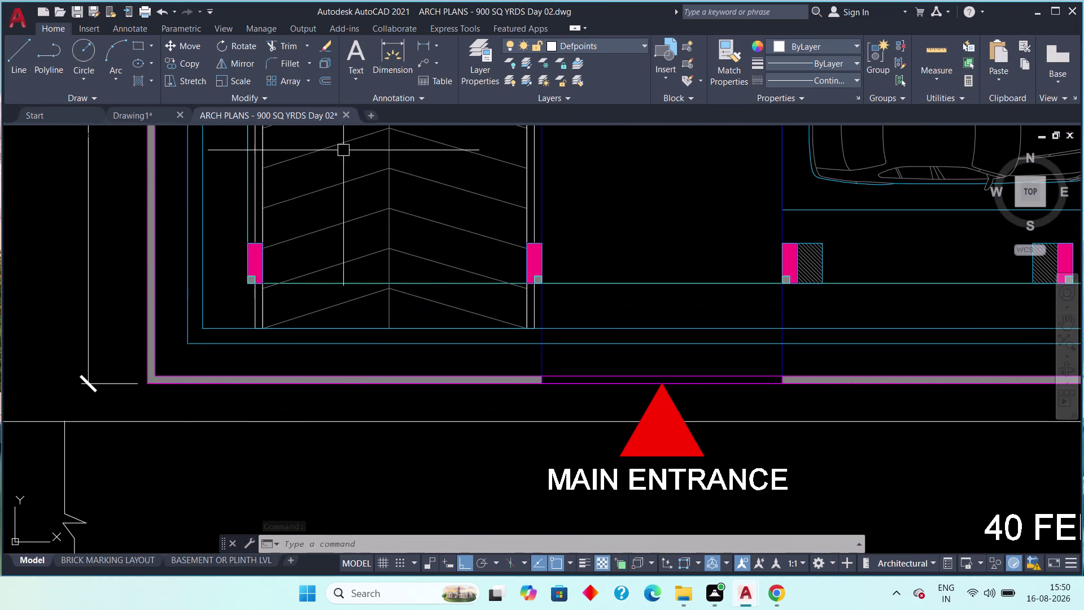
middle_drag(359, 222, 356, 261)
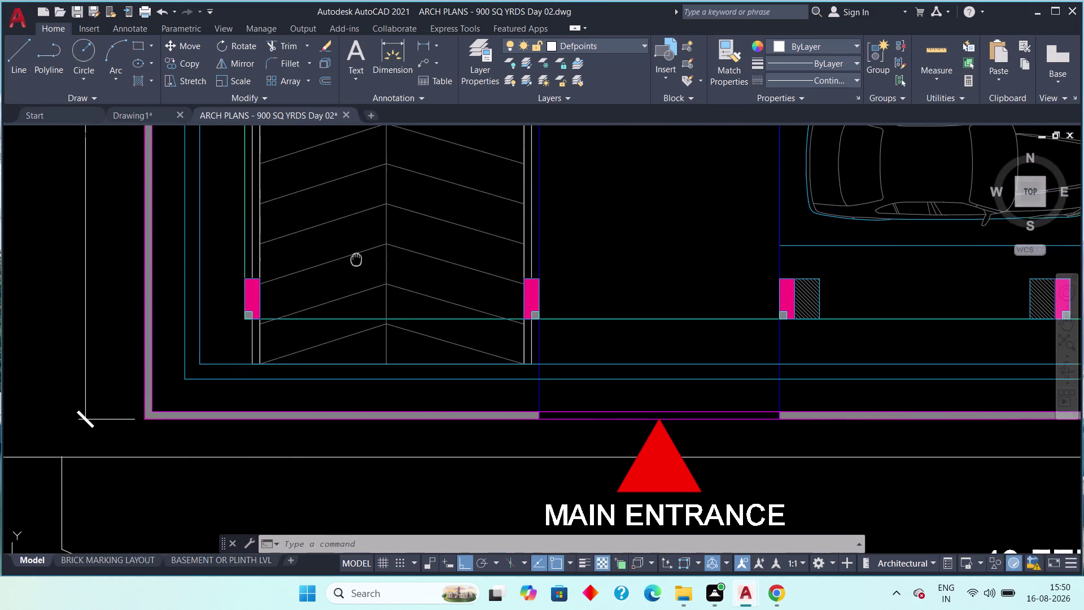
middle_drag(357, 260, 361, 322)
scroll(down, 3)
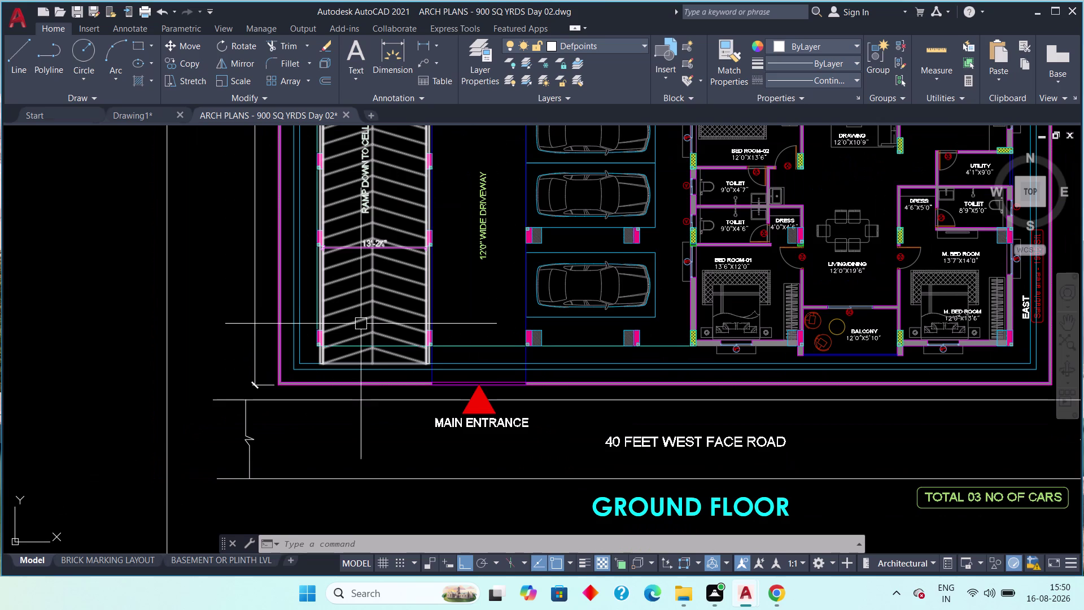
scroll(up, 3)
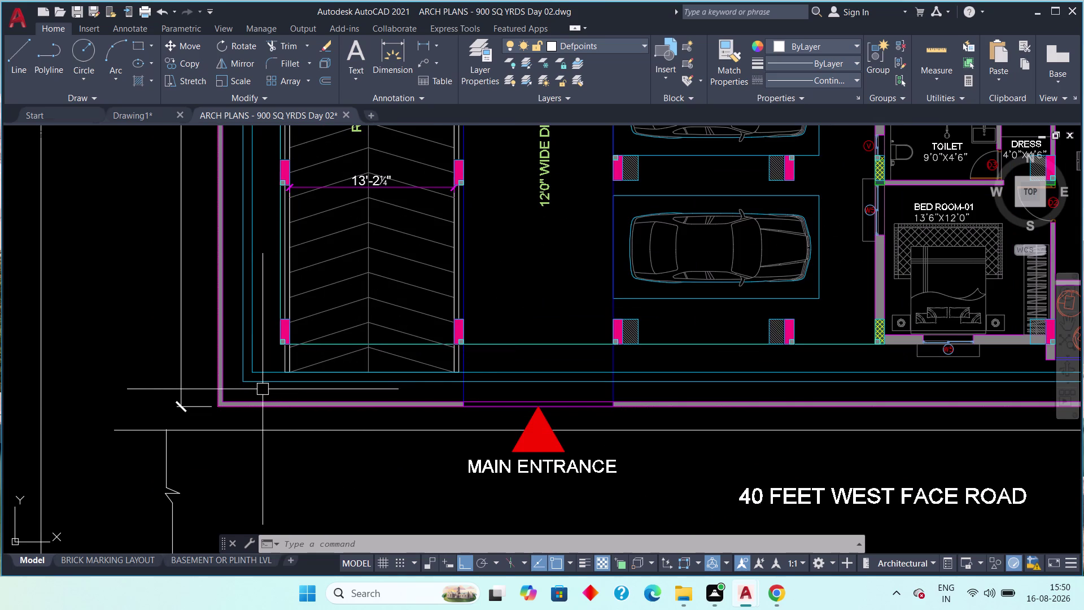
click(521, 343)
scroll(down, 3)
middle_drag(515, 340, 291, 338)
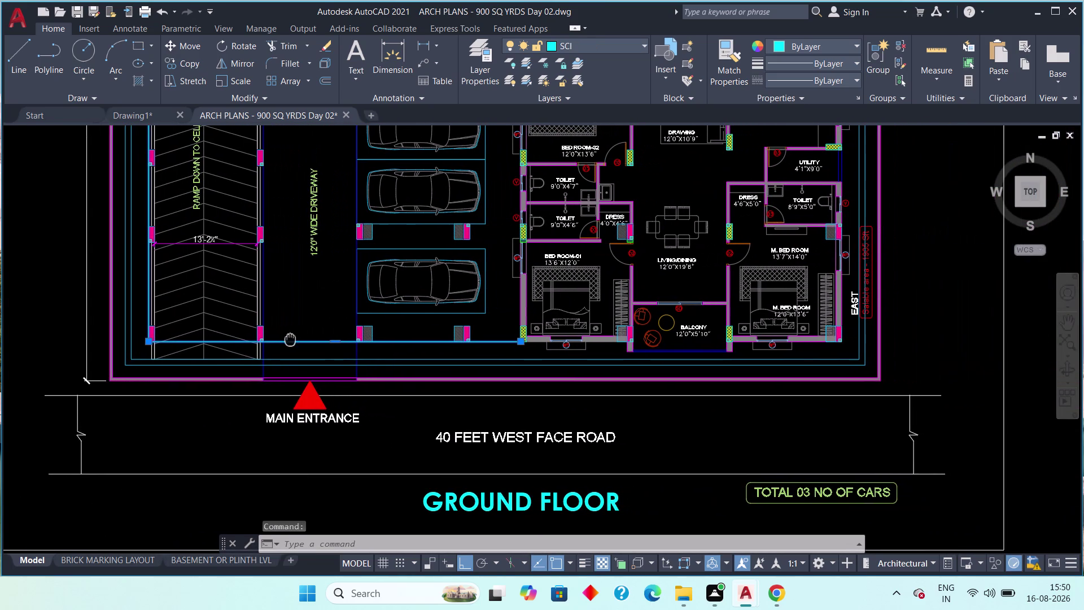
middle_drag(290, 339, 290, 338)
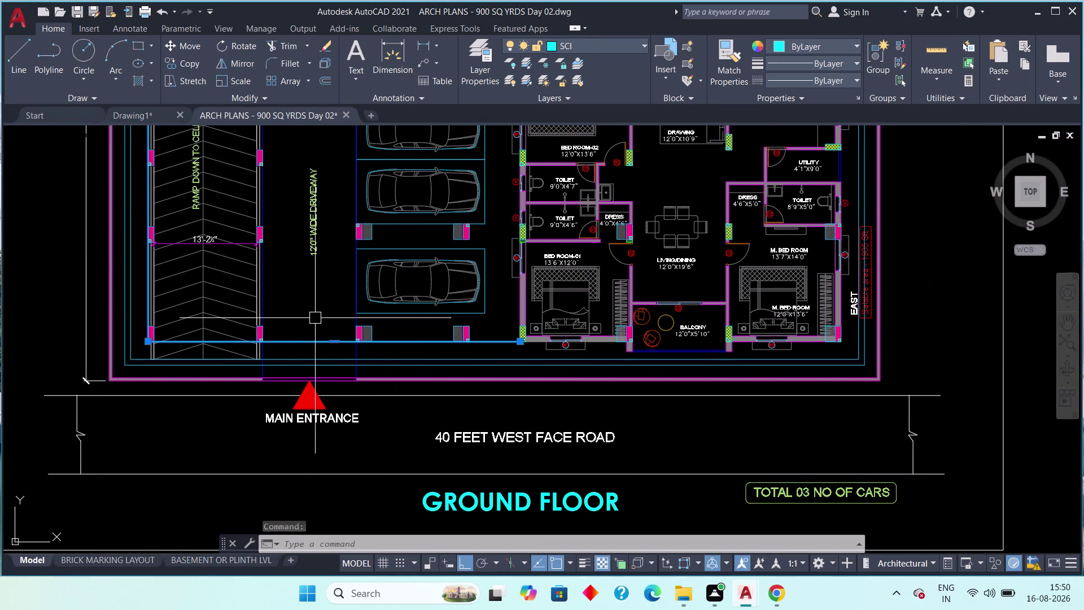
key(Delete)
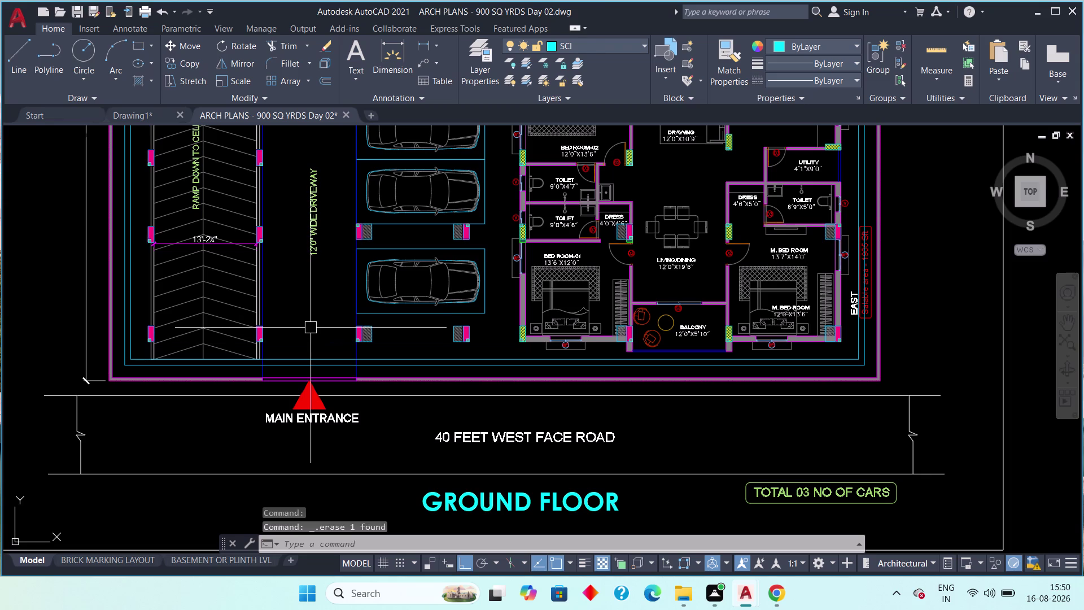
scroll(down, 3)
middle_drag(300, 316, 291, 338)
scroll(down, 3)
scroll(up, 3)
key(ctrl+z)
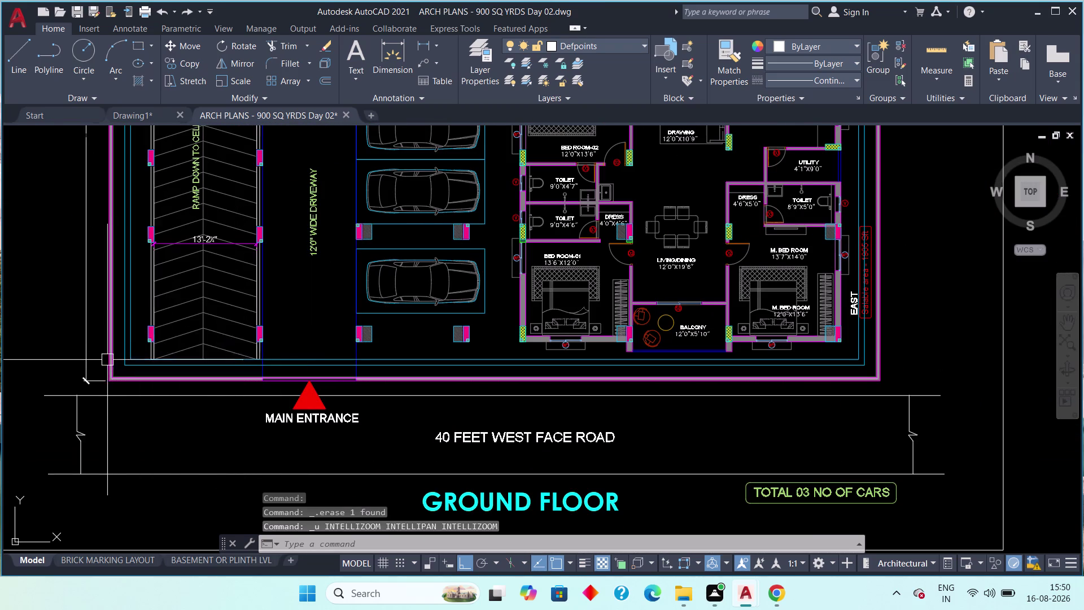
key(ctrl+z)
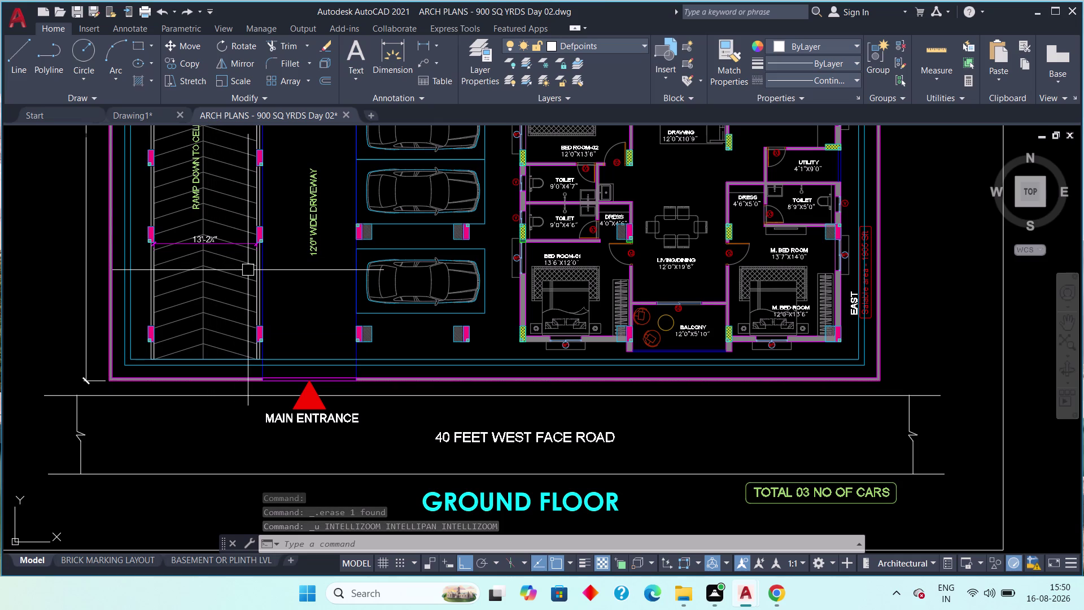
middle_drag(282, 300, 273, 328)
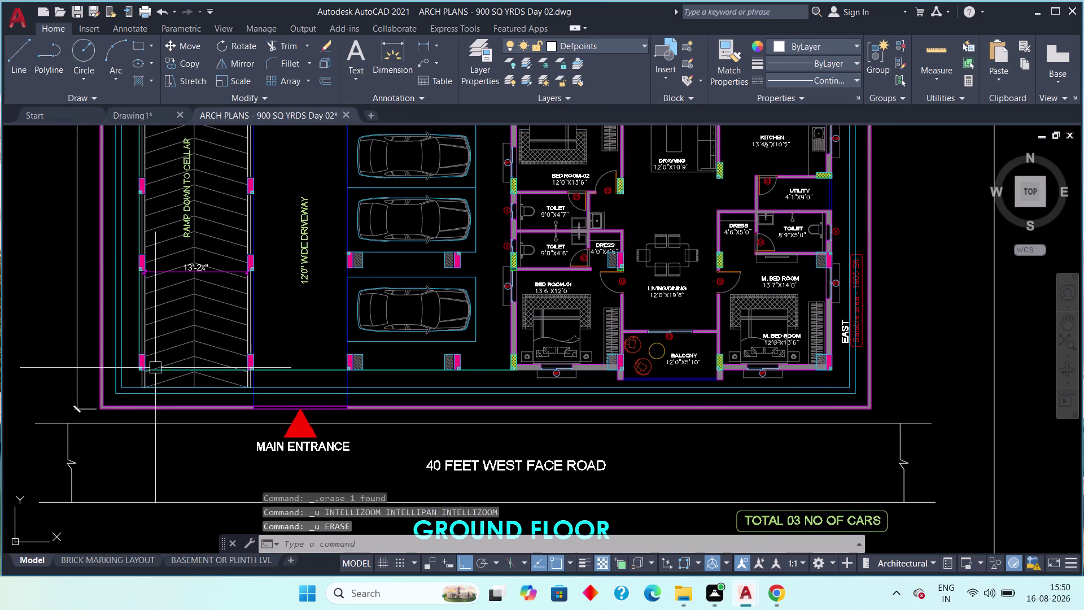
scroll(up, 3)
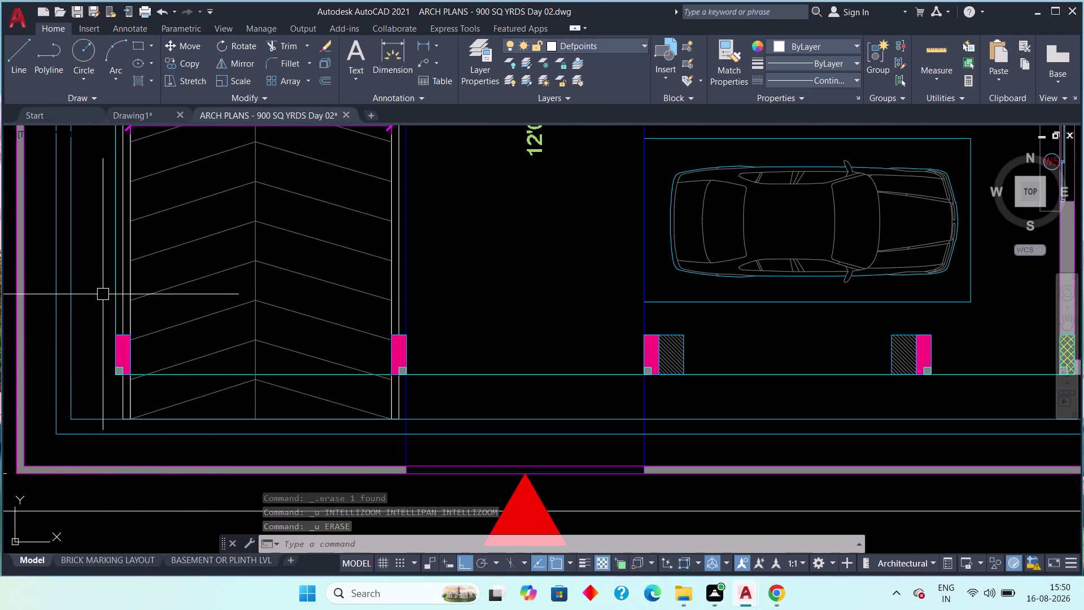
click(114, 297)
middle_drag(97, 257, 100, 352)
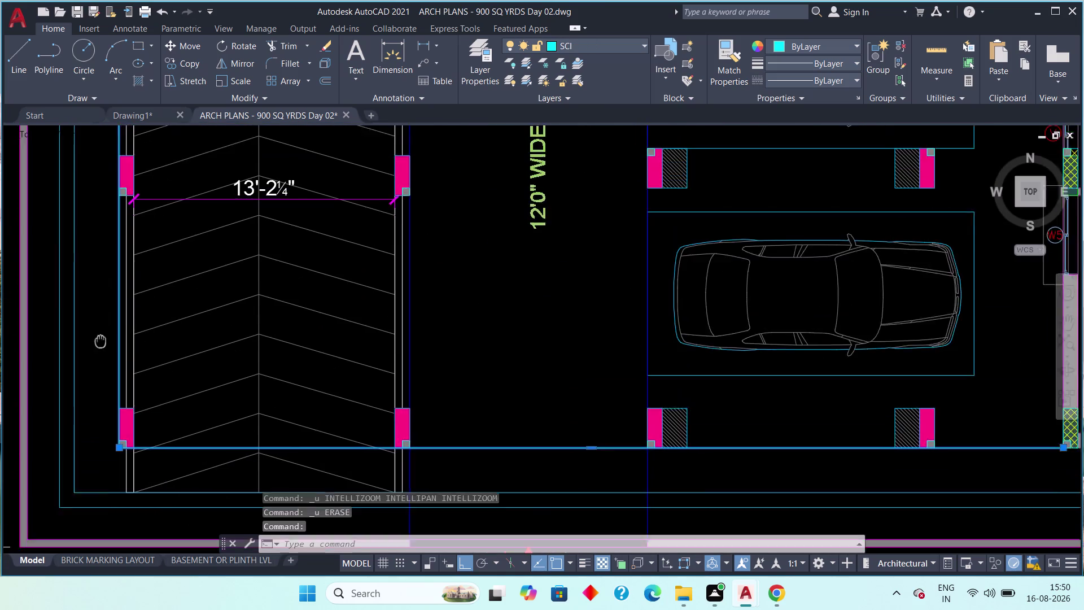
middle_drag(100, 352, 96, 395)
scroll(down, 3)
middle_drag(95, 269, 102, 459)
scroll(up, 3)
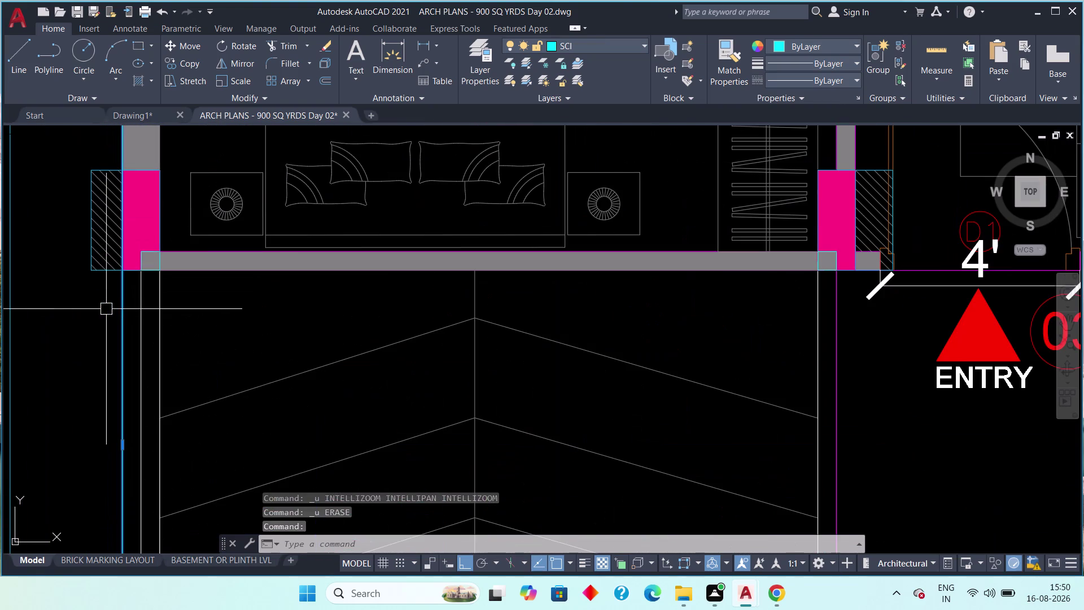
key(Escape)
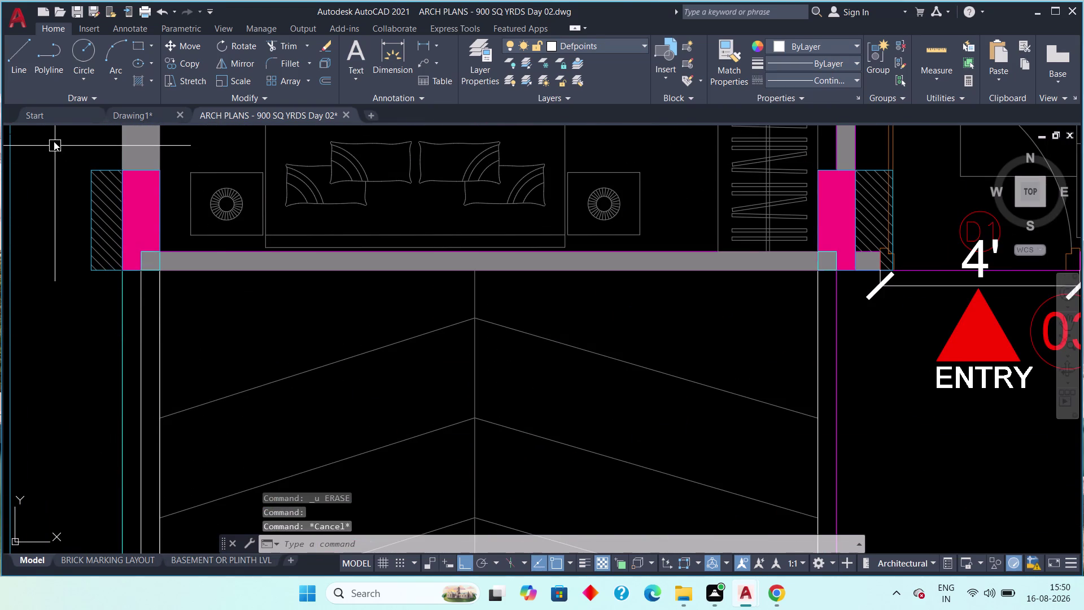
click(130, 115)
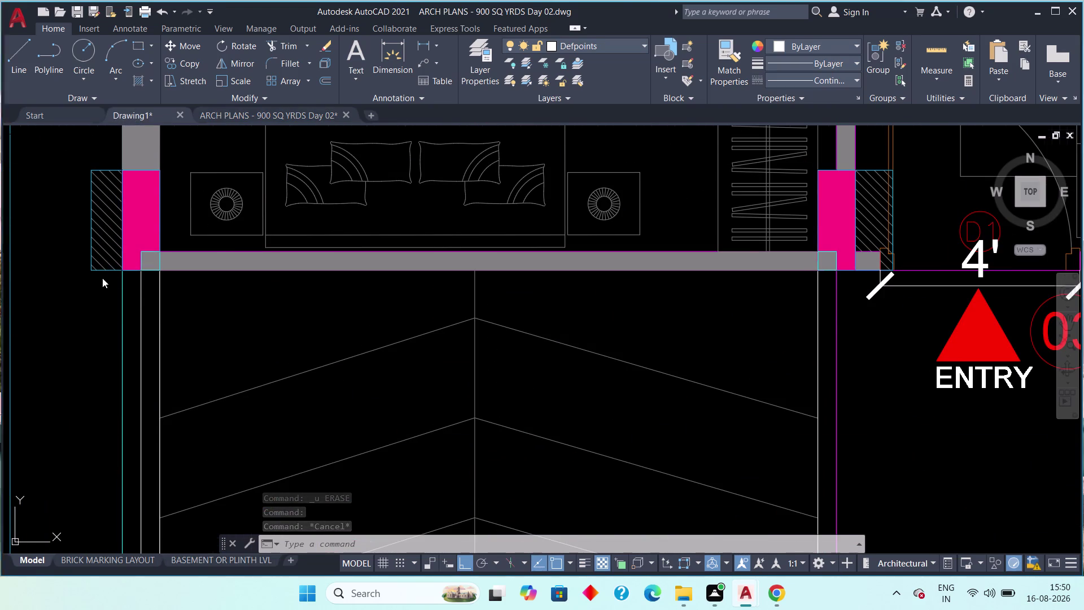
middle_drag(279, 308, 256, 468)
scroll(up, 3)
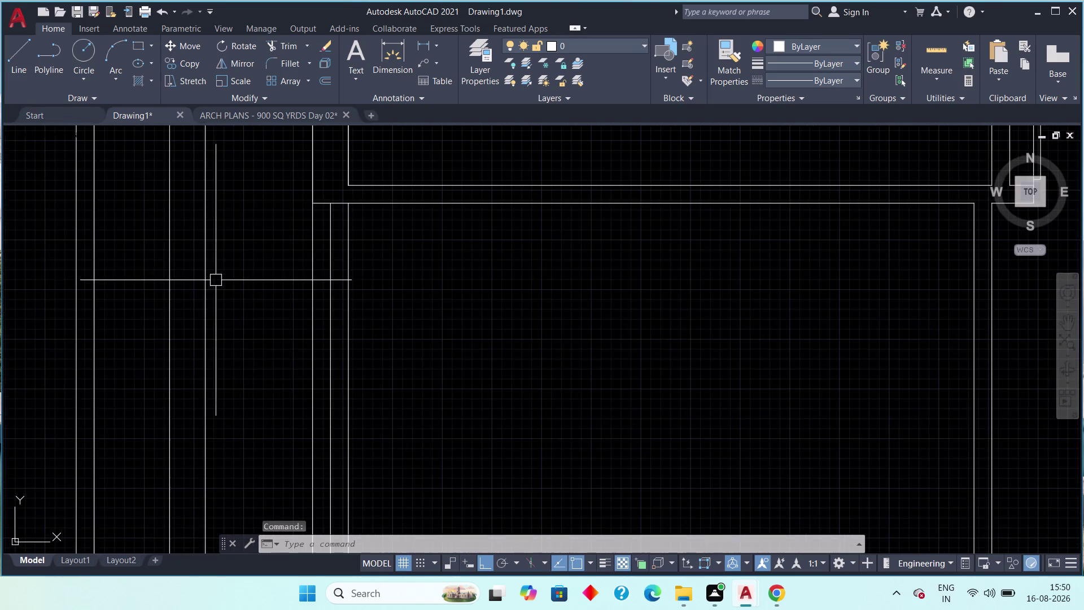
middle_drag(261, 242, 249, 295)
Delete the stray vertical line and center the view on the lower line junction.
click(298, 276)
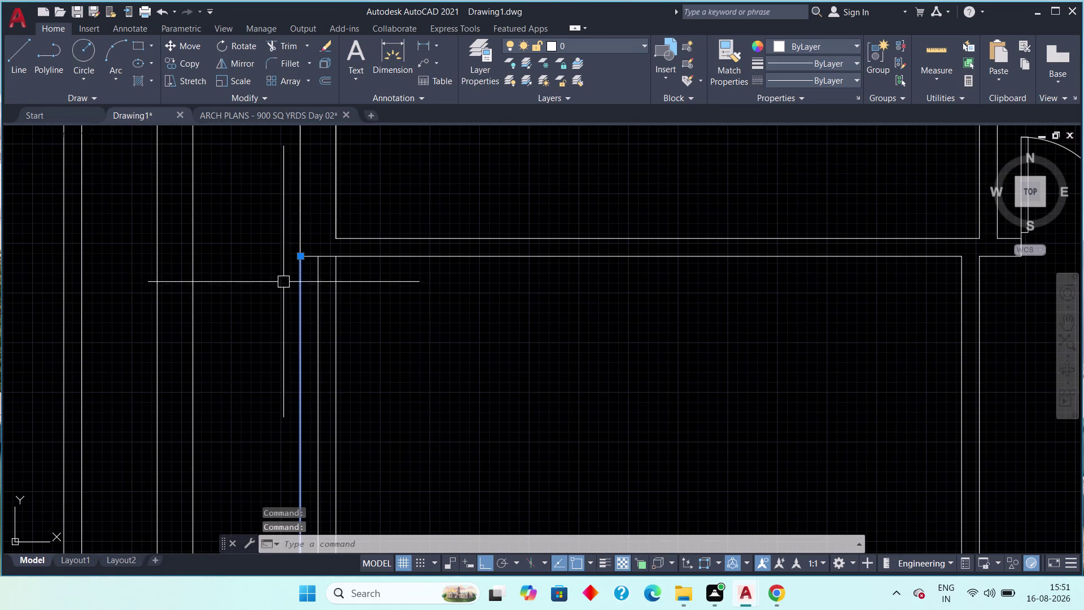
key(Delete)
scroll(down, 3)
middle_drag(260, 384, 274, 233)
scroll(down, 3)
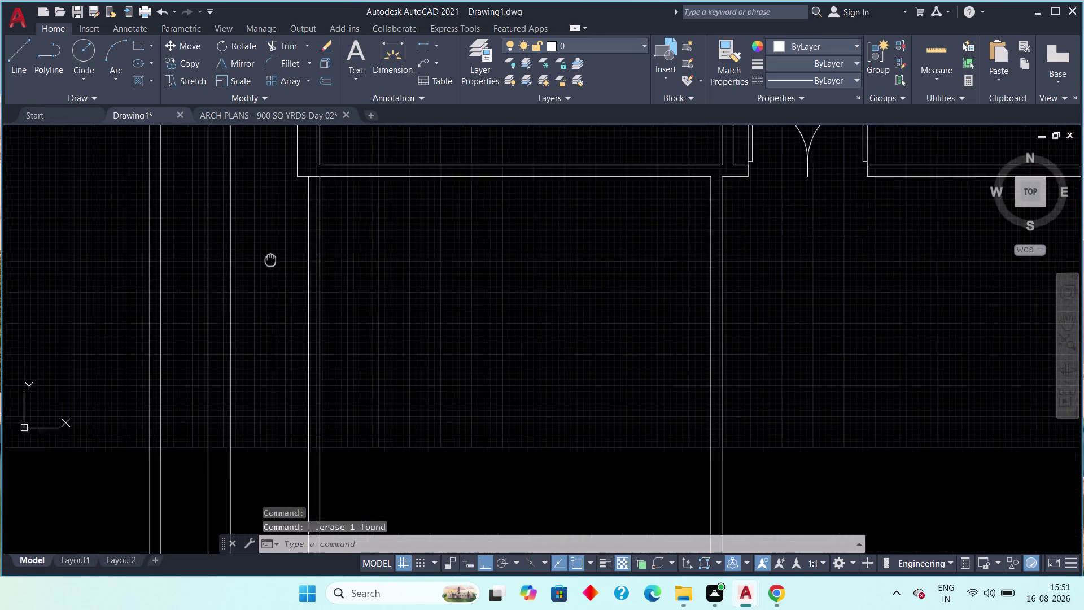
scroll(down, 3)
middle_drag(271, 403, 270, 144)
scroll(up, 3)
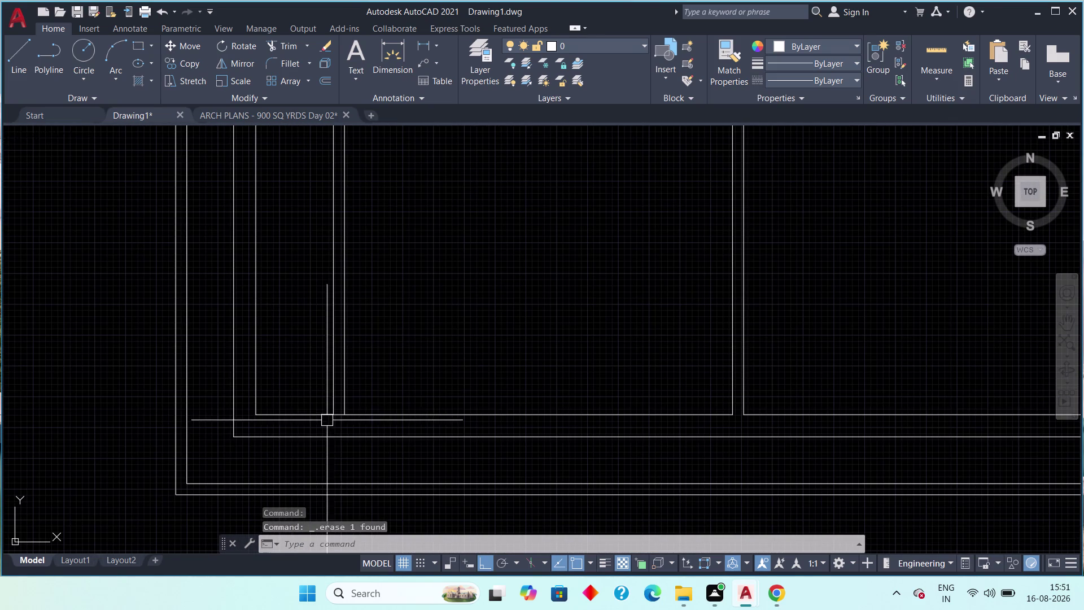
middle_drag(412, 384, 393, 360)
scroll(up, 3)
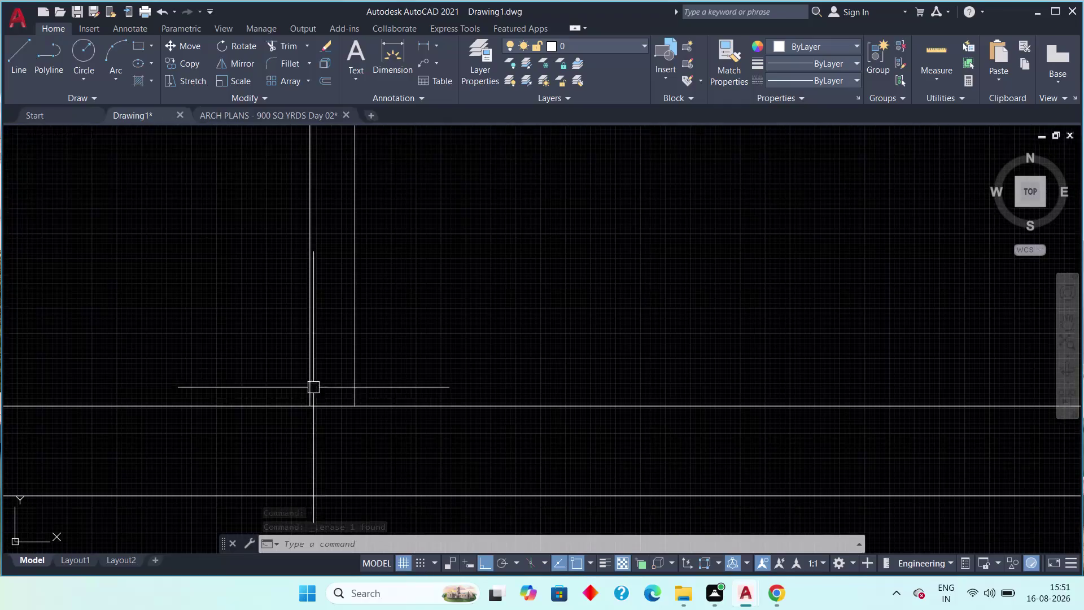
Try stretching the short bottom horizontal line's end by its grip, then cancel.
click(324, 406)
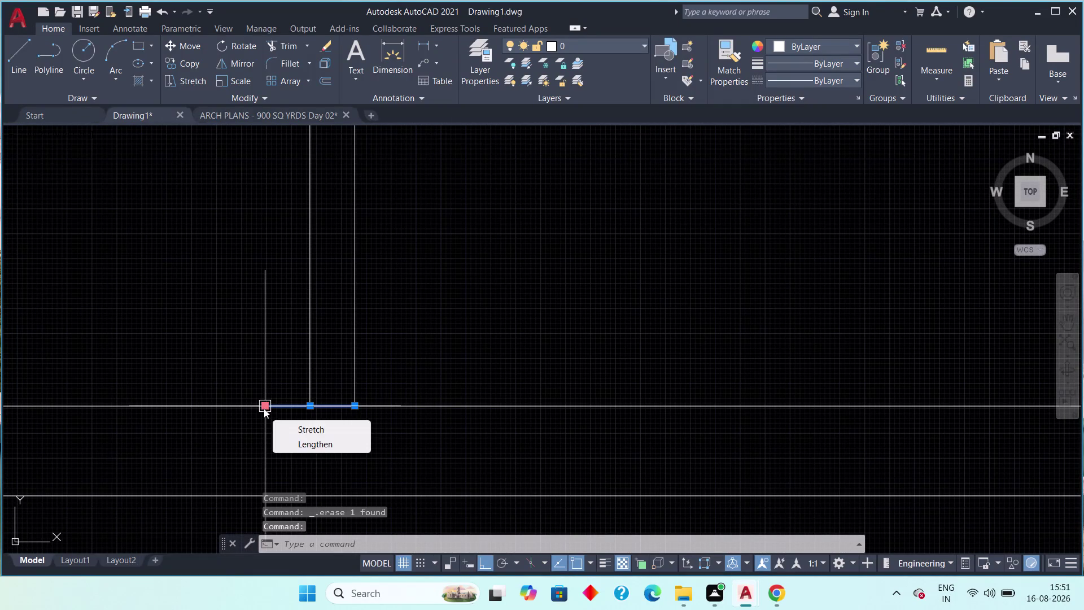
key(Delete)
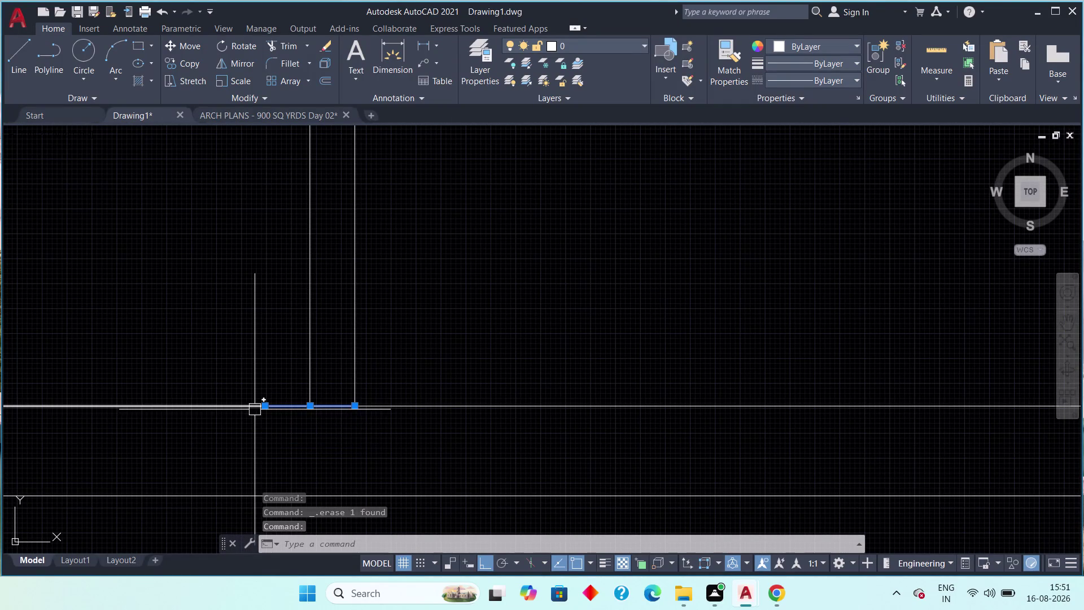
key(Delete)
click(240, 408)
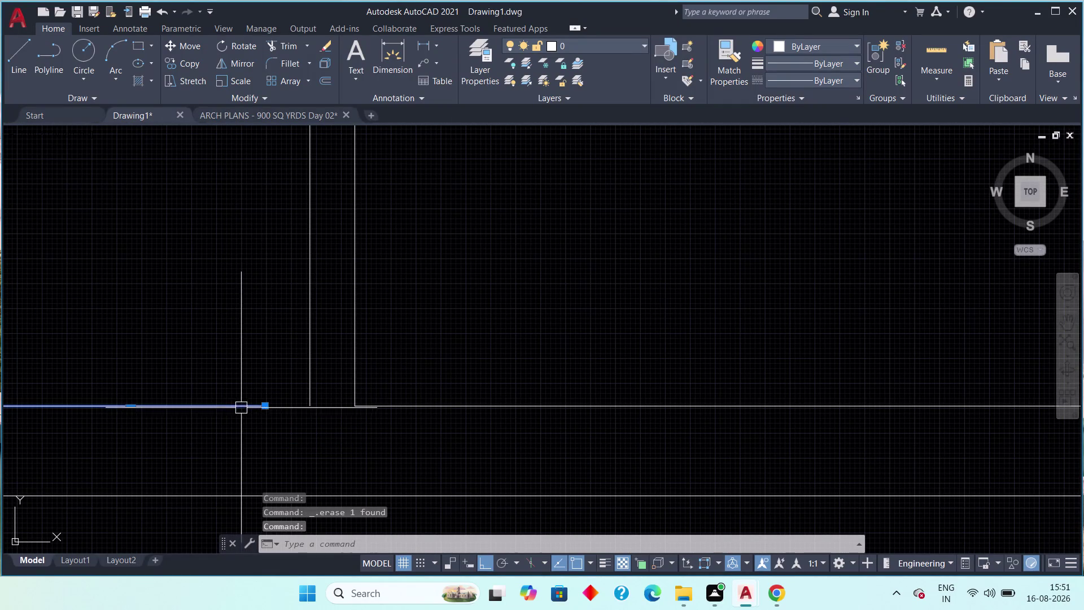
click(268, 407)
click(309, 405)
key(Escape)
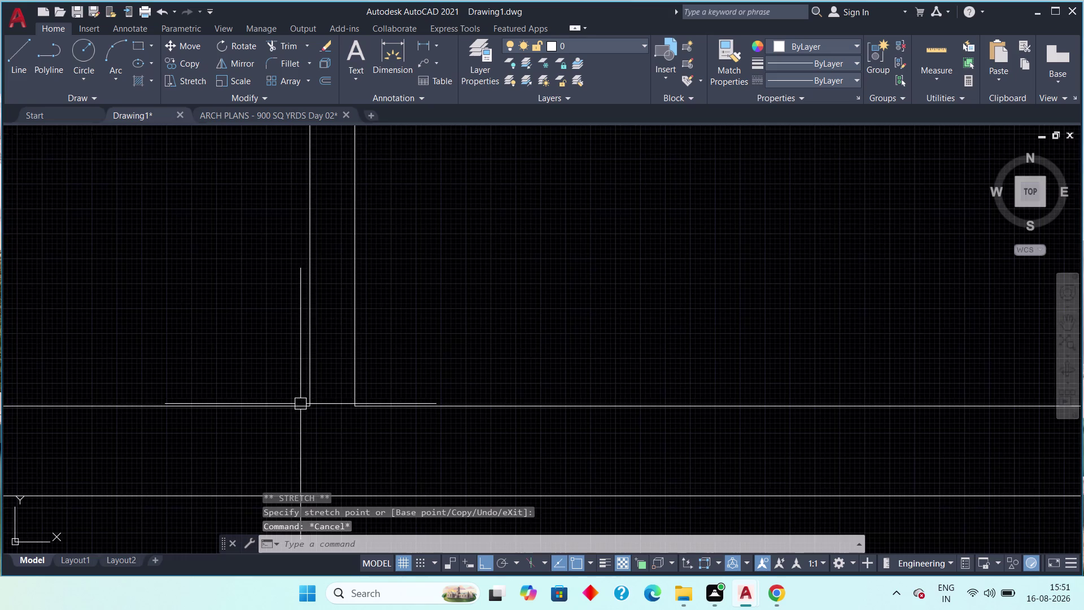
scroll(down, 3)
middle_drag(379, 363, 279, 393)
scroll(down, 3)
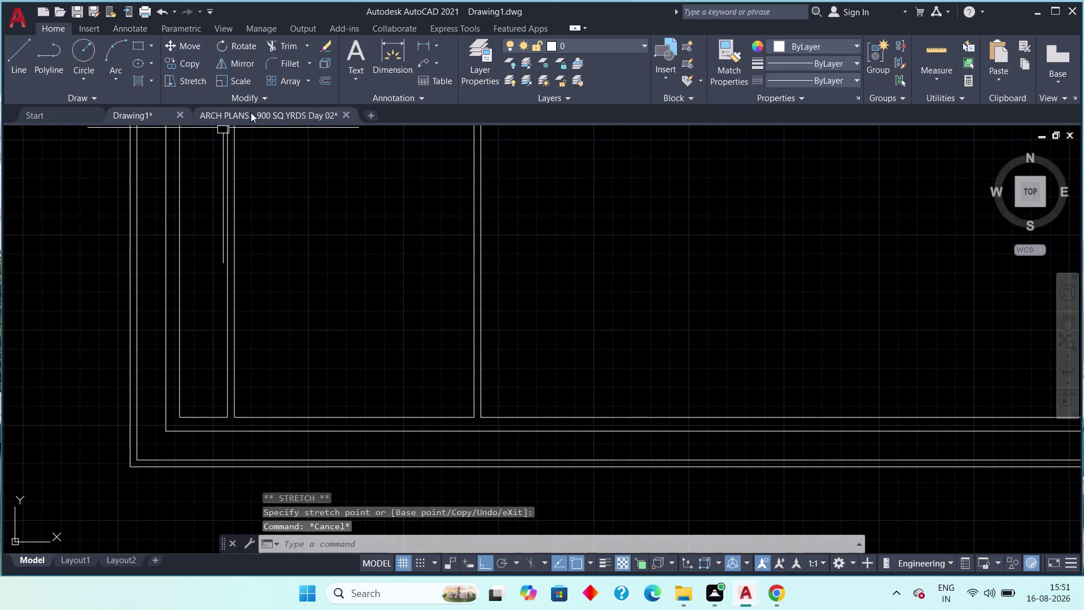
drag(251, 113, 250, 117)
scroll(down, 3)
middle_drag(326, 374, 322, 160)
scroll(down, 3)
middle_drag(315, 301, 316, 245)
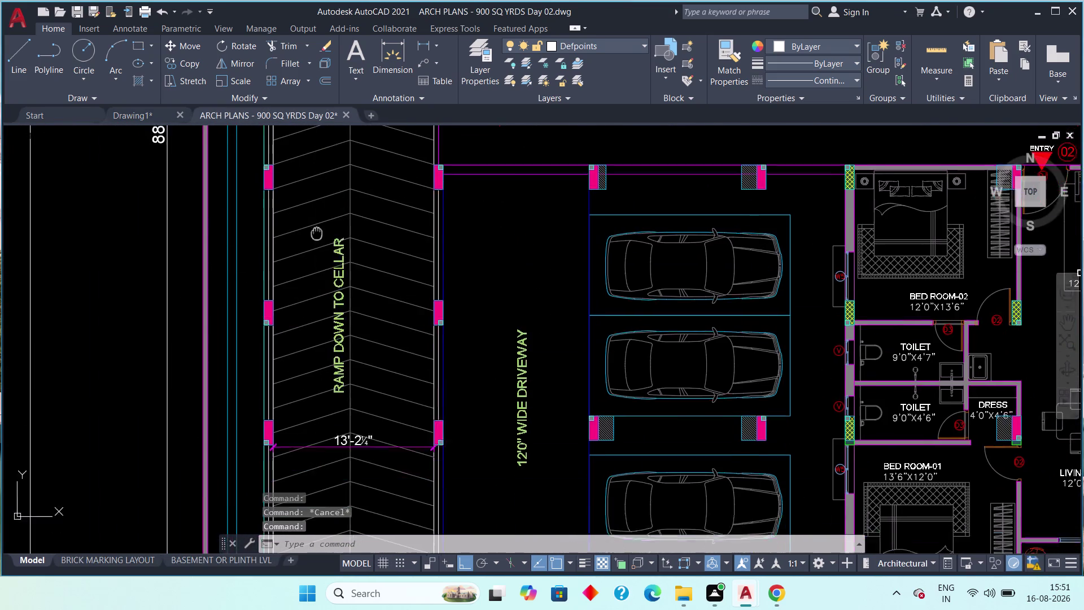
middle_drag(317, 245, 314, 93)
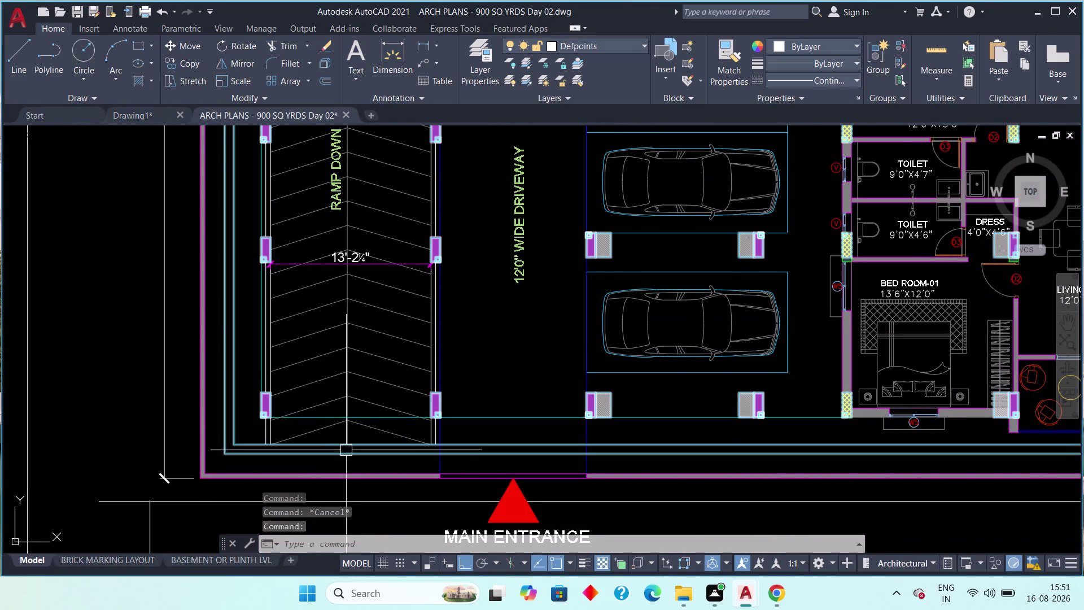
scroll(up, 3)
middle_drag(344, 433, 339, 398)
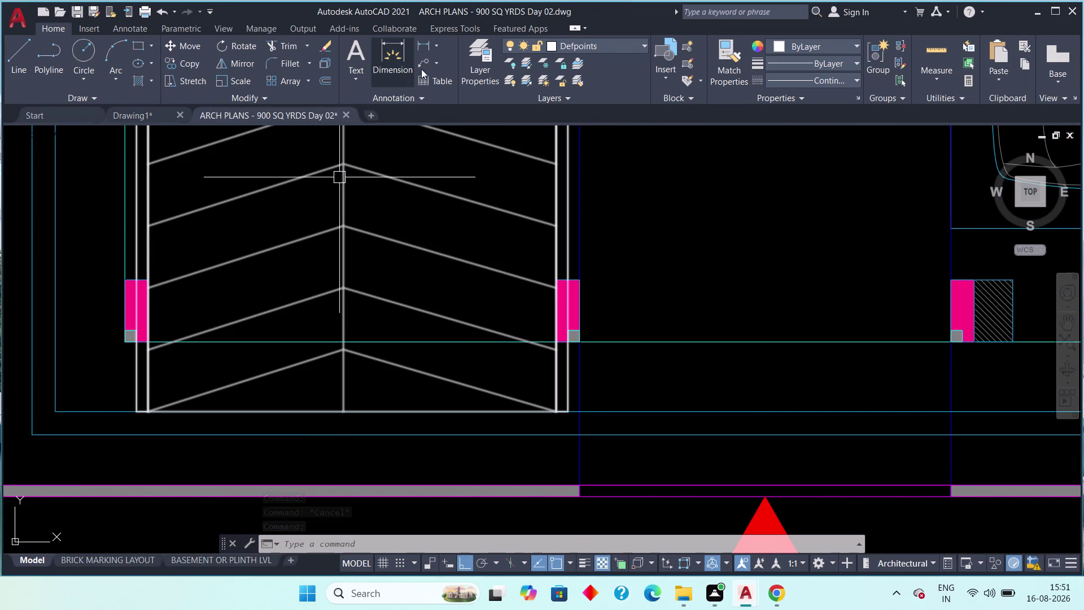
click(424, 48)
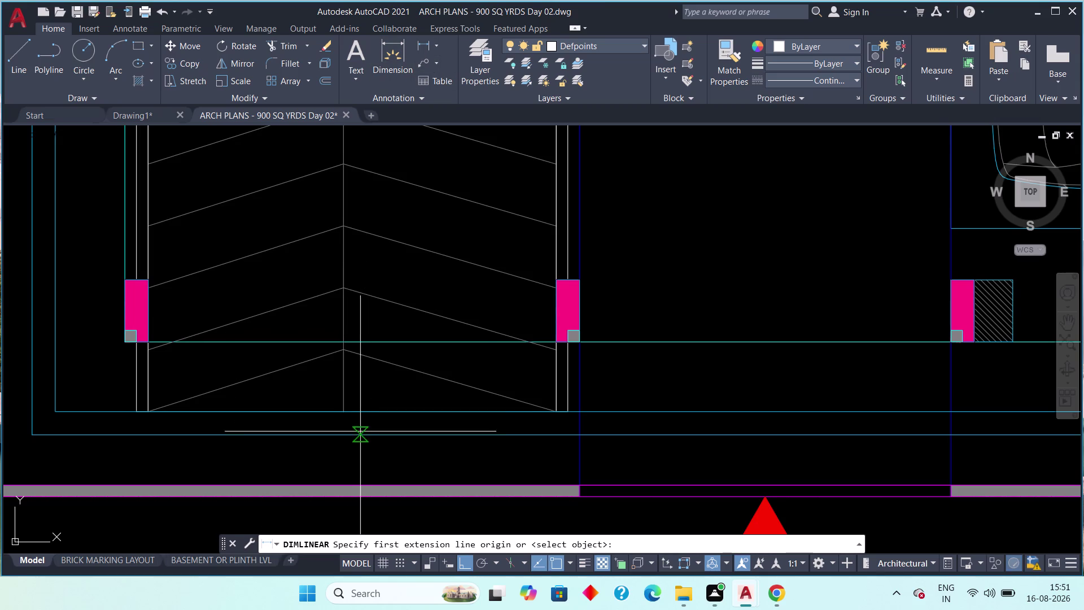
click(340, 413)
click(342, 349)
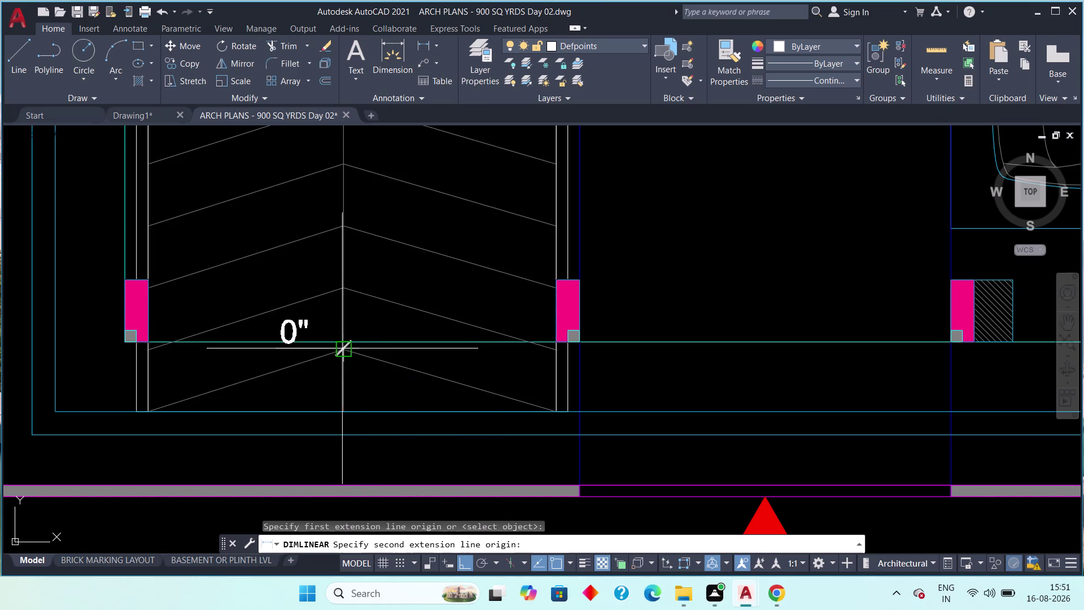
key(Escape)
key(Escape)
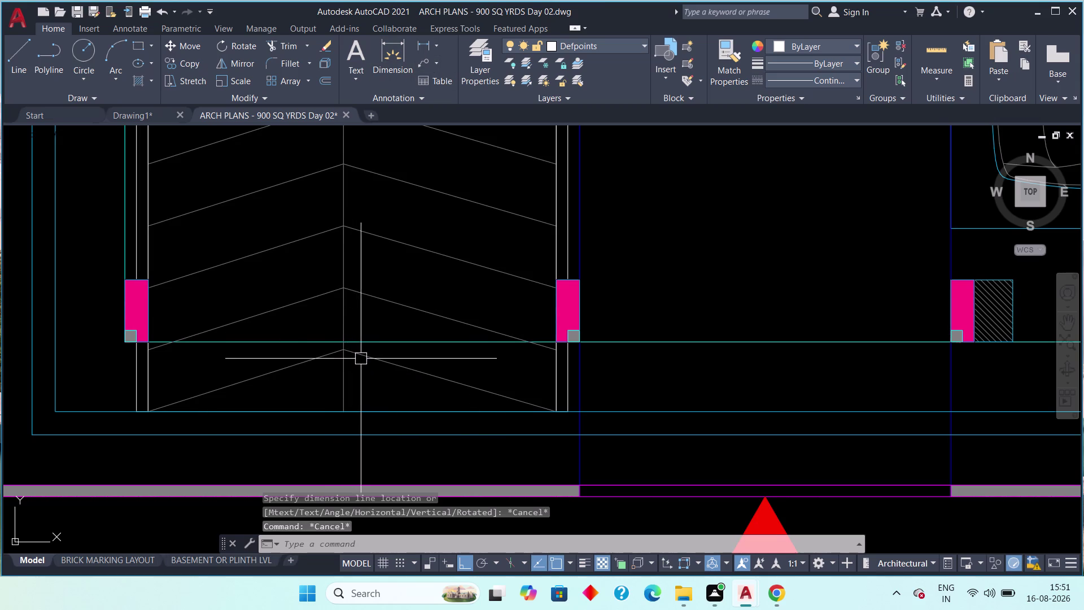
middle_drag(361, 364, 358, 392)
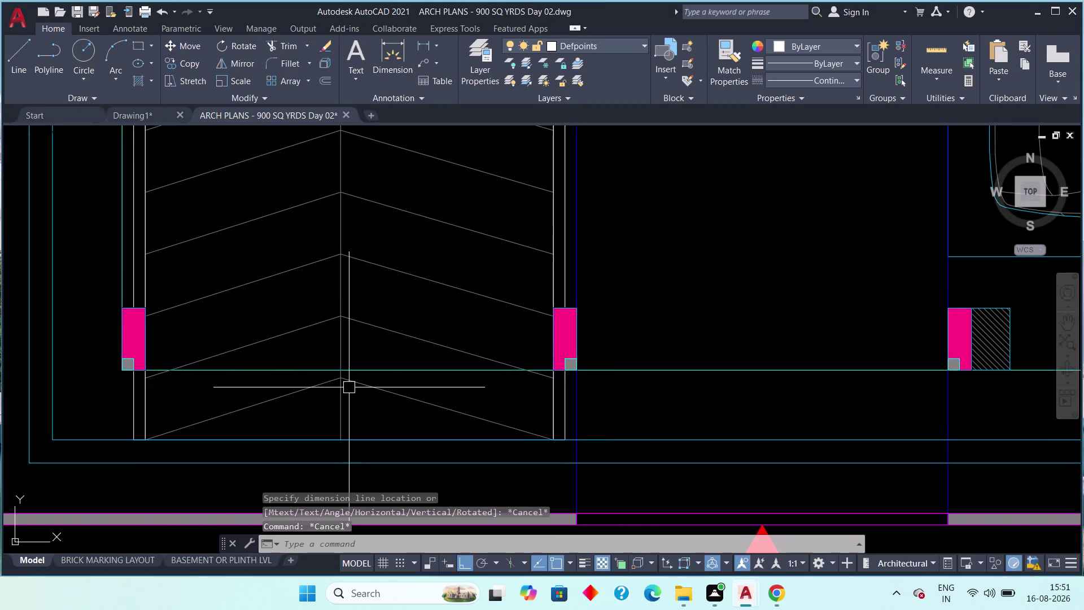
click(126, 111)
scroll(down, 3)
scroll(up, 3)
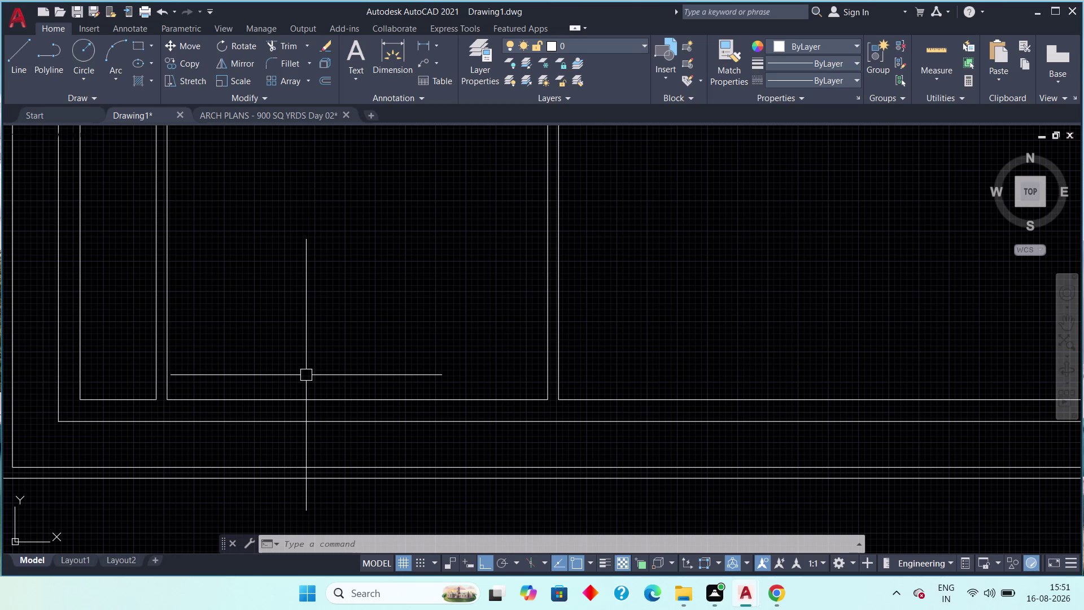
Offset the ramp strip's bottom line upward repeatedly at 2' spacing.
text(off 2)
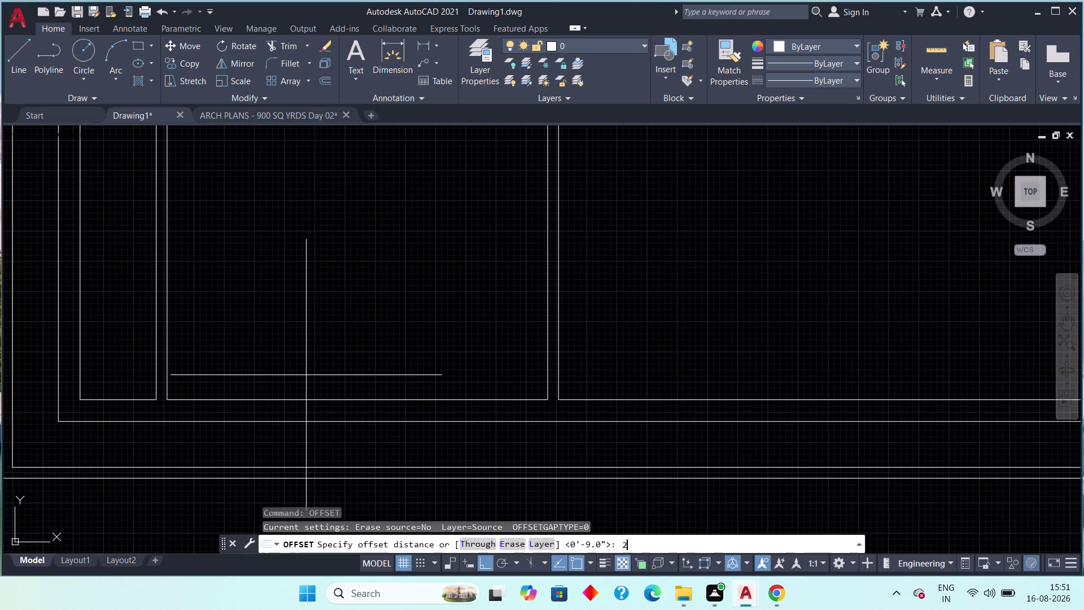
text(')
key(space)
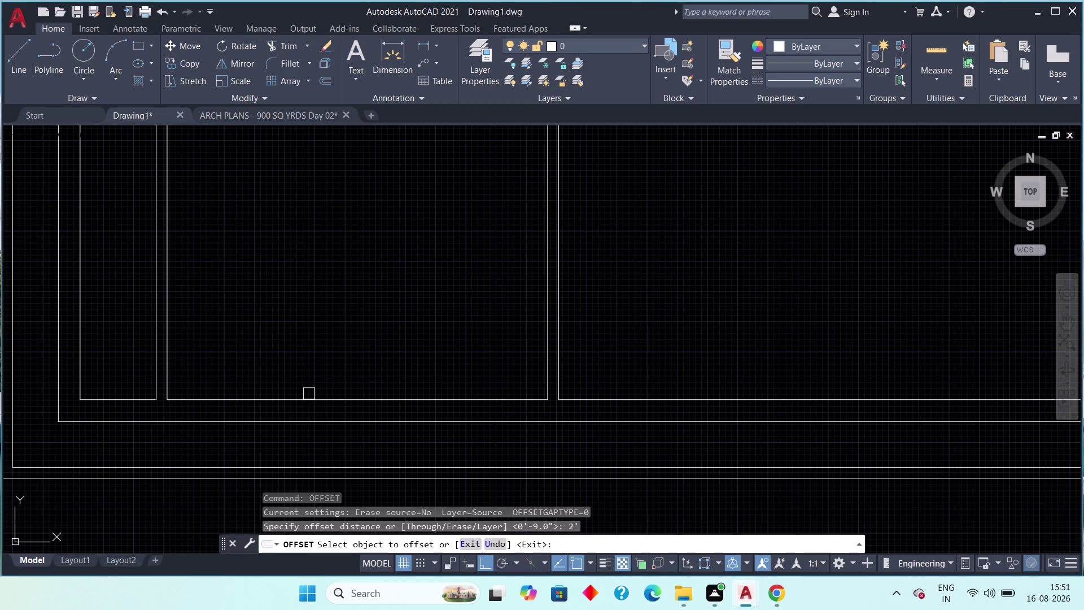
drag(311, 398, 315, 387)
click(322, 353)
drag(323, 341, 322, 333)
click(317, 305)
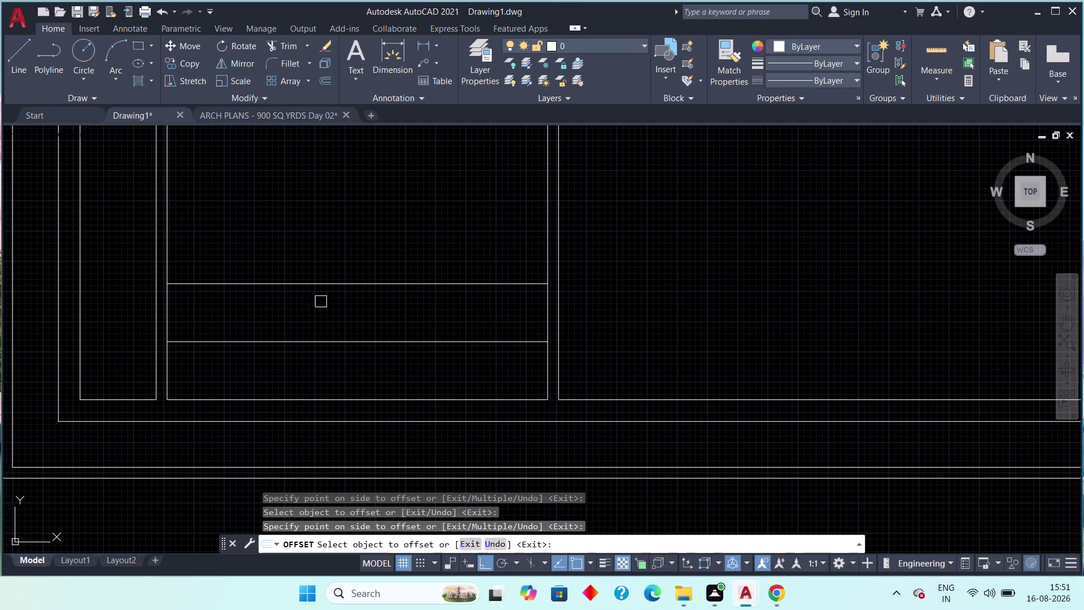
drag(326, 284, 325, 279)
click(320, 245)
middle_drag(321, 240, 304, 355)
scroll(down, 3)
drag(310, 341, 311, 327)
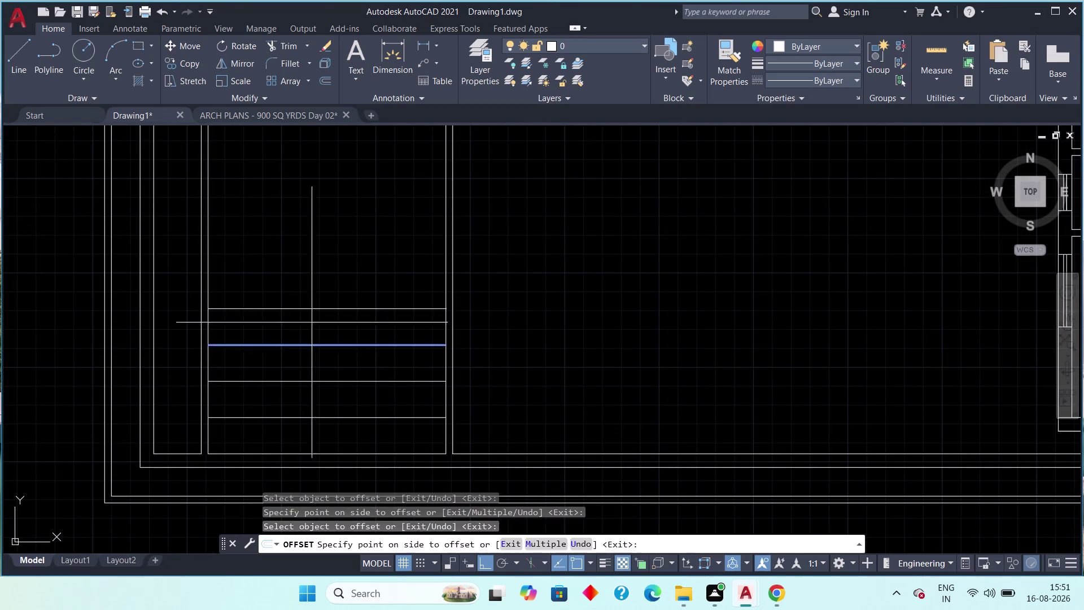
click(315, 284)
drag(324, 309, 318, 290)
click(303, 264)
drag(316, 270, 316, 263)
click(311, 227)
middle_drag(314, 214, 284, 306)
scroll(down, 3)
drag(311, 315, 306, 286)
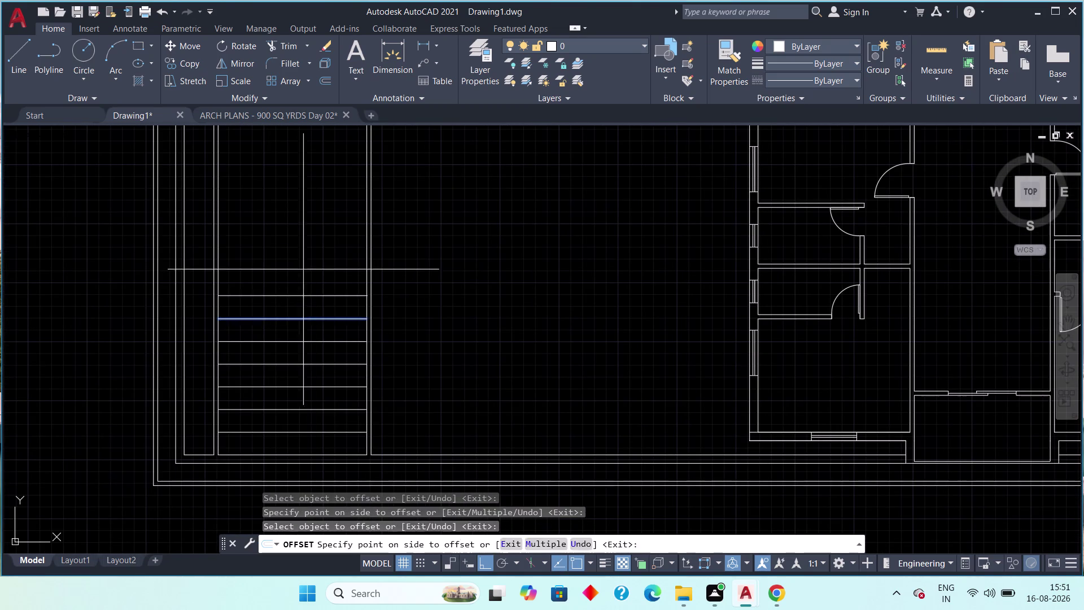
click(301, 258)
drag(305, 295, 298, 276)
click(293, 256)
drag(294, 267, 294, 261)
click(294, 250)
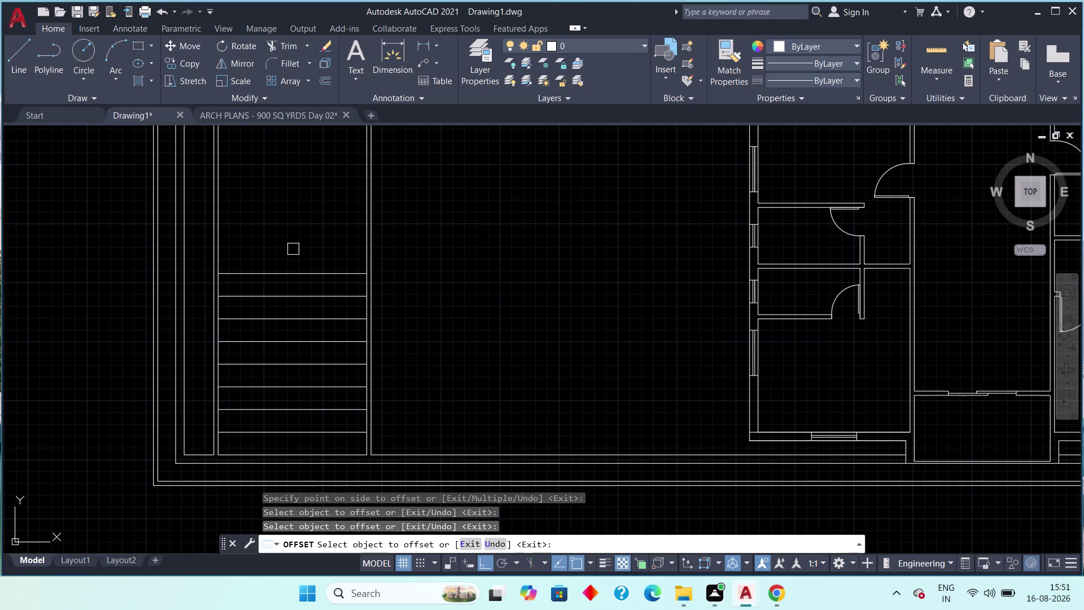
drag(296, 277, 292, 266)
click(287, 234)
Keep adding 2' cross lines up to the top of the ramp strip.
drag(293, 248, 293, 242)
click(292, 227)
drag(294, 225, 295, 220)
click(294, 211)
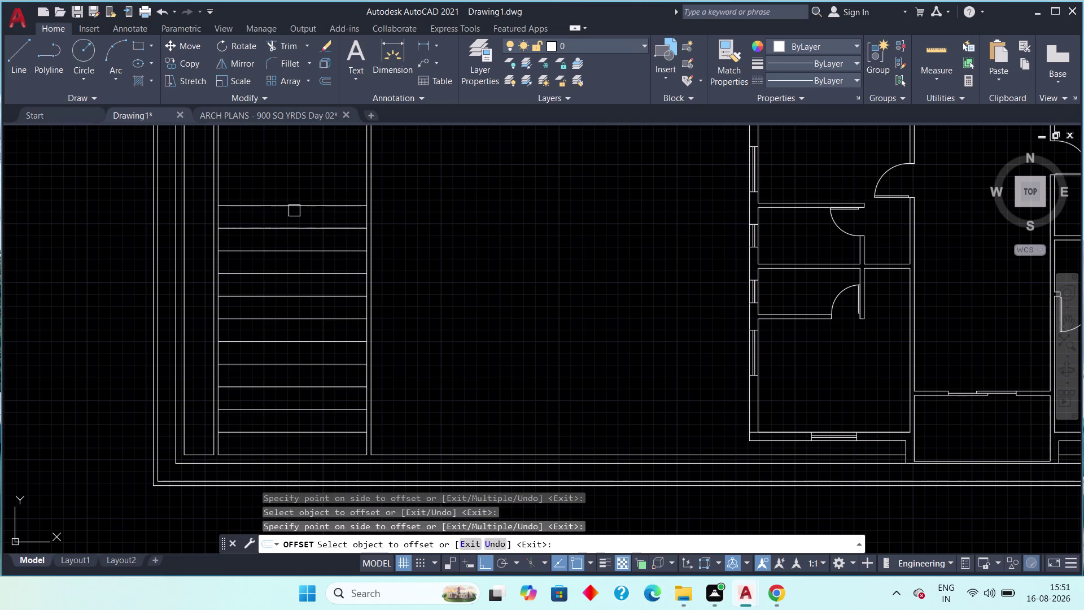
click(295, 205)
click(292, 188)
middle_drag(292, 186, 289, 279)
scroll(down, 3)
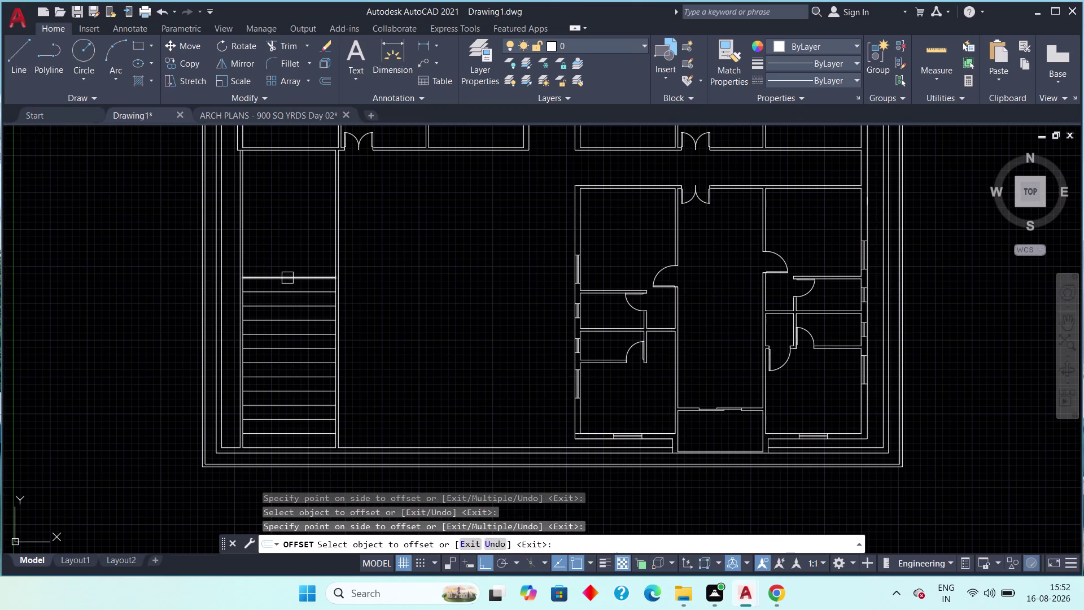
drag(288, 278, 286, 264)
click(284, 247)
click(287, 259)
click(287, 244)
drag(288, 248, 289, 240)
click(290, 229)
drag(291, 235, 291, 229)
click(290, 225)
click(290, 218)
click(290, 206)
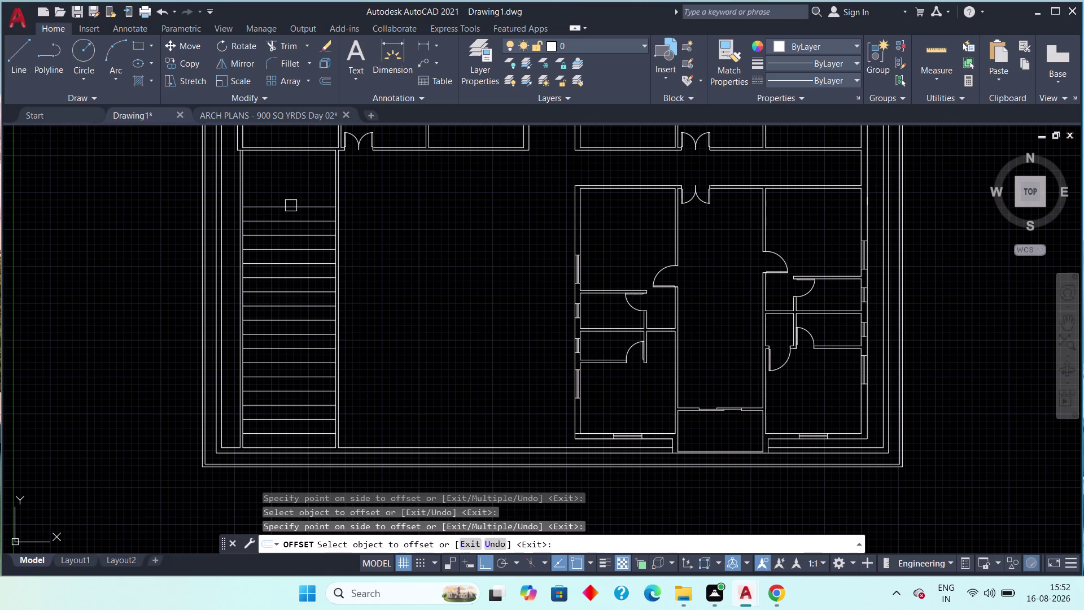
drag(291, 206, 289, 196)
click(289, 195)
drag(290, 190, 292, 172)
click(292, 172)
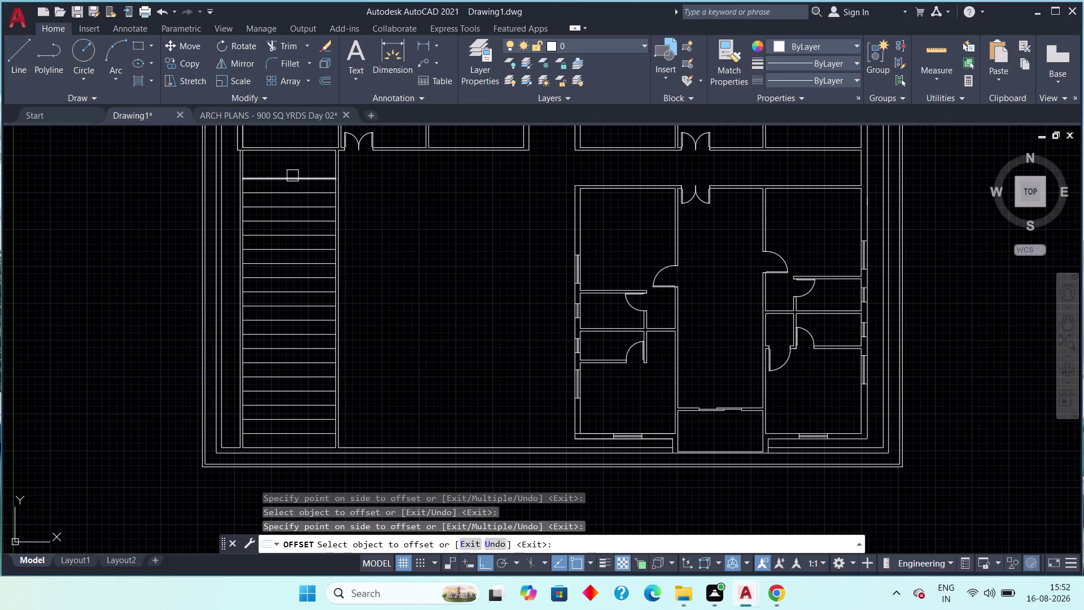
click(293, 176)
click(295, 168)
key(Escape)
key(Escape)
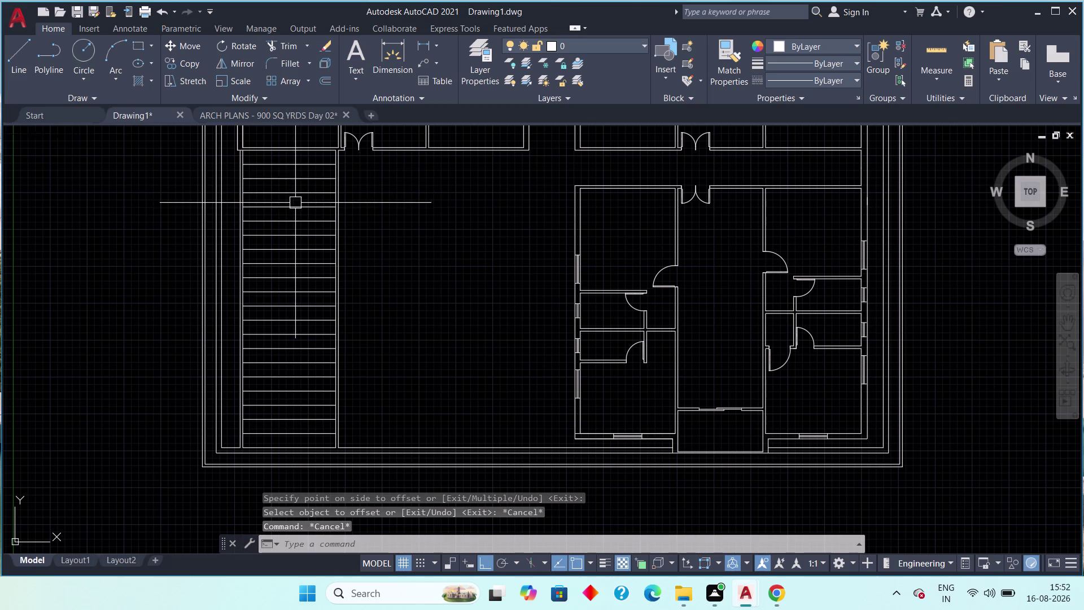
Begin a line near the ramp bottom in Drawing1, then cancel it unfinished.
click(16, 60)
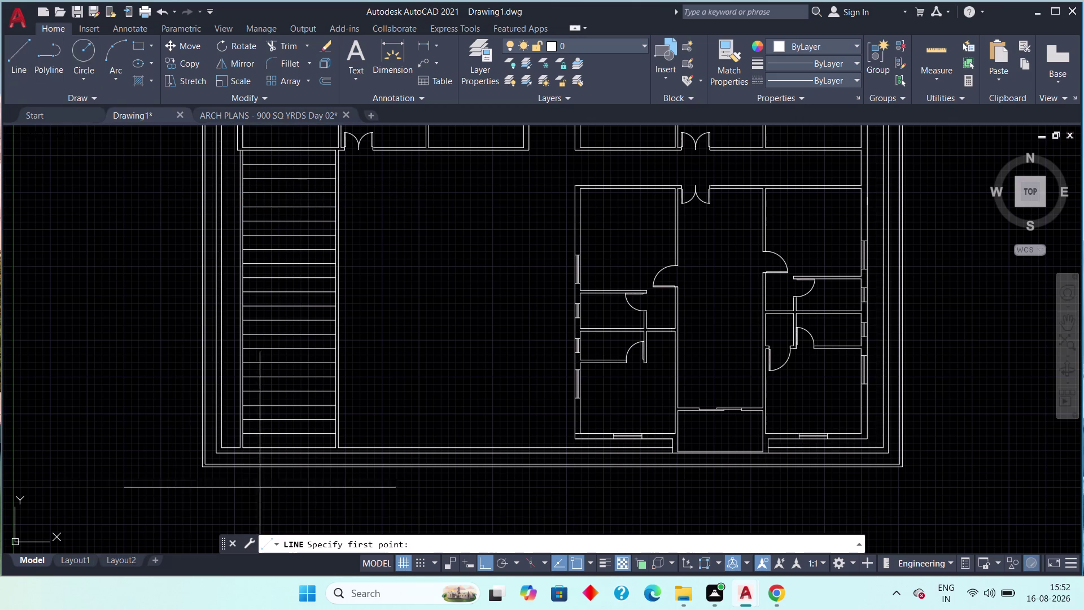
scroll(up, 3)
click(282, 399)
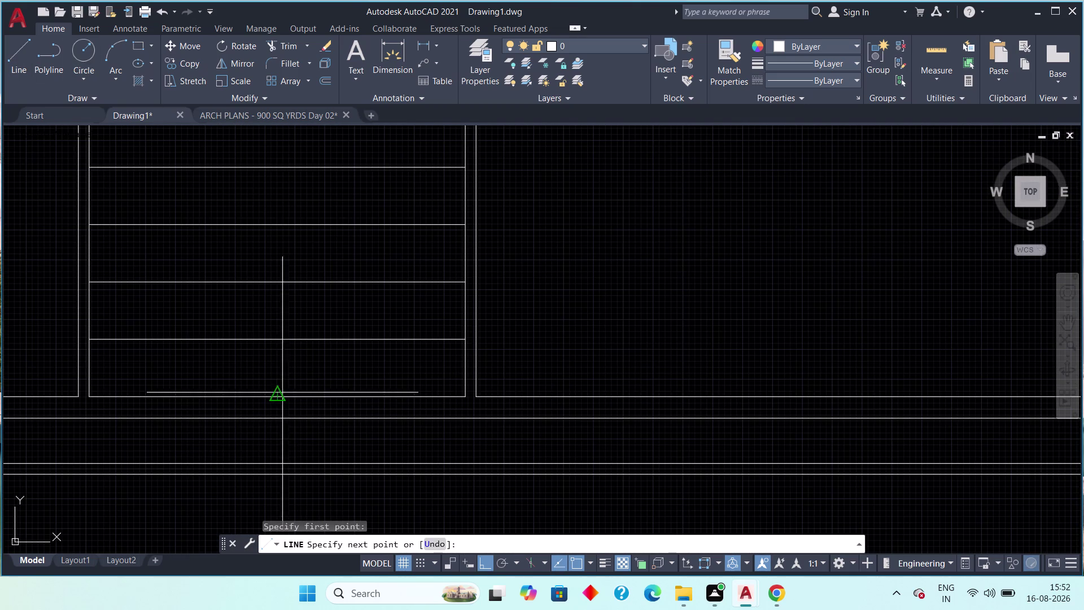
scroll(down, 3)
middle_drag(285, 341, 254, 547)
scroll(up, 3)
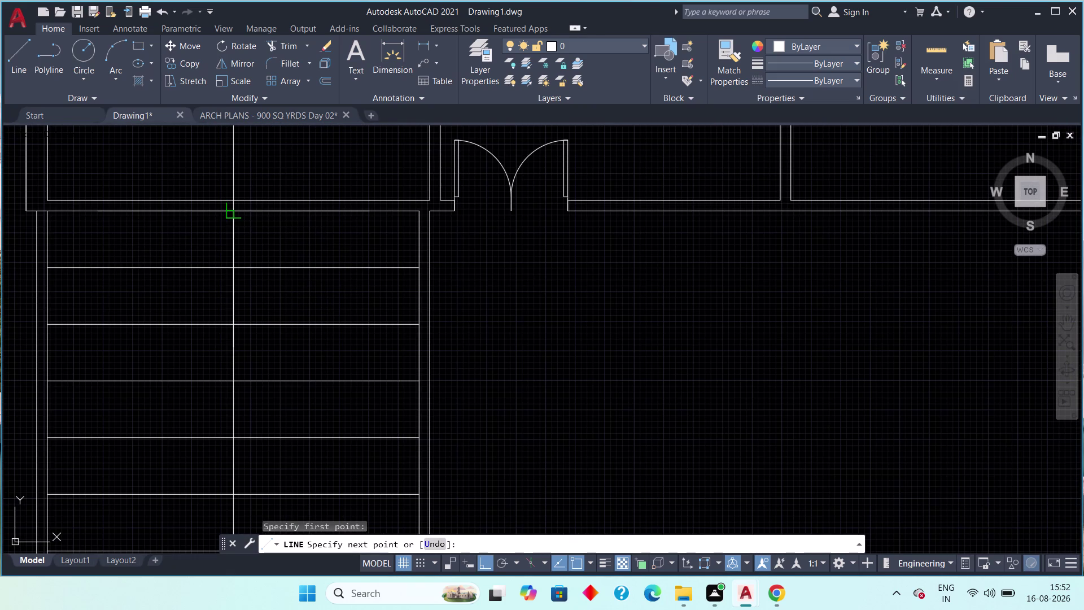
click(229, 213)
key(Escape)
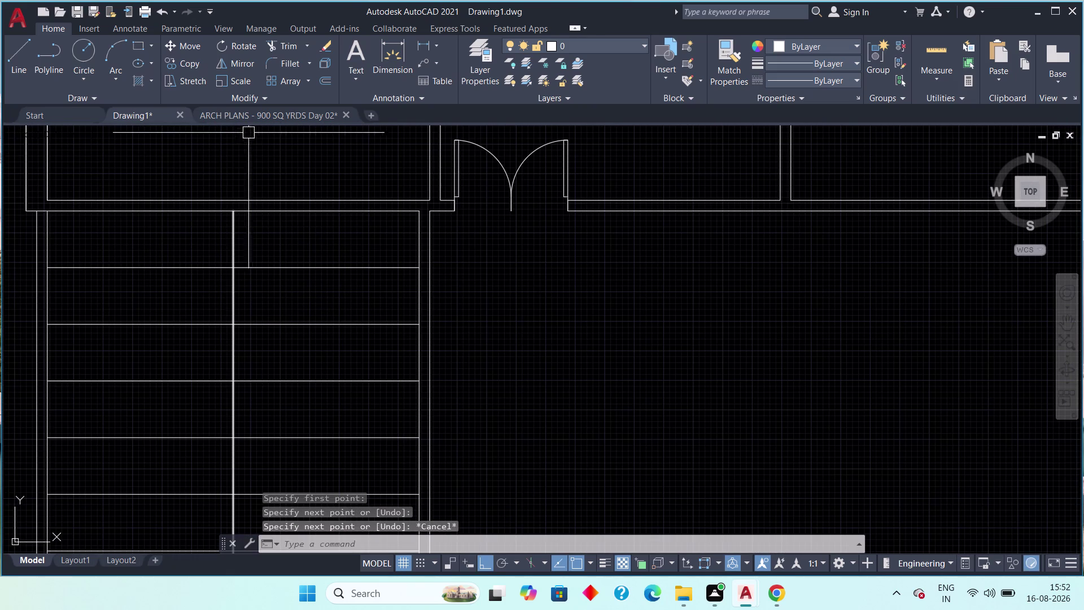
In the ARCH PLANS drawing, pan to the ramp and driveway at the main entrance.
click(250, 113)
scroll(down, 3)
middle_drag(322, 310, 308, 435)
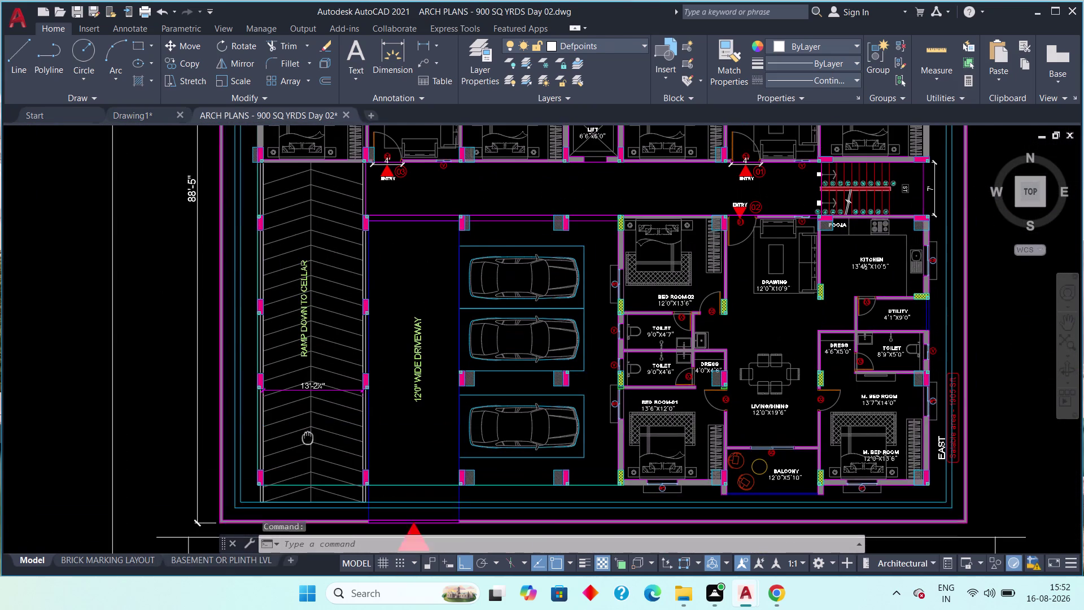
middle_drag(308, 435, 306, 451)
middle_drag(344, 433, 334, 291)
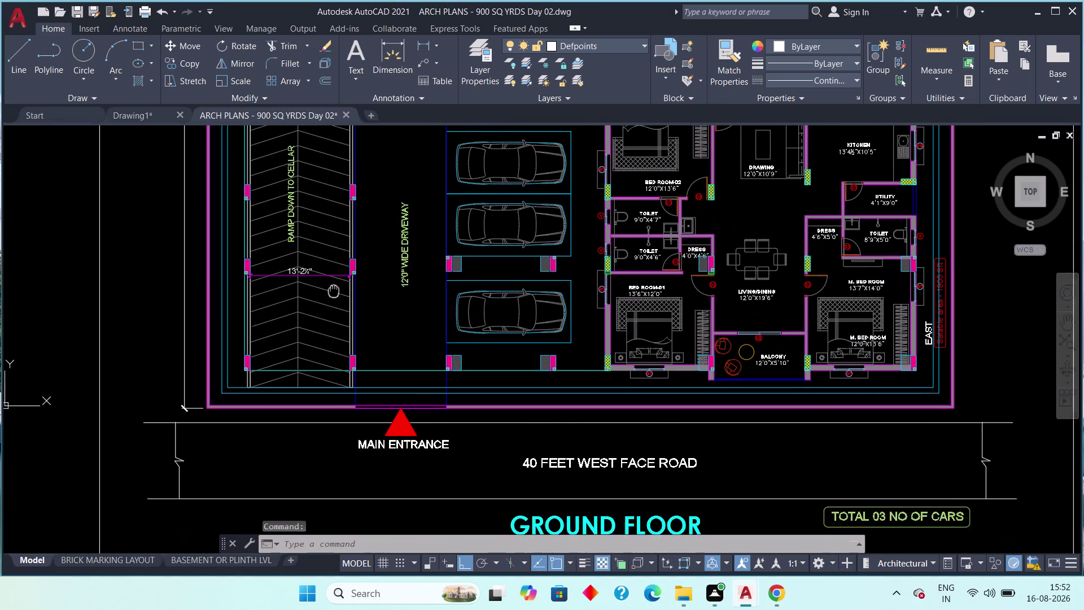
middle_drag(334, 291, 333, 279)
scroll(up, 3)
middle_drag(295, 383, 310, 413)
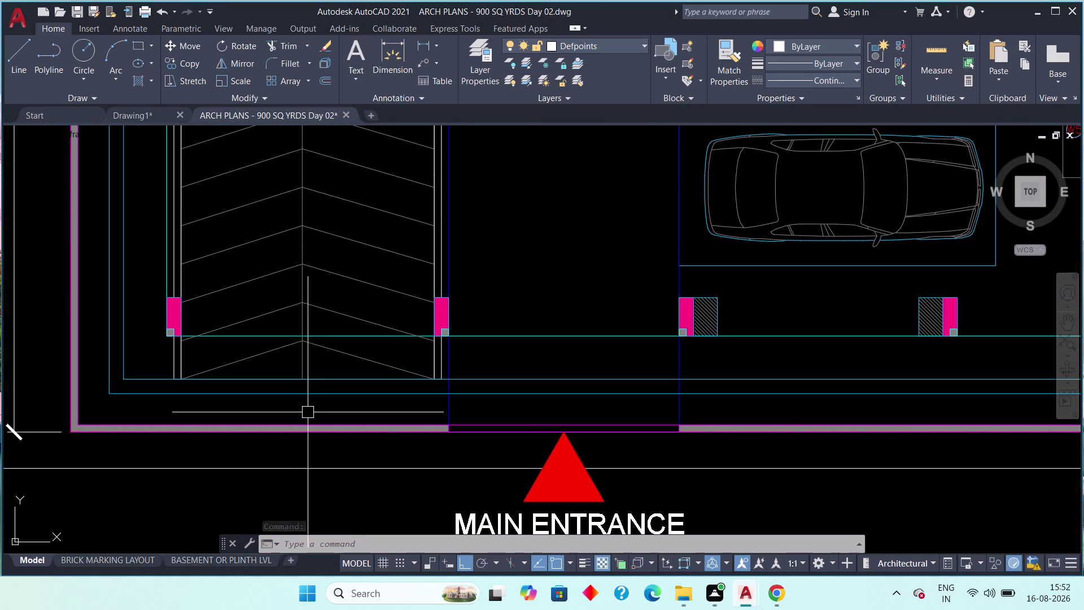
click(19, 63)
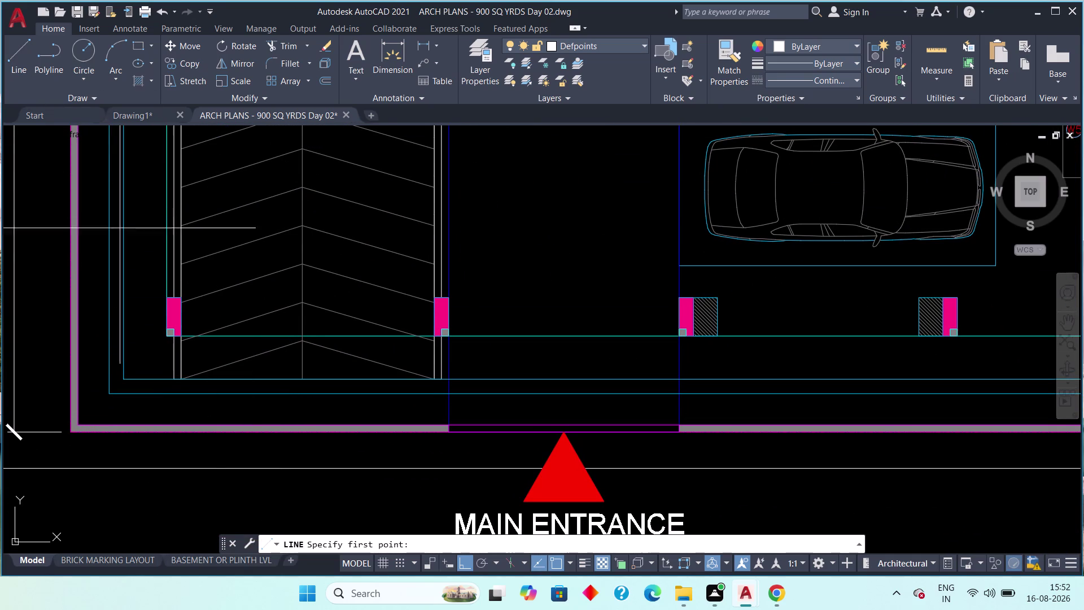
Return to Drawing1 and frame the ramp rows.
click(133, 112)
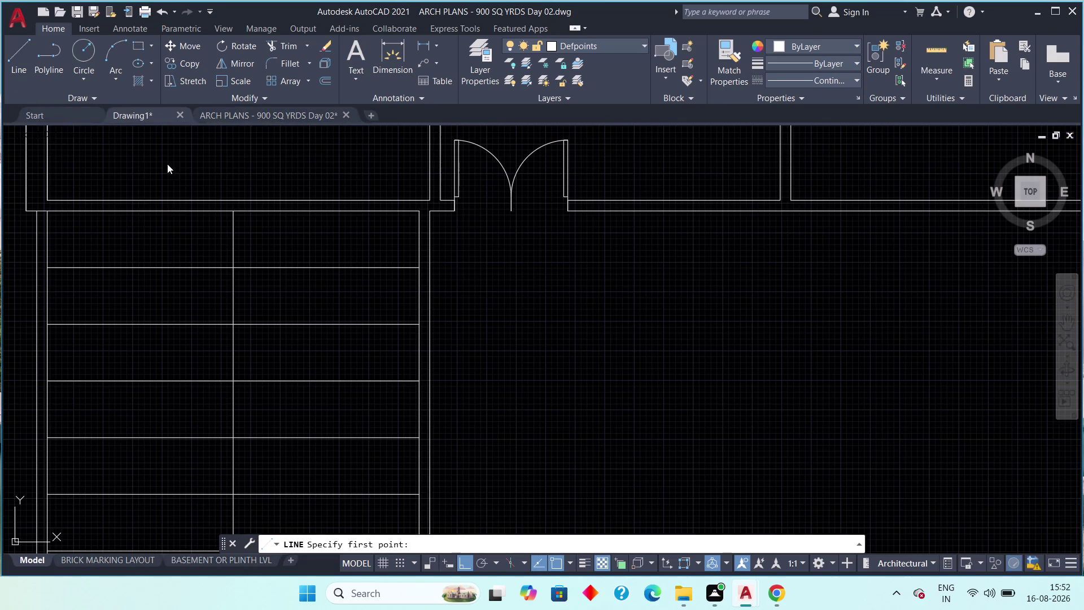
click(19, 61)
middle_drag(243, 450, 244, 394)
scroll(down, 3)
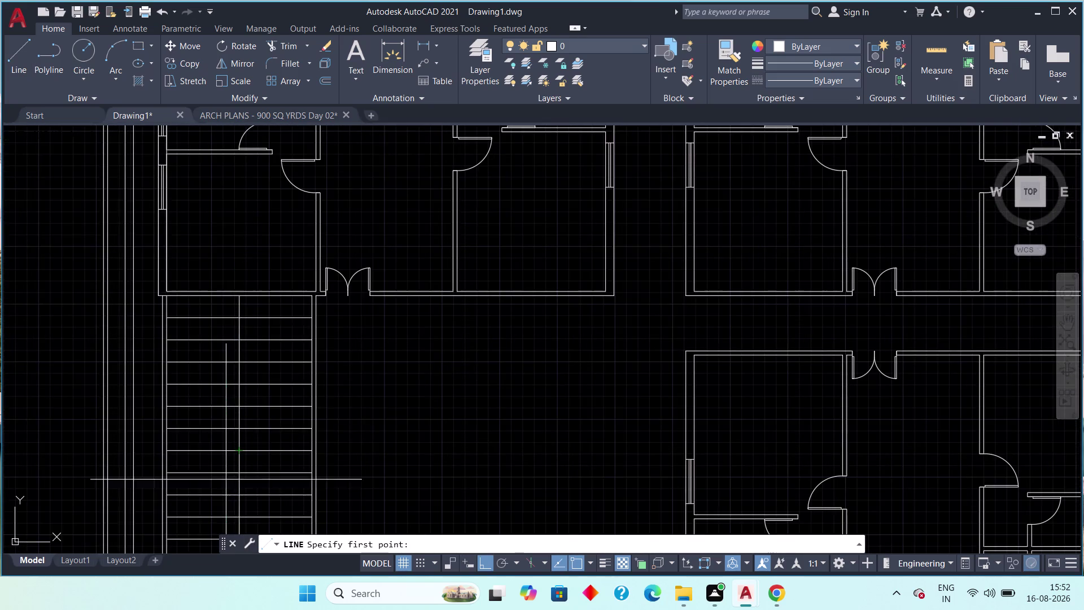
middle_drag(226, 484, 241, 297)
middle_drag(242, 451, 252, 371)
scroll(up, 3)
middle_drag(259, 451, 264, 308)
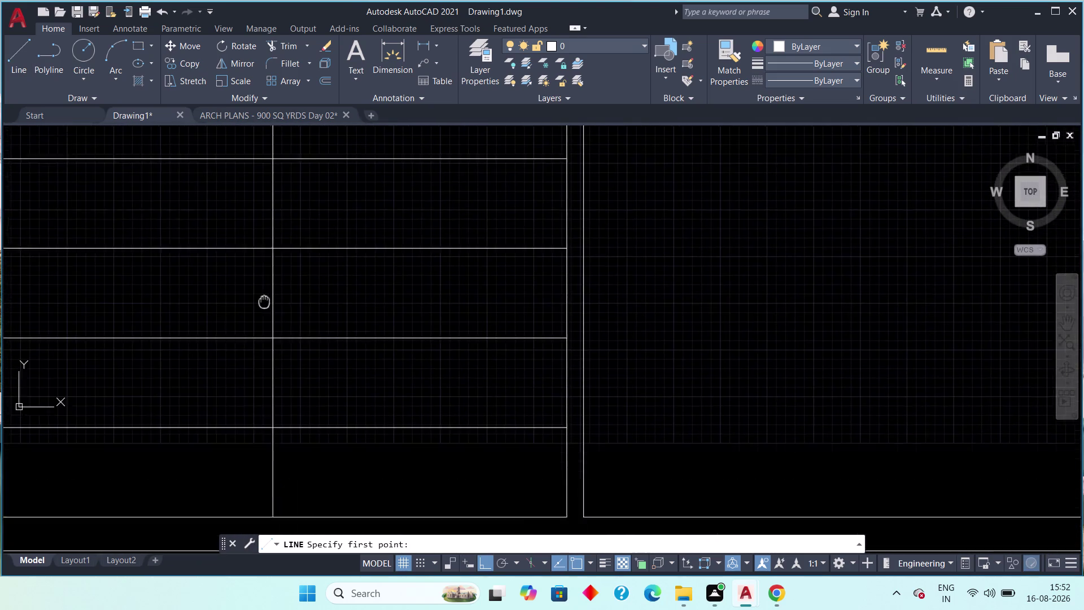
middle_drag(263, 308, 266, 290)
Draw a line across the ramp's lower rows.
click(273, 401)
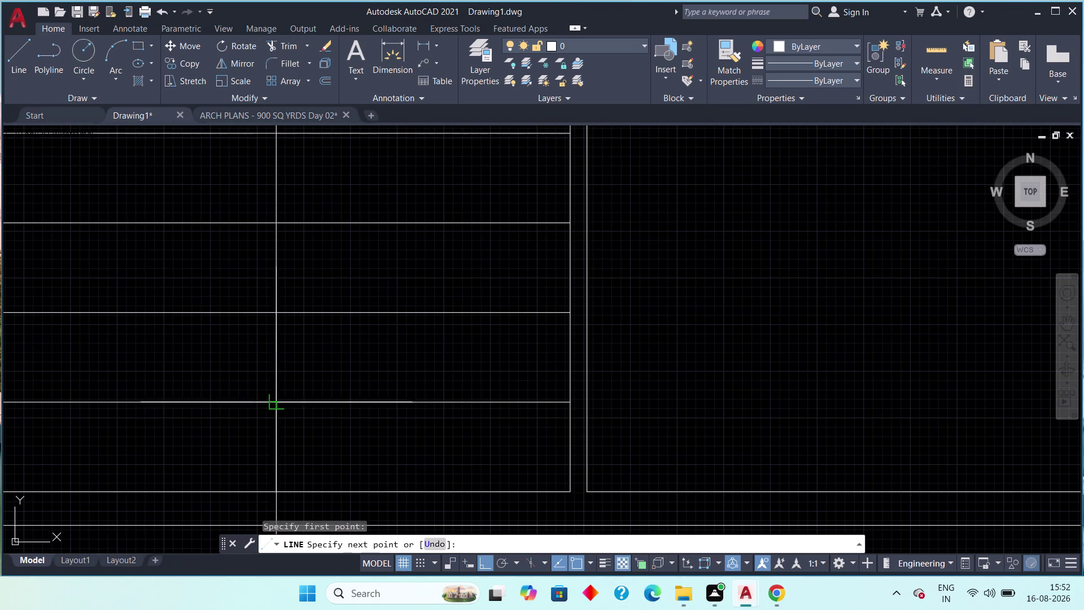
middle_drag(170, 452, 271, 412)
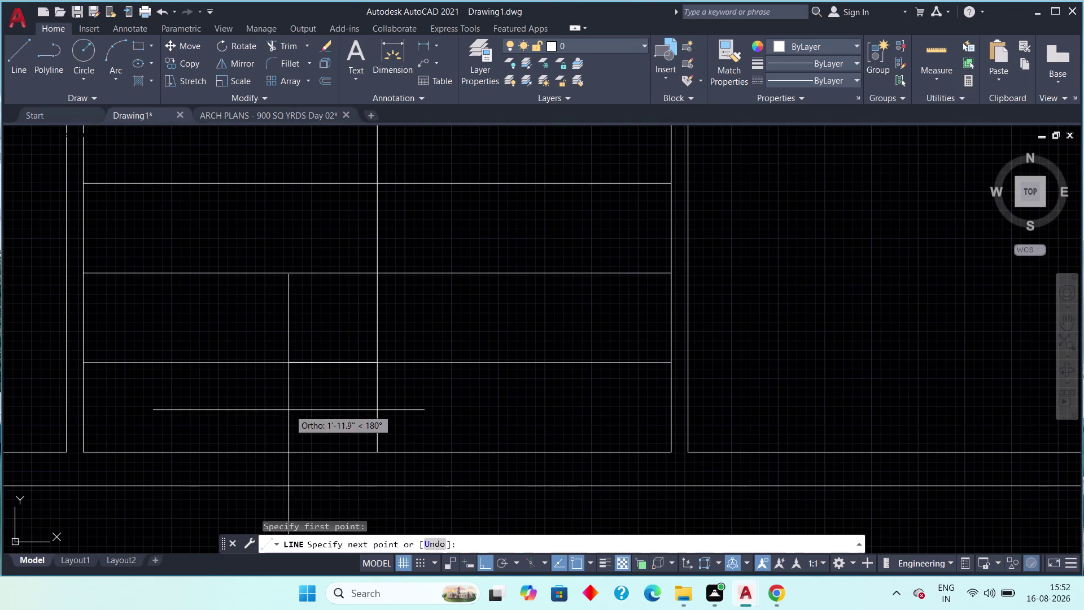
key(Escape)
key(Escape)
click(240, 365)
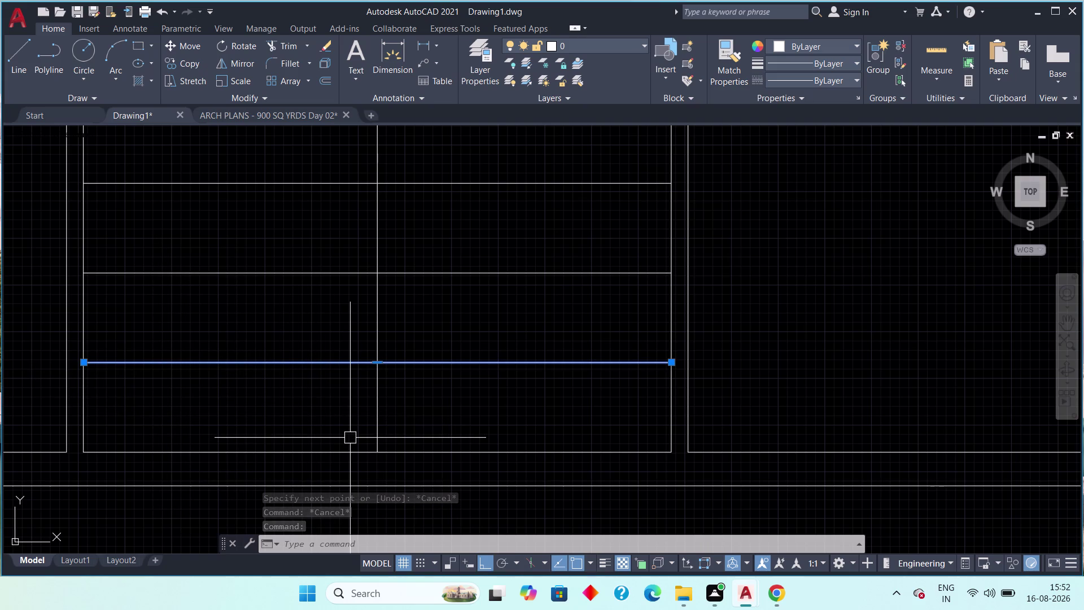
Try grip-stretching the bottom ramp line's end twice, cancelling each attempt.
scroll(down, 3)
middle_drag(373, 433, 353, 459)
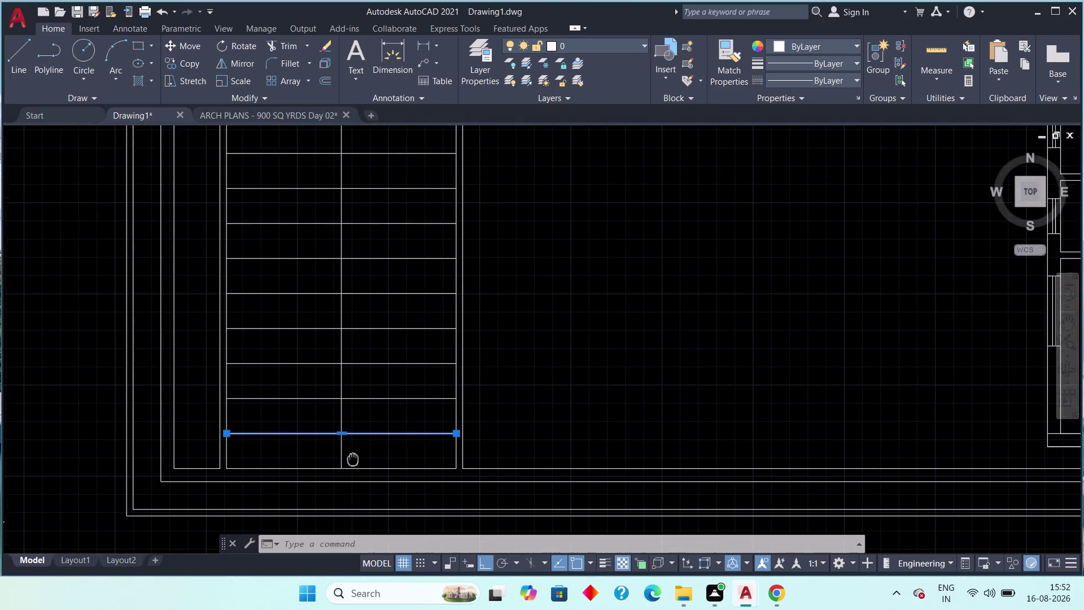
middle_drag(352, 459, 328, 495)
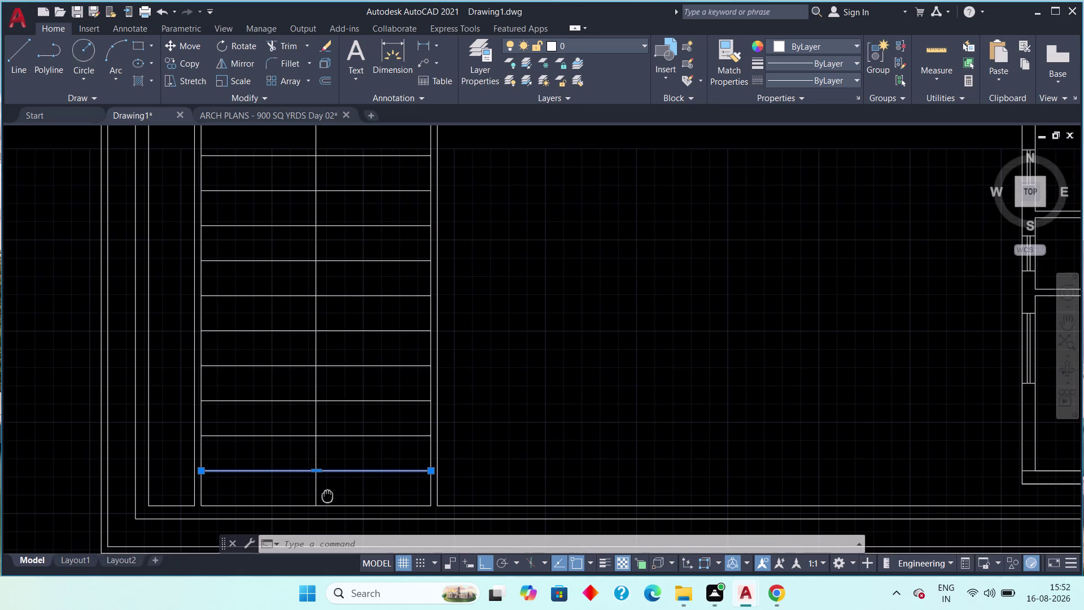
middle_drag(328, 495, 327, 496)
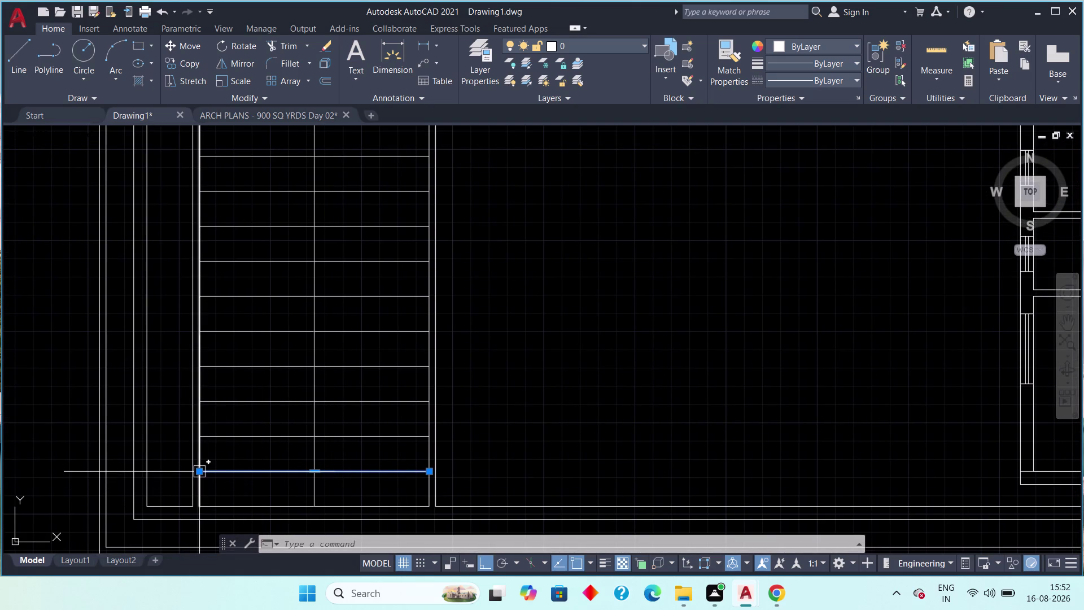
click(201, 472)
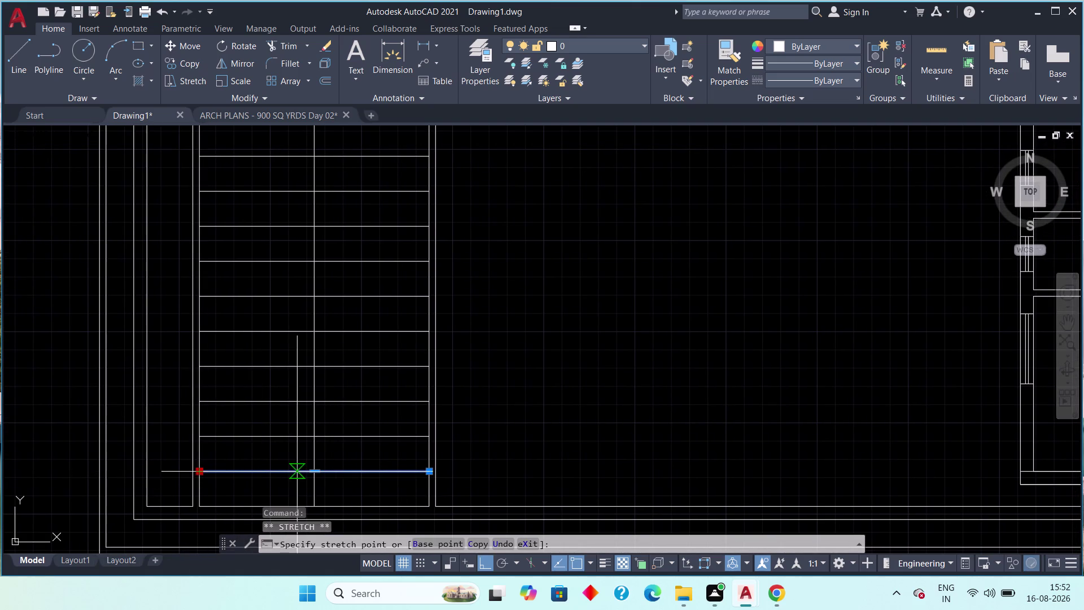
click(310, 470)
key(Escape)
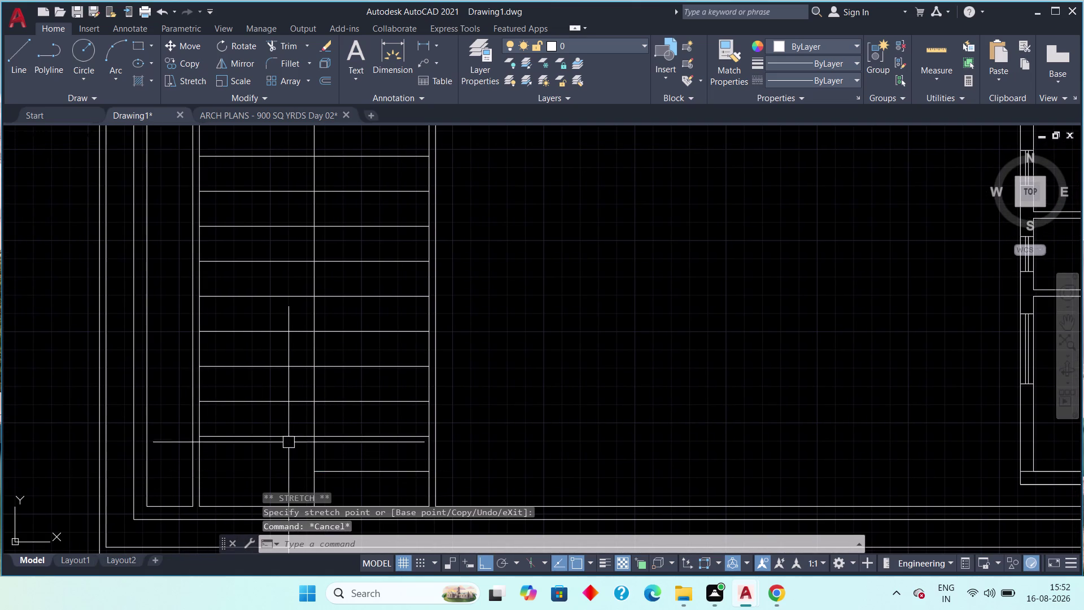
click(288, 438)
drag(197, 438, 210, 436)
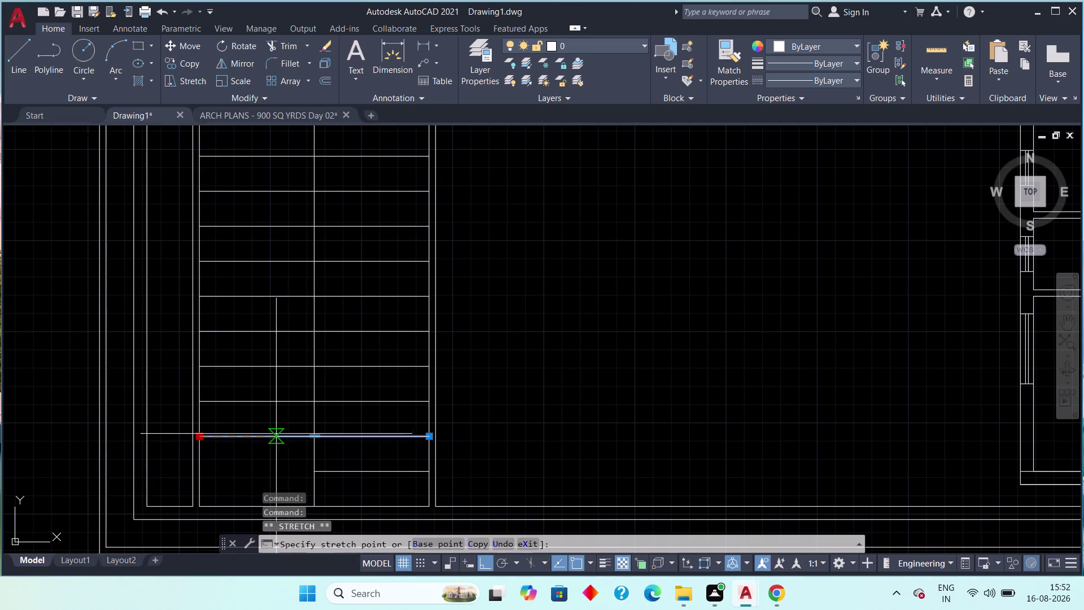
click(309, 433)
key(Escape)
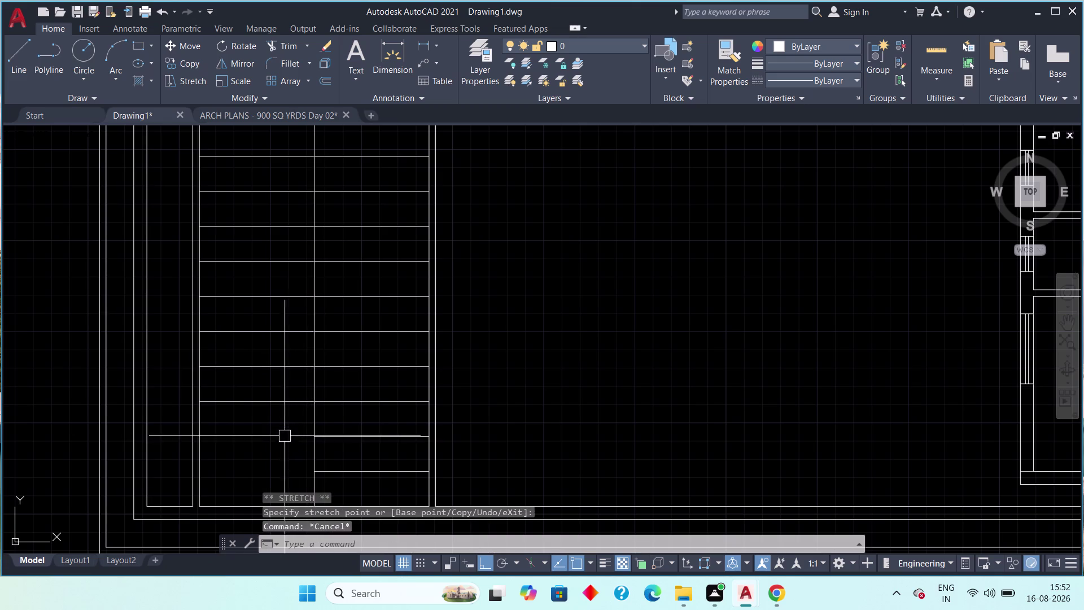
Start the TRIM command with the TR alias over the ramp.
middle_drag(284, 436, 248, 478)
key(t)
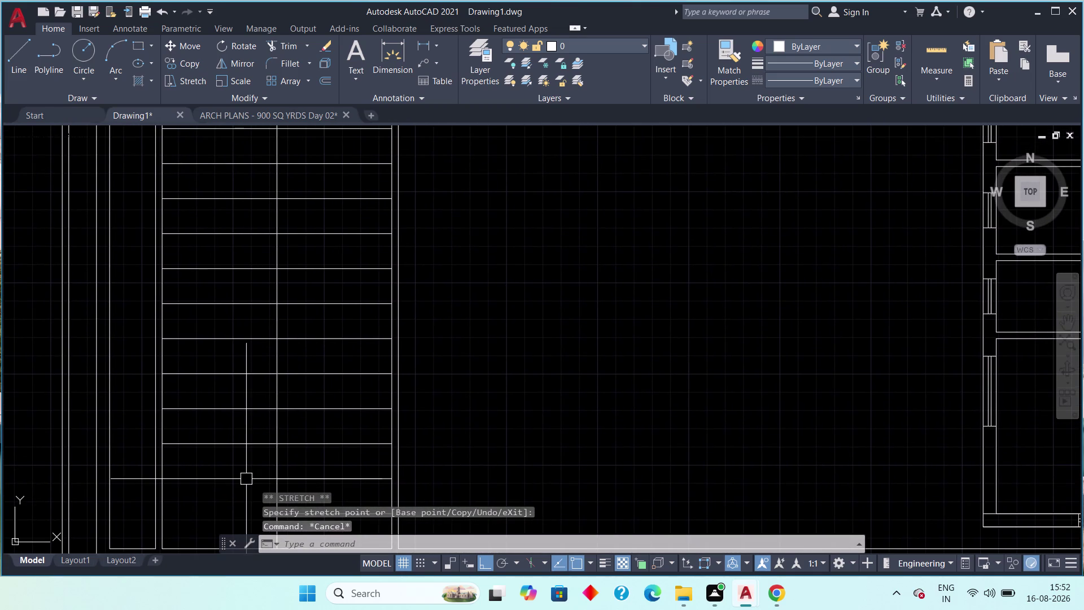
key(r)
key(space)
middle_drag(267, 464, 246, 475)
scroll(down, 3)
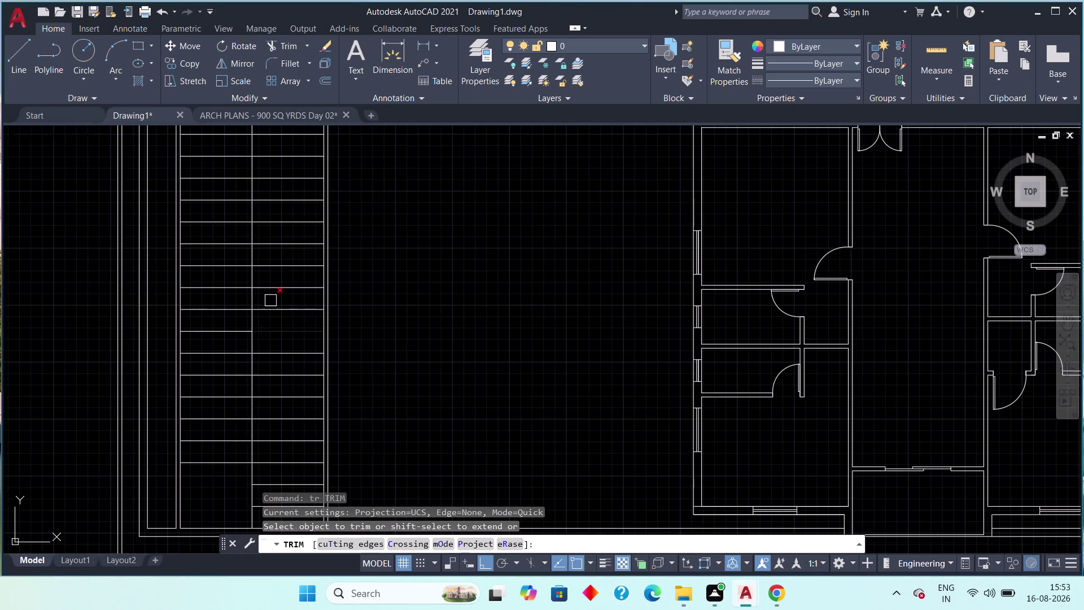
Fence-trim the horizontal division lines in the first ramp column.
scroll(down, 3)
middle_drag(274, 318, 260, 347)
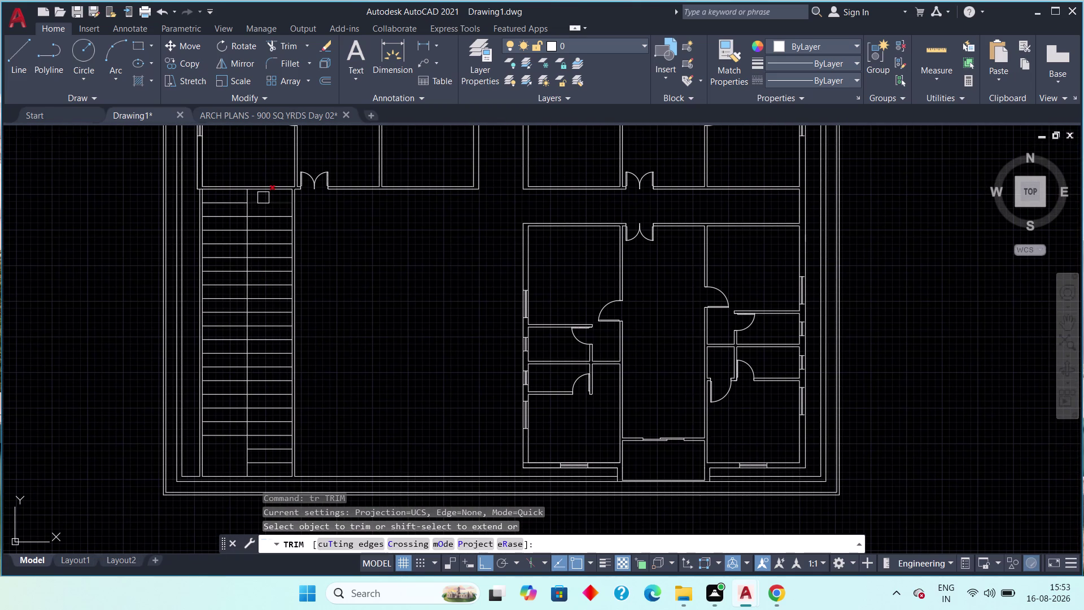
click(264, 197)
click(270, 200)
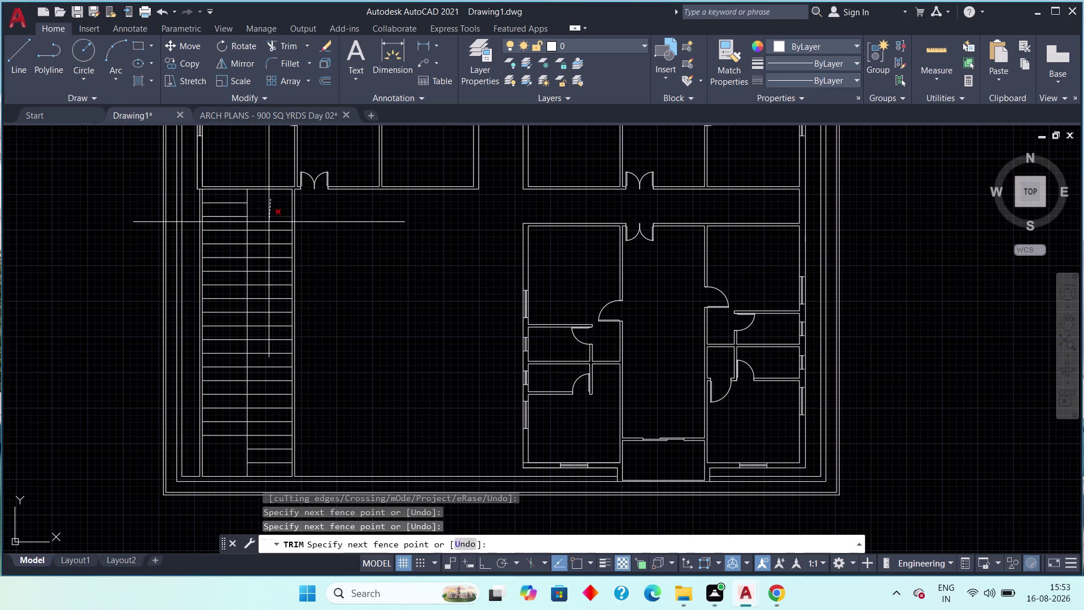
click(271, 444)
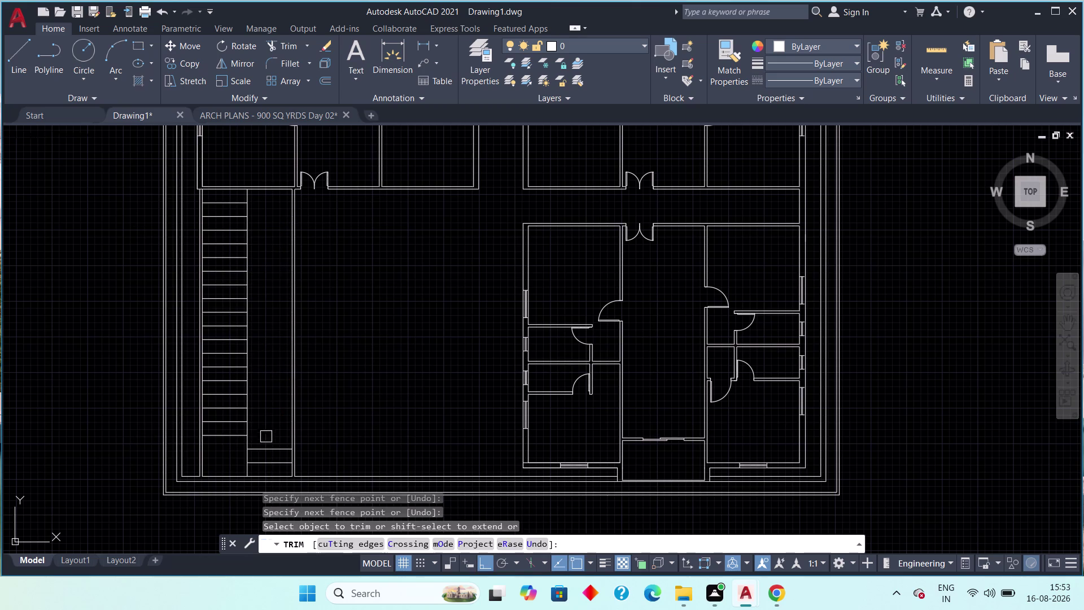
click(235, 424)
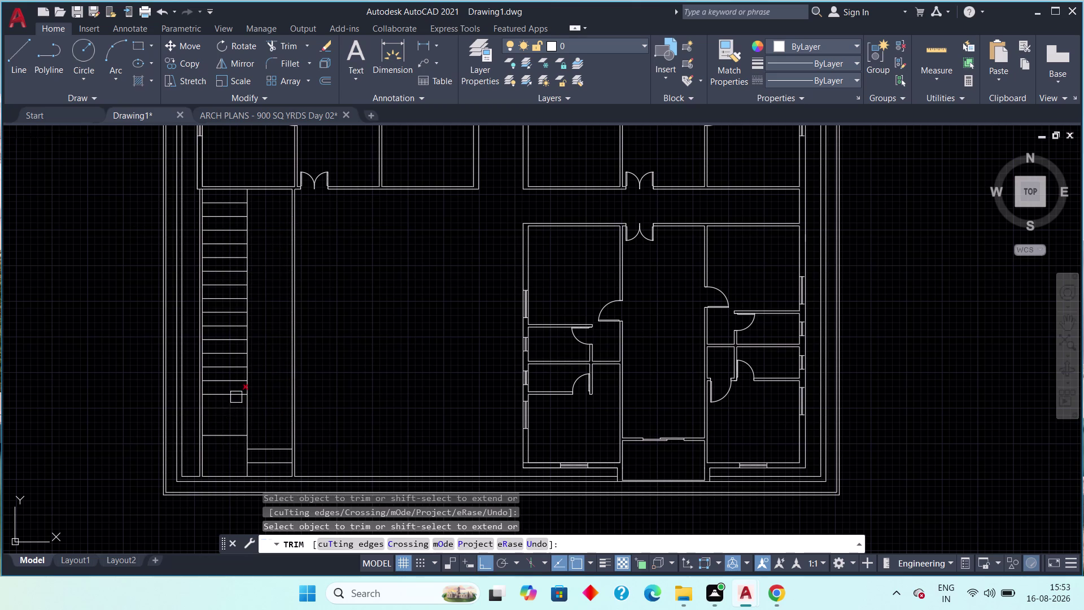
click(236, 408)
Fence-trim the other column's division lines, keeping the bottom rows, and end trimming.
click(234, 408)
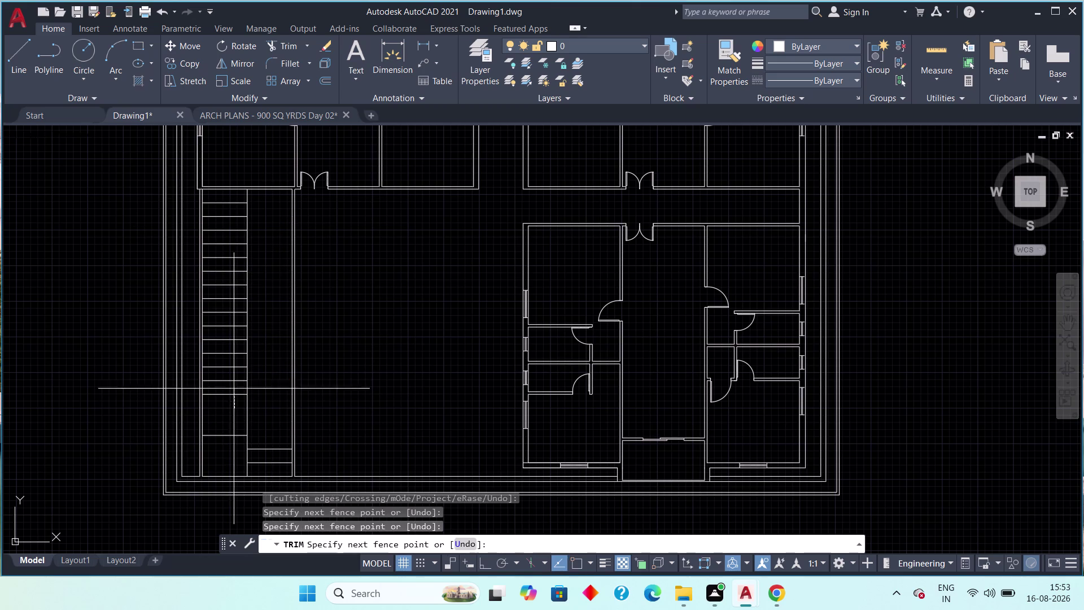
click(227, 200)
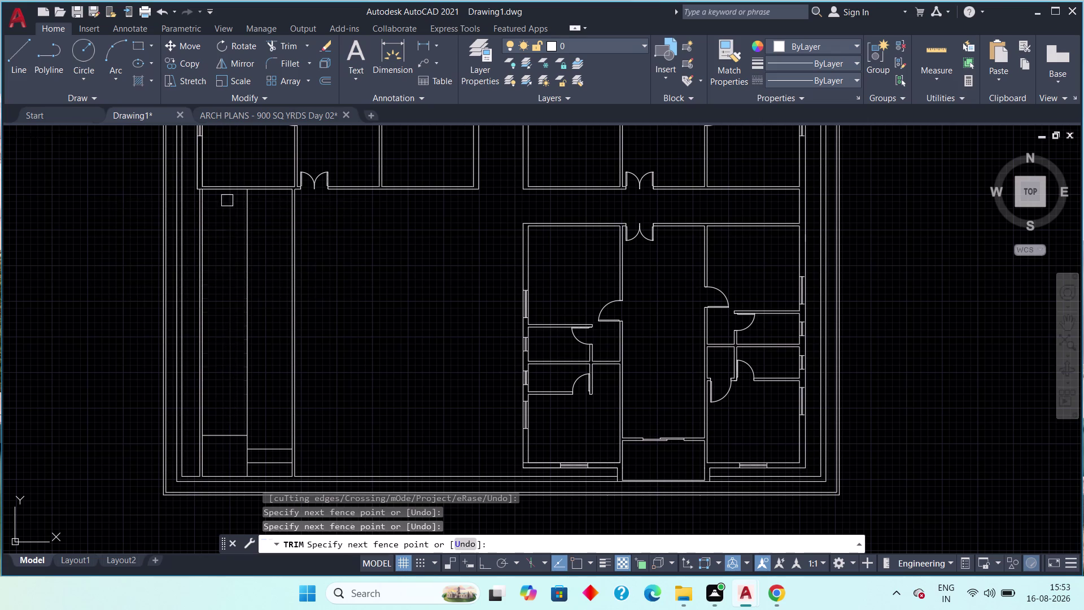
key(Escape)
scroll(down, 3)
middle_drag(227, 423, 229, 388)
key(Escape)
scroll(up, 3)
key(Escape)
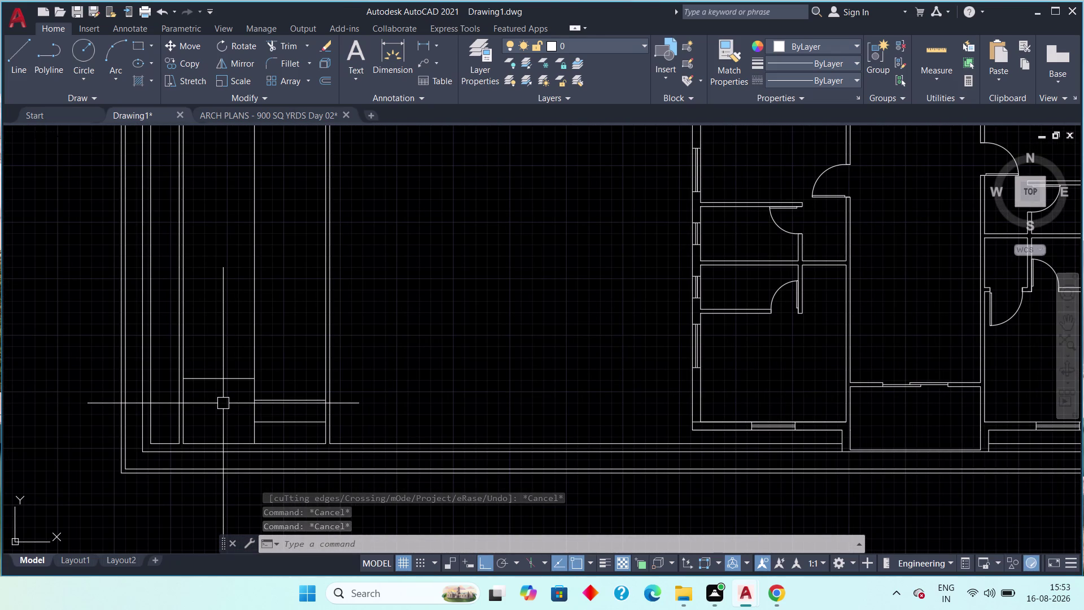
Offset the bottom ramp line upward by 2' with OFFSET.
key(o)
text(ff)
key(space)
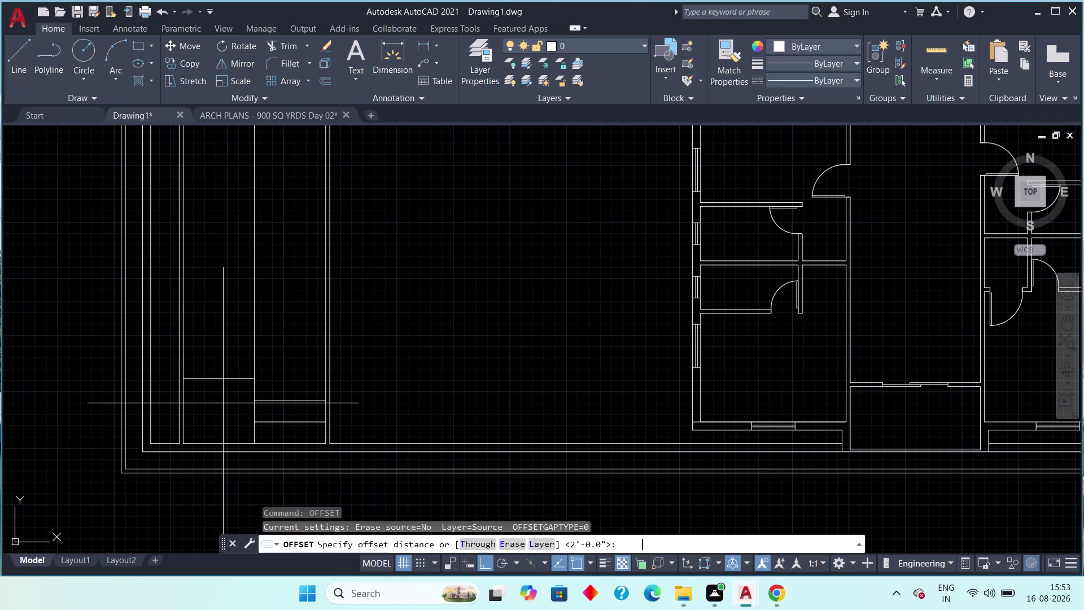
text(2')
key(space)
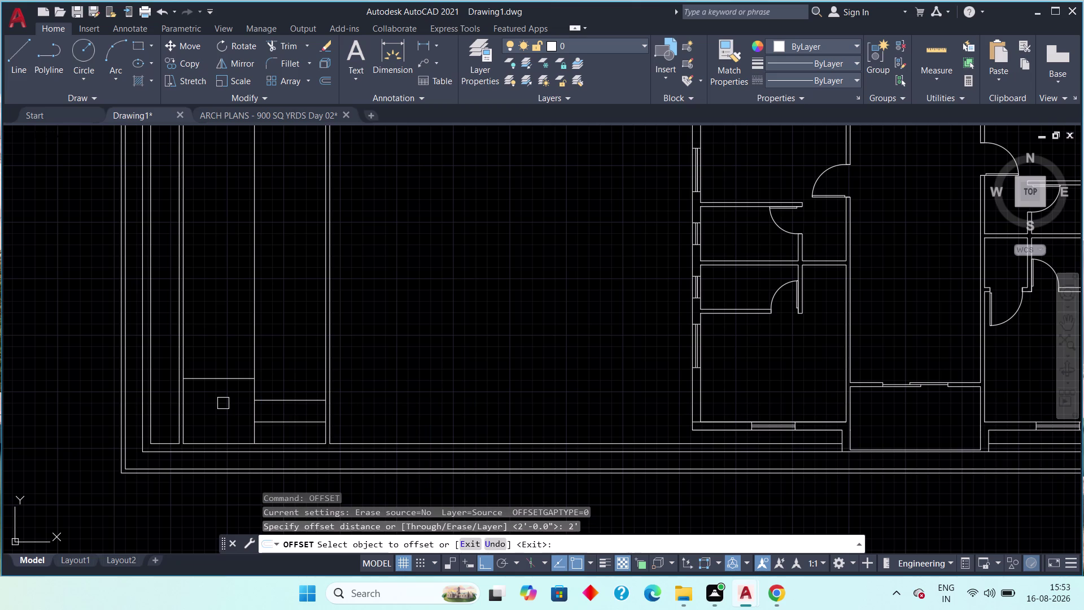
drag(222, 379, 226, 407)
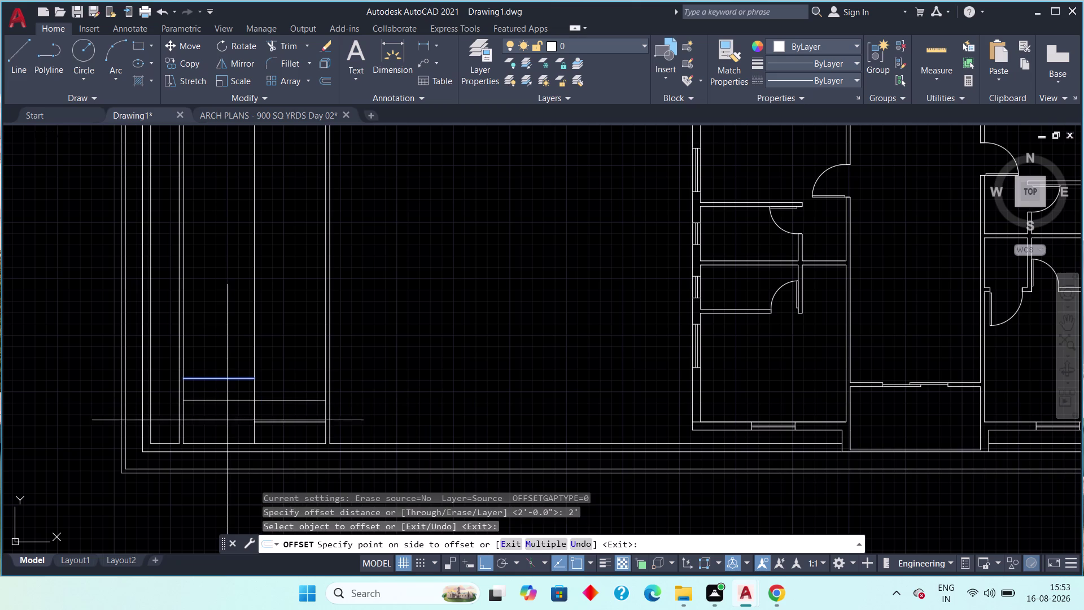
click(227, 418)
drag(227, 398, 229, 424)
click(229, 442)
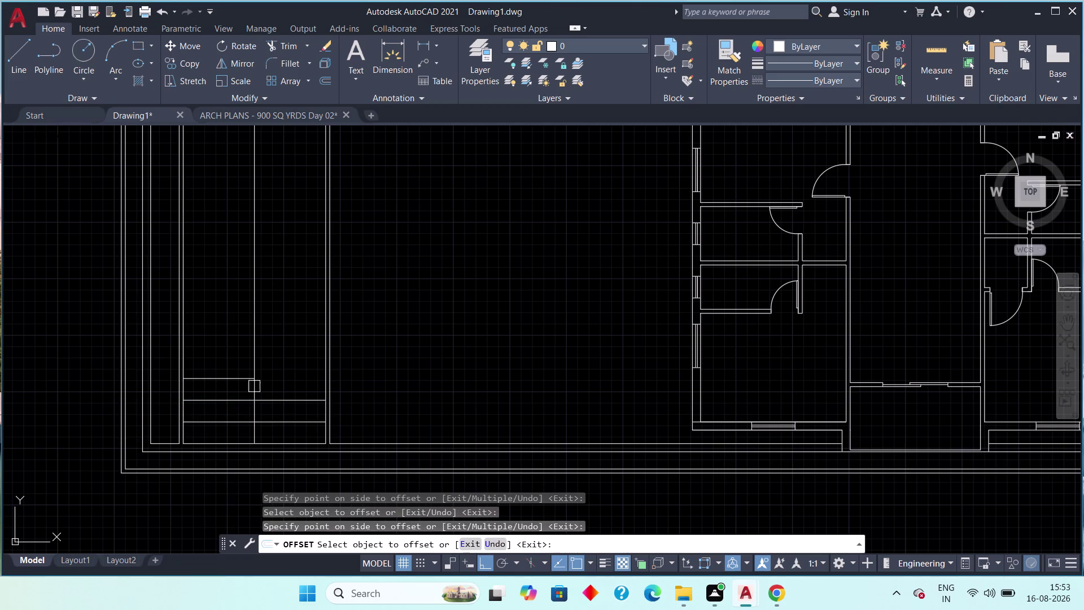
Keep offsetting each new line 2' upward through the lower part of the strip.
drag(289, 398, 285, 380)
click(281, 365)
drag(287, 381, 283, 367)
click(275, 352)
drag(277, 352, 276, 343)
click(269, 316)
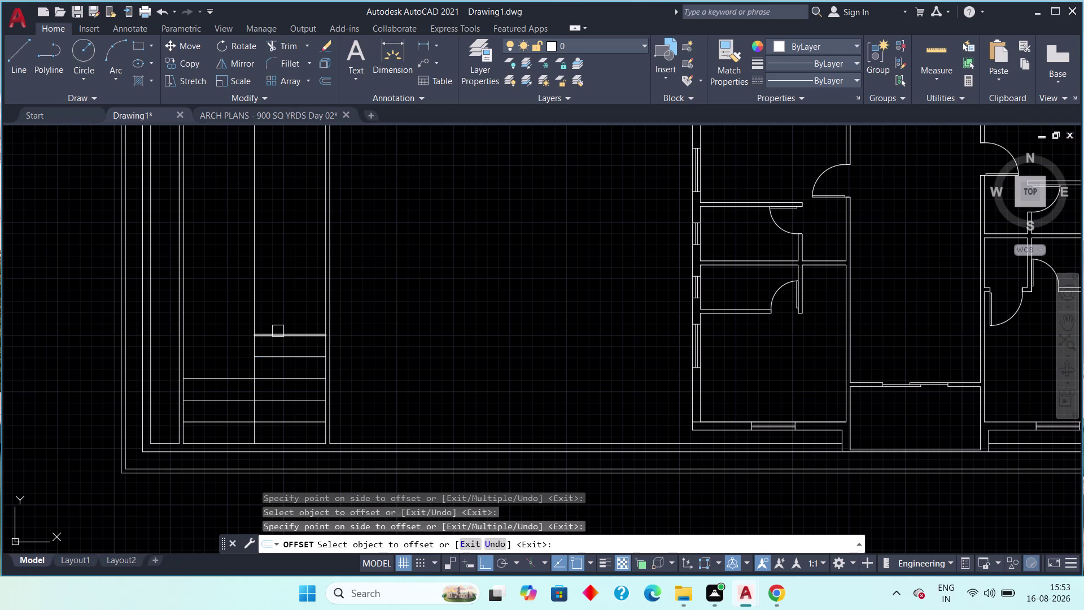
drag(278, 331, 278, 322)
click(276, 307)
drag(235, 375, 234, 369)
click(233, 350)
drag(238, 359, 238, 347)
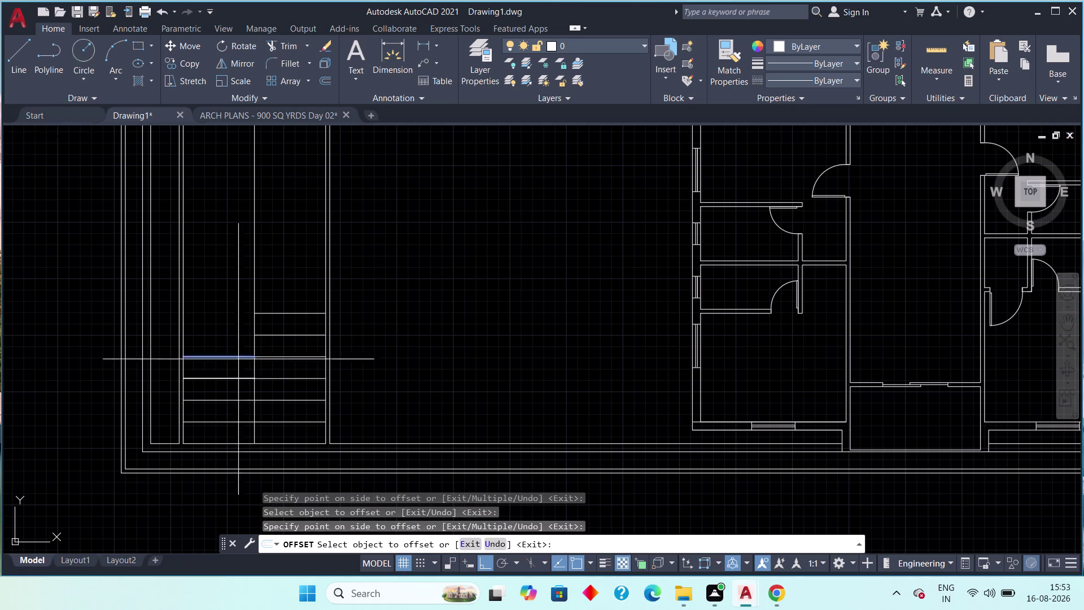
click(235, 333)
drag(234, 335, 234, 324)
click(230, 304)
drag(232, 312, 230, 297)
click(224, 277)
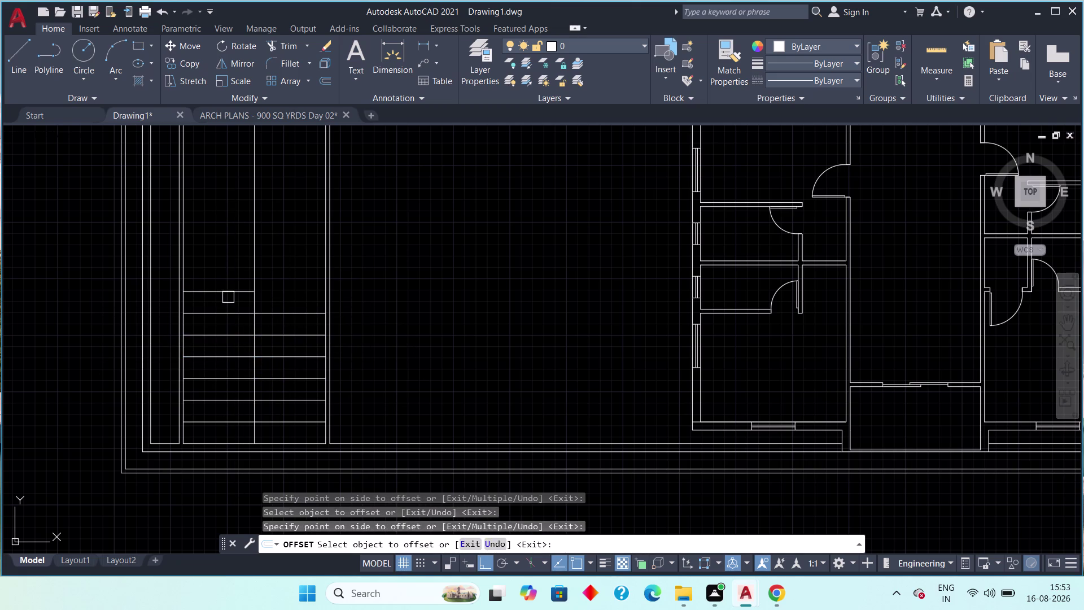
drag(228, 297, 223, 279)
click(222, 275)
drag(228, 269, 227, 262)
click(223, 238)
drag(223, 243, 223, 236)
click(223, 221)
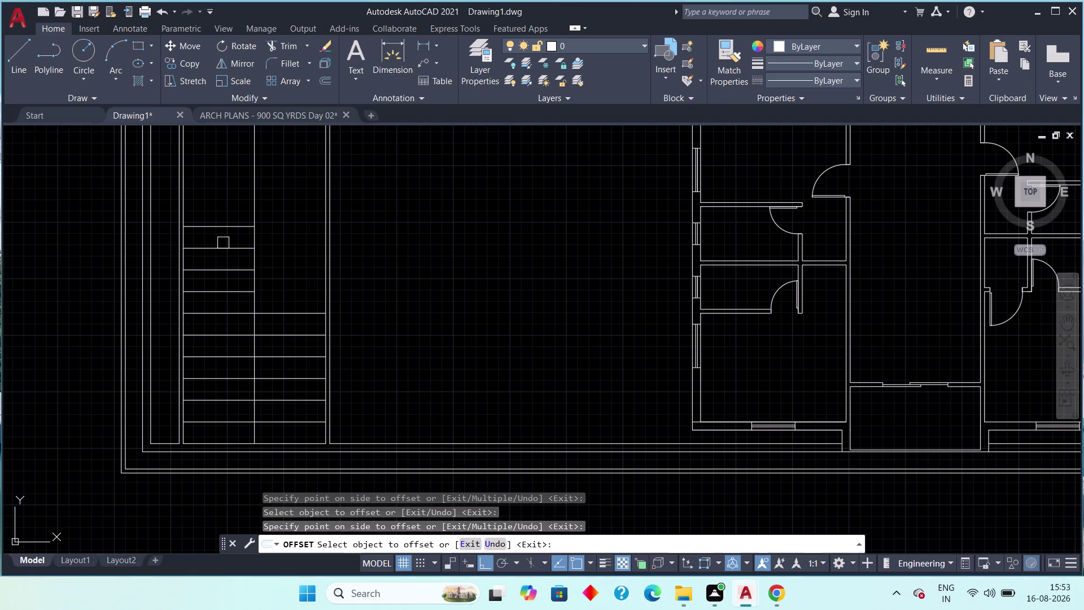
drag(228, 222, 228, 212)
click(227, 180)
click(227, 200)
click(226, 187)
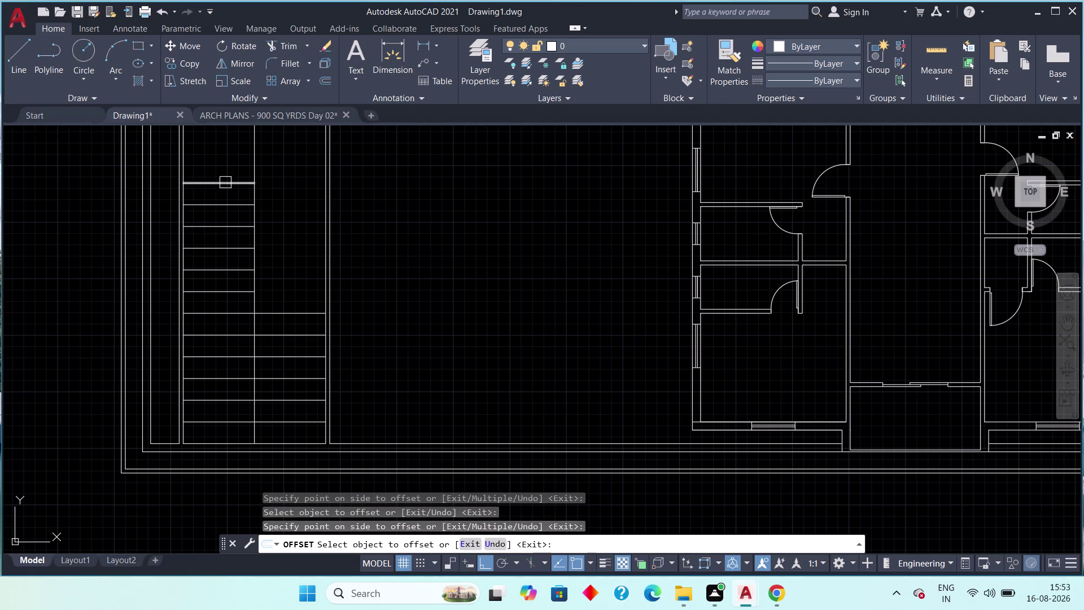
click(224, 179)
click(222, 168)
click(222, 157)
click(219, 142)
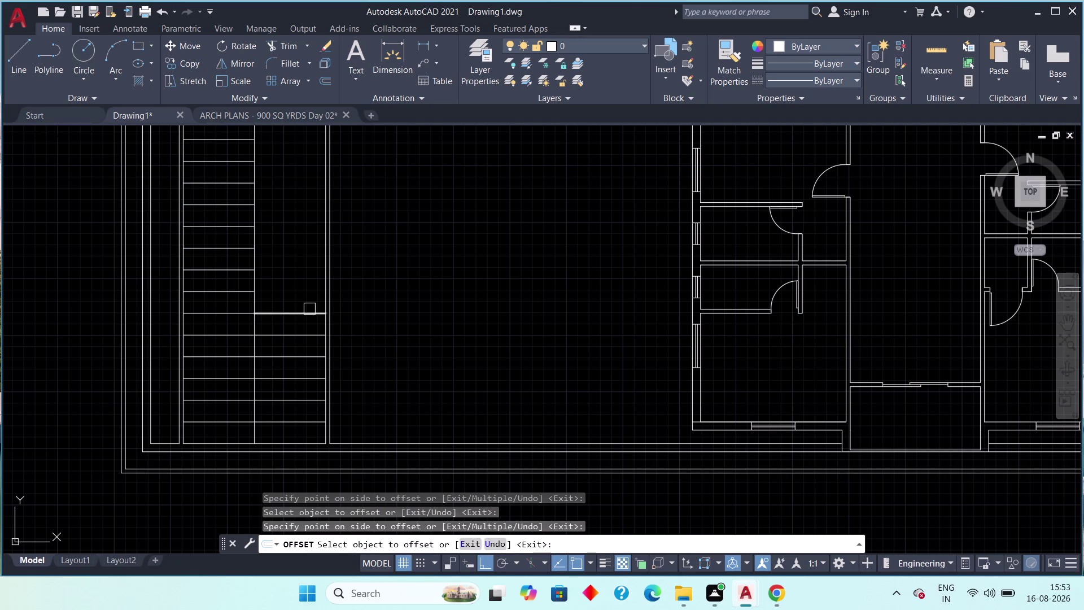
drag(309, 311, 306, 300)
click(302, 288)
click(299, 289)
click(295, 267)
drag(295, 268, 293, 261)
click(291, 255)
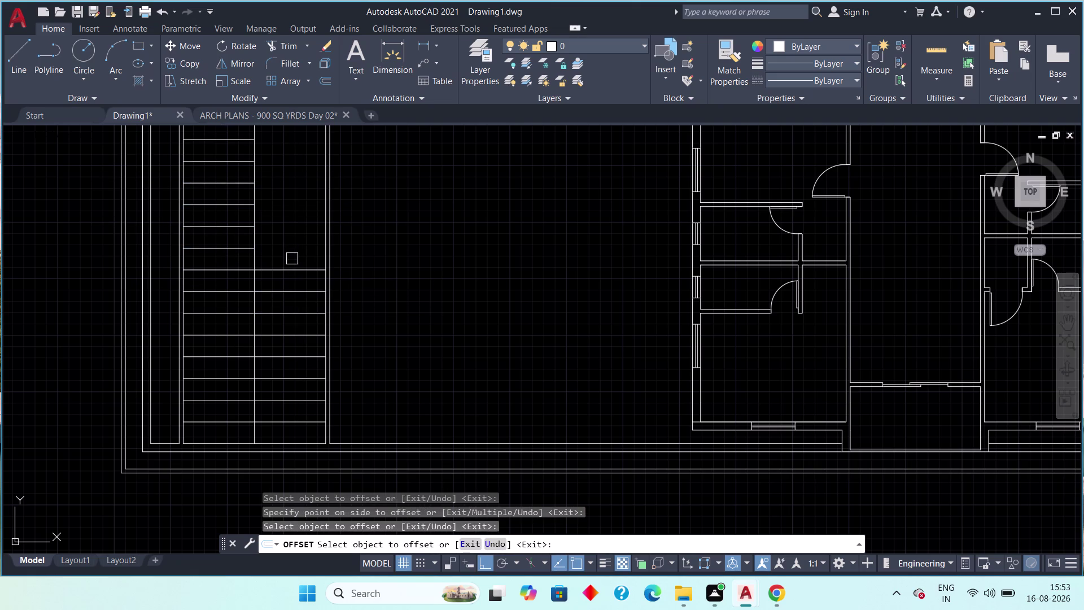
click(296, 269)
click(293, 254)
drag(293, 248, 293, 241)
click(291, 236)
drag(289, 224, 289, 224)
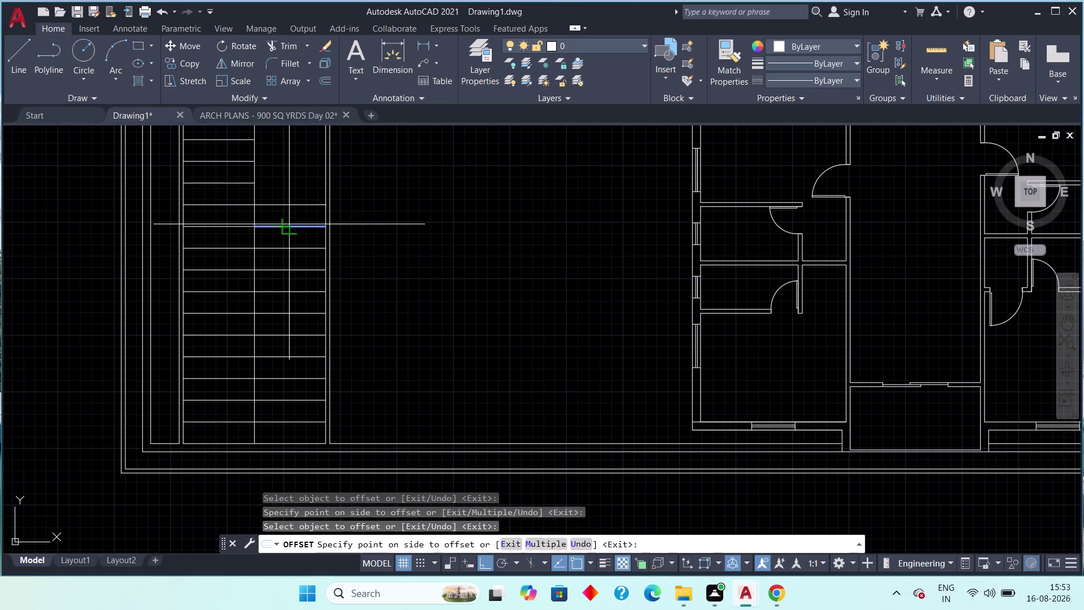
drag(289, 224, 288, 219)
click(288, 211)
click(288, 201)
click(286, 188)
click(285, 179)
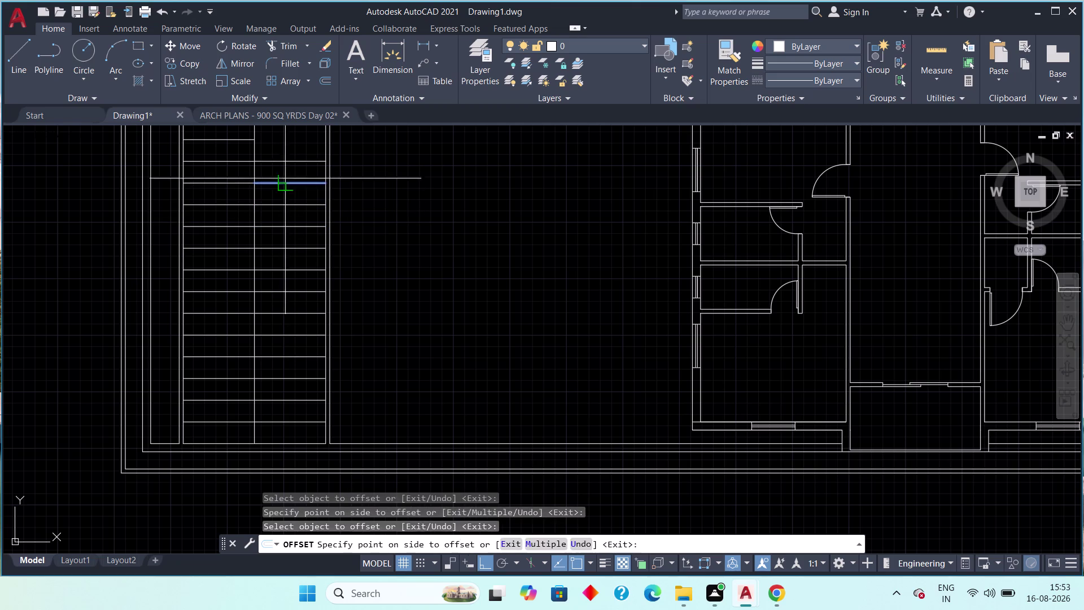
click(284, 157)
drag(284, 157, 282, 137)
click(291, 158)
click(291, 147)
Continue the 2' line offsets up to the top of the strip, then end the offset.
middle_drag(299, 168, 297, 201)
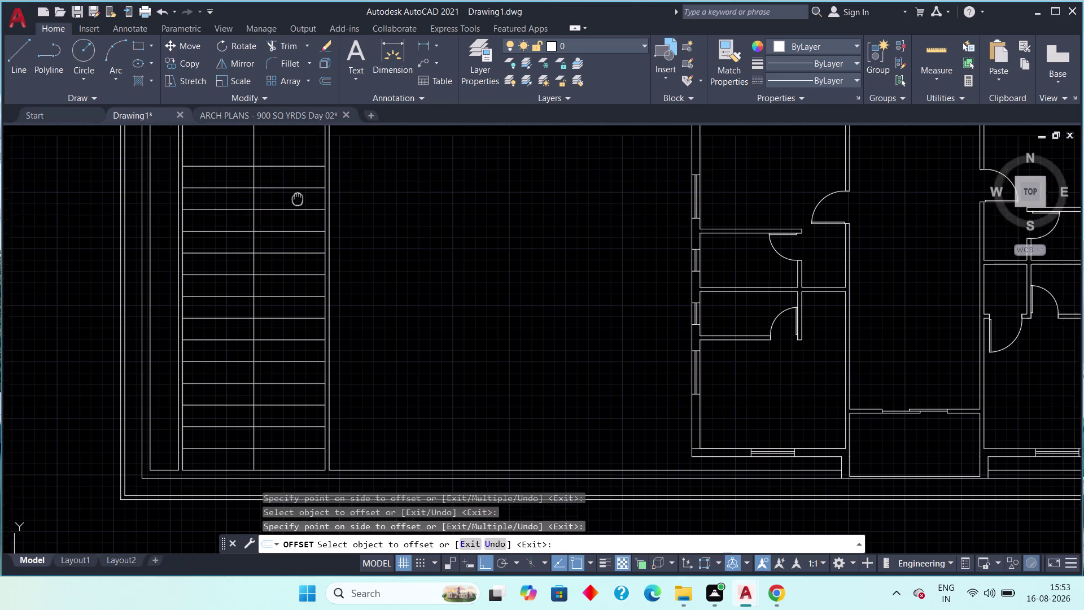
middle_drag(297, 202, 271, 371)
click(264, 347)
click(264, 324)
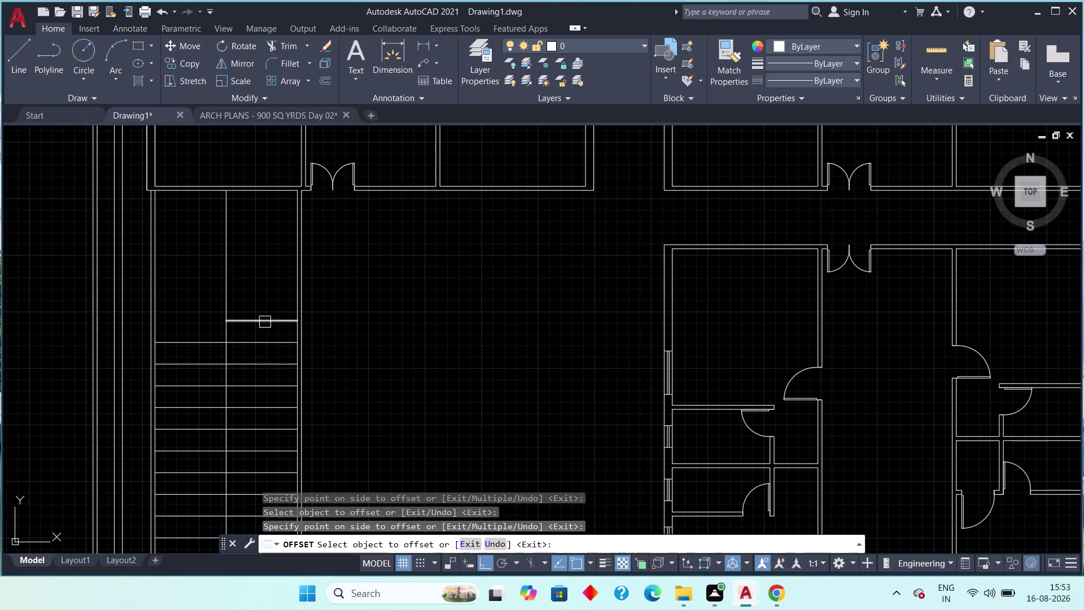
click(265, 321)
click(264, 306)
click(262, 300)
click(261, 286)
click(262, 279)
click(262, 269)
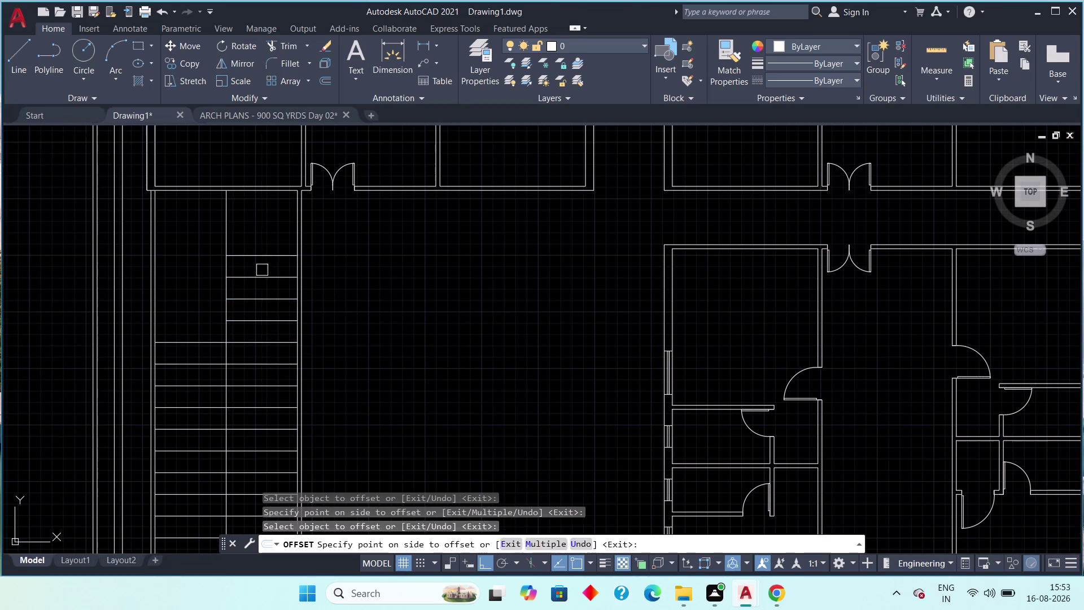
click(262, 256)
click(260, 242)
click(259, 232)
click(260, 222)
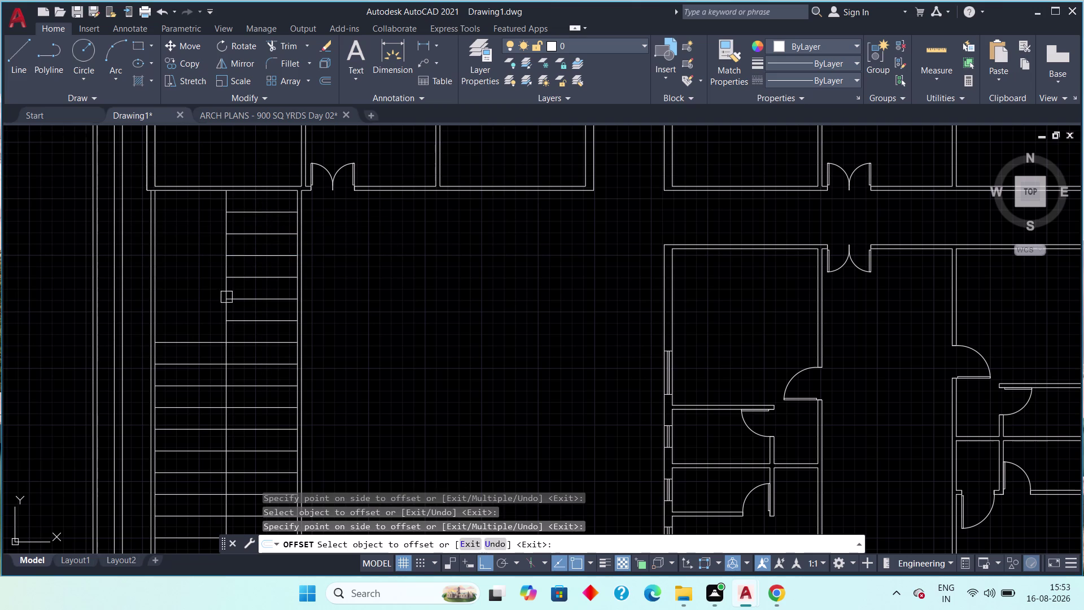
drag(208, 338, 208, 332)
click(204, 314)
drag(205, 318, 206, 313)
click(206, 304)
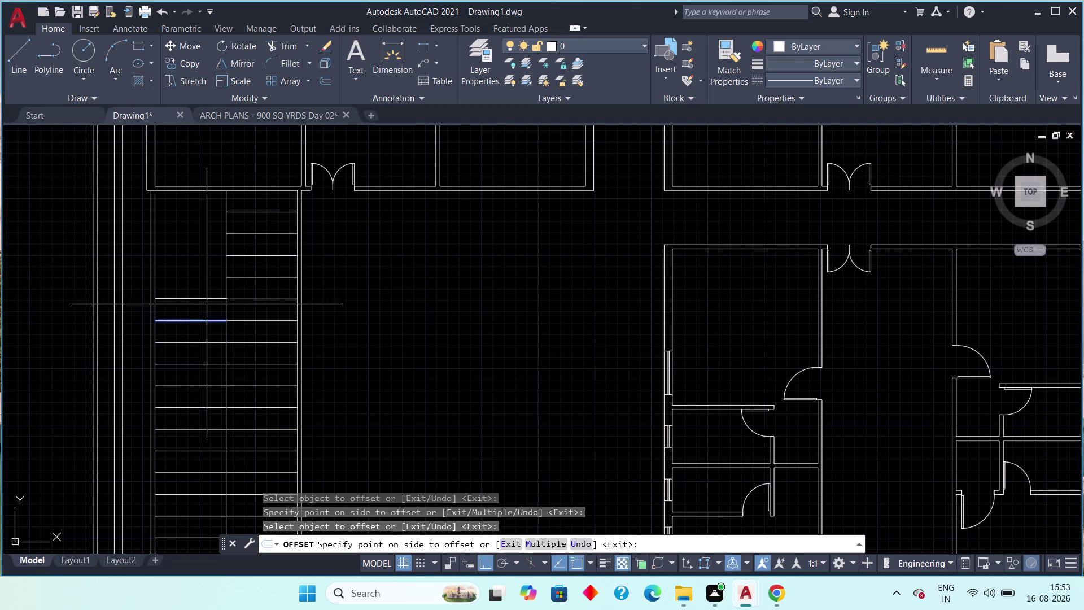
drag(207, 296, 207, 285)
click(207, 282)
drag(206, 271, 207, 267)
click(207, 256)
drag(208, 245, 207, 233)
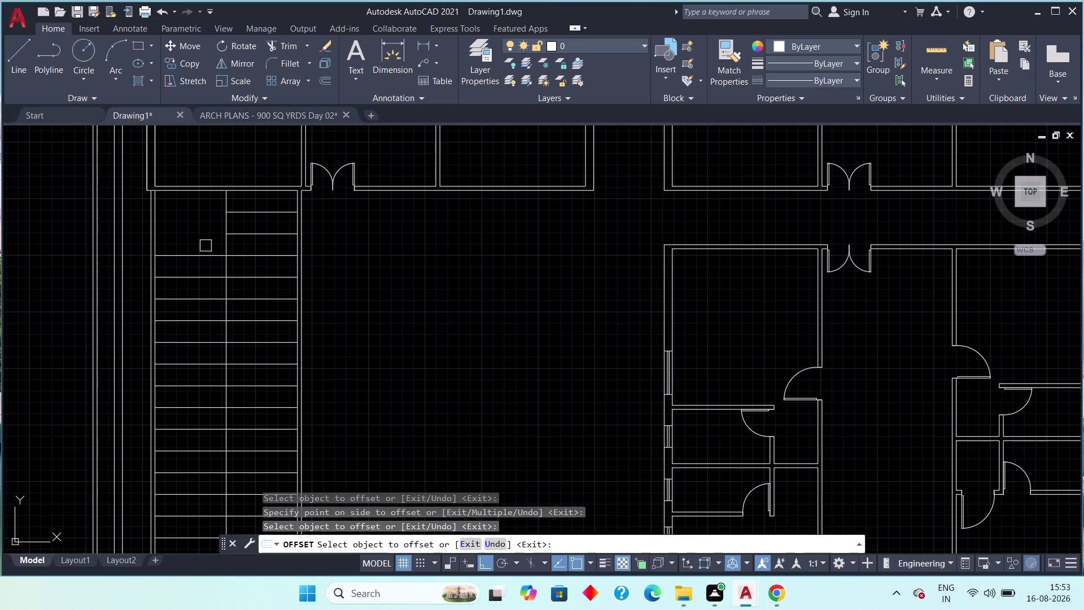
click(207, 256)
click(207, 243)
drag(206, 235, 206, 230)
click(208, 222)
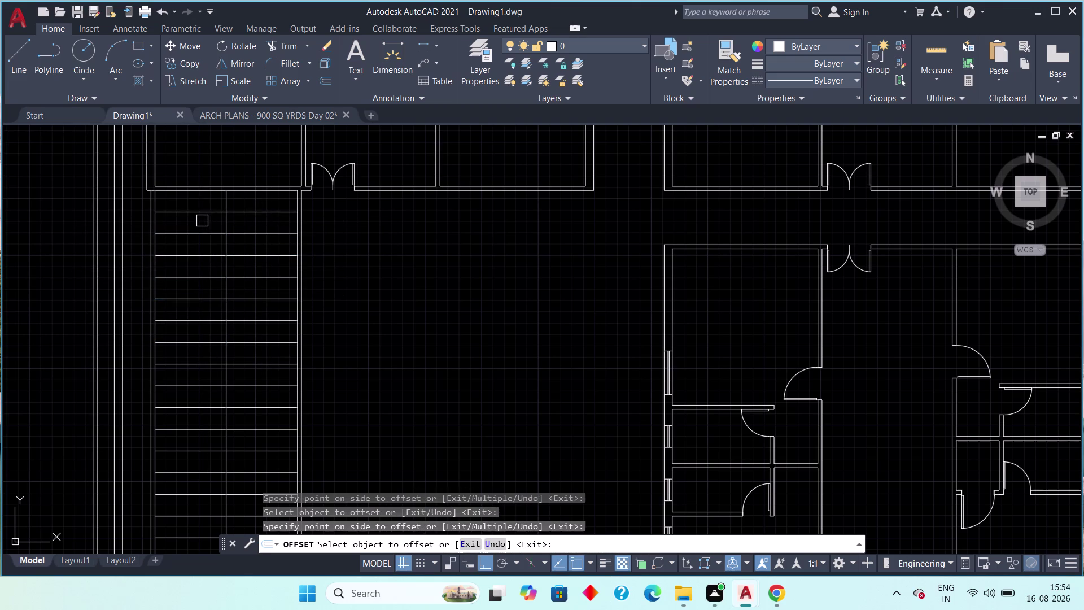
key(Escape)
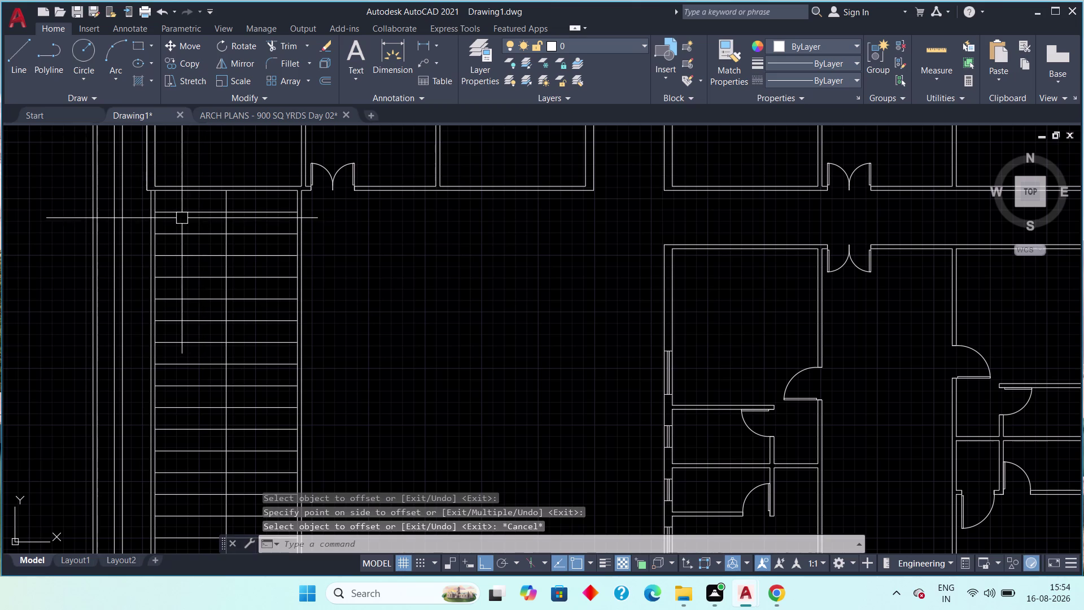
middle_drag(212, 400, 188, 183)
scroll(up, 3)
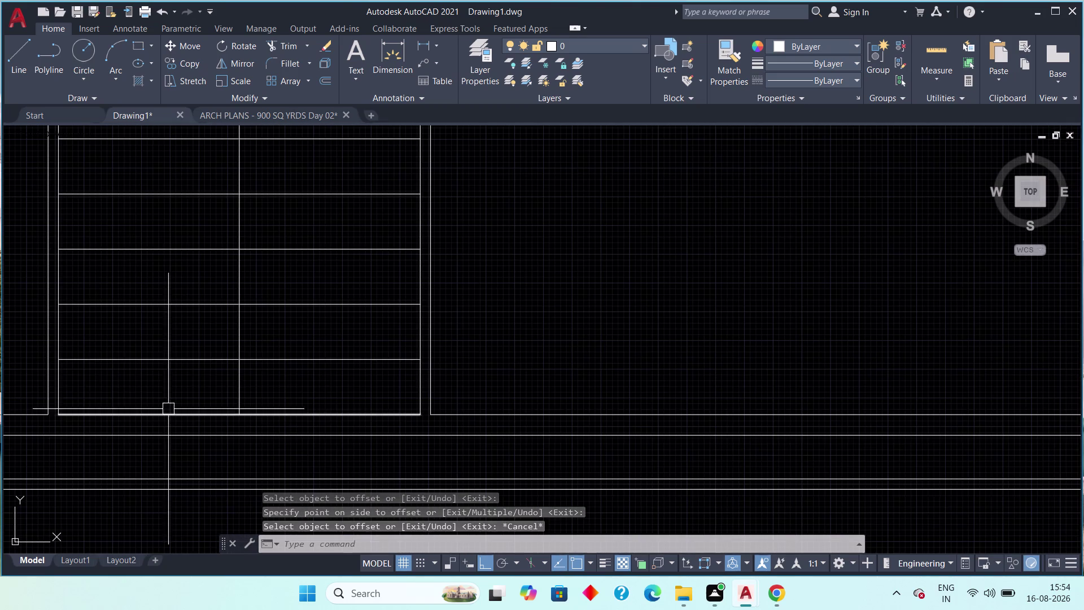
click(168, 360)
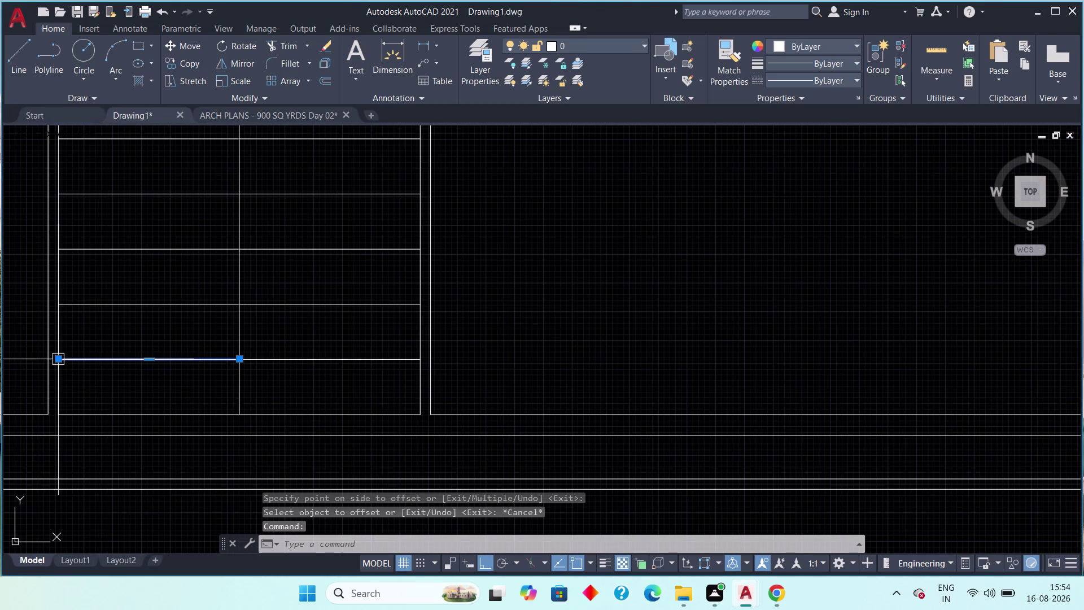
click(57, 361)
click(59, 408)
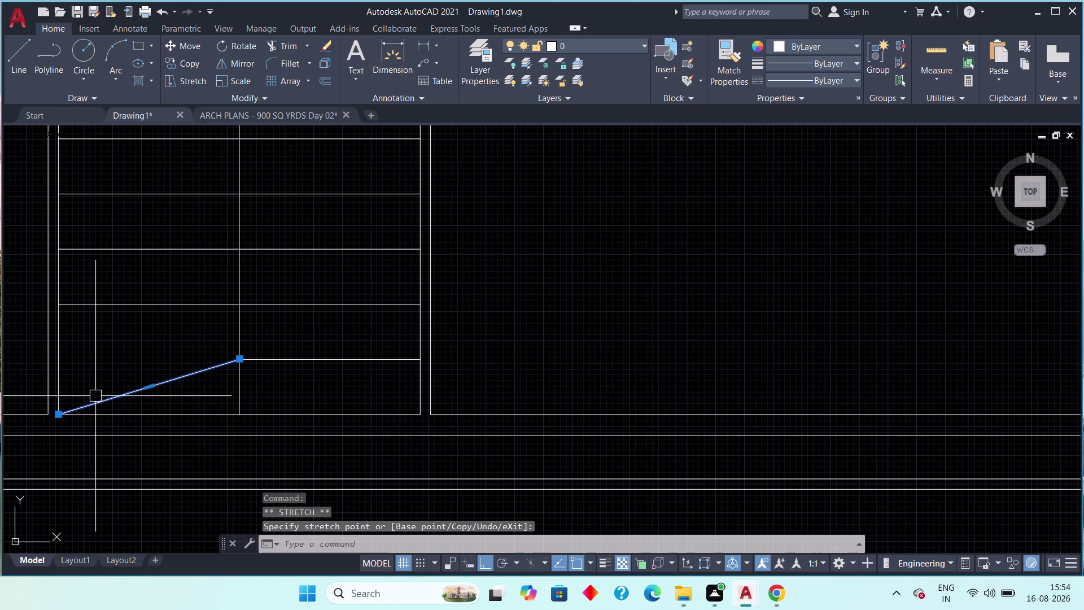
key(Escape)
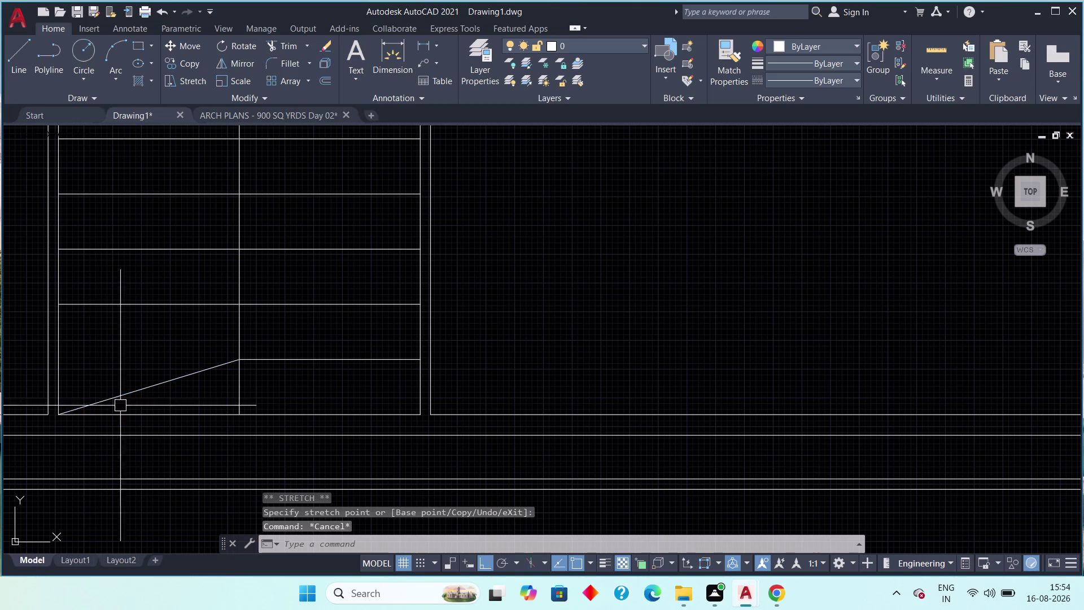
click(276, 357)
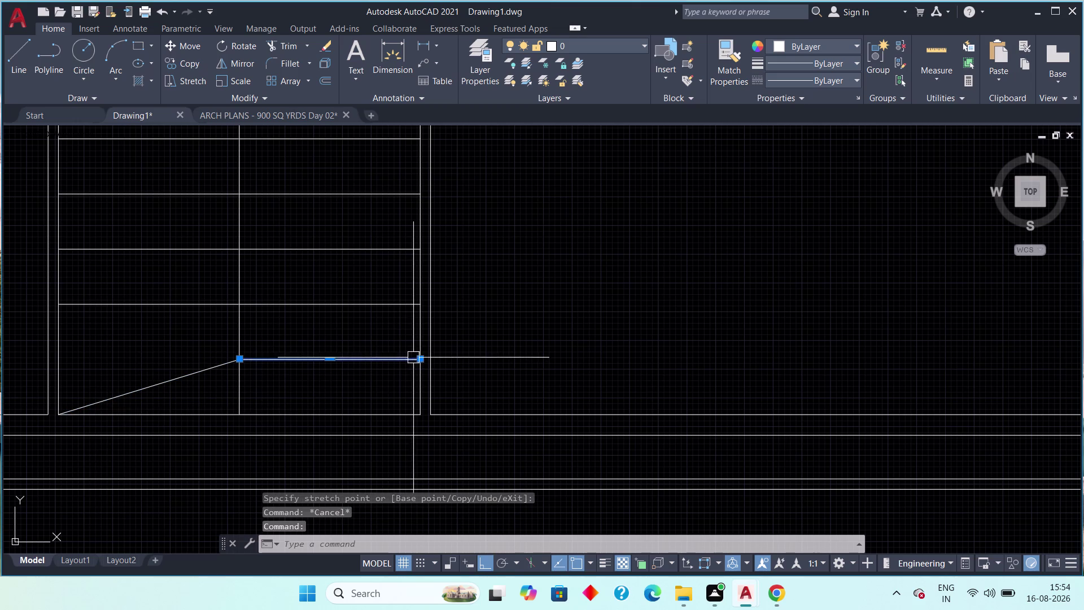
drag(420, 357, 419, 364)
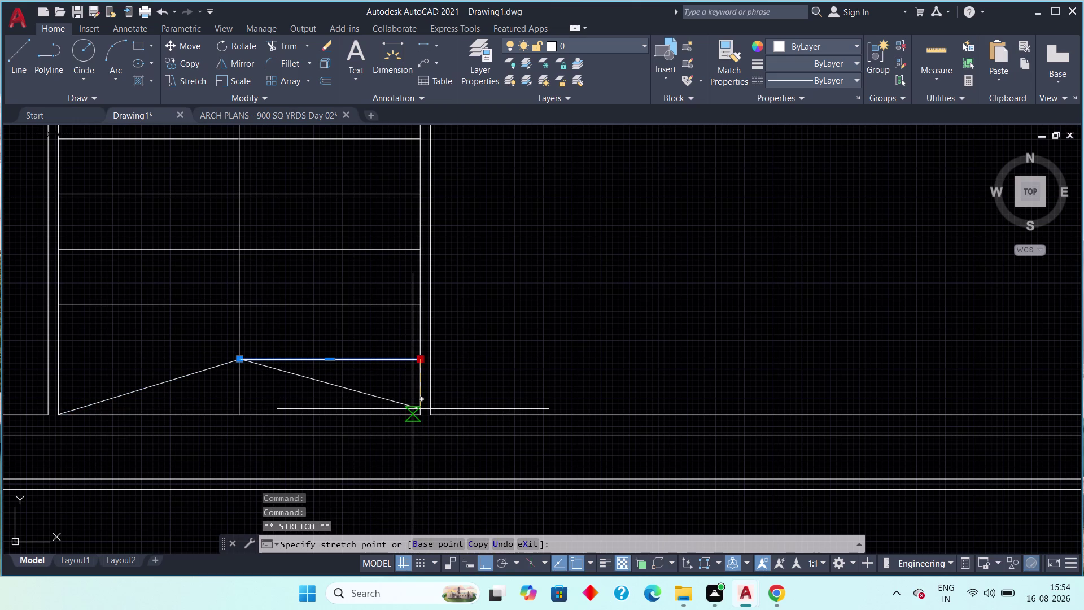
click(425, 411)
middle_drag(369, 380, 285, 360)
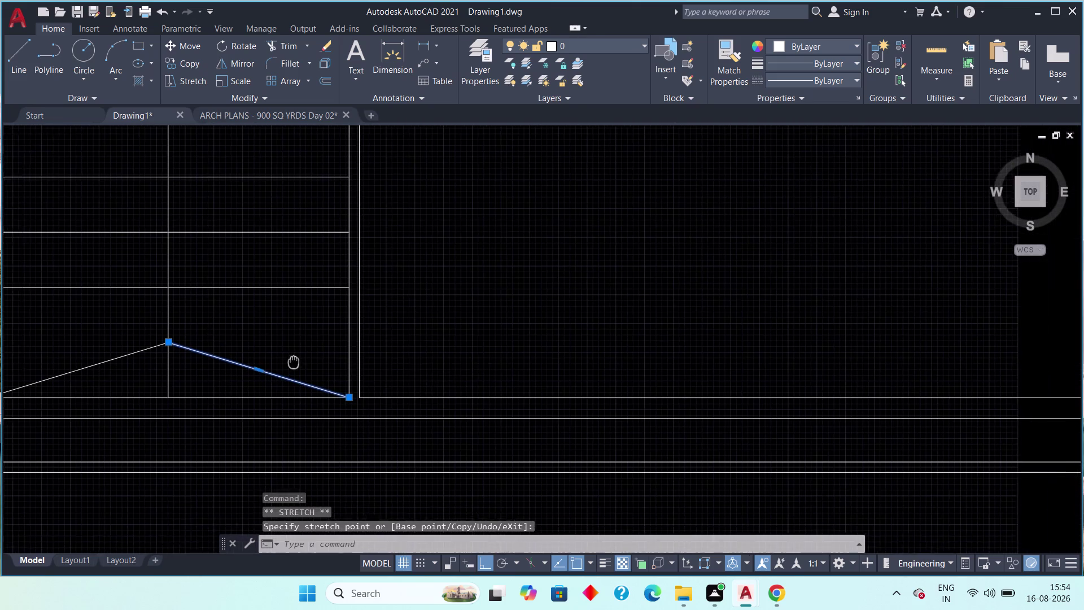
middle_drag(285, 360, 269, 357)
key(Escape)
middle_drag(291, 361, 318, 392)
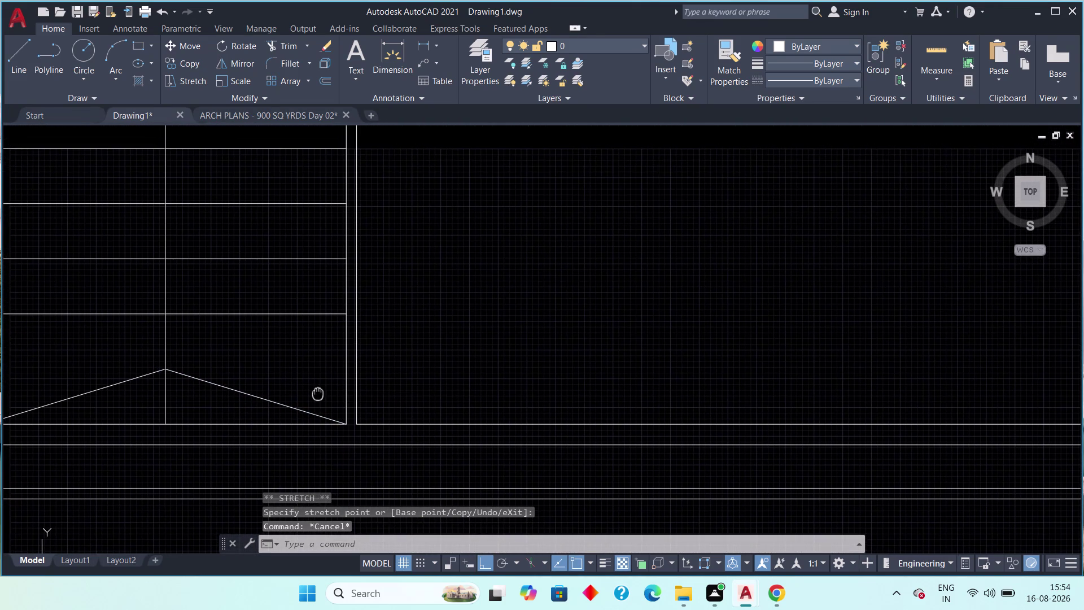
middle_drag(318, 392, 318, 392)
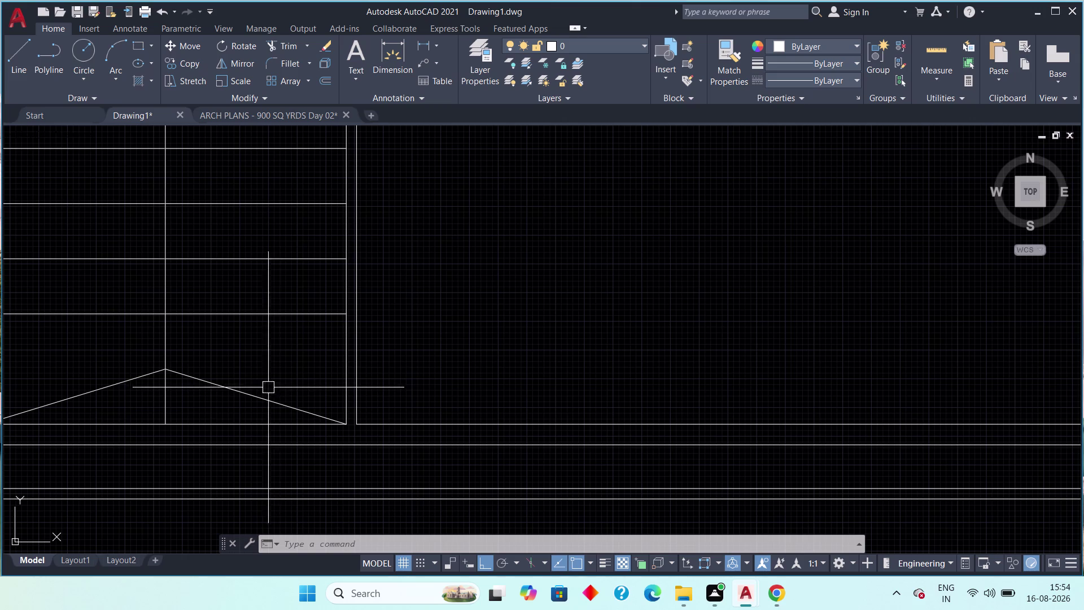
click(316, 317)
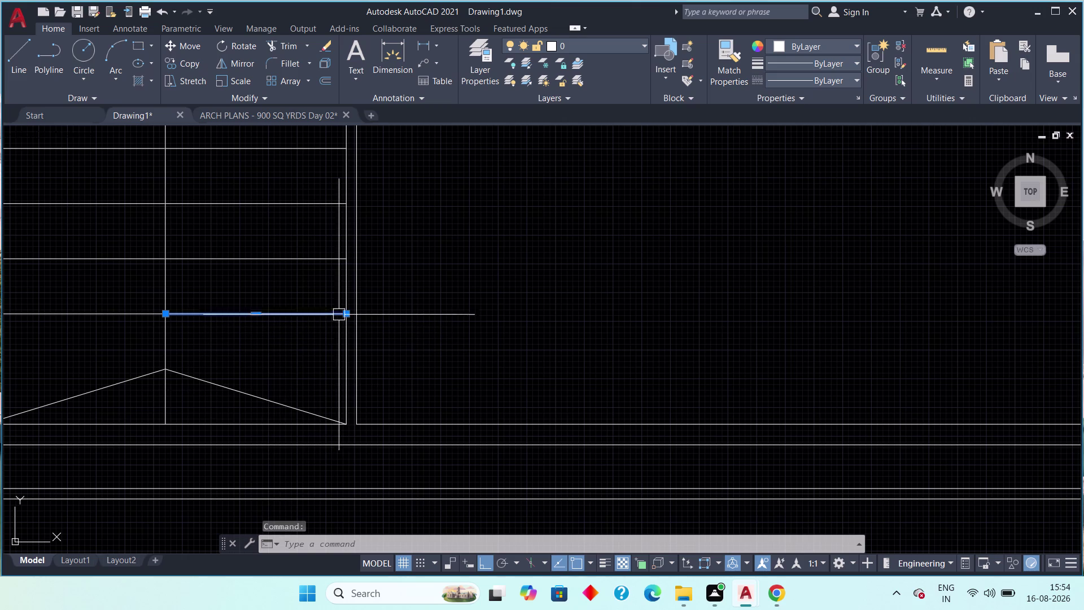
drag(349, 314, 348, 335)
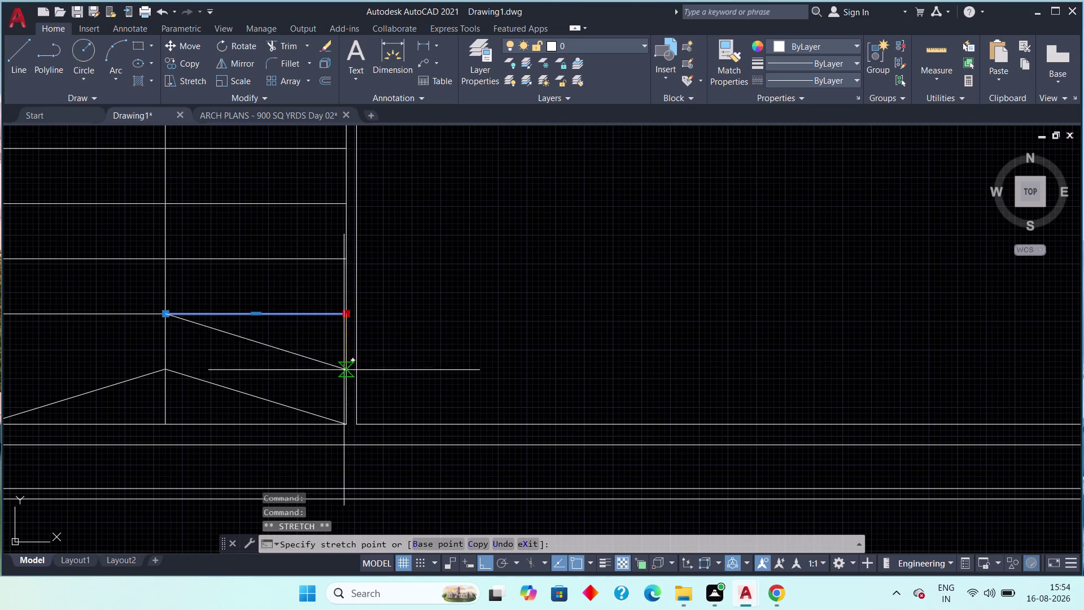
key(Escape)
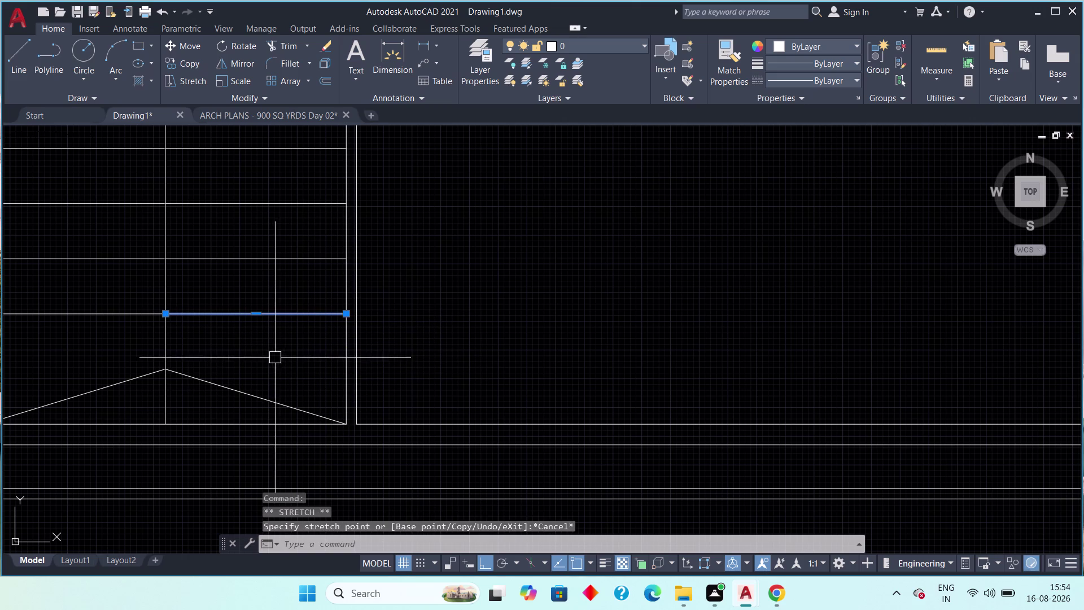
key(Escape)
key(ctrl+z)
key(ctrl+z)
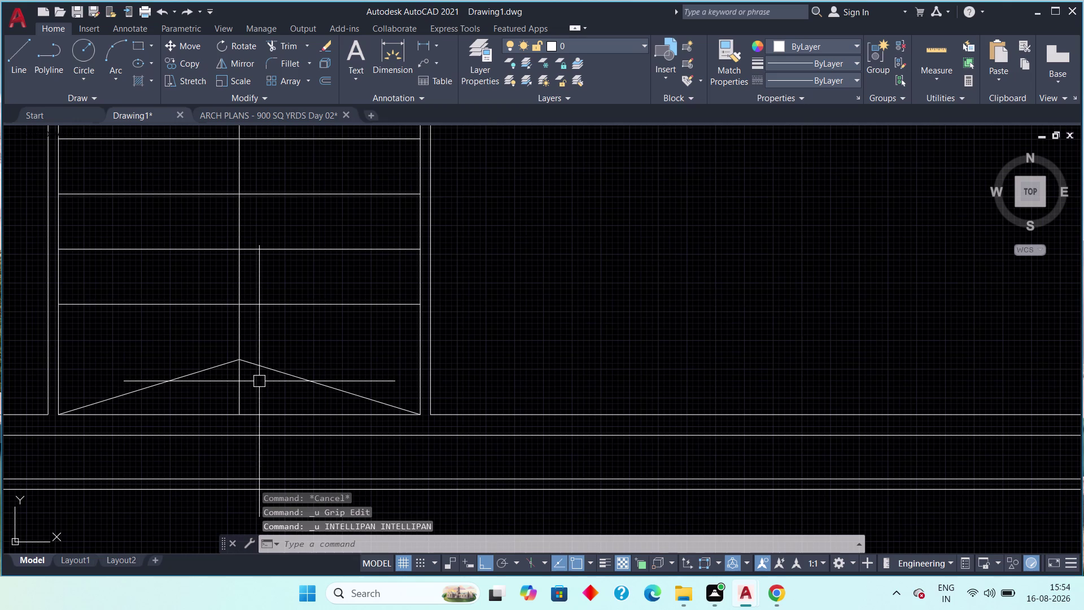
key(ctrl+z)
key(ctrl+z)
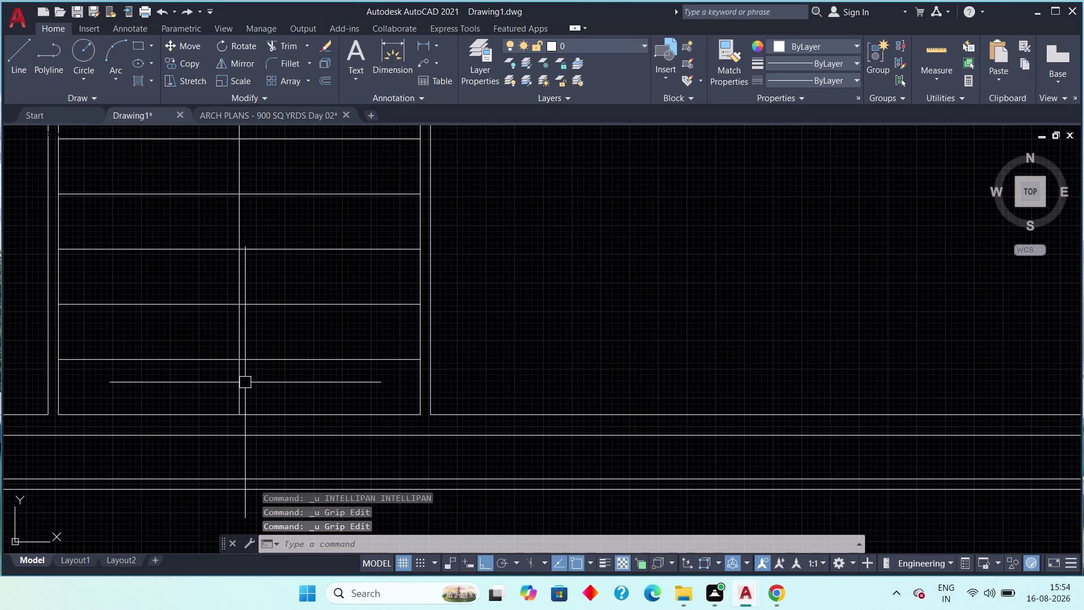
click(25, 54)
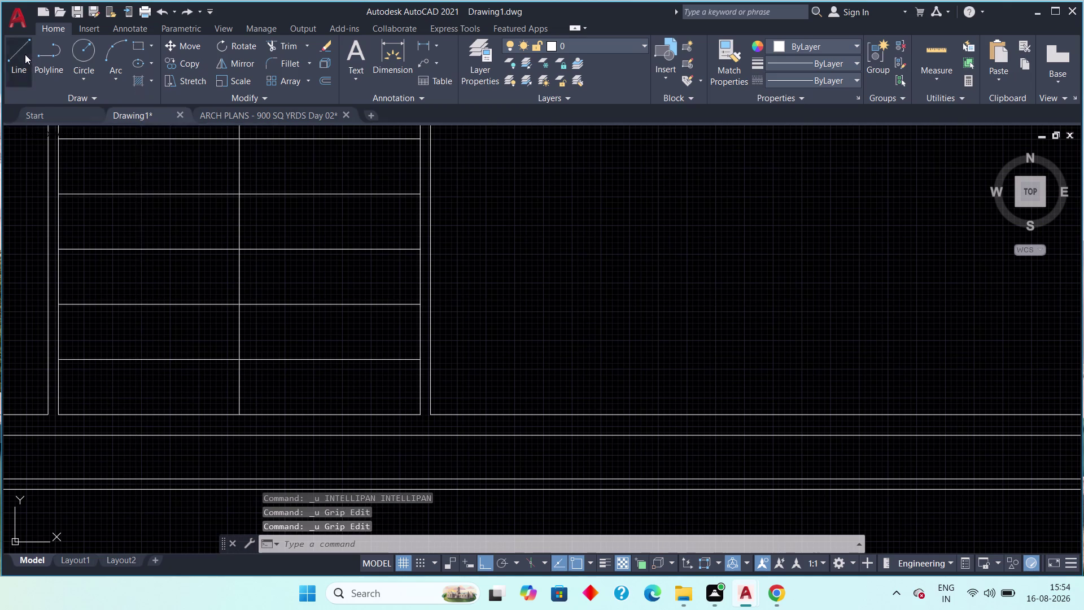
Draw the lowest chevron: lines from the bay centre to bottom-left and bottom-right corners.
click(243, 363)
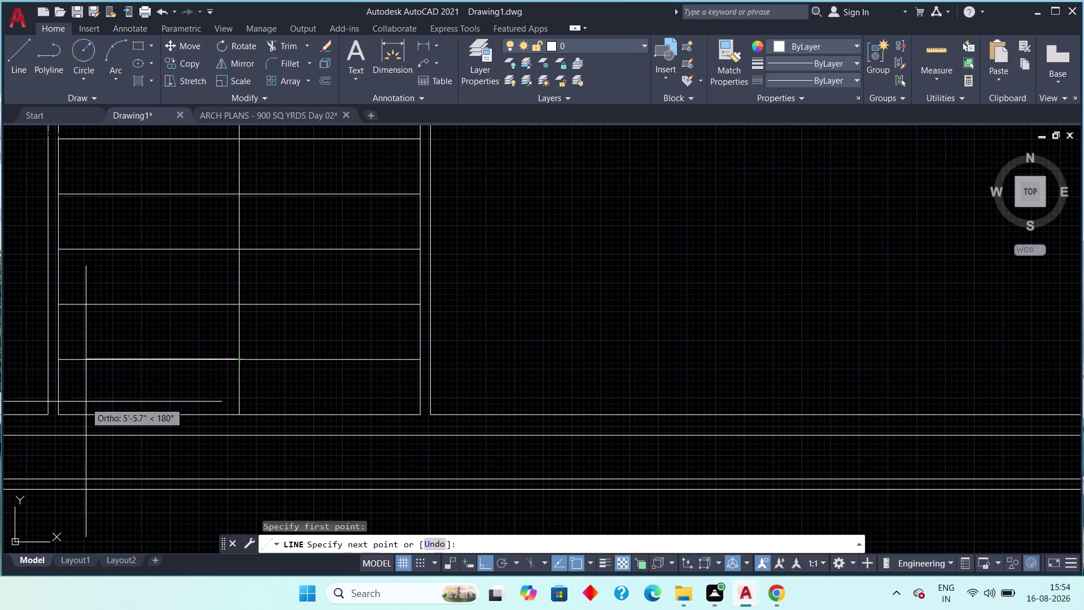
click(61, 411)
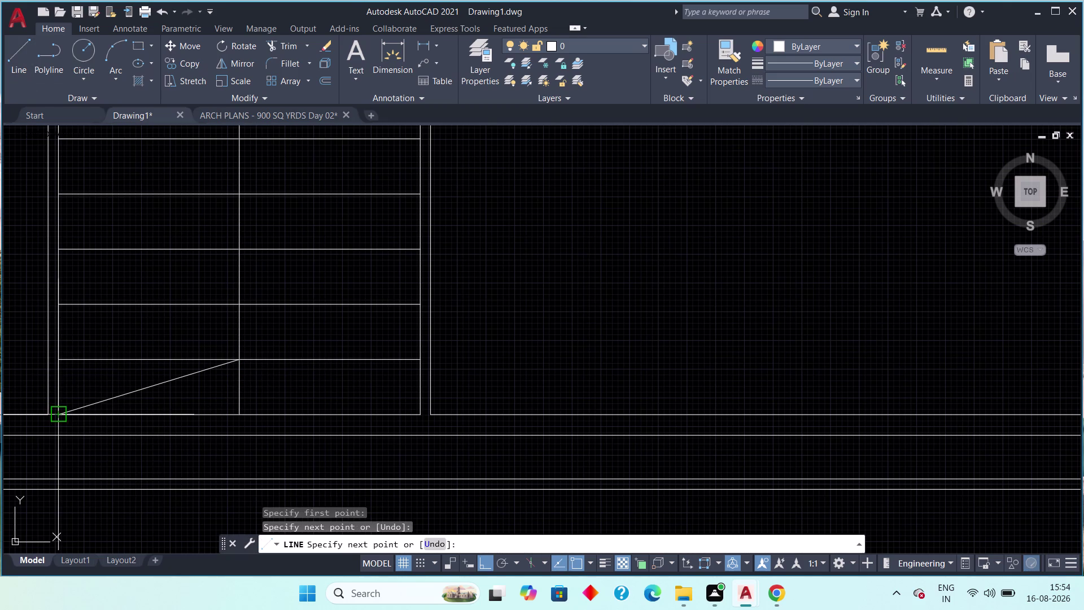
key(Escape)
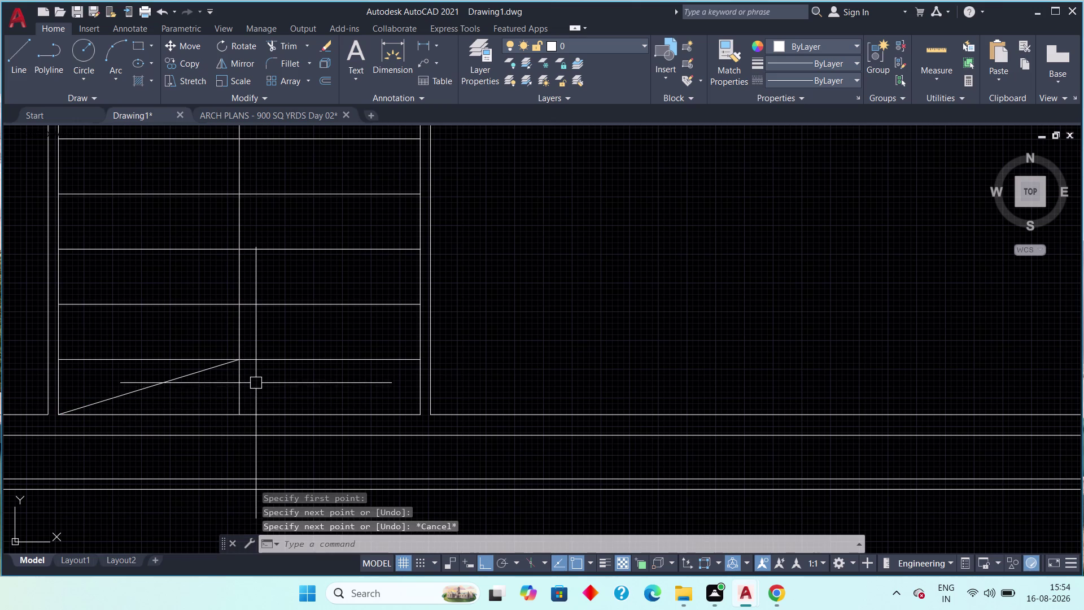
key(space)
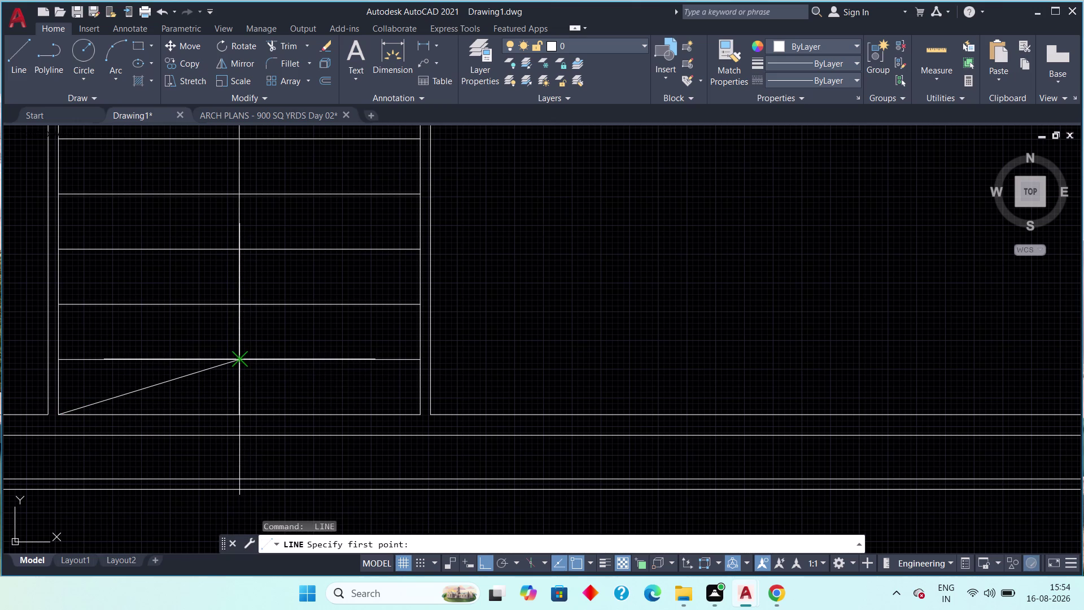
click(241, 364)
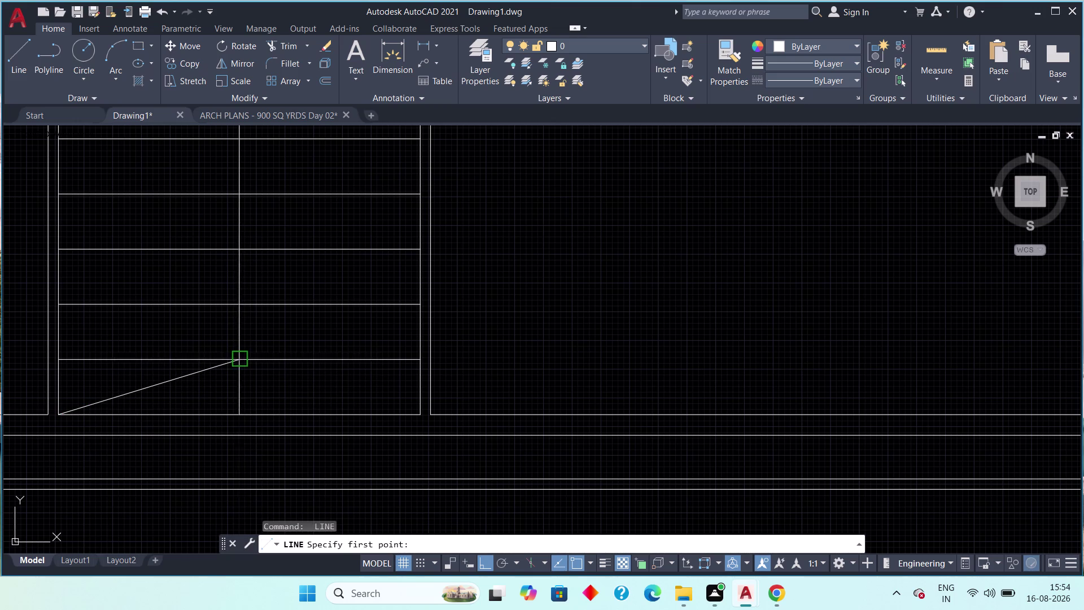
click(421, 422)
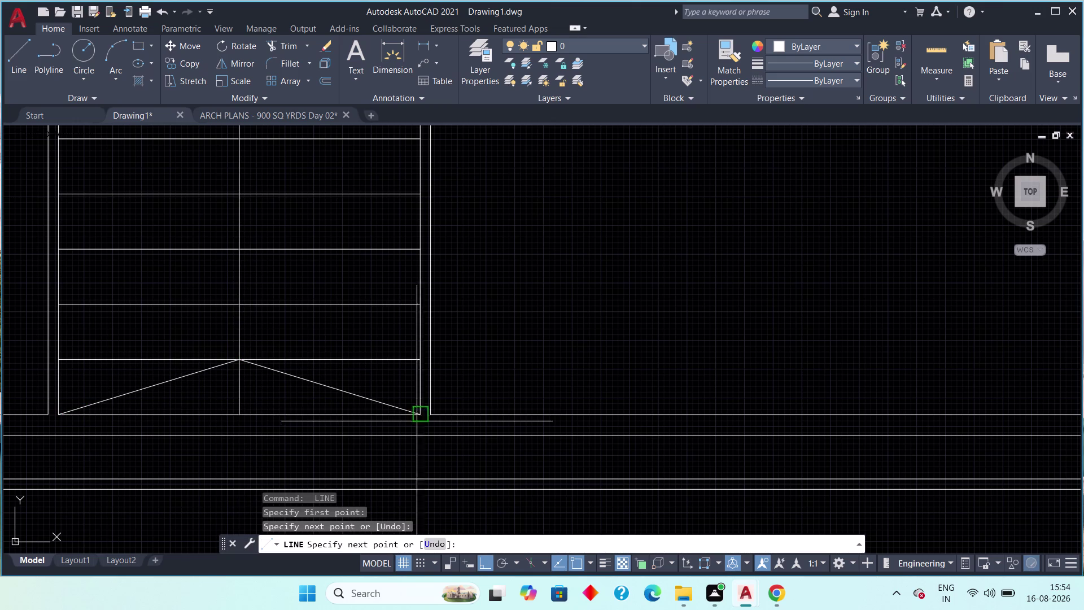
key(Escape)
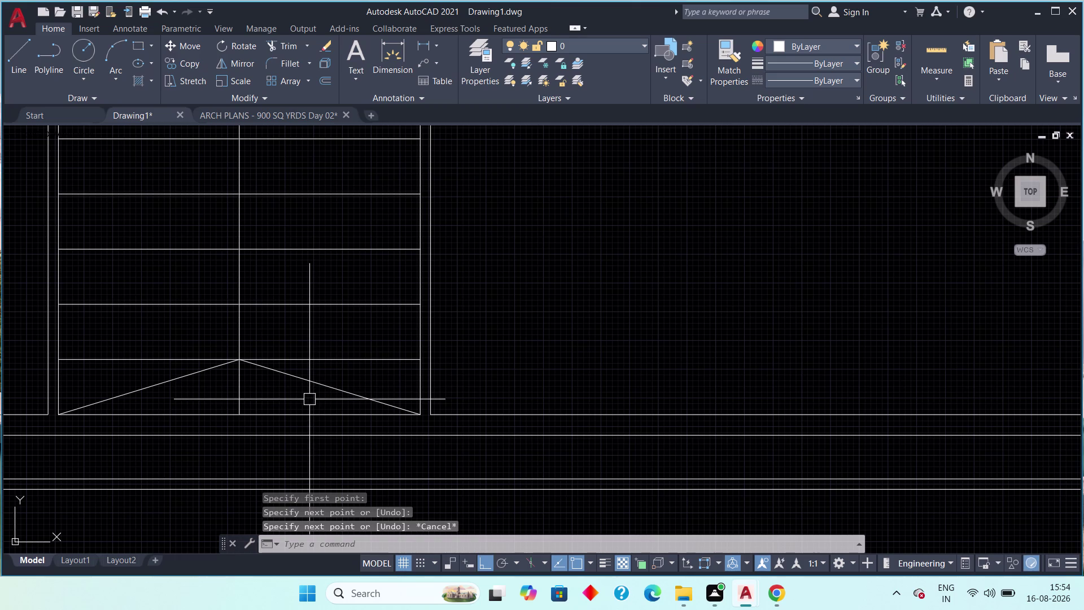
Turn ortho off and draw the second chevron from the next centre point to both walls.
key(F8)
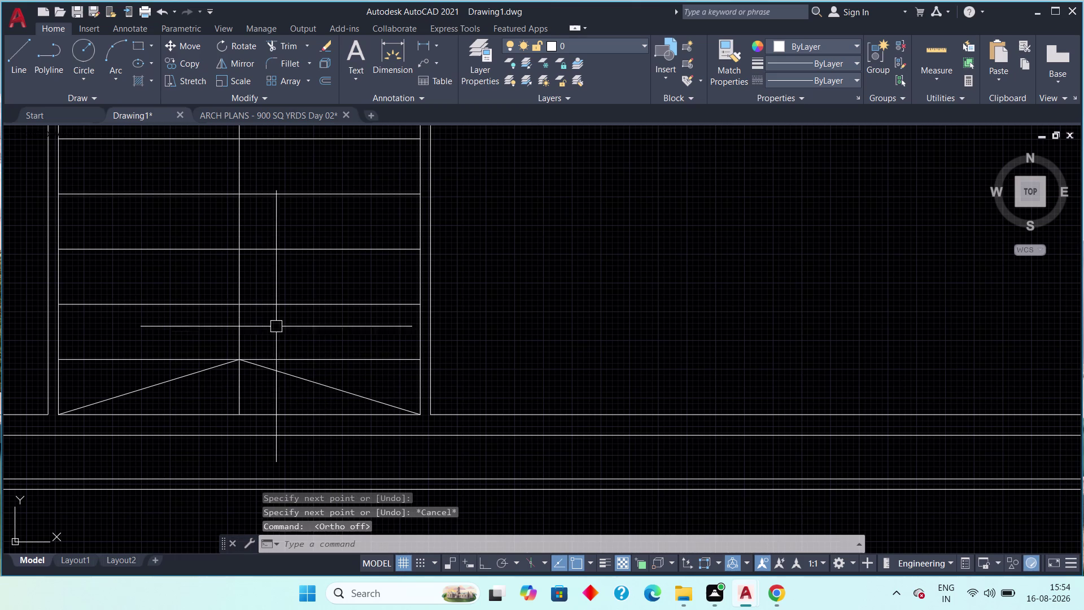
key(space)
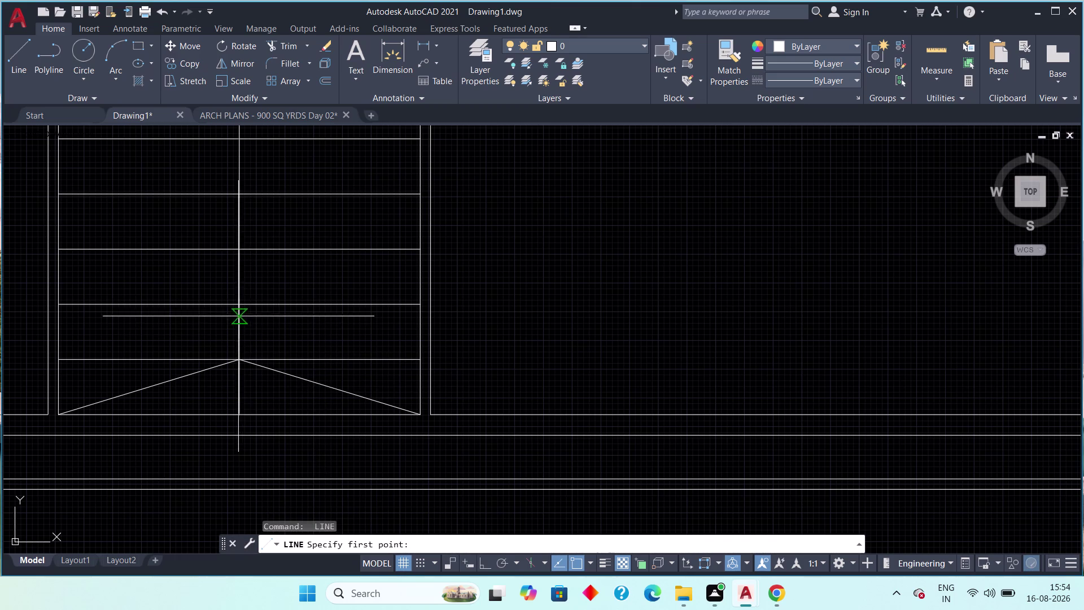
click(236, 303)
click(56, 354)
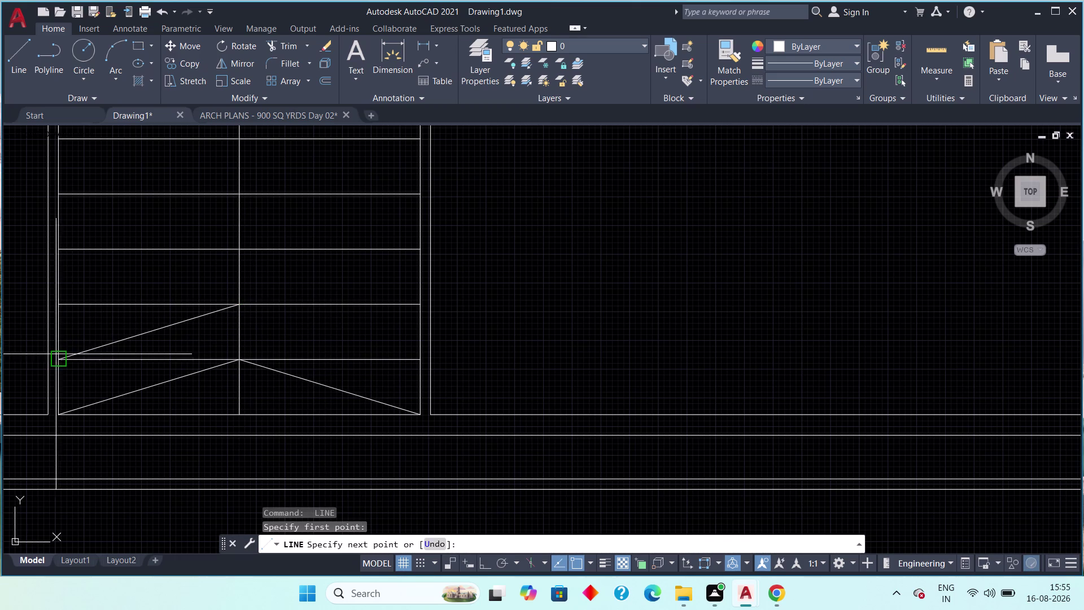
key(Escape)
key(space)
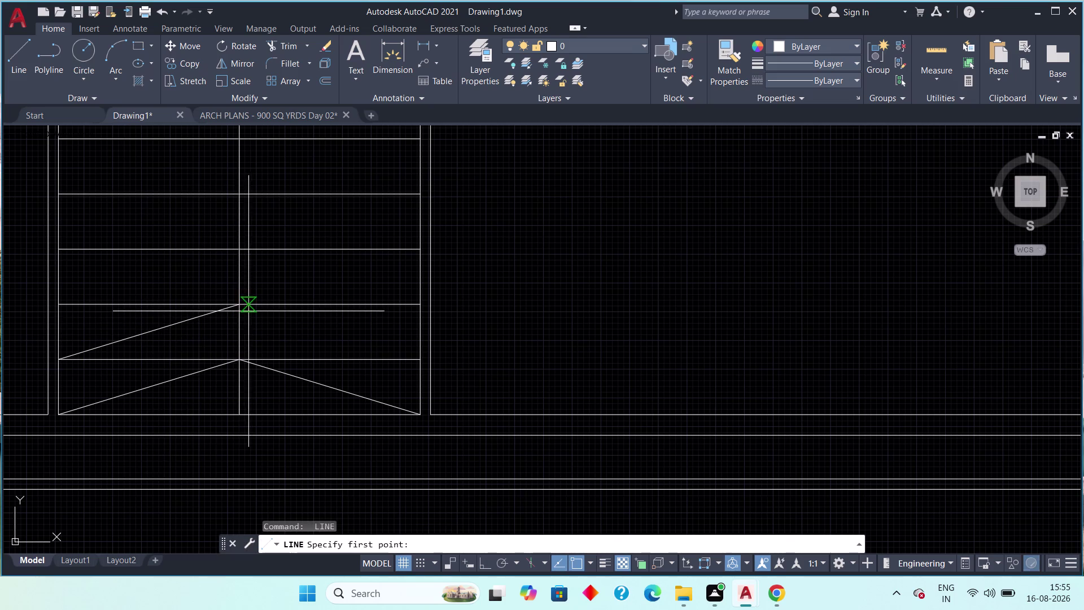
click(238, 310)
click(417, 360)
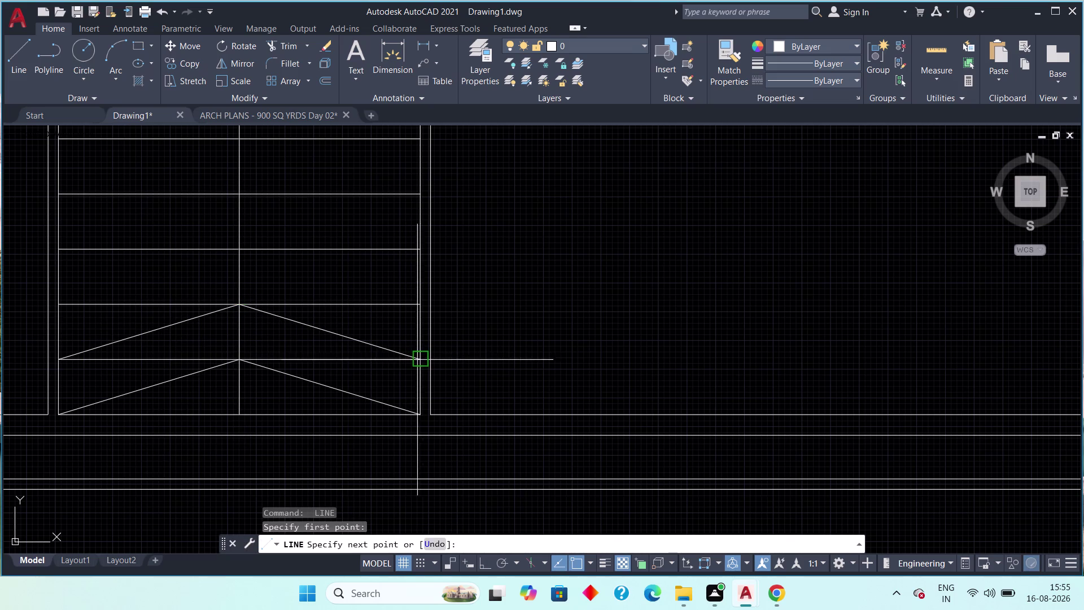
key(Escape)
Draw the third chevron from the upper centre point down to the right and left walls.
key(space)
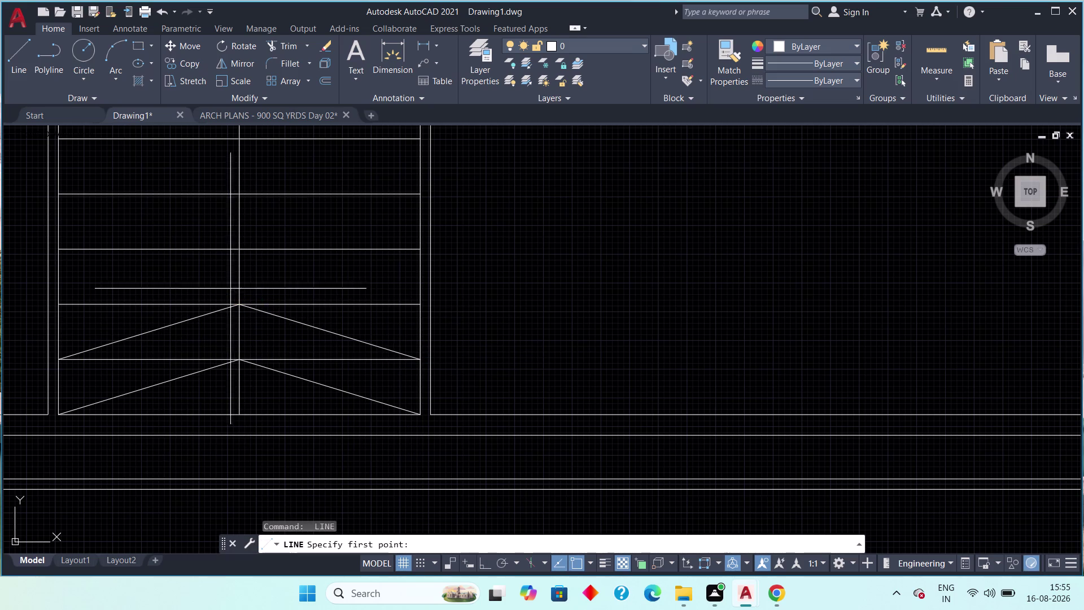
click(237, 249)
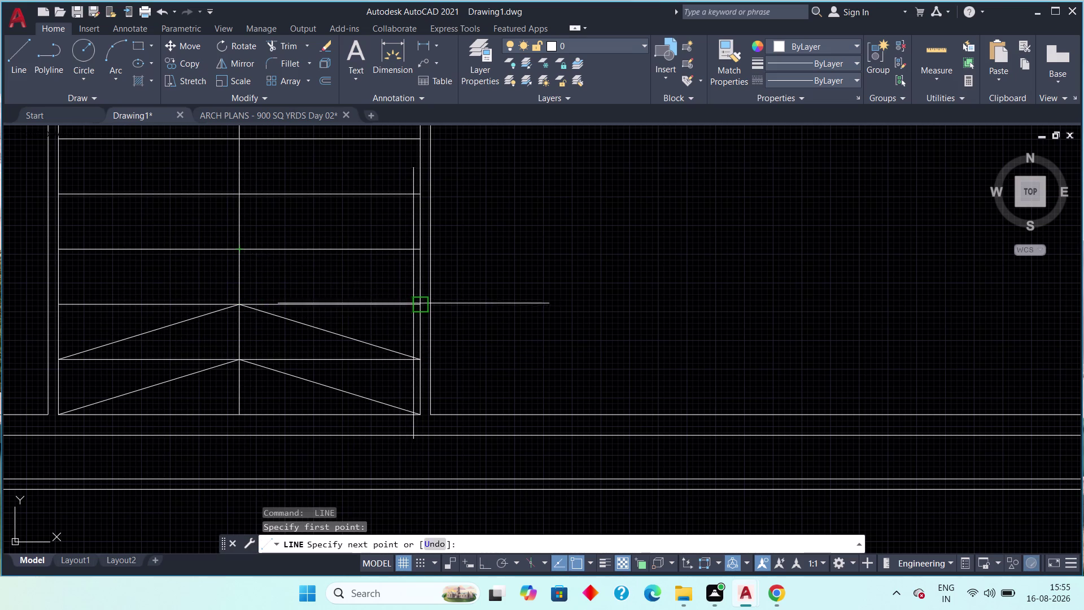
click(414, 301)
key(Escape)
key(space)
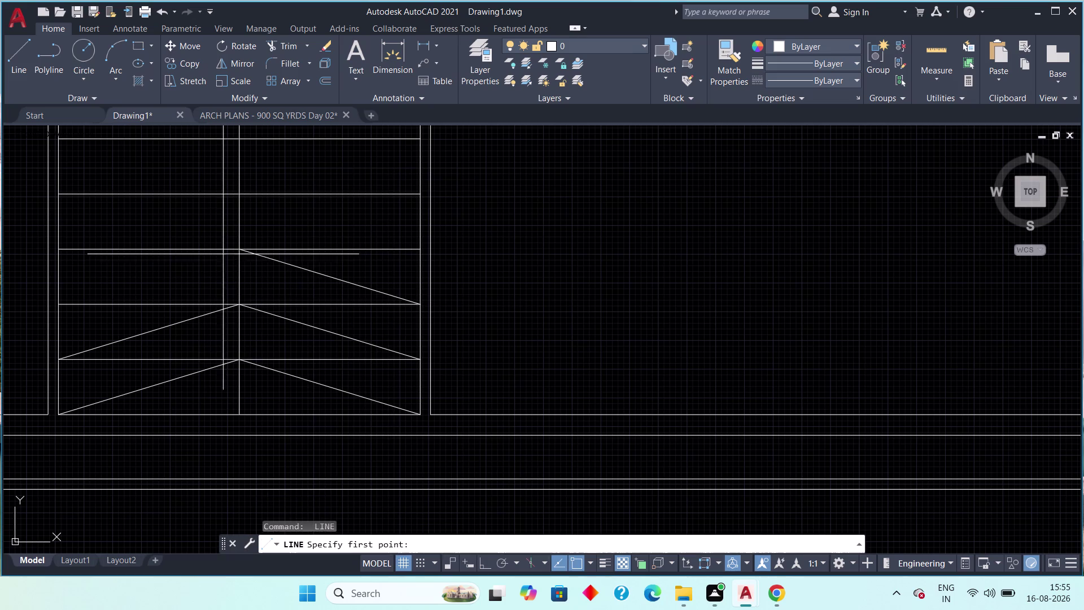
click(240, 254)
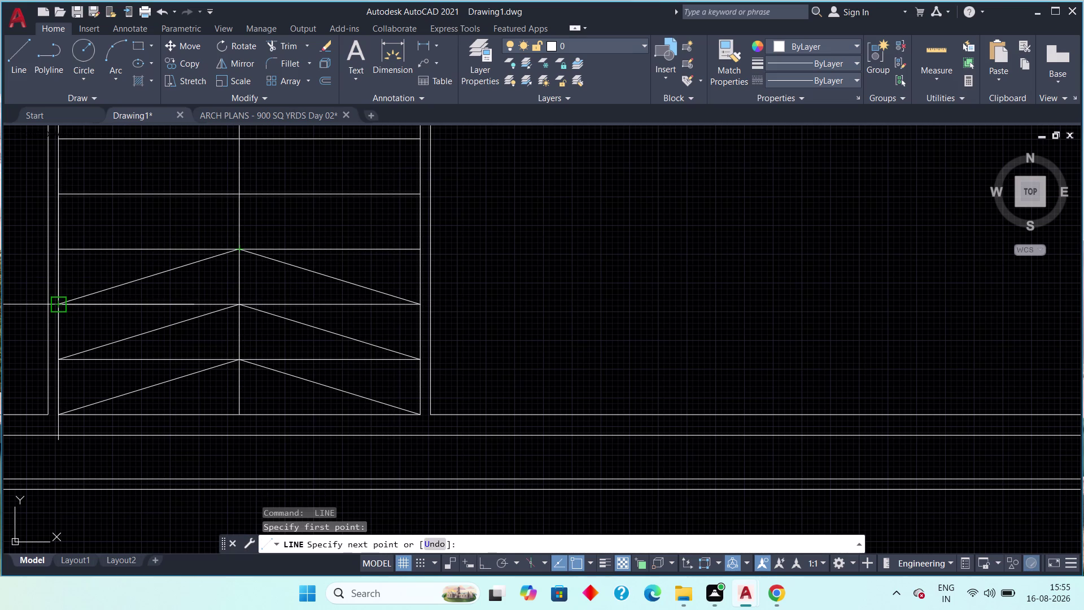
click(58, 308)
key(Escape)
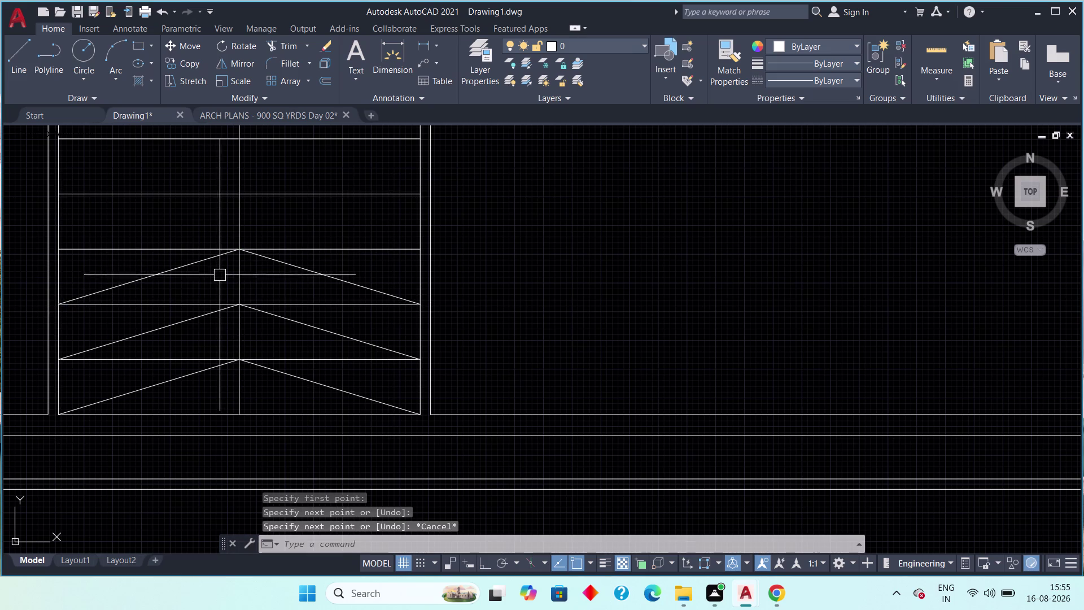
Draw a chevron pair from the next centre point down to the right and left walls.
middle_drag(275, 240, 253, 267)
key(space)
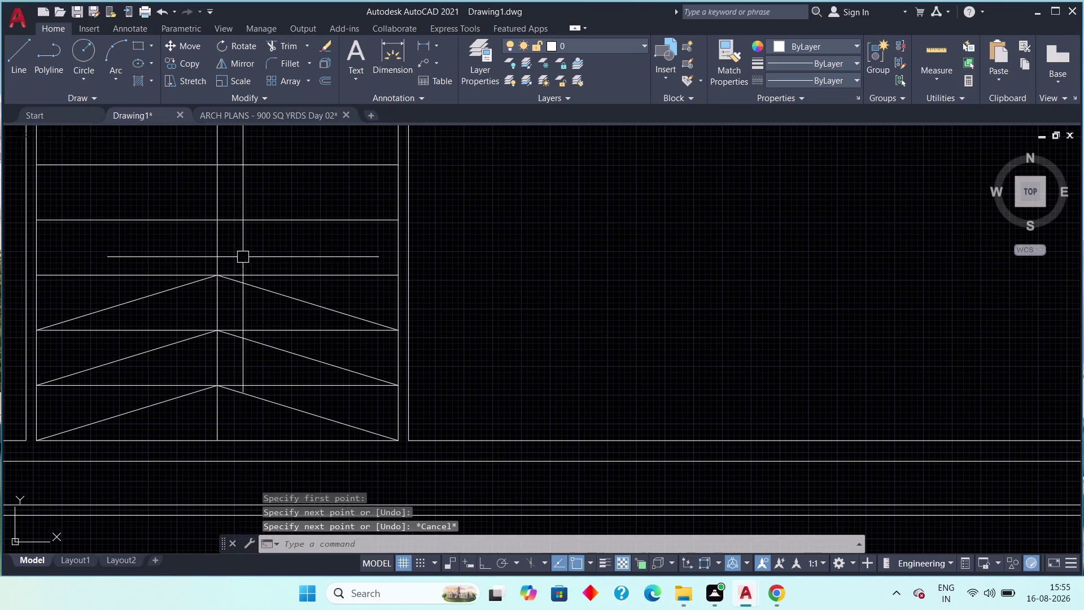
drag(220, 221, 228, 222)
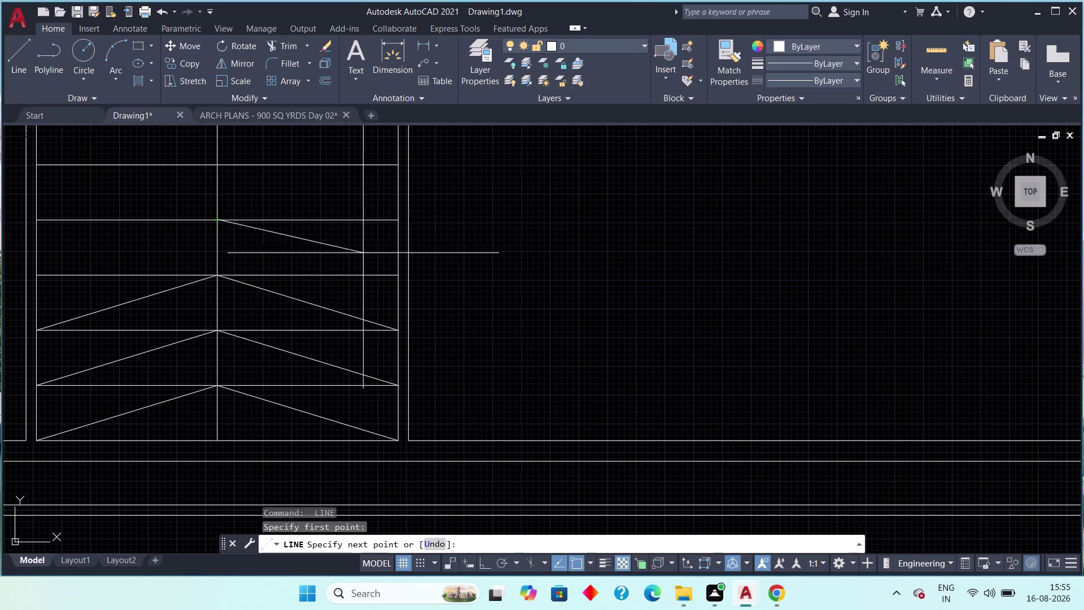
click(397, 273)
key(Escape)
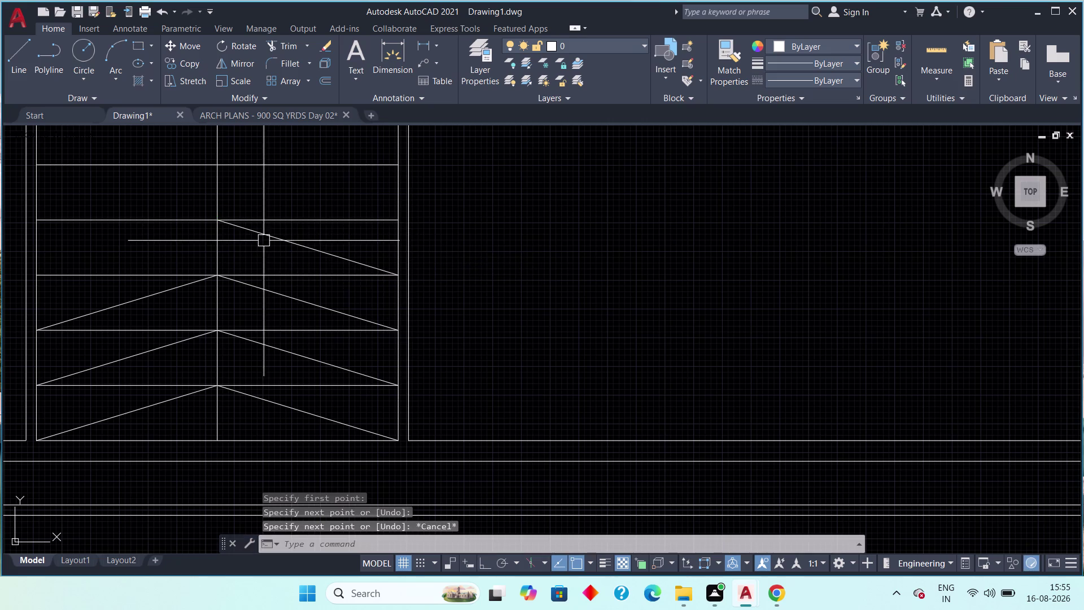
key(space)
drag(216, 217, 204, 223)
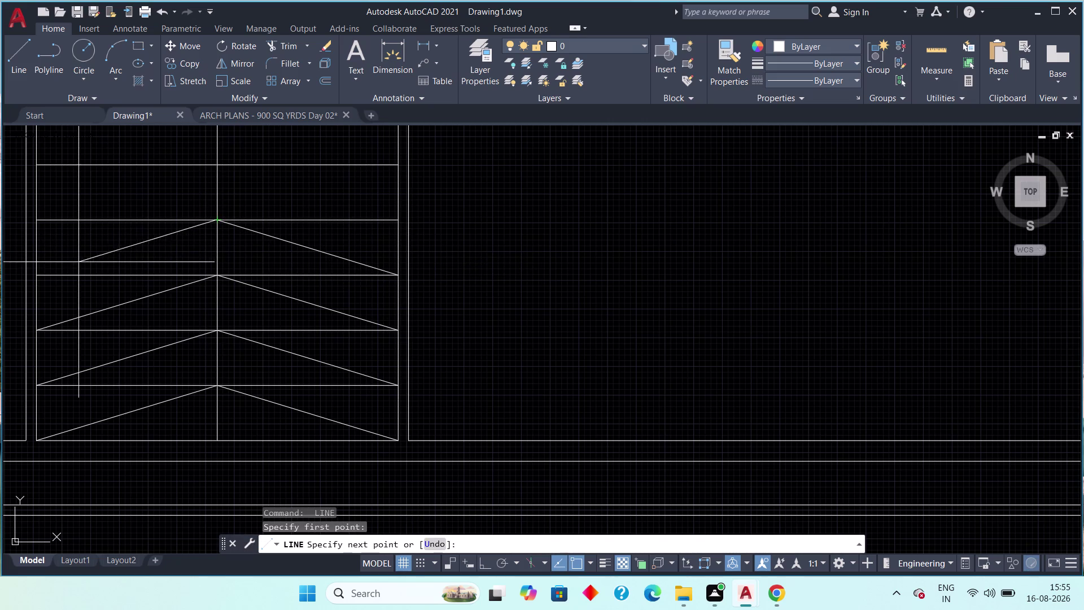
click(40, 272)
key(Escape)
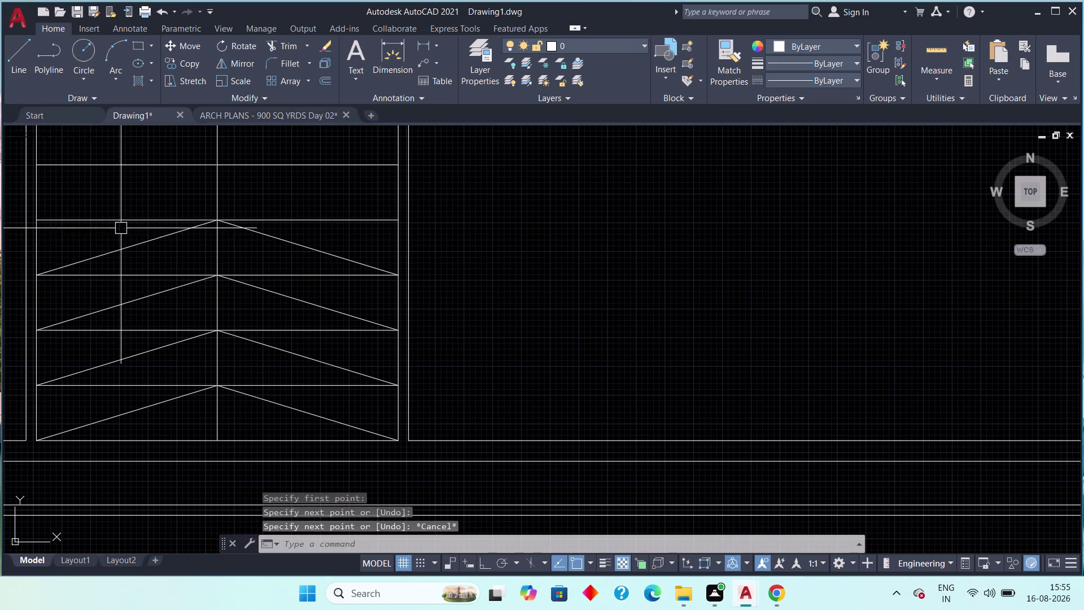
Higher up the ramp, draw three lines sloping from centre points down to the right wall.
middle_drag(120, 238, 6, 323)
key(space)
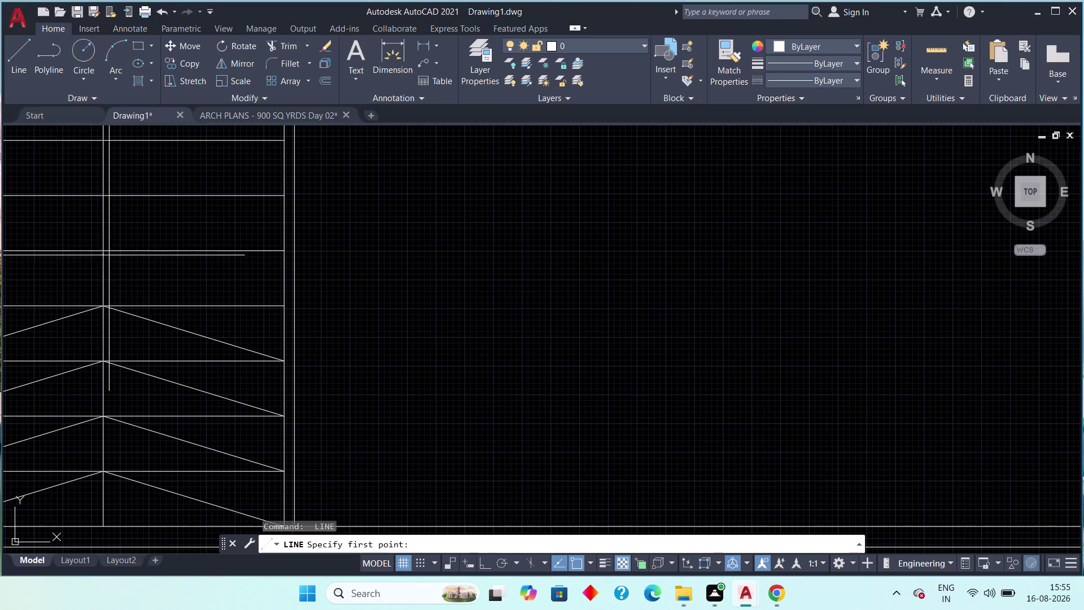
click(103, 252)
click(283, 302)
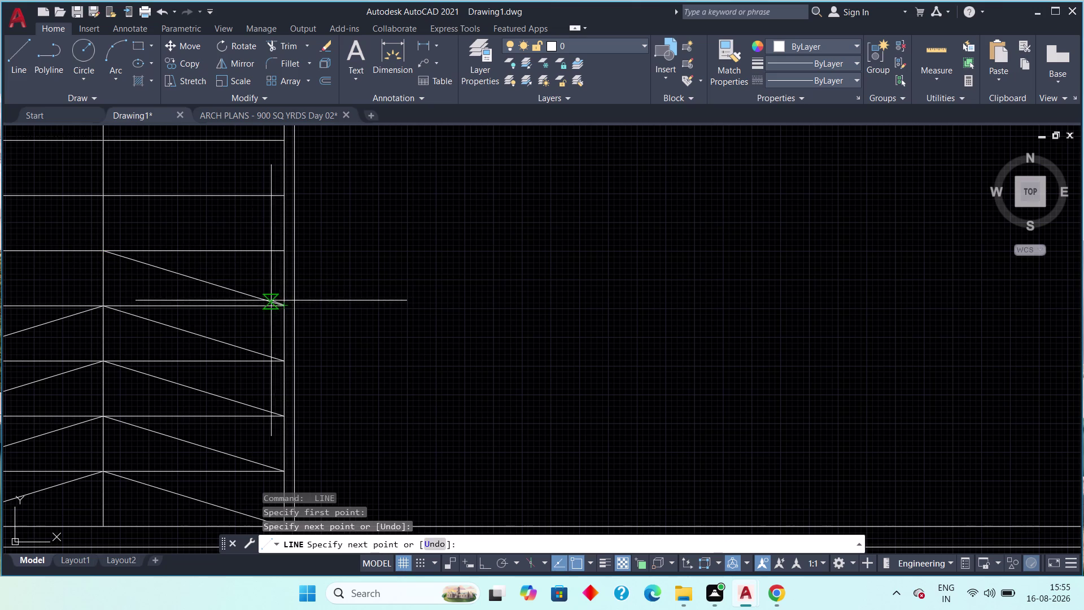
key(Escape)
key(space)
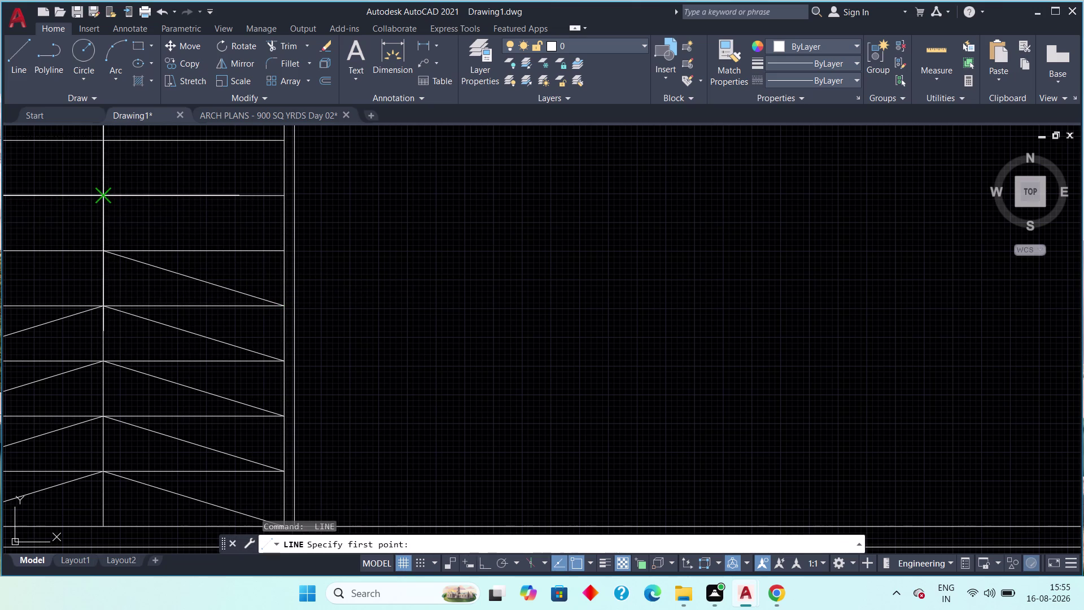
click(107, 200)
click(284, 252)
key(space)
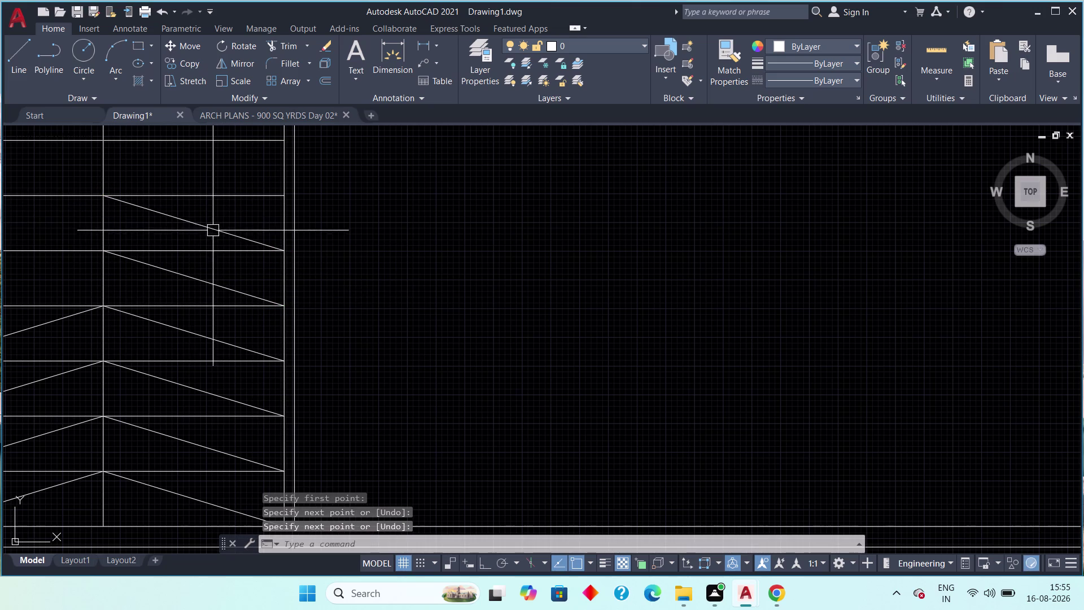
key(Escape)
key(space)
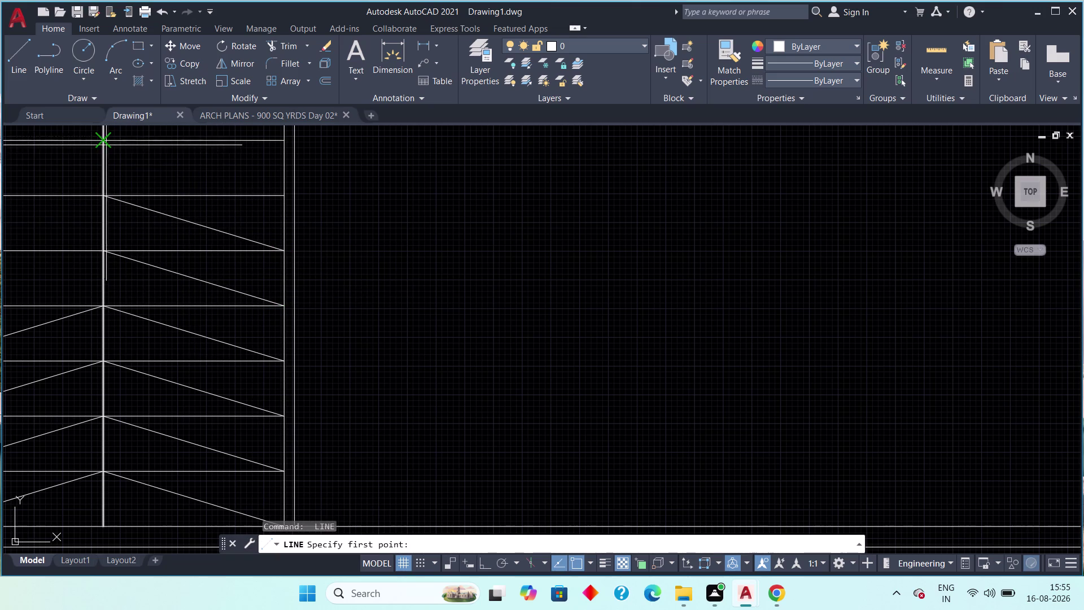
click(107, 144)
click(281, 194)
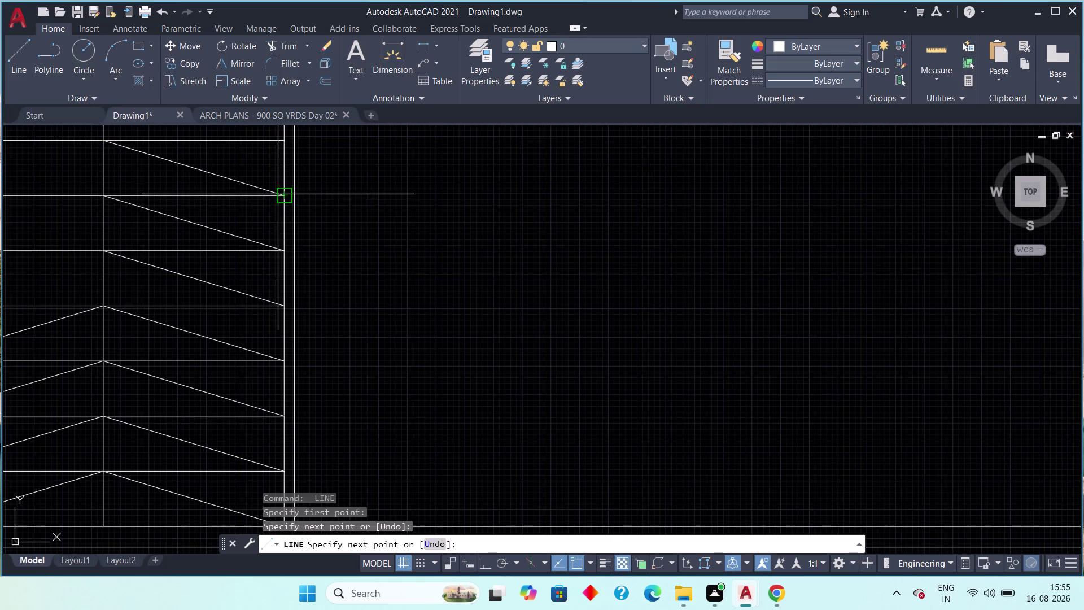
key(Escape)
Lower down, draw a chevron pair from a bay centre point to both walls.
middle_drag(167, 271, 305, 349)
key(space)
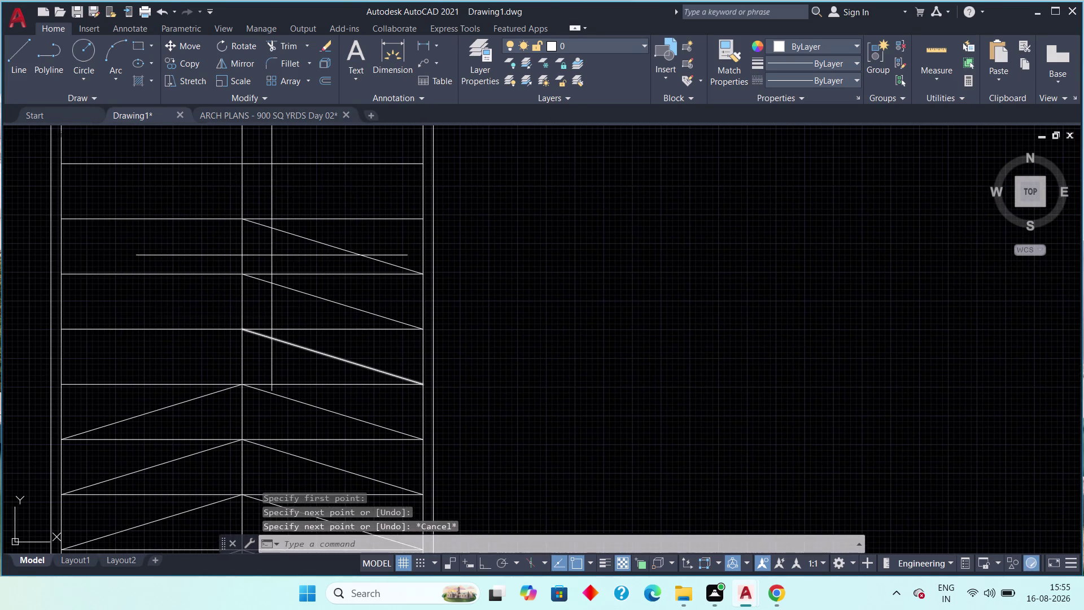
click(244, 165)
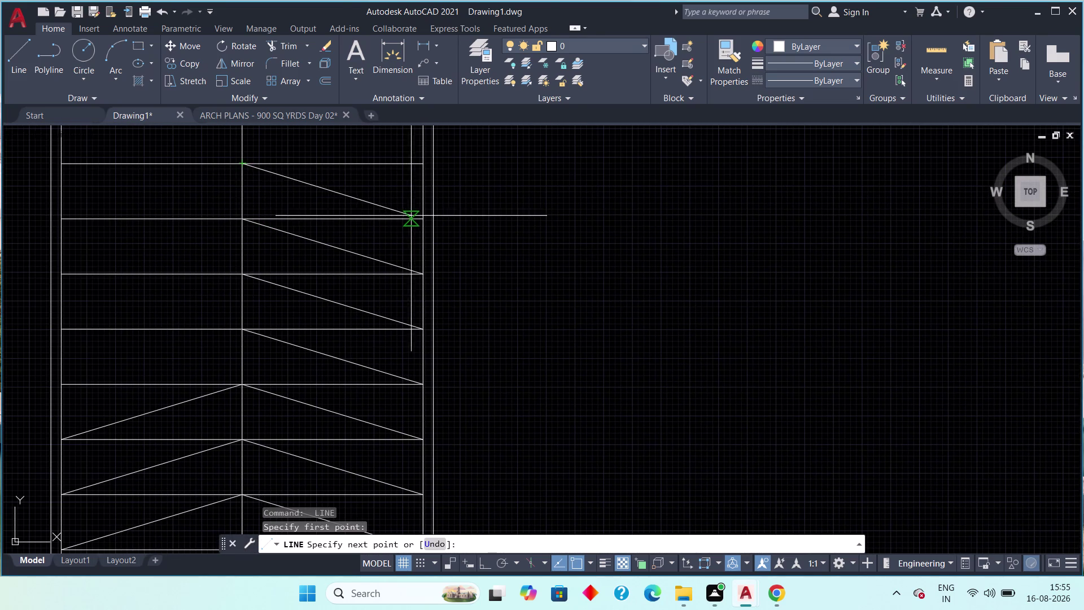
click(418, 214)
key(Escape)
key(space)
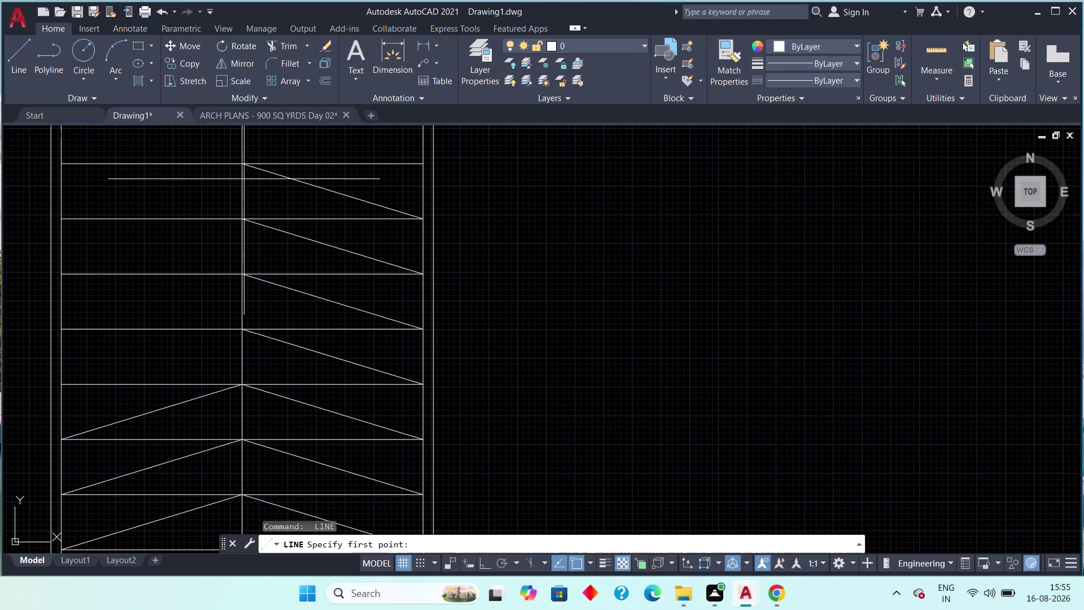
click(238, 164)
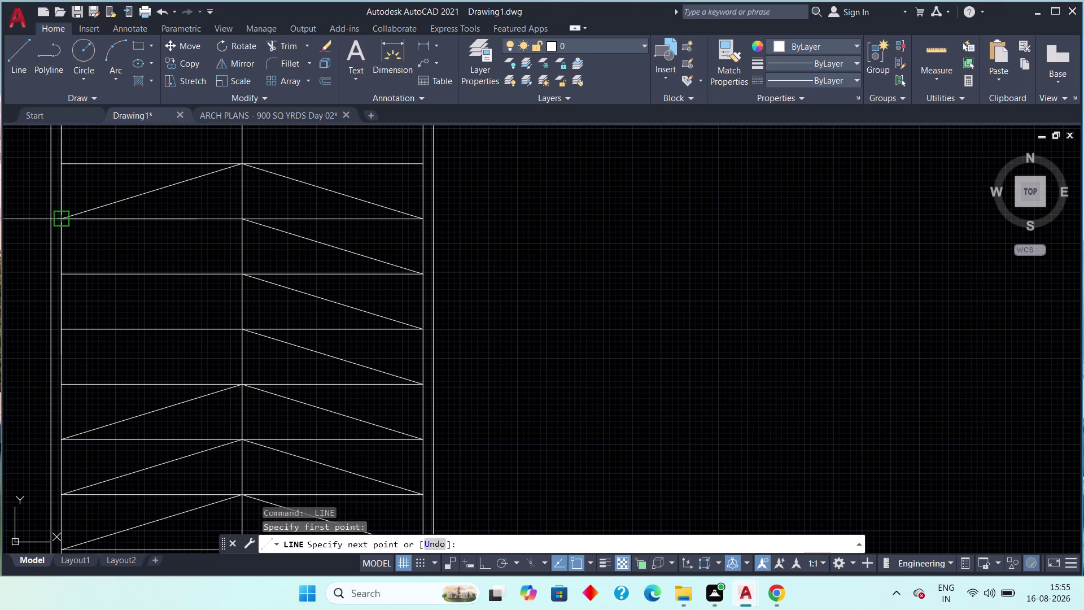
click(60, 212)
key(Escape)
Draw three lines sloping from the bay corners on the centre line down to the left edge.
key(space)
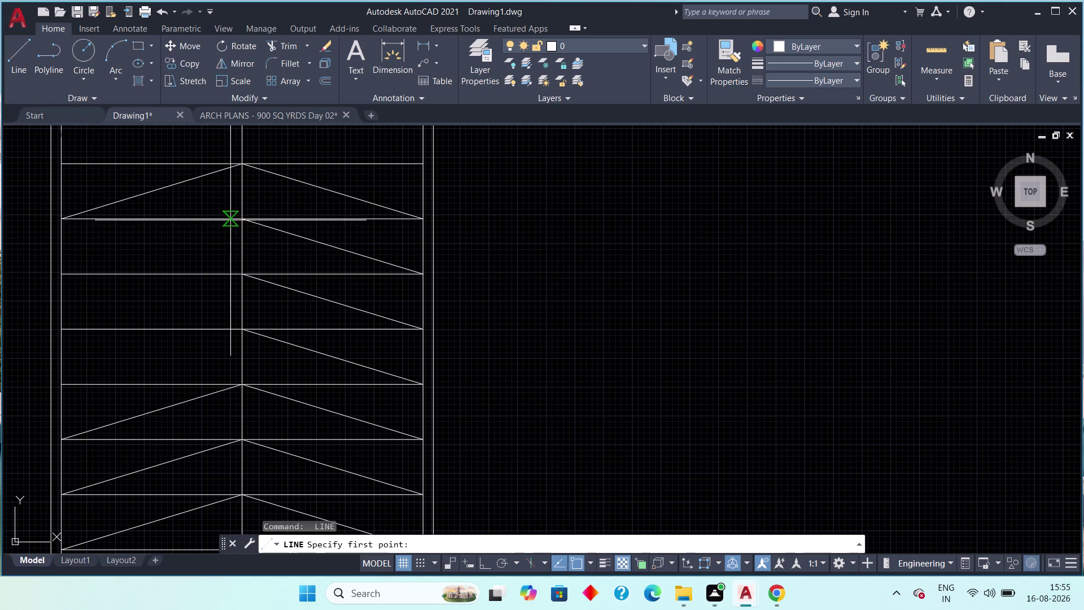
click(242, 222)
click(61, 268)
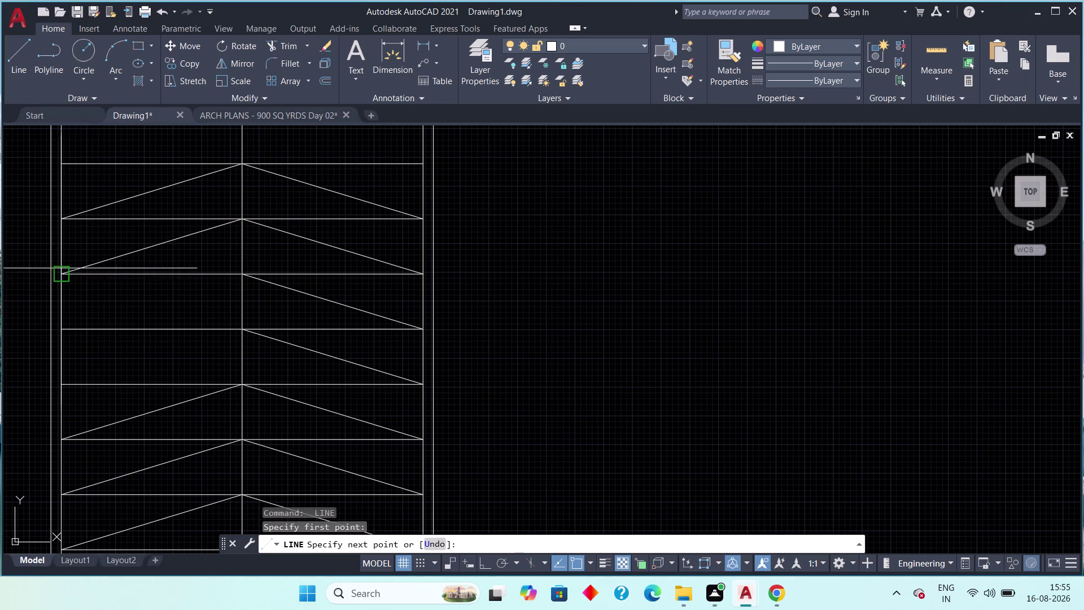
key(Escape)
key(space)
click(237, 278)
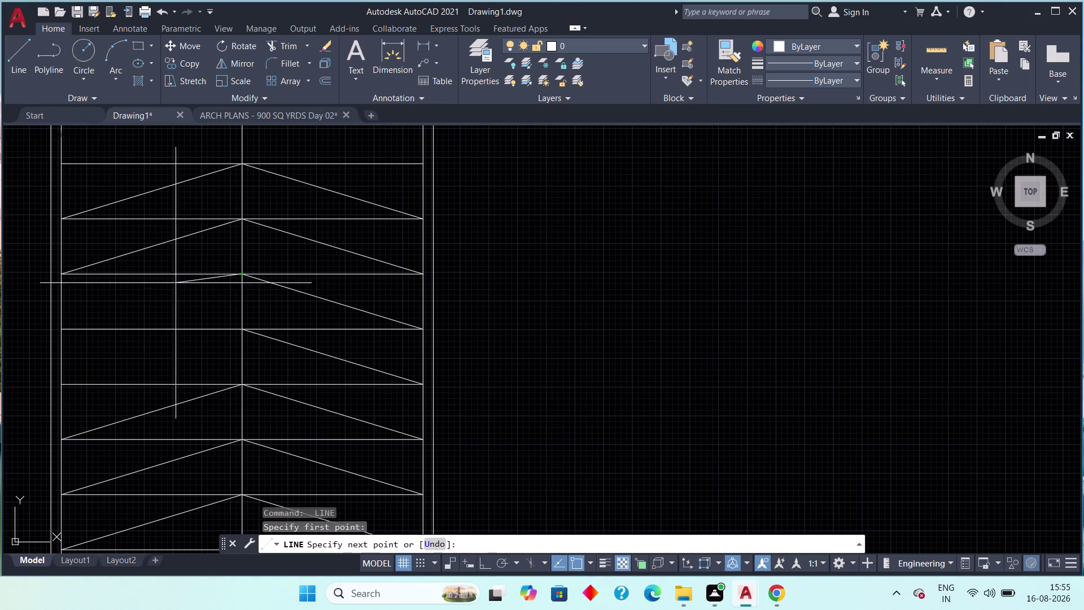
click(62, 328)
key(Escape)
key(space)
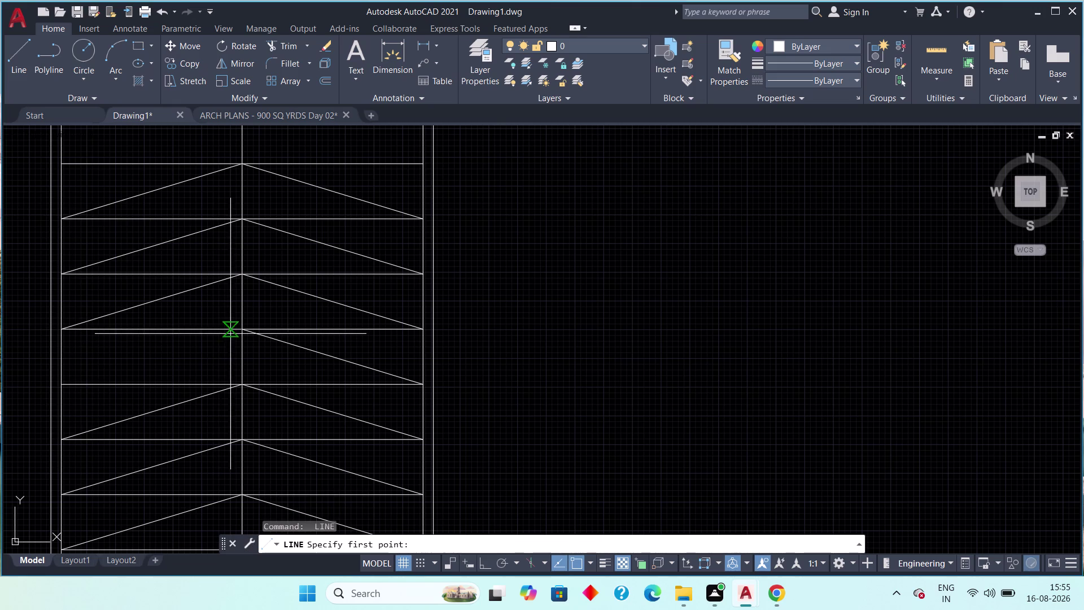
click(242, 332)
click(63, 382)
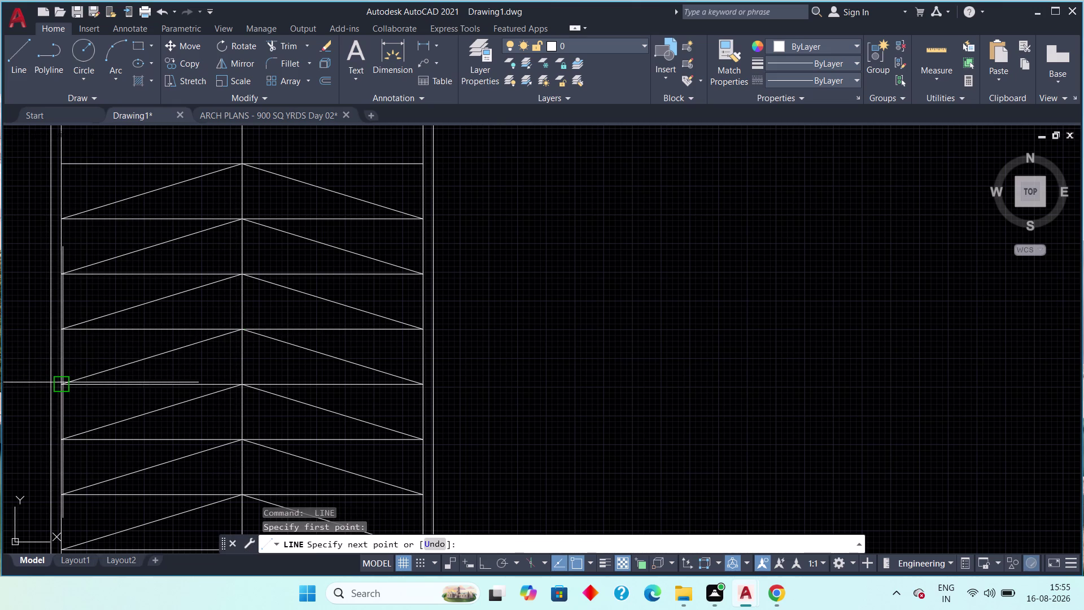
key(Escape)
middle_drag(113, 347, 87, 435)
Draw slope lines from the centre line to the outer edge across the first right-half bays.
scroll(down, 3)
middle_drag(119, 368, 88, 421)
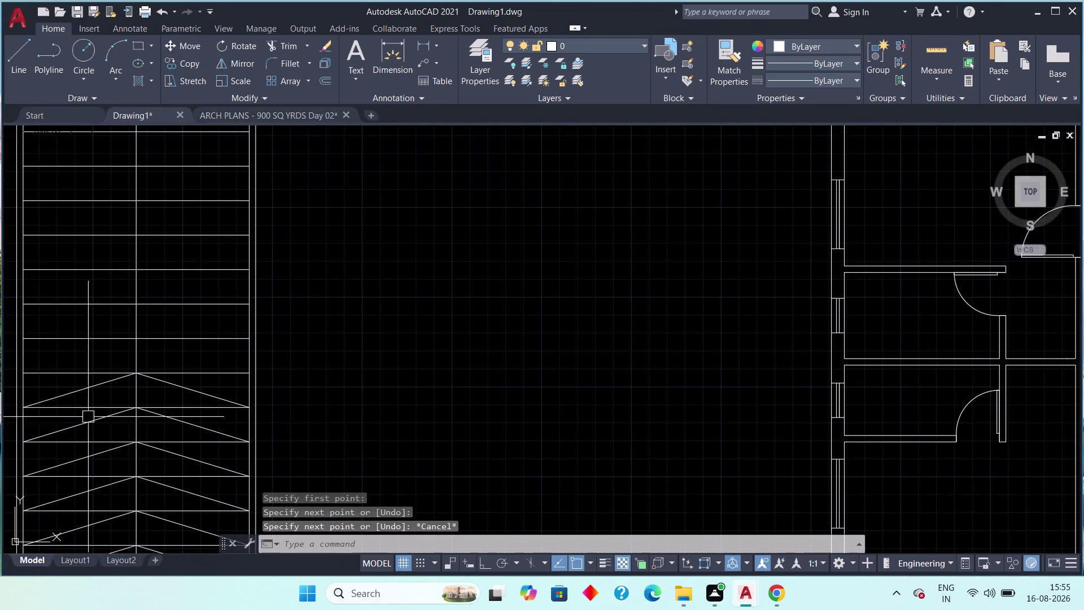
scroll(up, 3)
key(Escape)
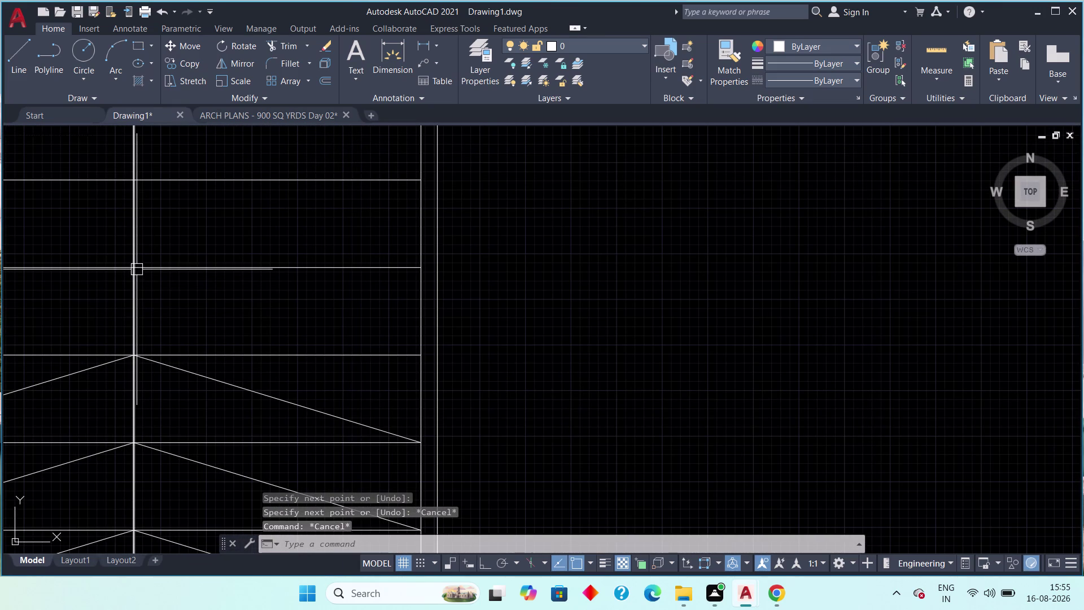
key(space)
drag(137, 267, 142, 273)
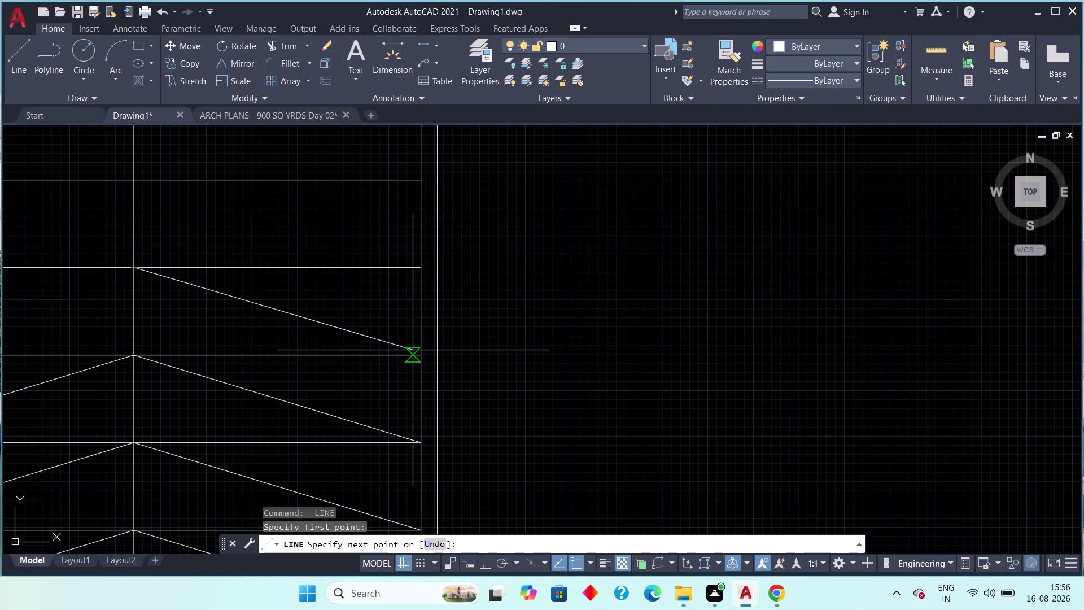
click(416, 349)
key(Escape)
middle_drag(261, 361, 353, 371)
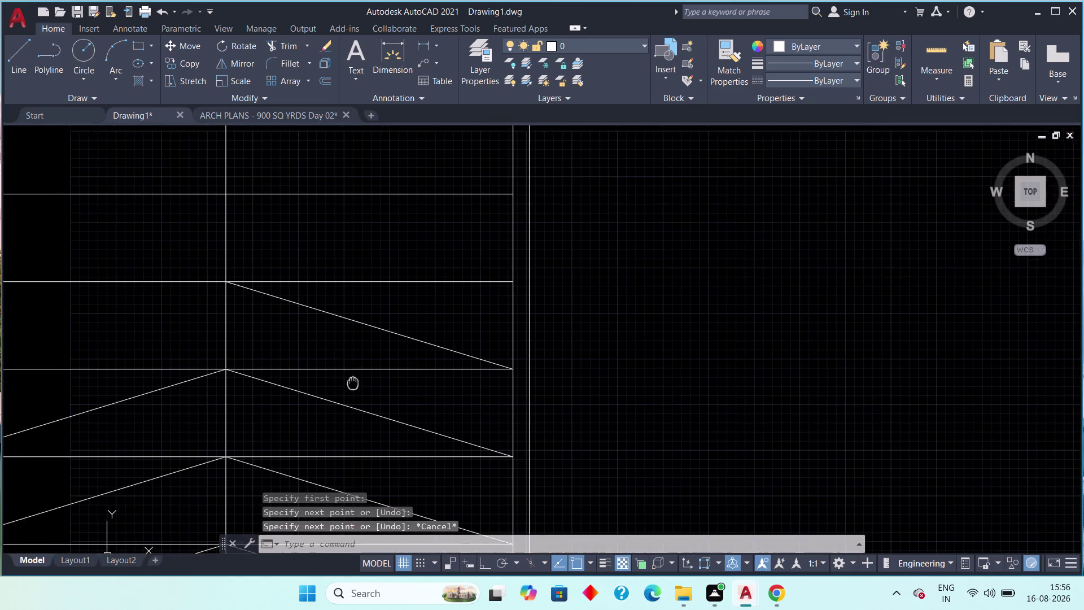
middle_drag(353, 371, 353, 394)
key(space)
click(227, 214)
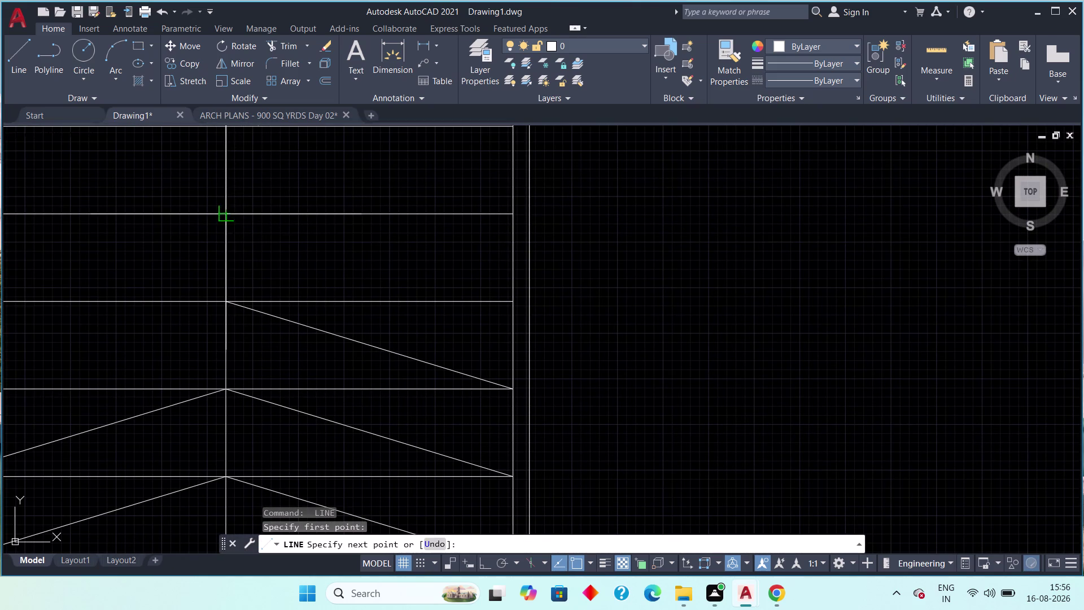
click(514, 300)
key(space)
middle_drag(377, 347, 328, 412)
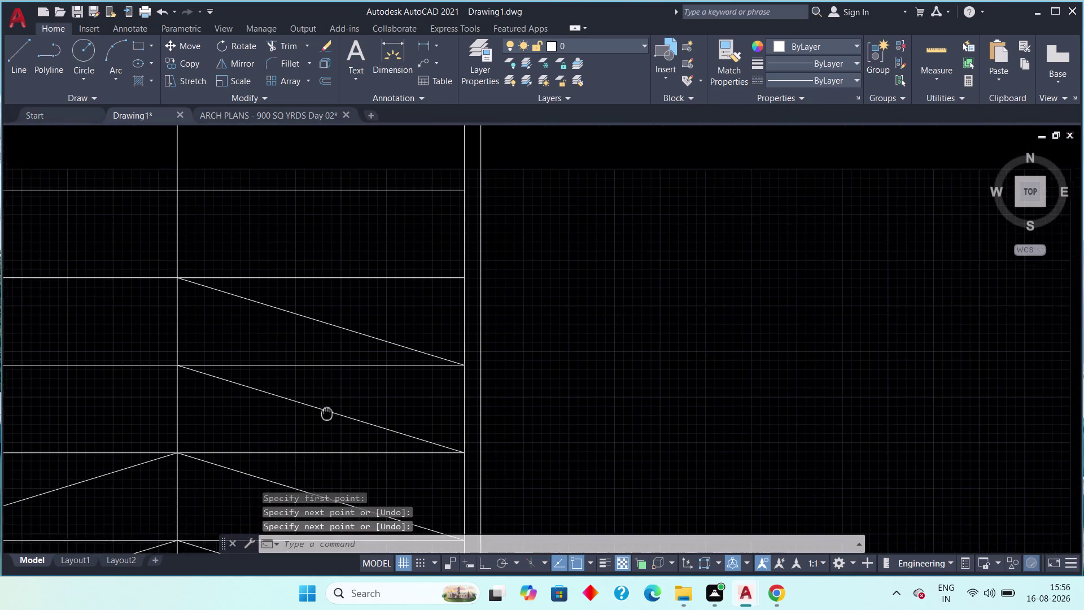
middle_drag(328, 412, 316, 428)
key(space)
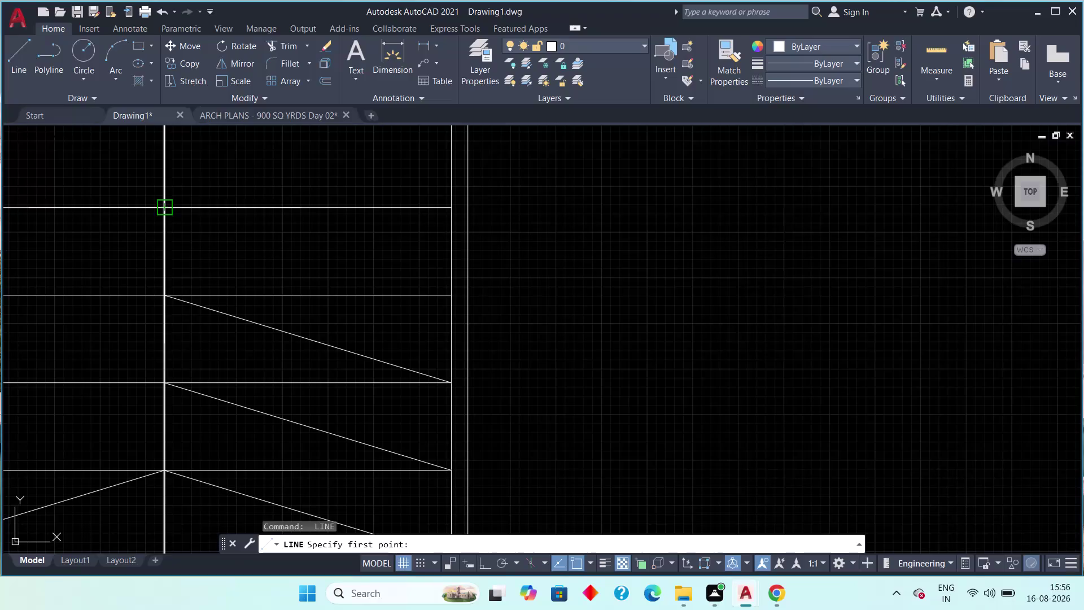
click(160, 211)
click(450, 294)
key(space)
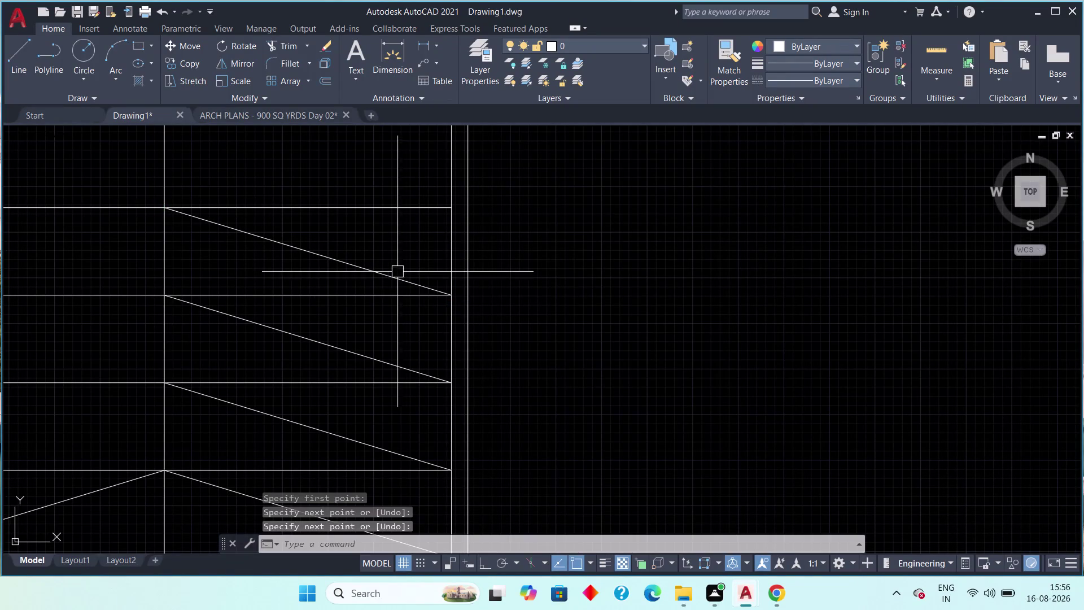
Continue the centre-to-edge slope lines through the middle bays of the ramp.
middle_drag(379, 291, 379, 406)
key(space)
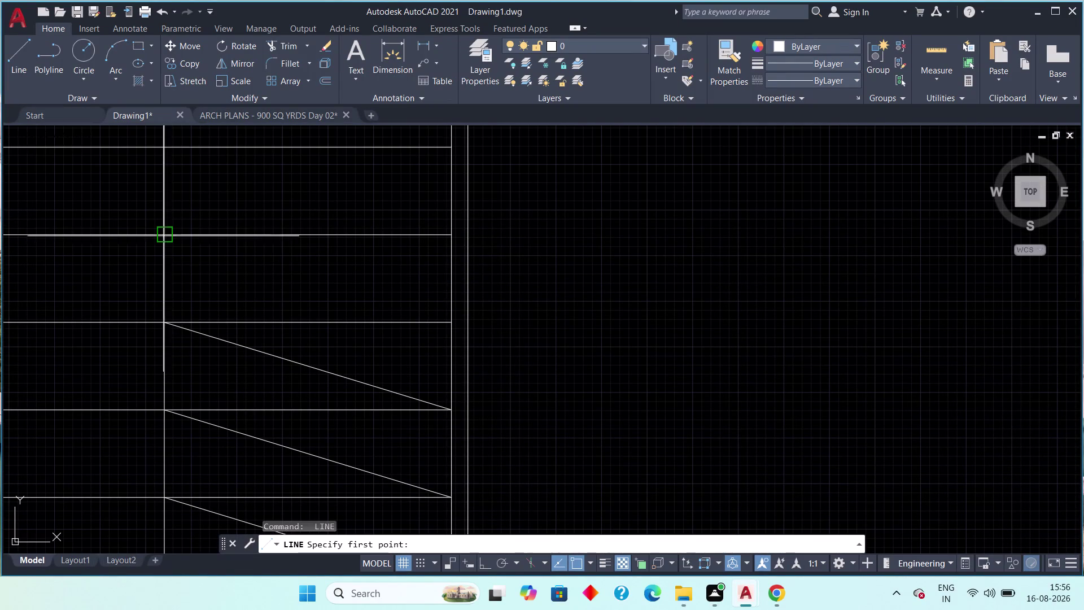
drag(161, 233, 177, 245)
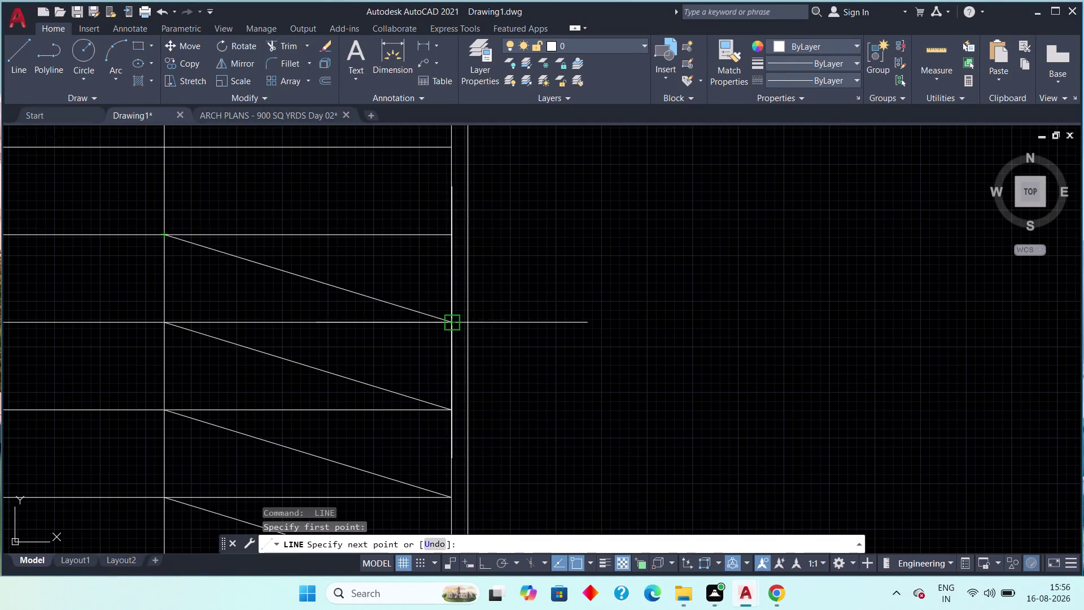
click(451, 319)
key(space)
middle_drag(338, 288, 366, 345)
key(space)
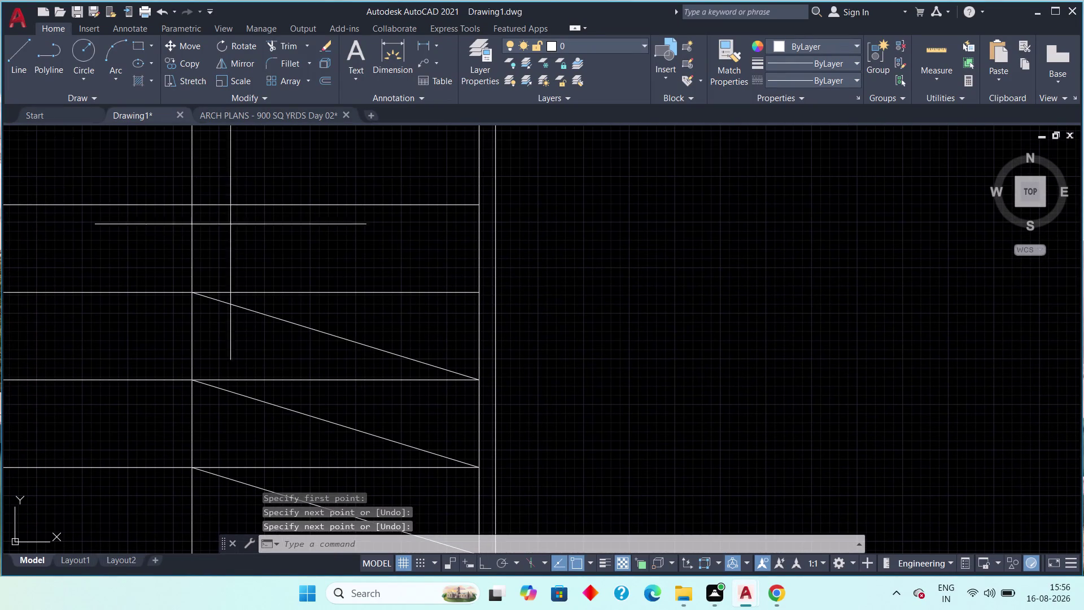
drag(198, 206, 227, 216)
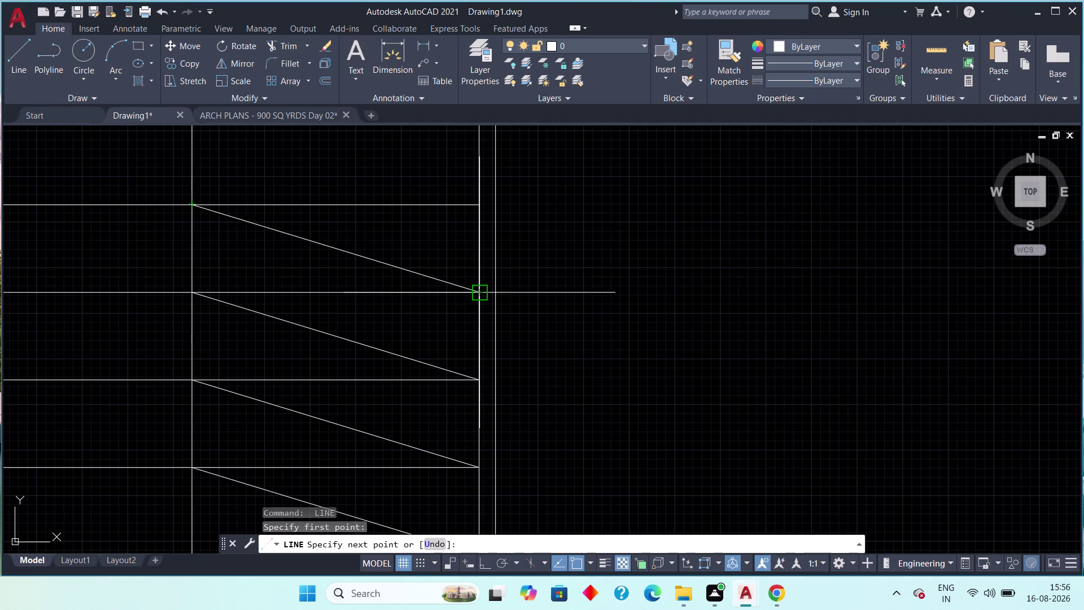
click(477, 292)
key(space)
middle_drag(367, 278, 379, 392)
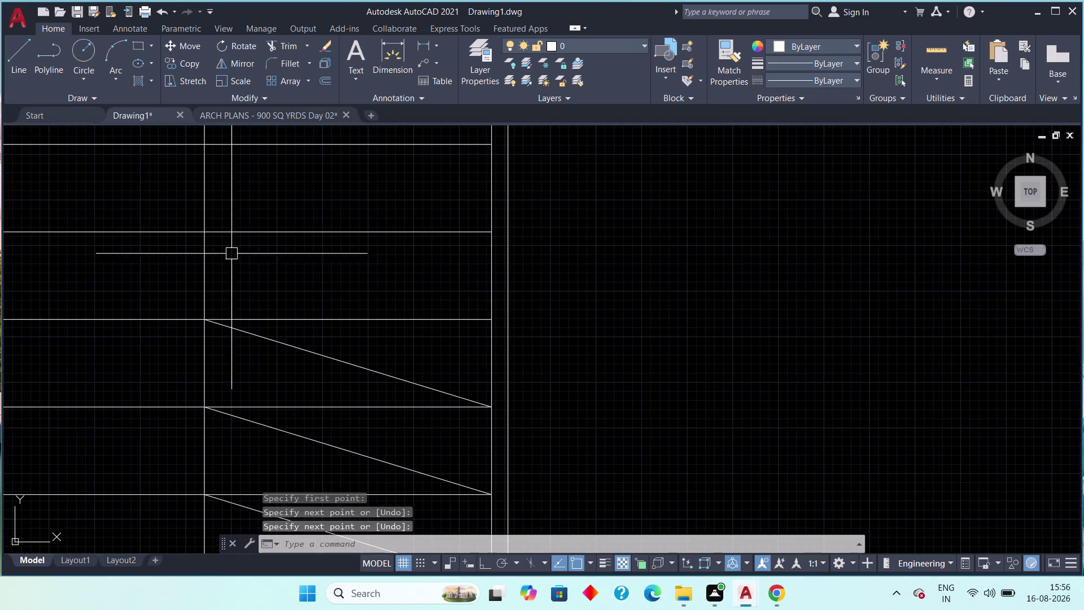
key(space)
click(204, 227)
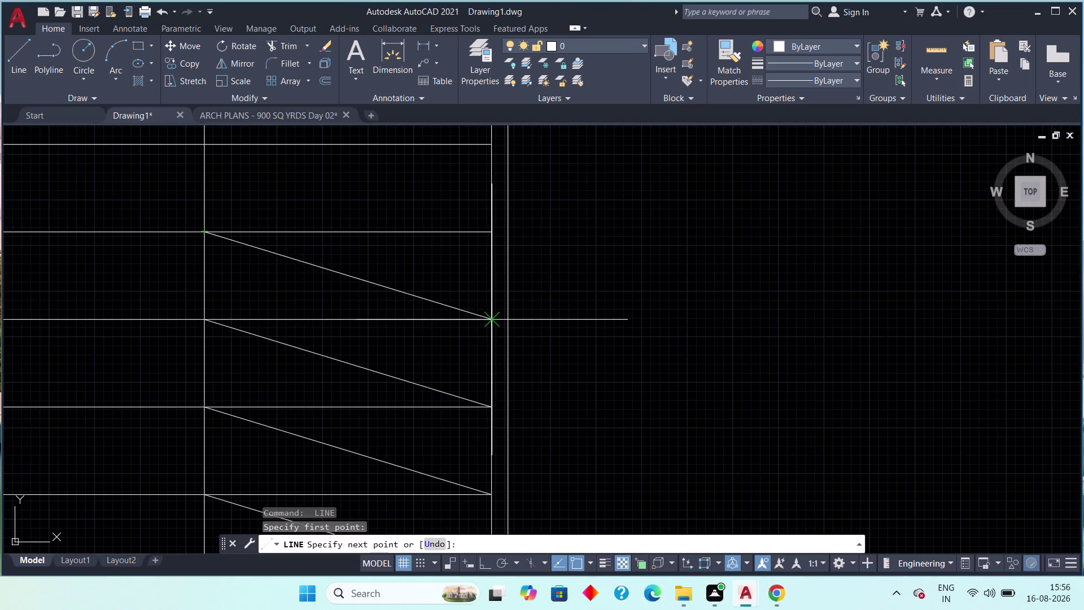
click(492, 318)
key(space)
middle_drag(386, 267, 406, 345)
key(space)
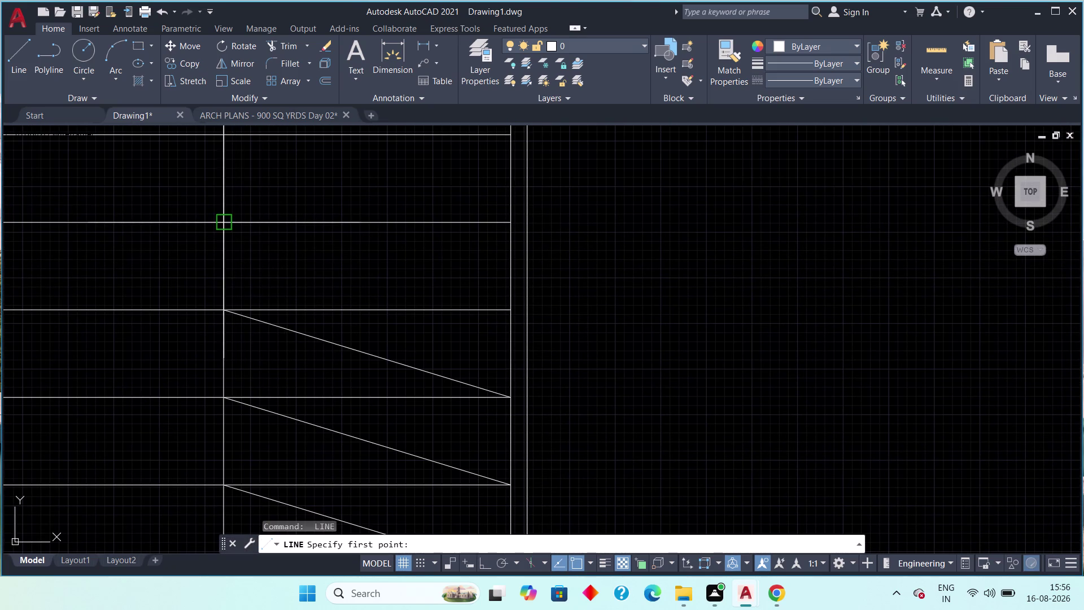
drag(219, 219, 228, 224)
click(512, 305)
key(space)
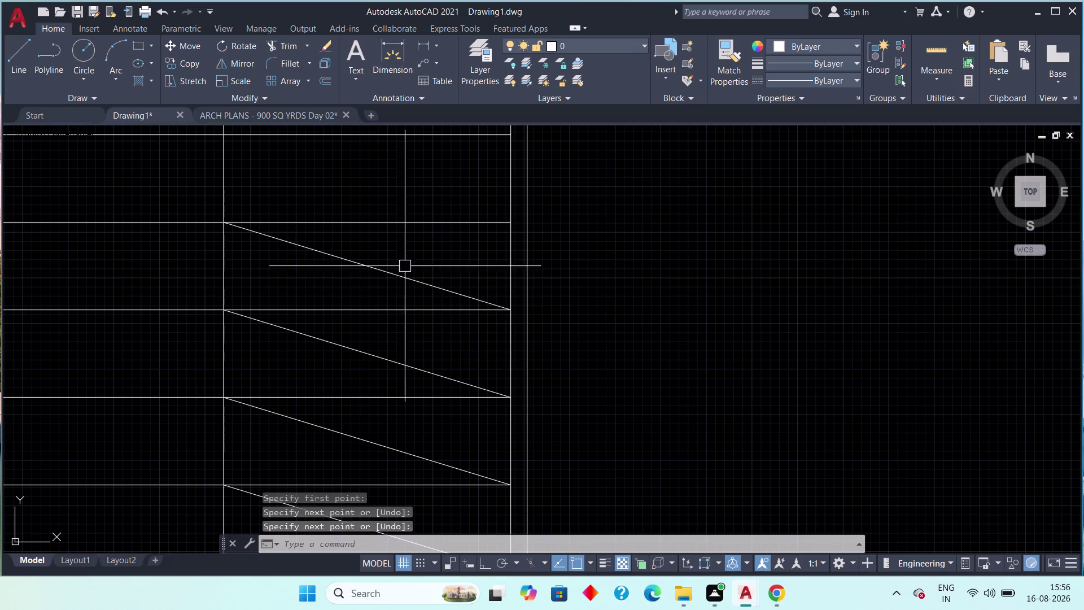
middle_drag(390, 276, 397, 377)
key(space)
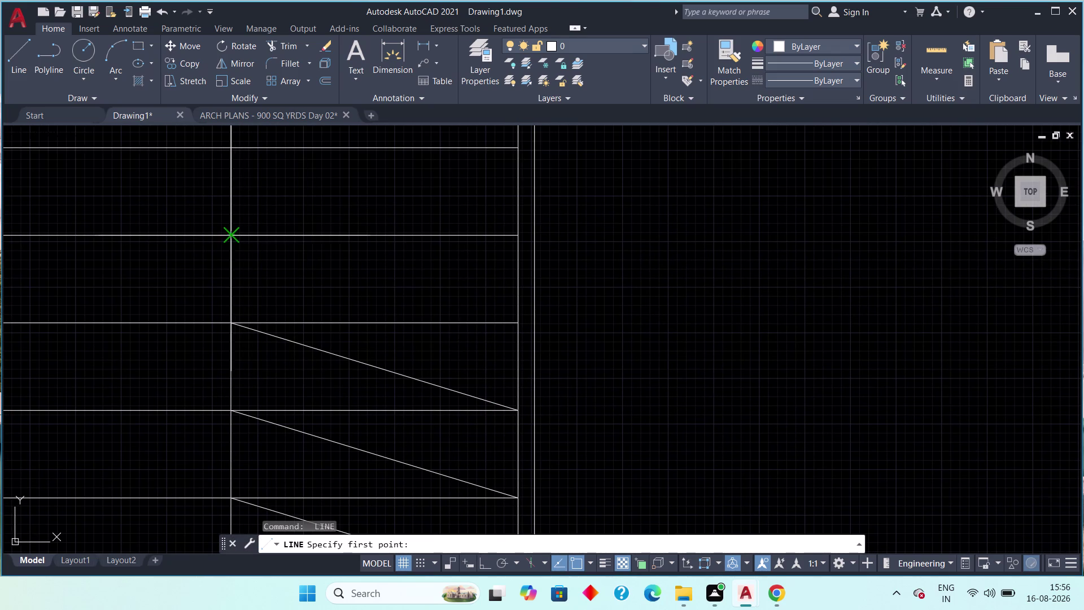
click(235, 236)
click(520, 325)
key(space)
Extend the slope lines up the upper bays toward the door end of the ramp.
middle_drag(400, 286, 415, 344)
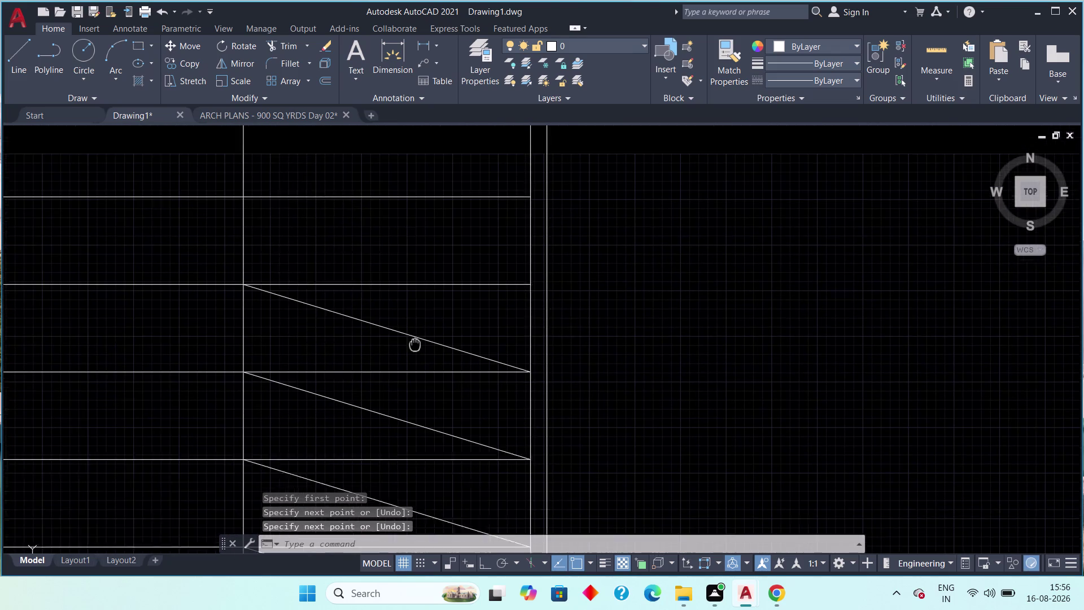
middle_drag(415, 344, 417, 364)
key(space)
click(251, 225)
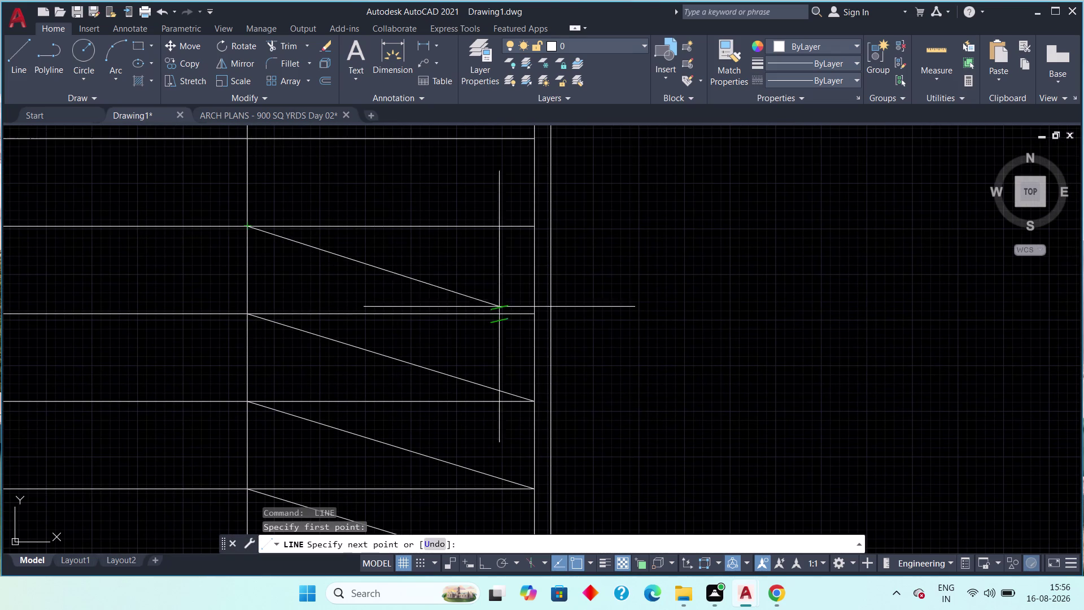
click(529, 312)
key(space)
middle_drag(344, 248, 343, 315)
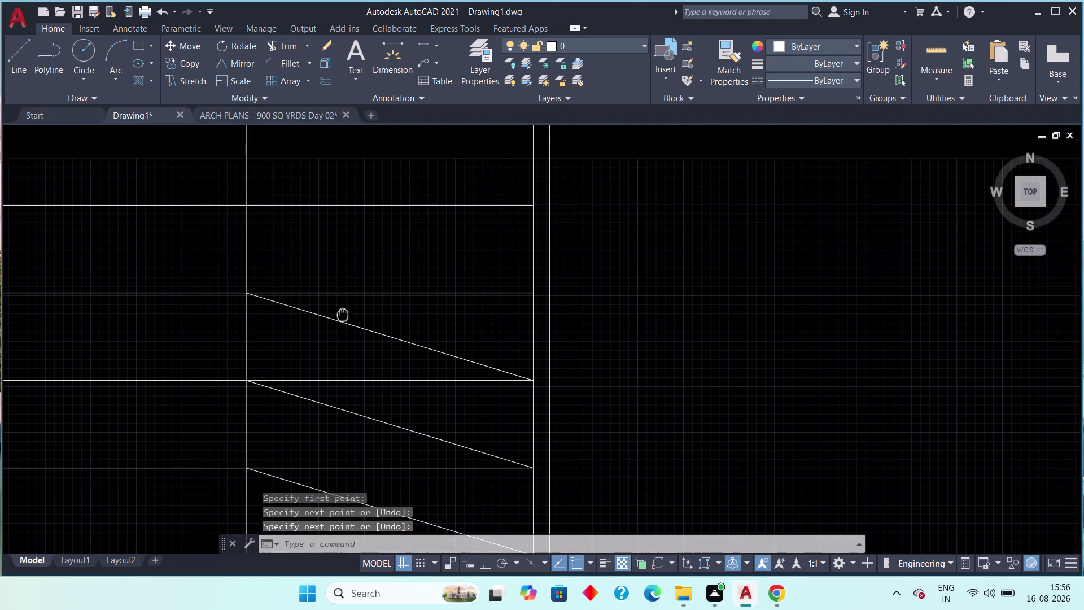
middle_drag(343, 315, 342, 315)
key(space)
click(247, 207)
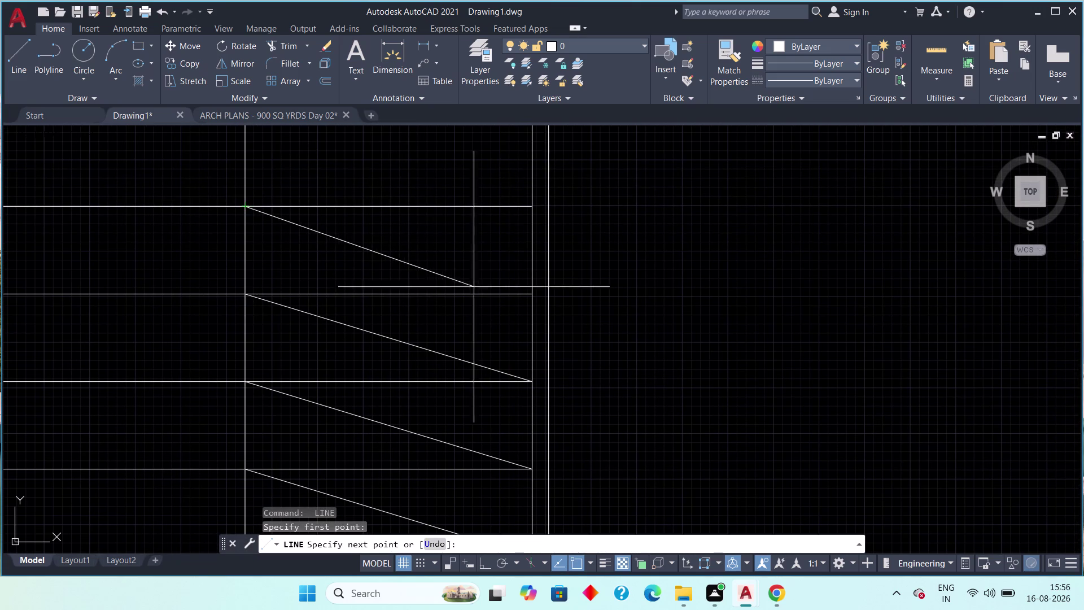
click(535, 289)
key(space)
middle_drag(379, 310, 388, 417)
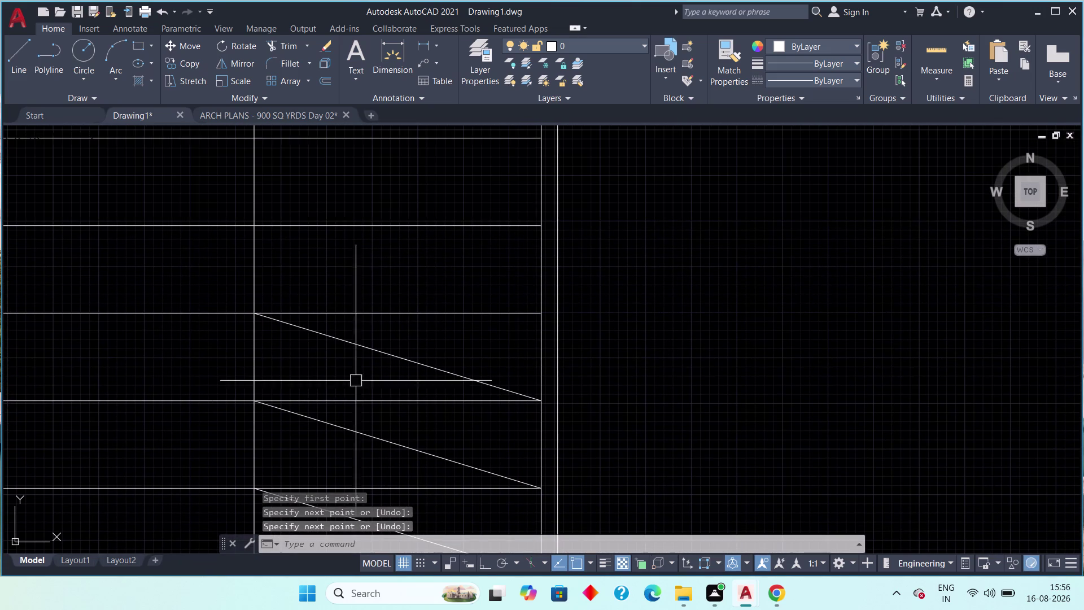
key(space)
click(255, 224)
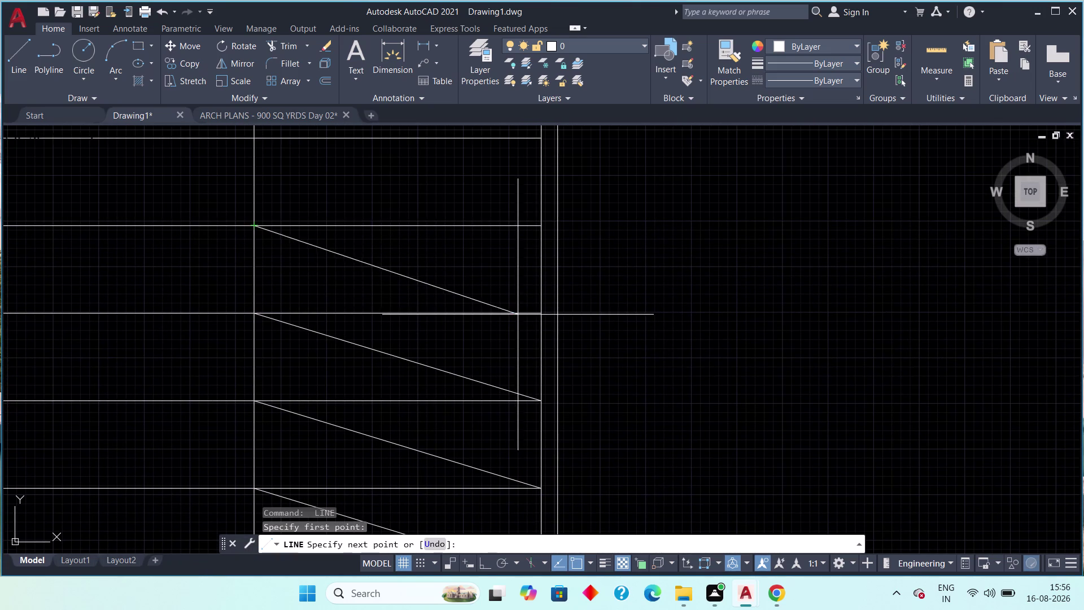
click(538, 313)
key(space)
middle_drag(342, 279, 340, 368)
key(space)
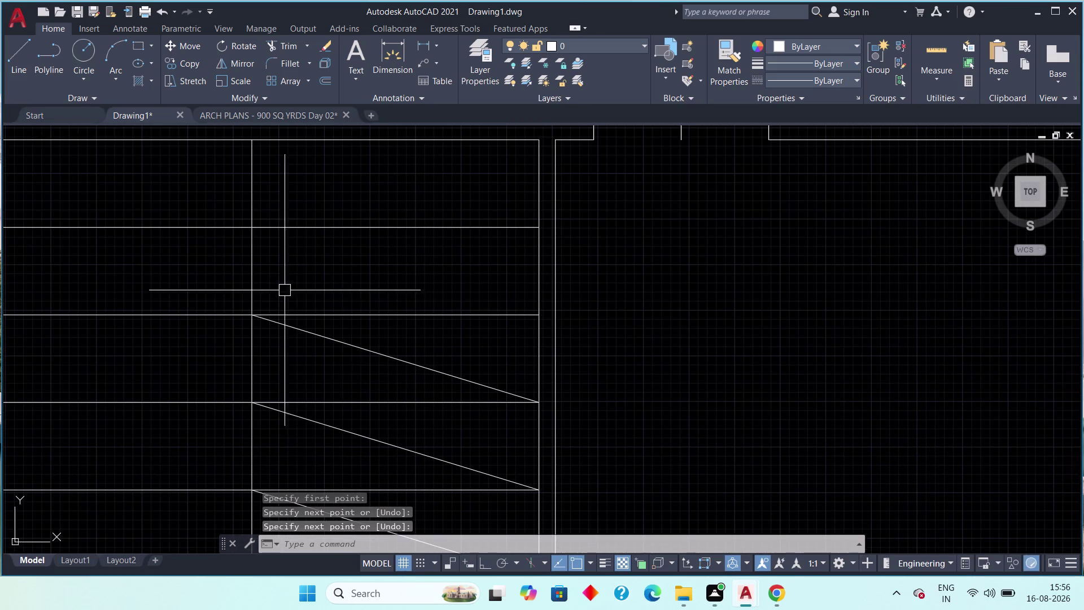
click(258, 231)
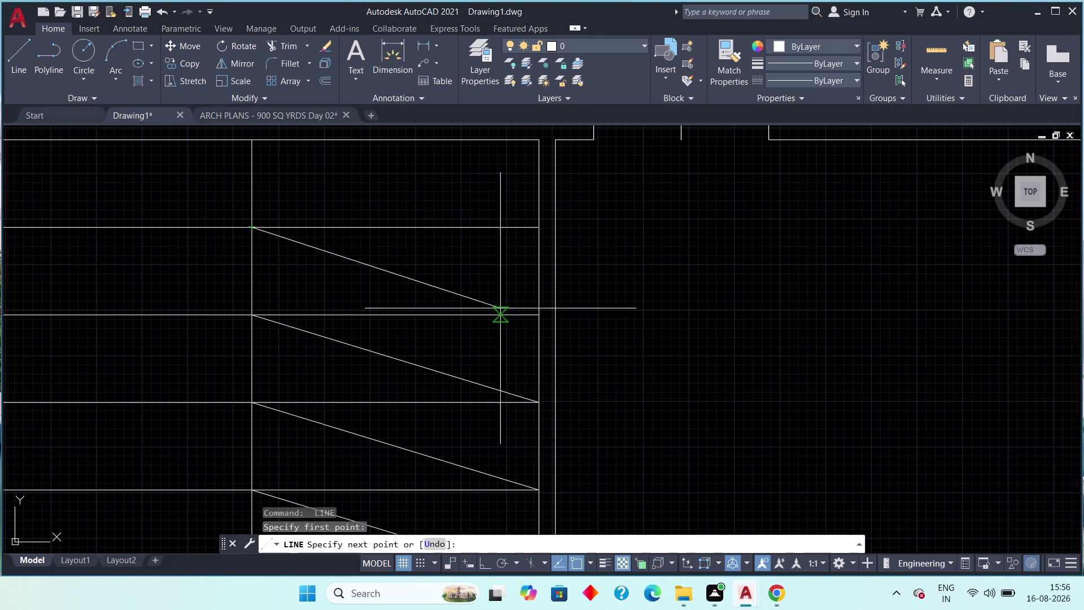
click(538, 308)
key(space)
Add the last slope line in the top ramp bay, ending the line command.
middle_drag(401, 302, 400, 416)
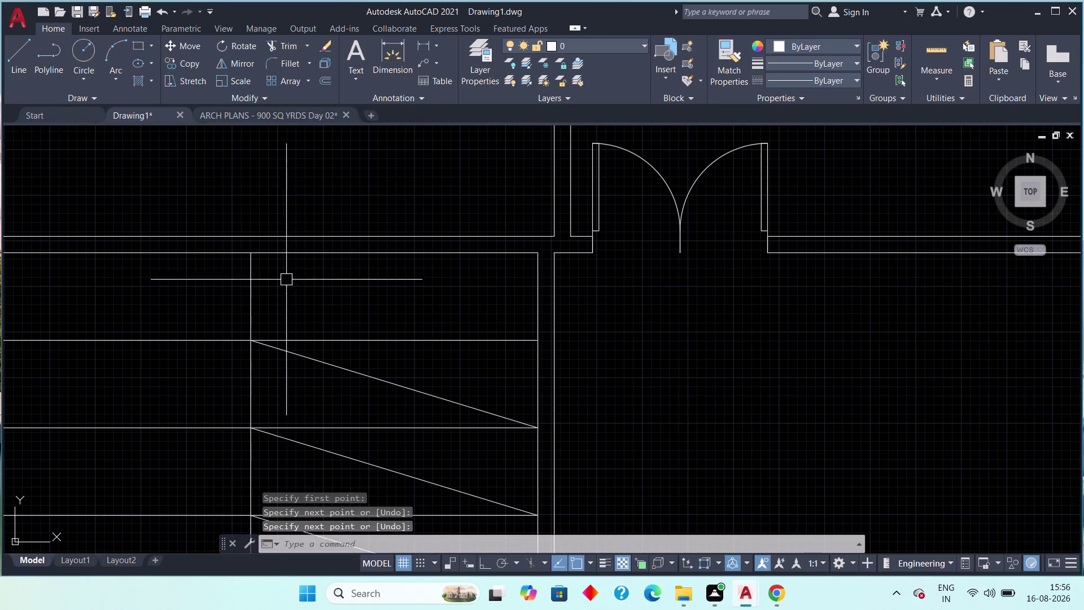
key(space)
drag(252, 251, 257, 253)
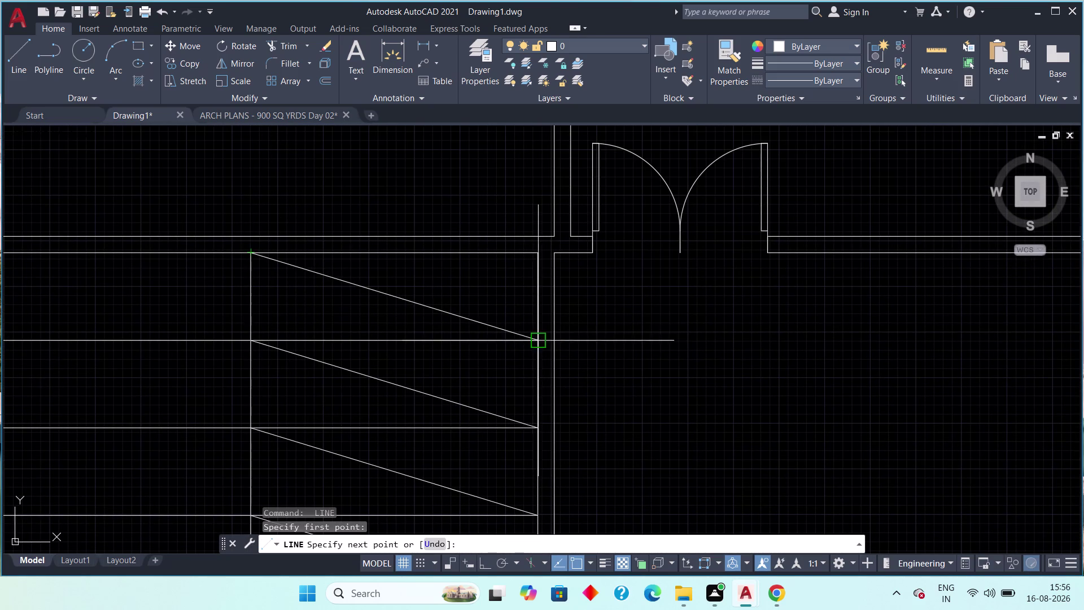
click(534, 337)
key(Escape)
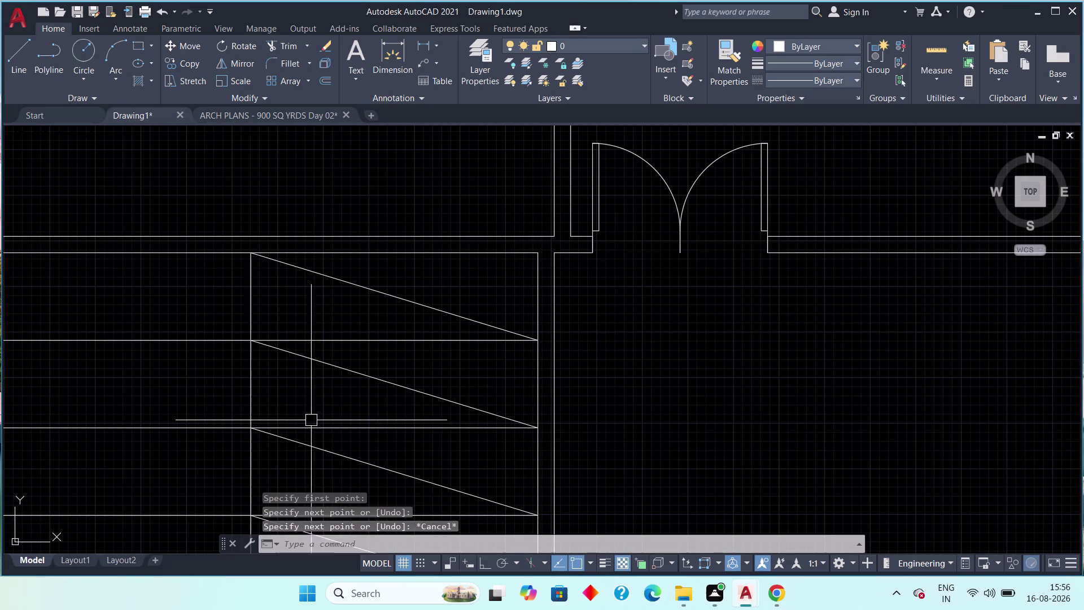
scroll(down, 3)
middle_drag(288, 405, 301, 324)
scroll(down, 3)
Crossing-select the twelve left-strip horizontal ramp lines, delete them, and pan back up.
key(Escape)
key(Escape)
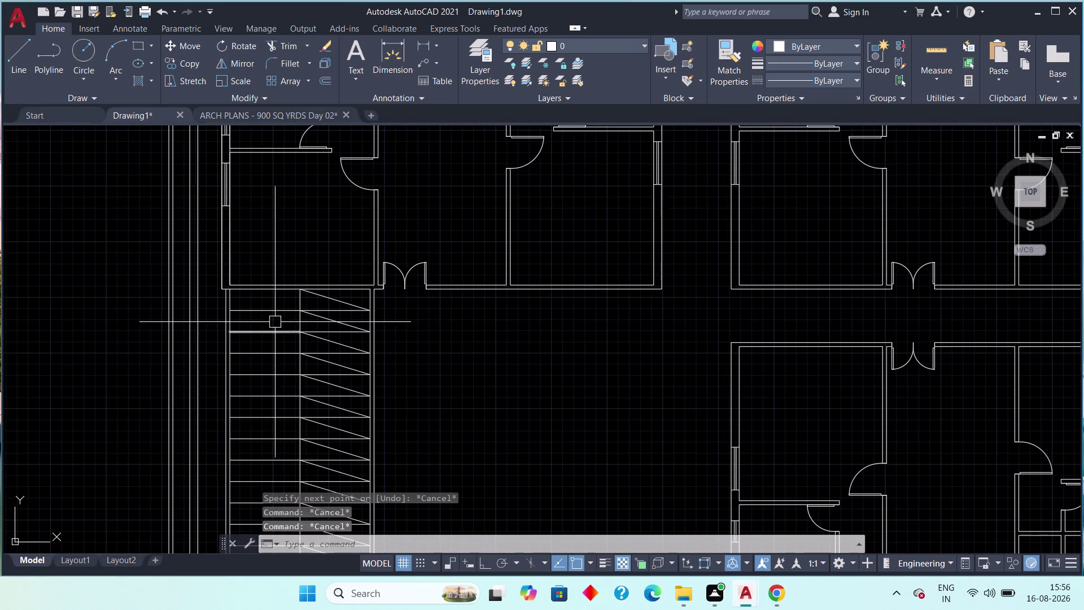
drag(278, 302, 277, 310)
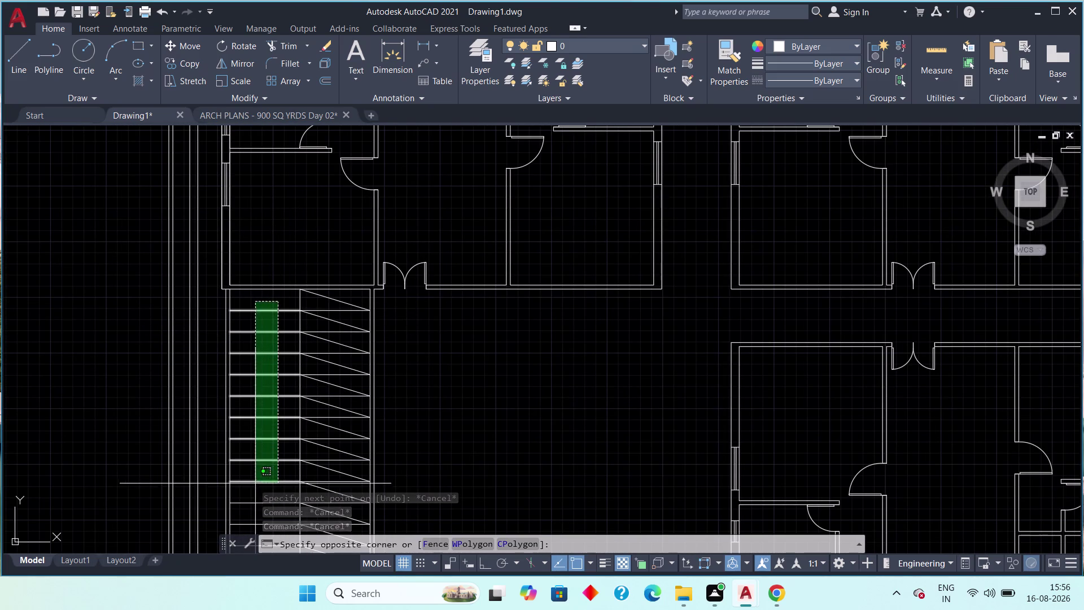
middle_drag(251, 482, 229, 329)
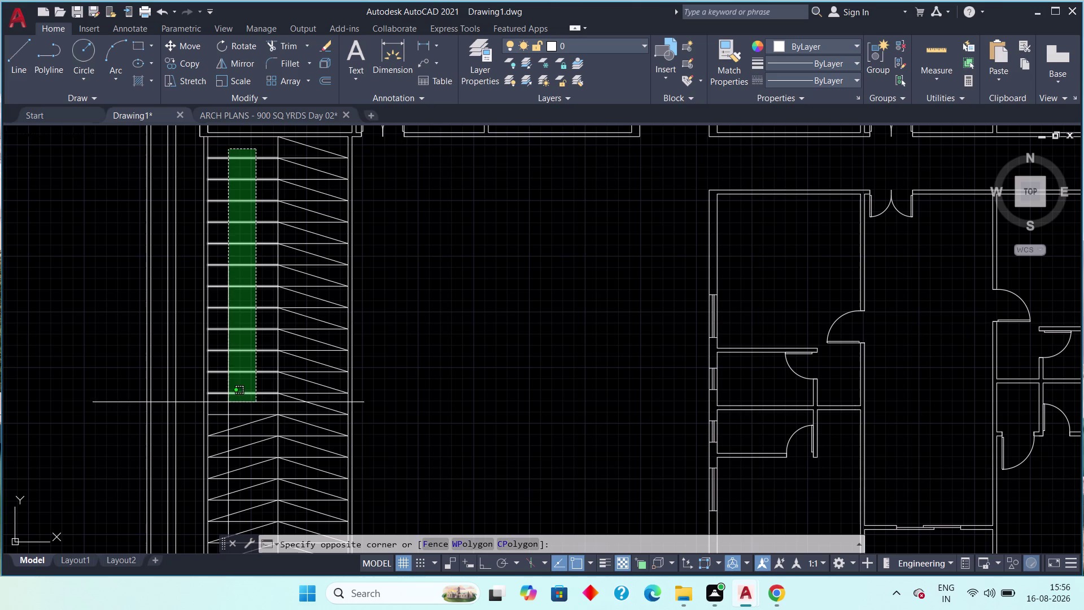
click(222, 414)
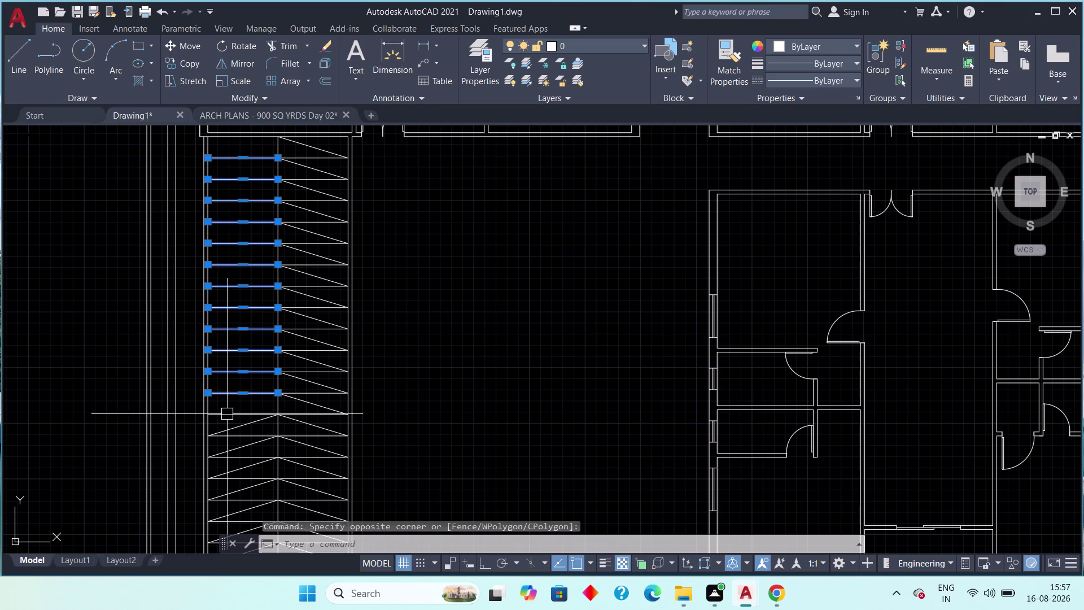
key(Delete)
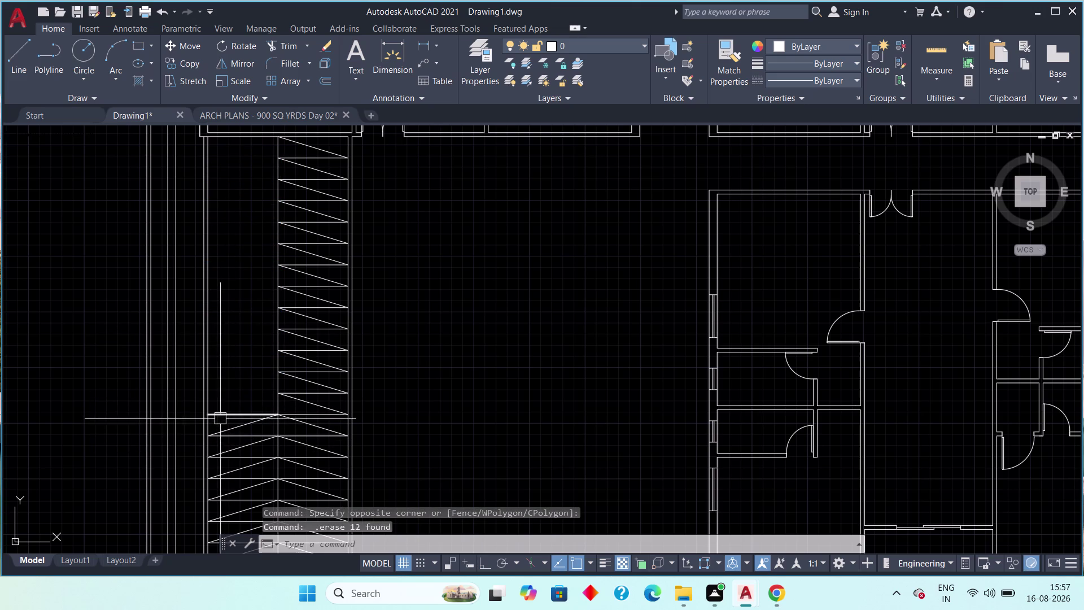
middle_drag(220, 421, 221, 348)
middle_drag(222, 349, 230, 514)
middle_drag(242, 392, 236, 493)
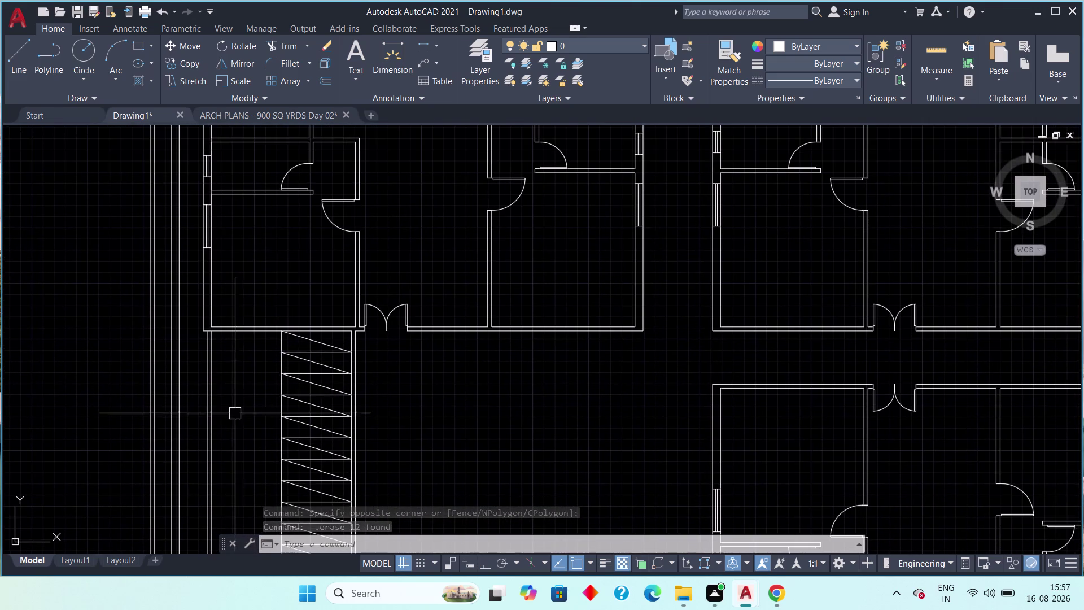
scroll(up, 3)
Select the upper diagonal lines of the ramp's right strip while panning down the ramp.
click(294, 325)
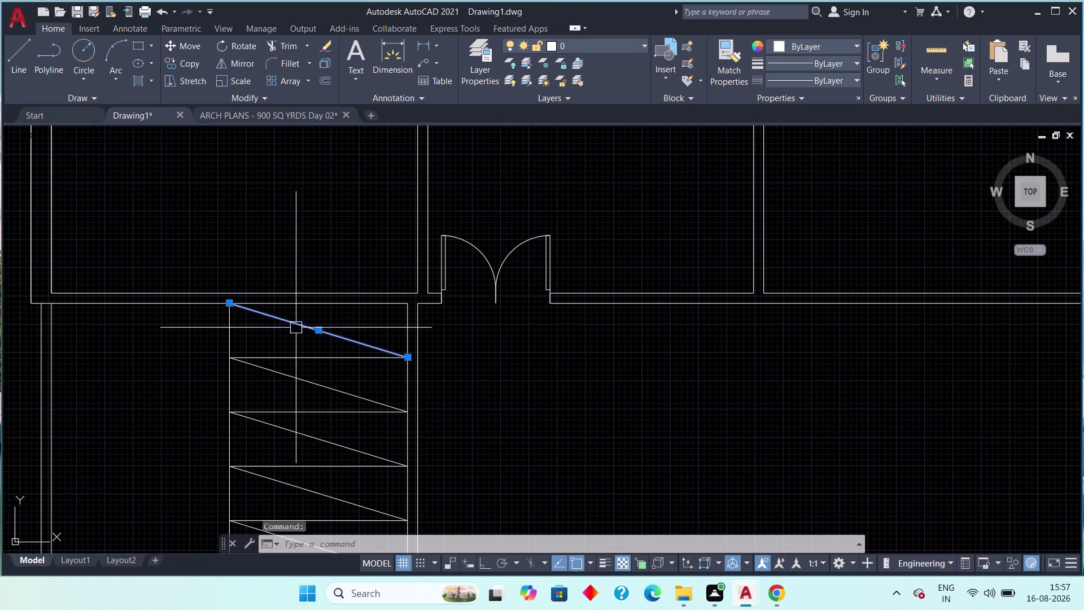
click(306, 384)
click(310, 438)
middle_drag(305, 462, 298, 438)
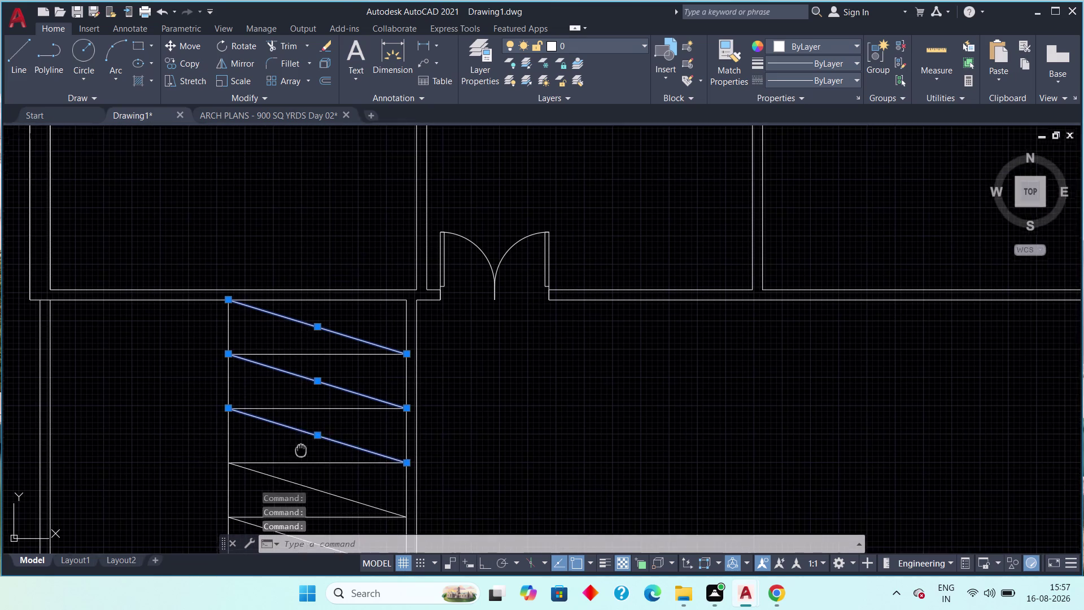
middle_drag(299, 439, 290, 305)
click(299, 344)
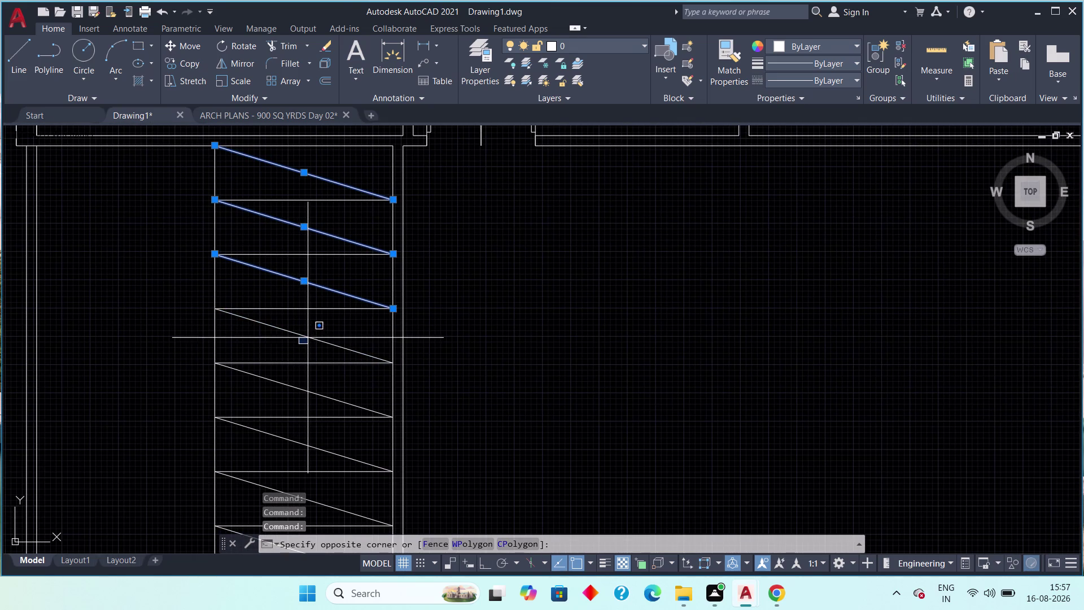
click(308, 338)
click(309, 334)
click(302, 388)
middle_drag(297, 401, 278, 296)
click(275, 336)
click(274, 389)
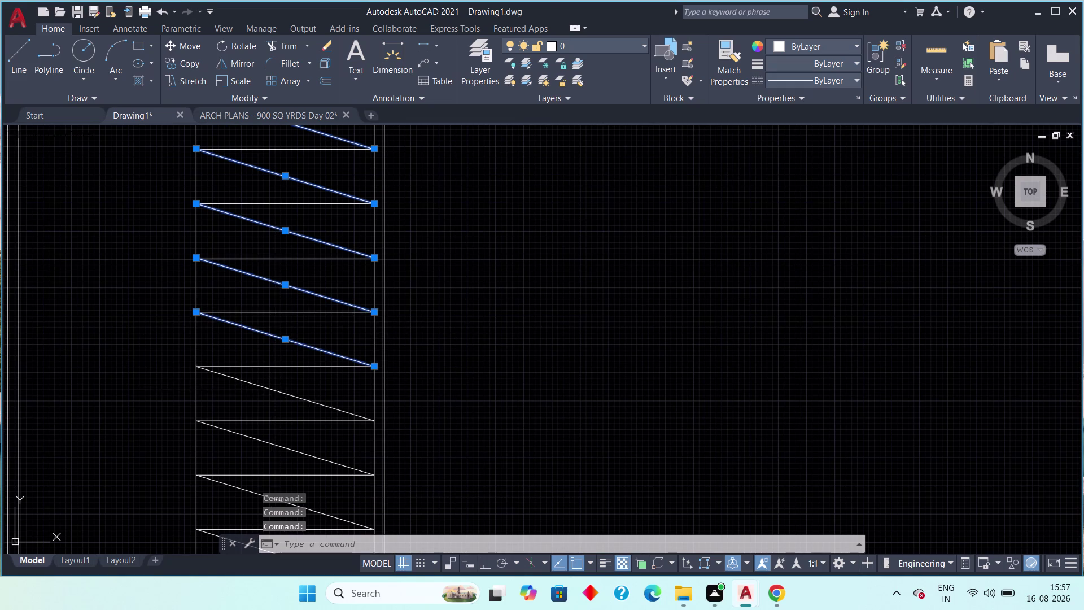
Add the remaining lower ramp diagonals to the selection and zoom out over the whole ramp.
middle_drag(272, 392, 273, 290)
click(281, 342)
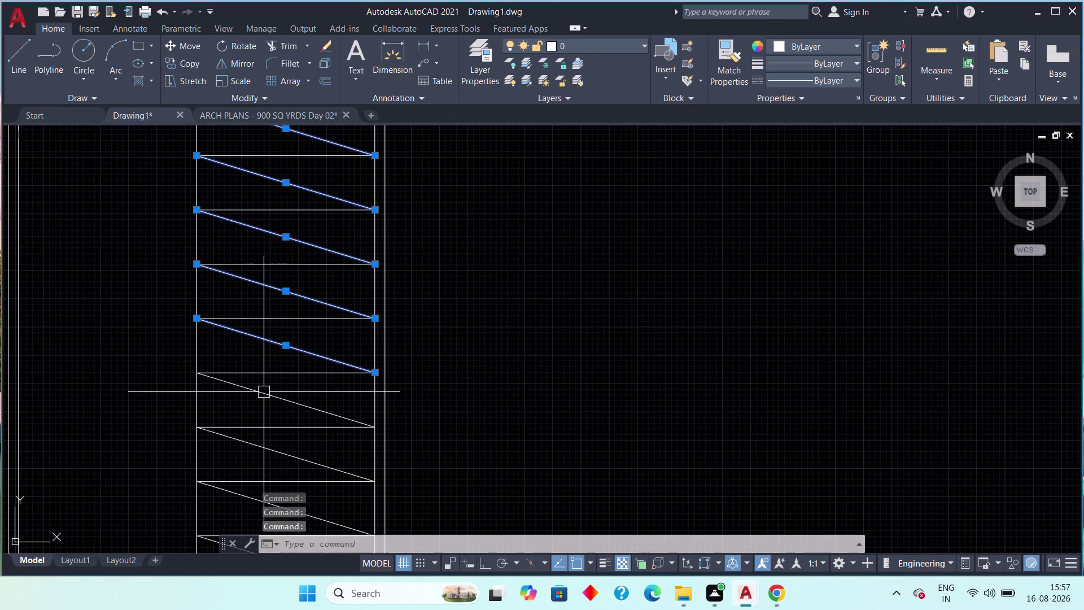
click(264, 392)
middle_drag(258, 402, 248, 276)
click(260, 323)
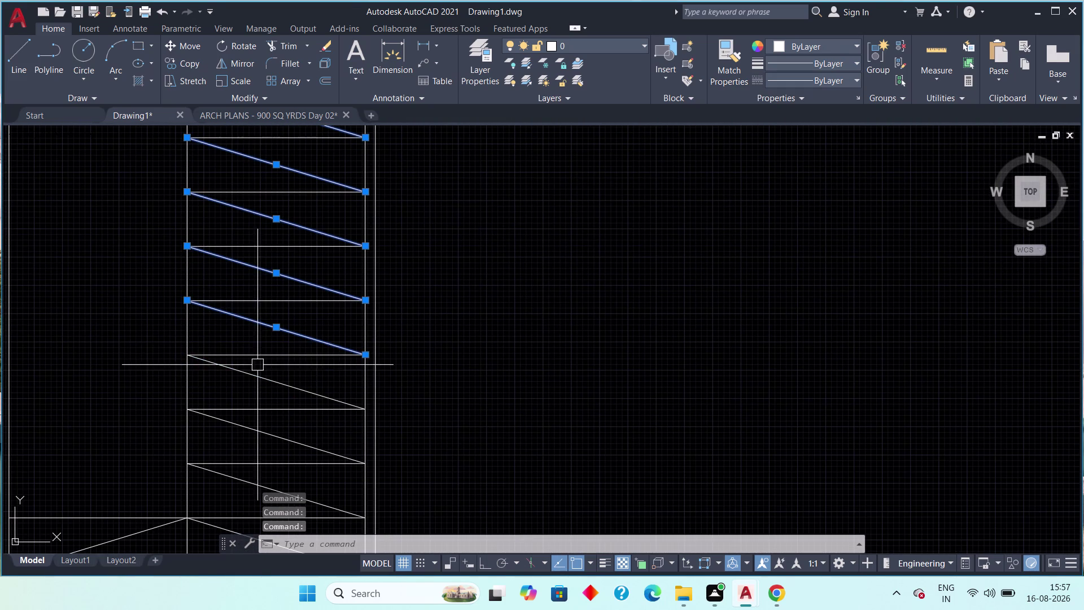
click(255, 376)
middle_drag(256, 372, 266, 233)
click(276, 292)
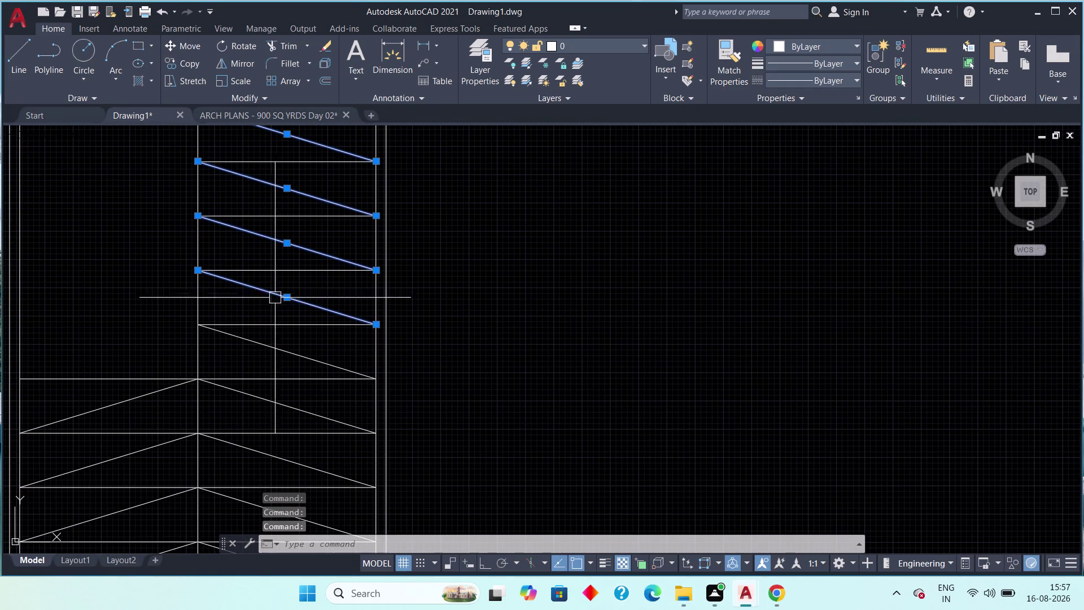
click(259, 342)
scroll(down, 3)
middle_drag(218, 269, 205, 376)
key(m)
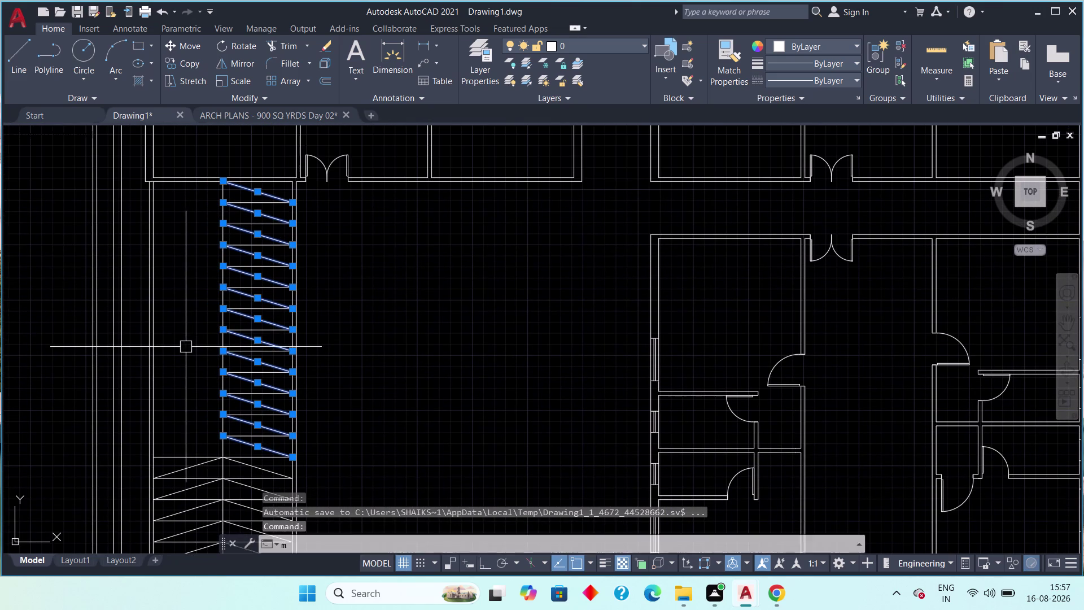
Mirror the selected diagonals across the ramp's centre line, keeping the originals.
key(i)
key(space)
scroll(up, 3)
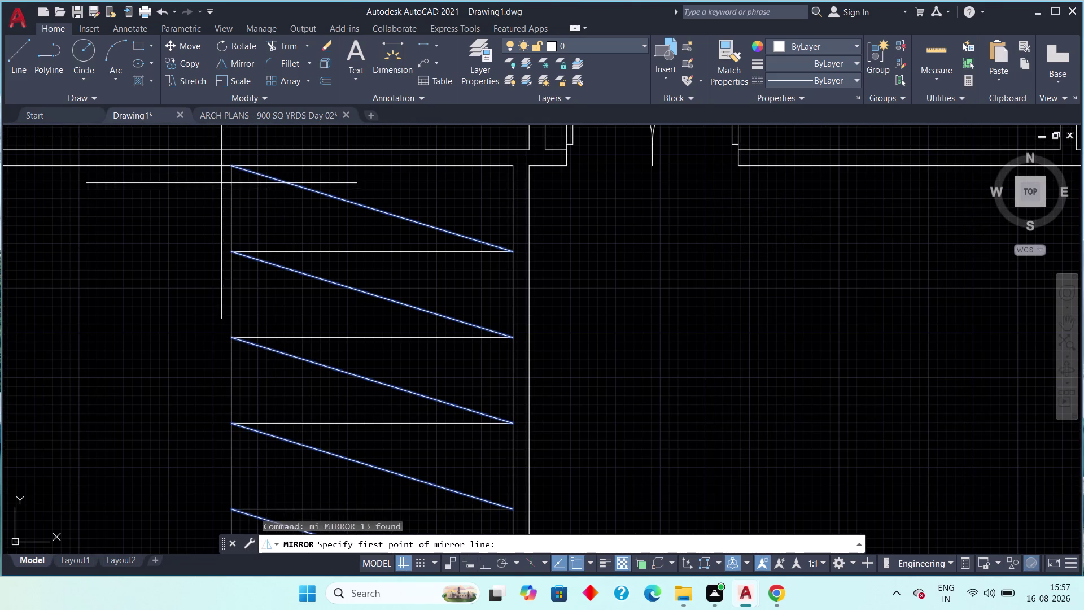
click(231, 167)
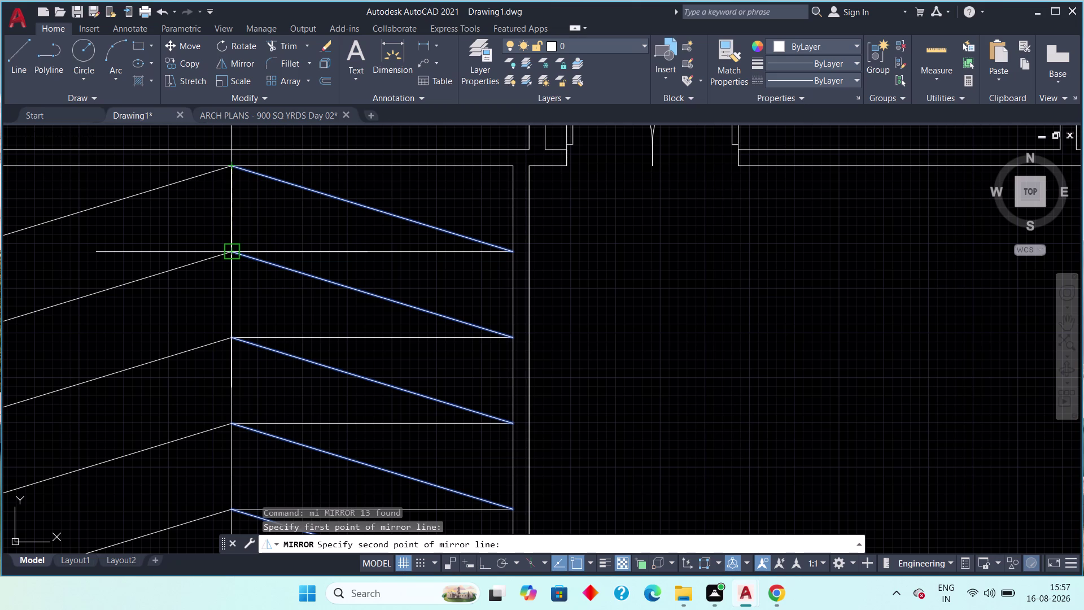
click(228, 256)
scroll(down, 3)
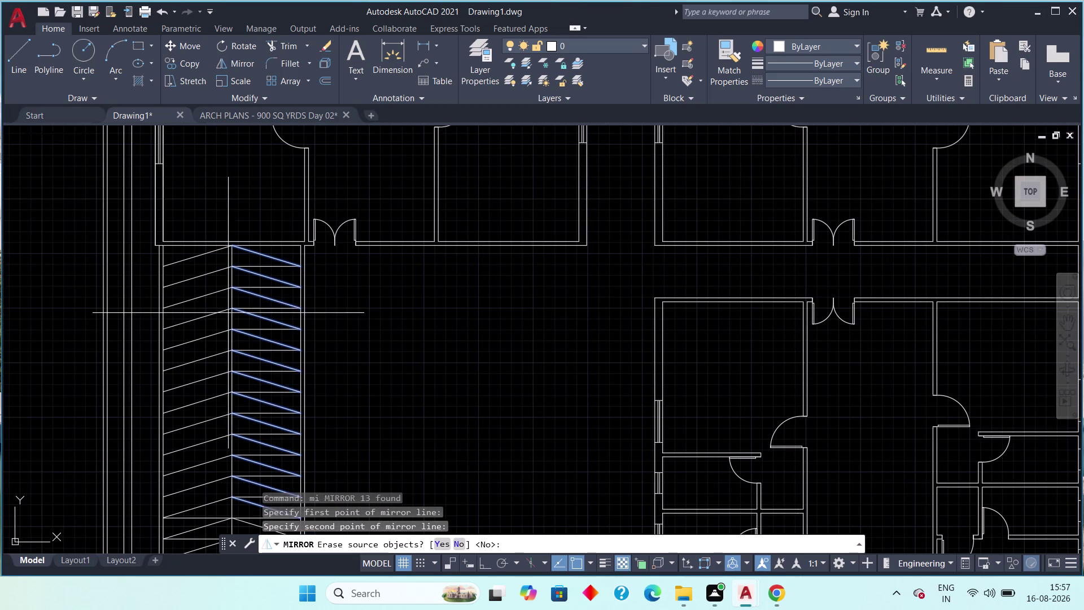
key(space)
middle_drag(242, 348, 243, 126)
key(Escape)
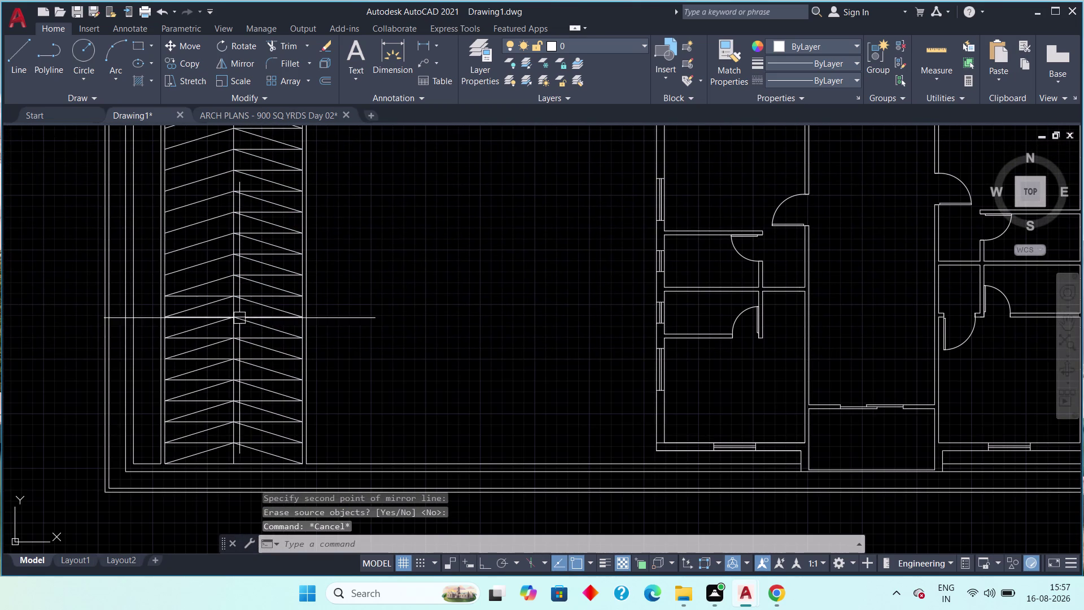
Erase the stray horizontal lines along the upper part of the ramp strip.
scroll(up, 3)
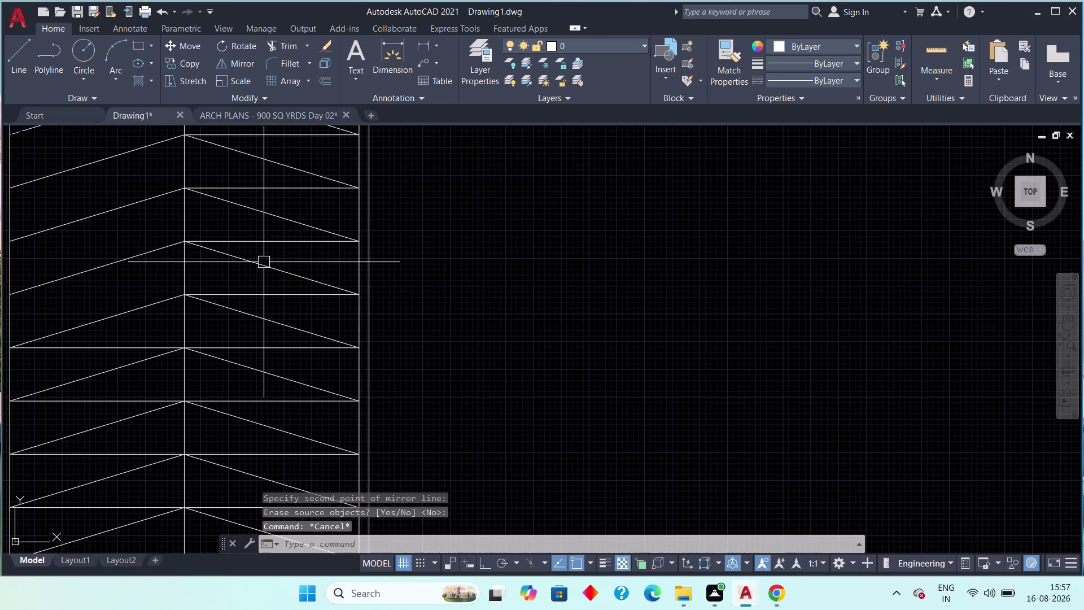
click(241, 241)
key(Delete)
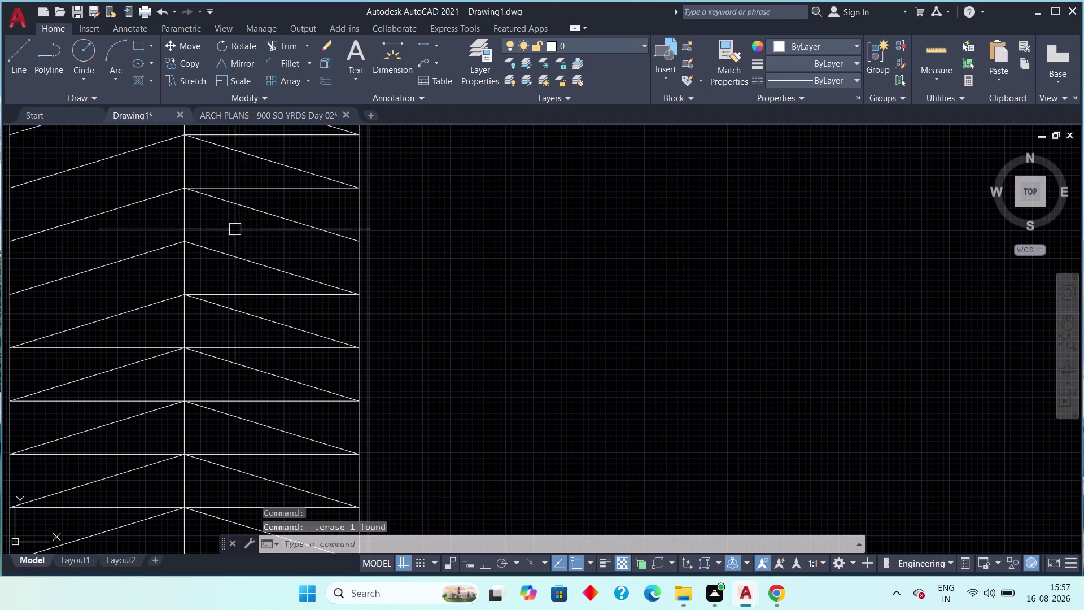
middle_drag(233, 231, 239, 308)
click(240, 262)
key(Delete)
click(253, 212)
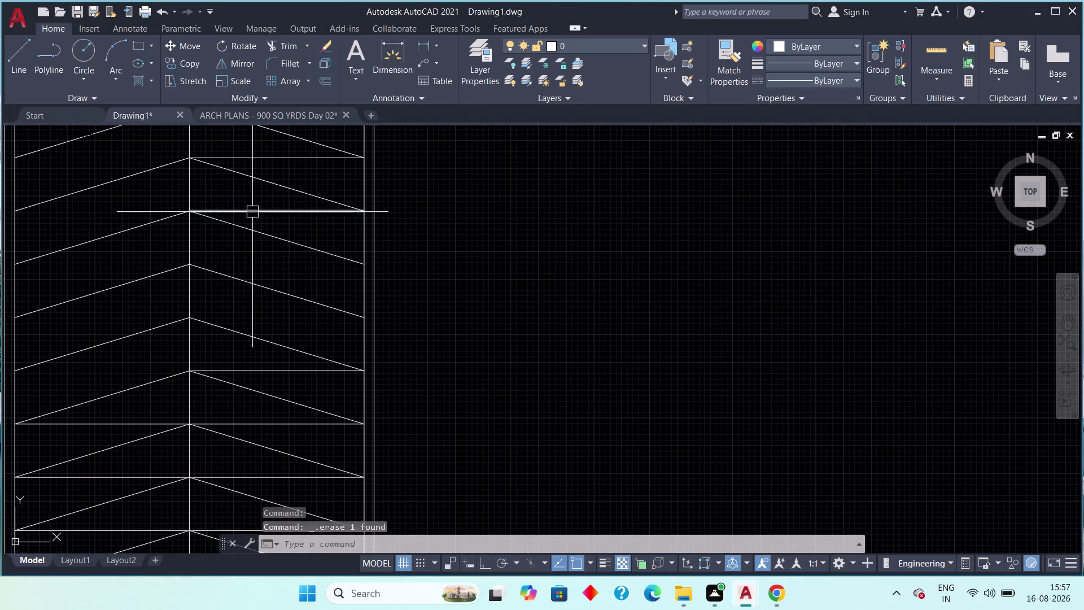
key(Delete)
middle_drag(254, 216, 249, 336)
click(251, 277)
key(Delete)
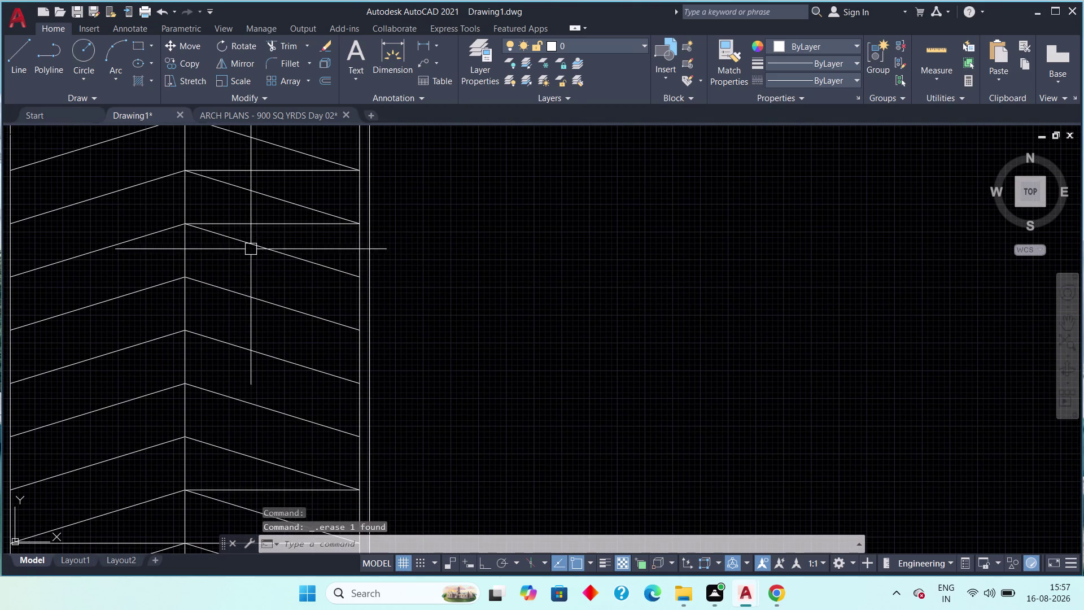
click(257, 222)
key(Delete)
middle_drag(264, 247, 251, 381)
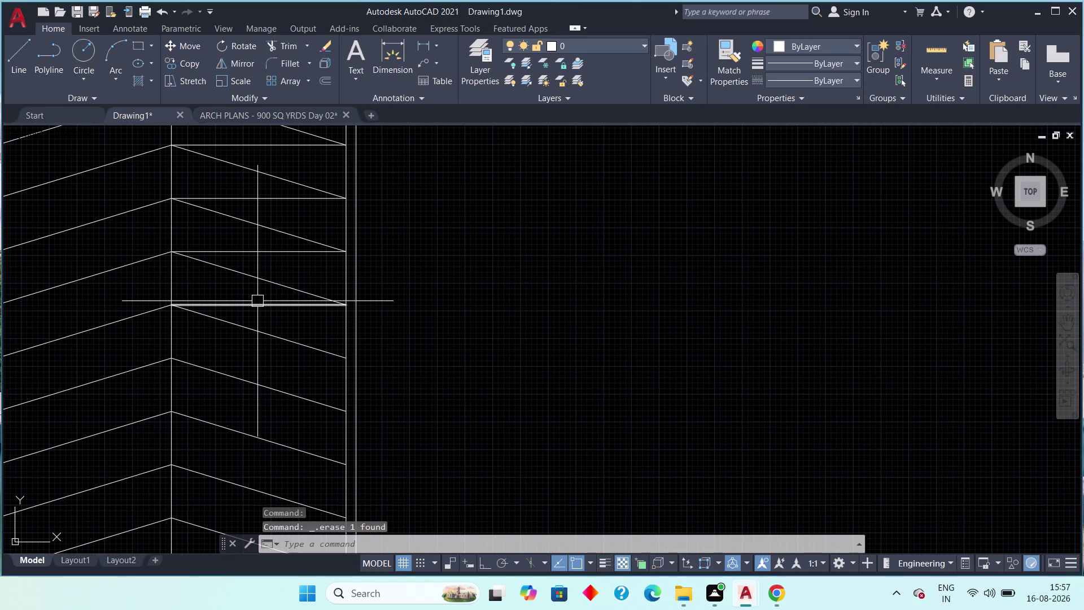
click(256, 305)
key(Delete)
click(258, 247)
key(Delete)
middle_drag(262, 277, 253, 366)
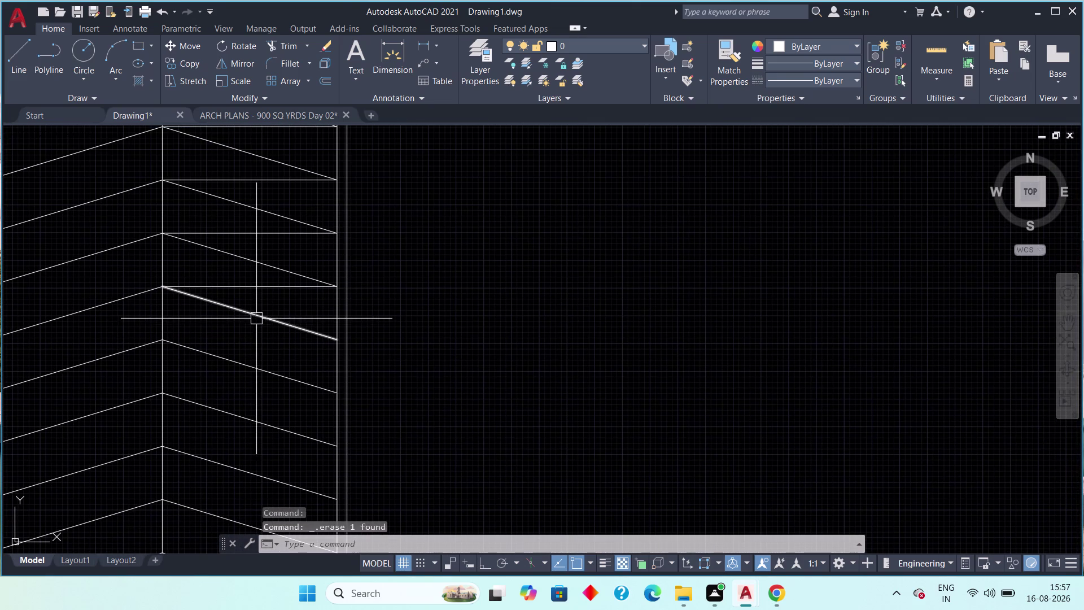
click(249, 292)
key(Delete)
click(256, 230)
key(Delete)
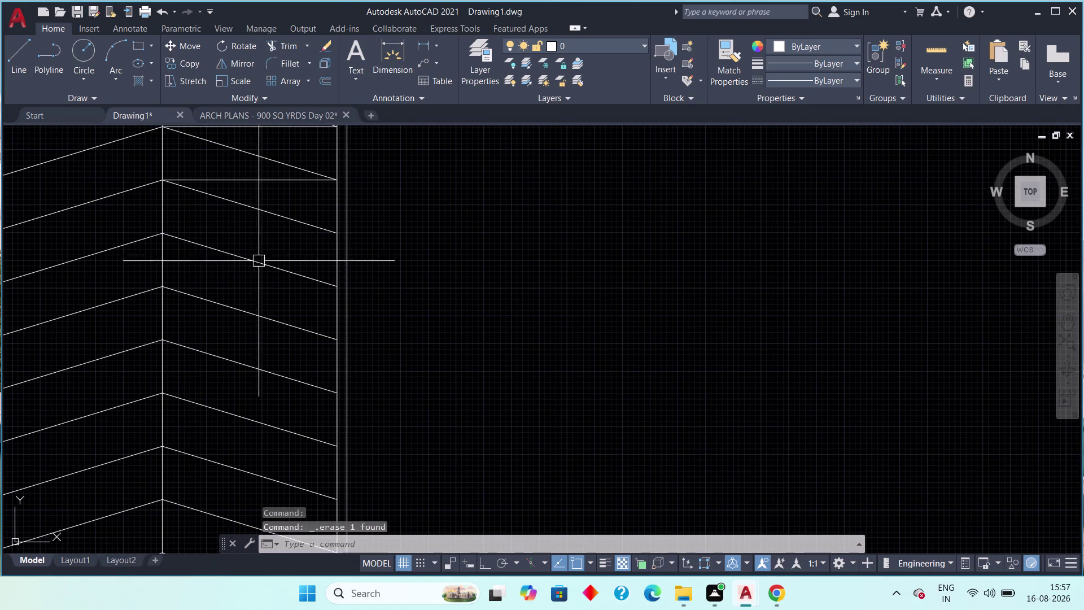
middle_drag(256, 271, 237, 391)
click(224, 301)
key(Delete)
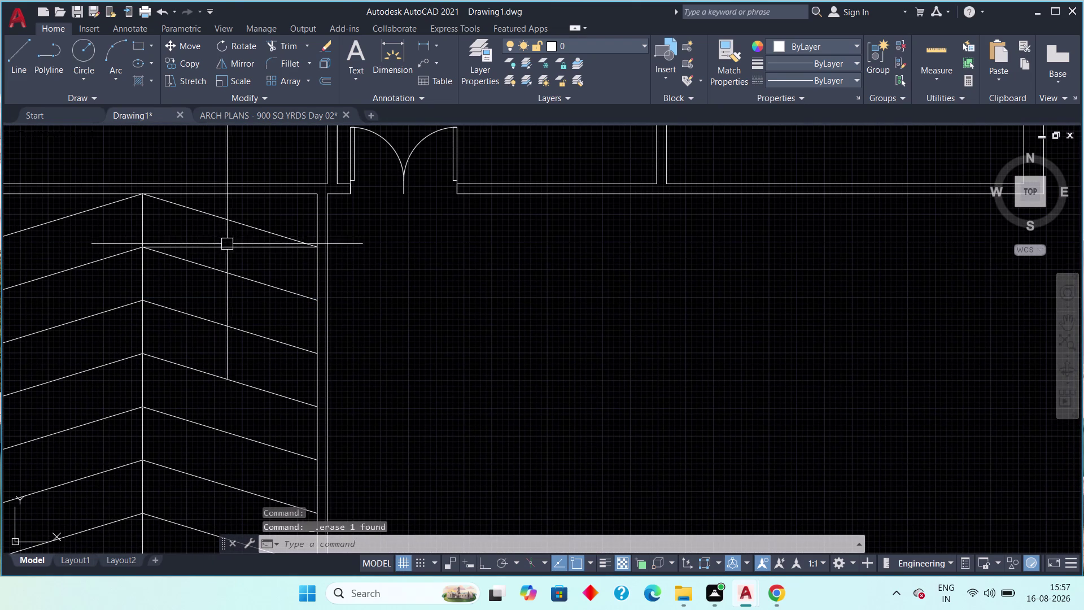
click(230, 249)
key(Delete)
Erase further leftover horizontal lines lower down the ramp, including the right strip.
scroll(down, 3)
middle_drag(215, 368, 216, 236)
scroll(down, 3)
middle_drag(213, 384, 214, 346)
scroll(up, 3)
middle_drag(181, 270, 234, 423)
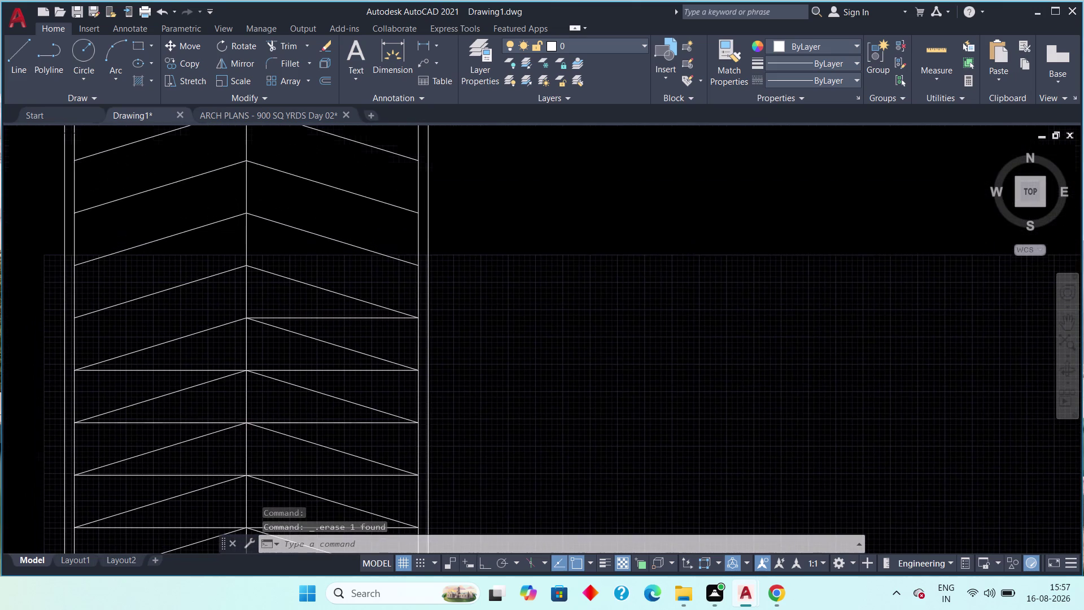
click(172, 374)
key(Delete)
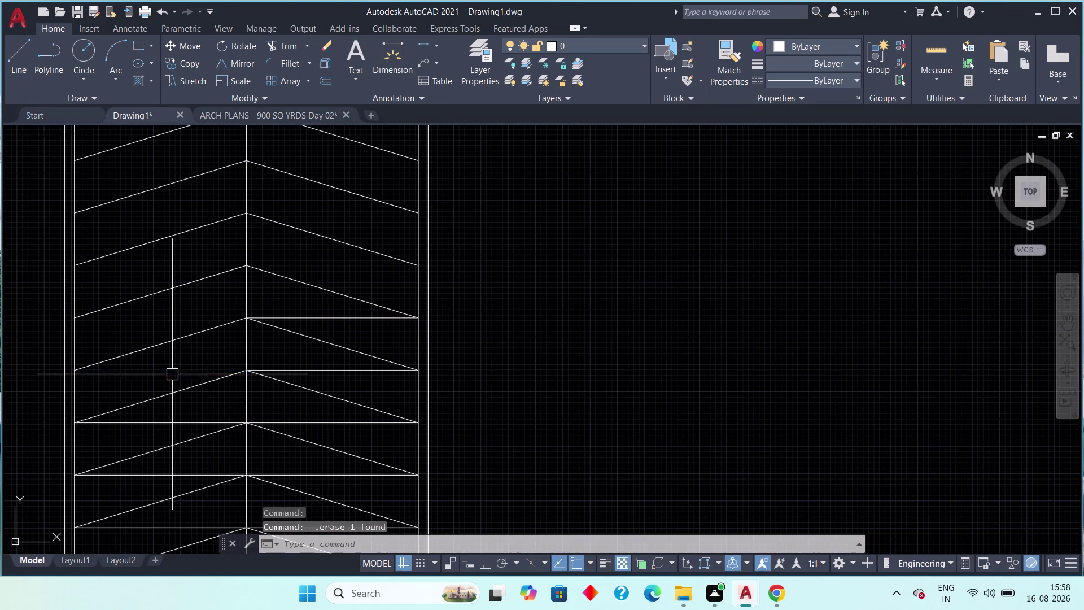
click(304, 366)
key(Delete)
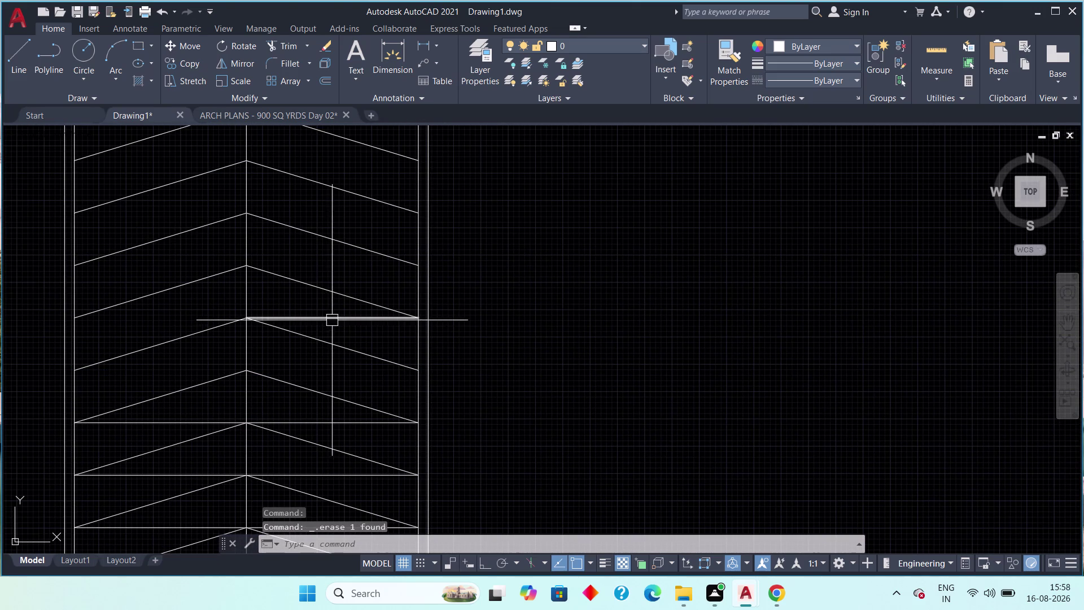
click(332, 320)
key(Delete)
middle_drag(321, 383, 327, 295)
click(311, 335)
key(Delete)
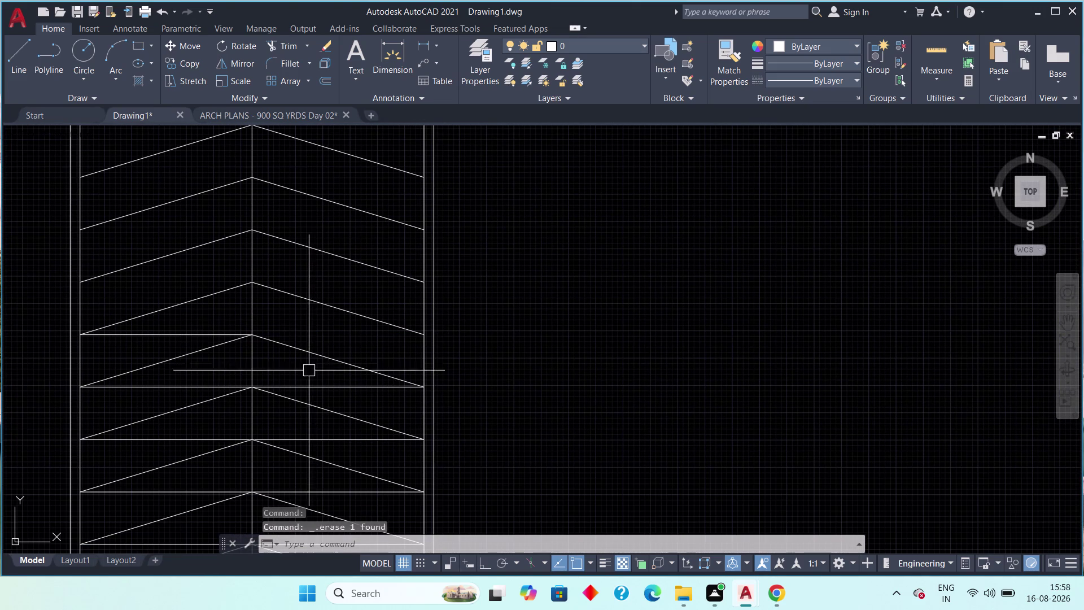
click(310, 386)
key(Delete)
click(299, 442)
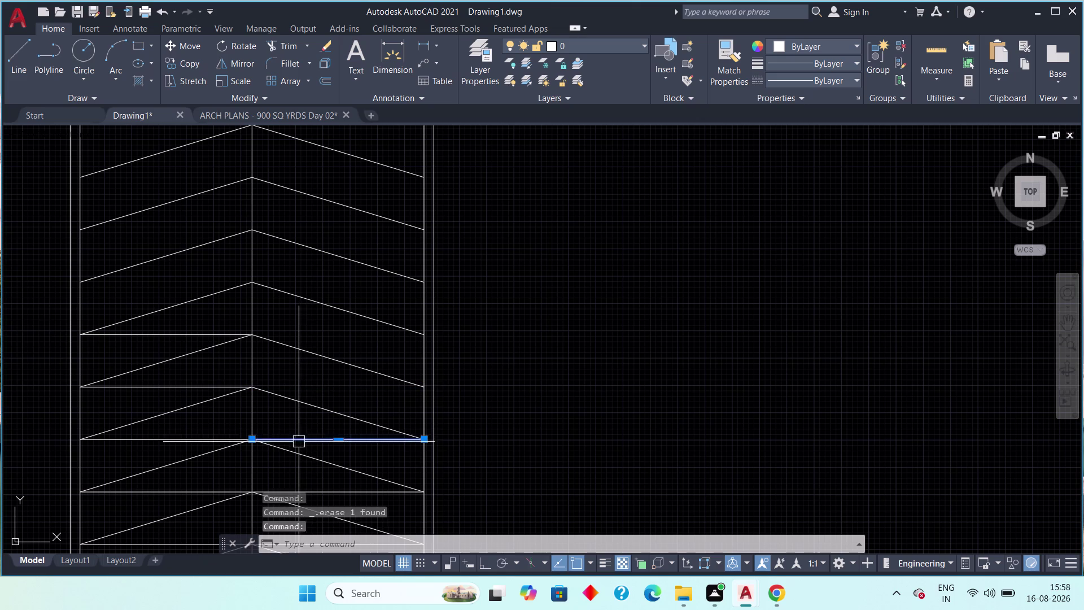
key(Delete)
click(316, 495)
key(Delete)
Erase the remaining stray lines between chevrons near the bottom of the ramp.
middle_drag(312, 500, 327, 323)
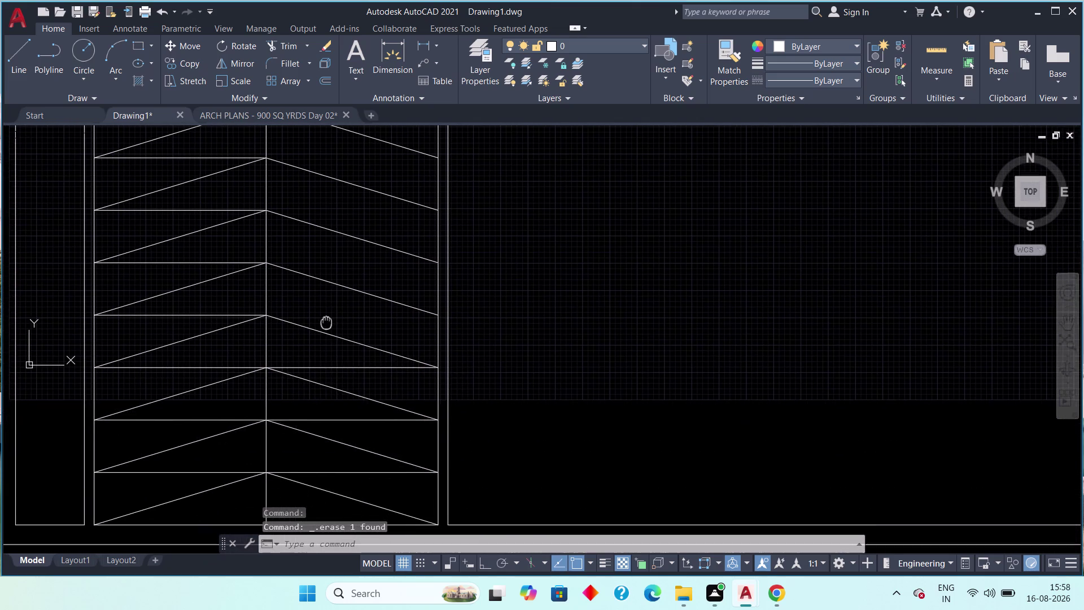
middle_drag(326, 323, 327, 320)
click(337, 368)
key(Delete)
click(331, 420)
key(Delete)
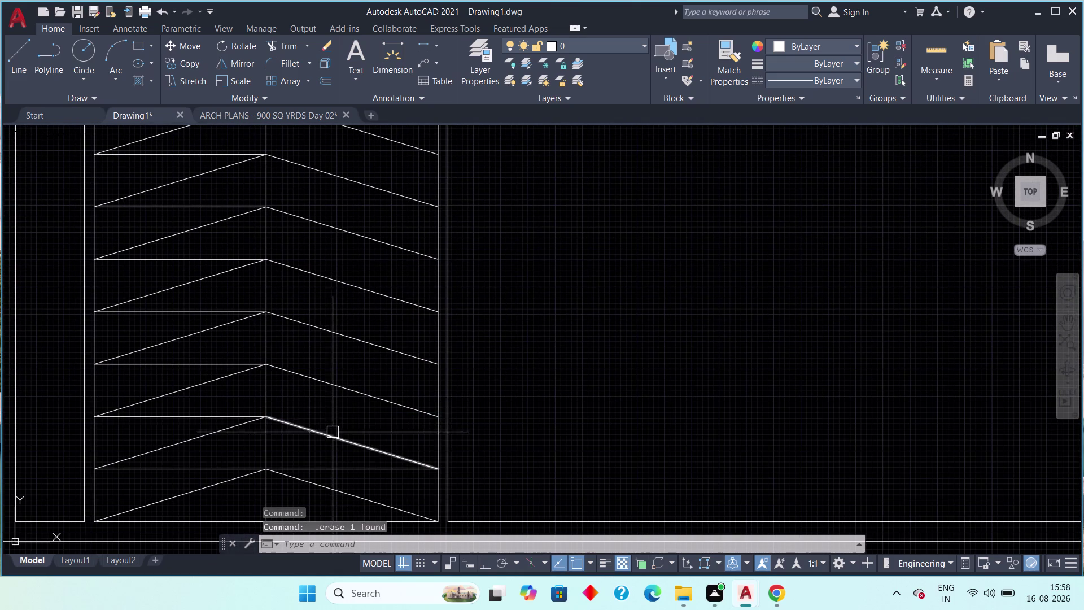
middle_drag(333, 421, 340, 294)
click(343, 341)
key(Delete)
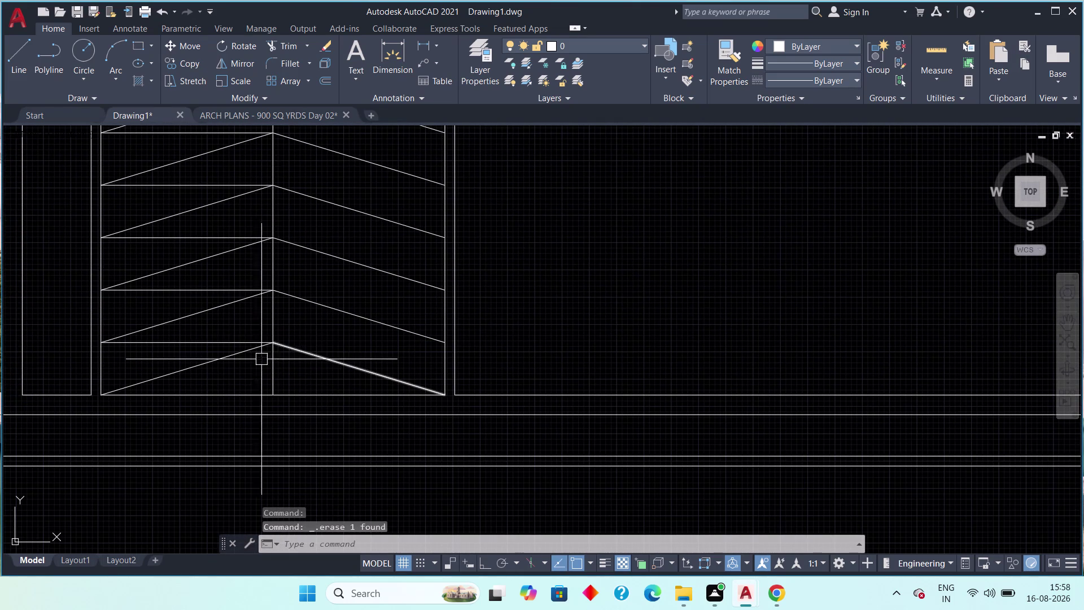
click(217, 343)
key(Delete)
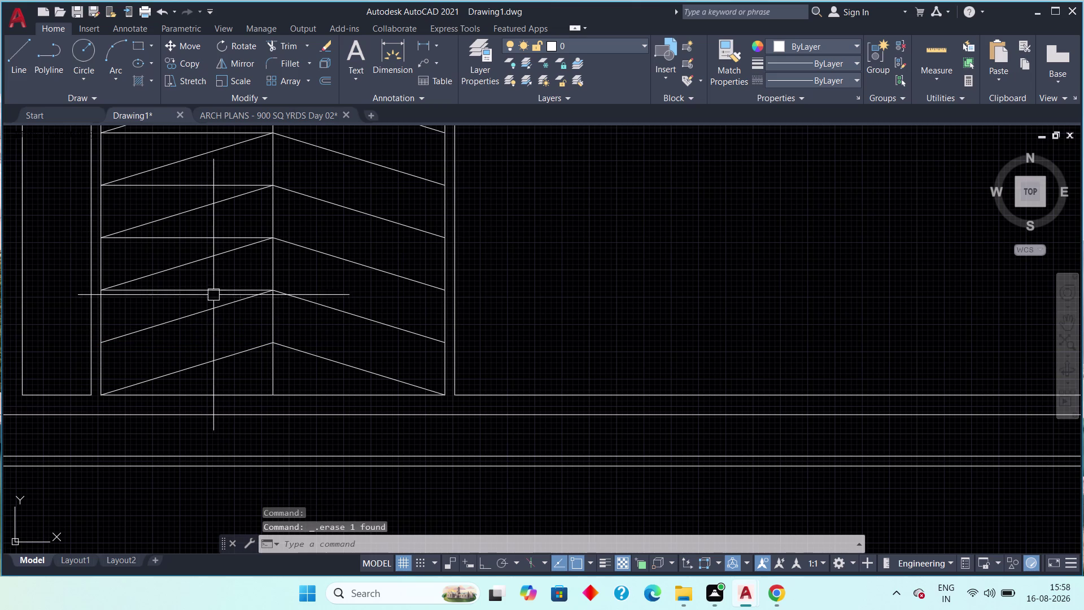
click(211, 288)
key(Delete)
middle_drag(217, 295, 217, 354)
click(196, 294)
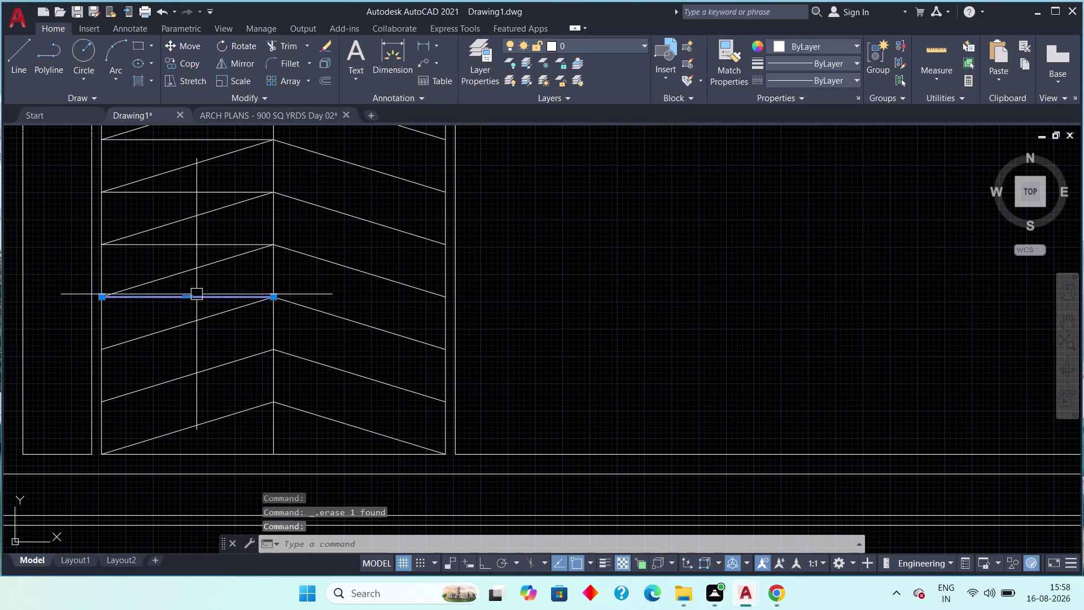
key(Delete)
click(200, 245)
key(Delete)
middle_drag(207, 262, 201, 389)
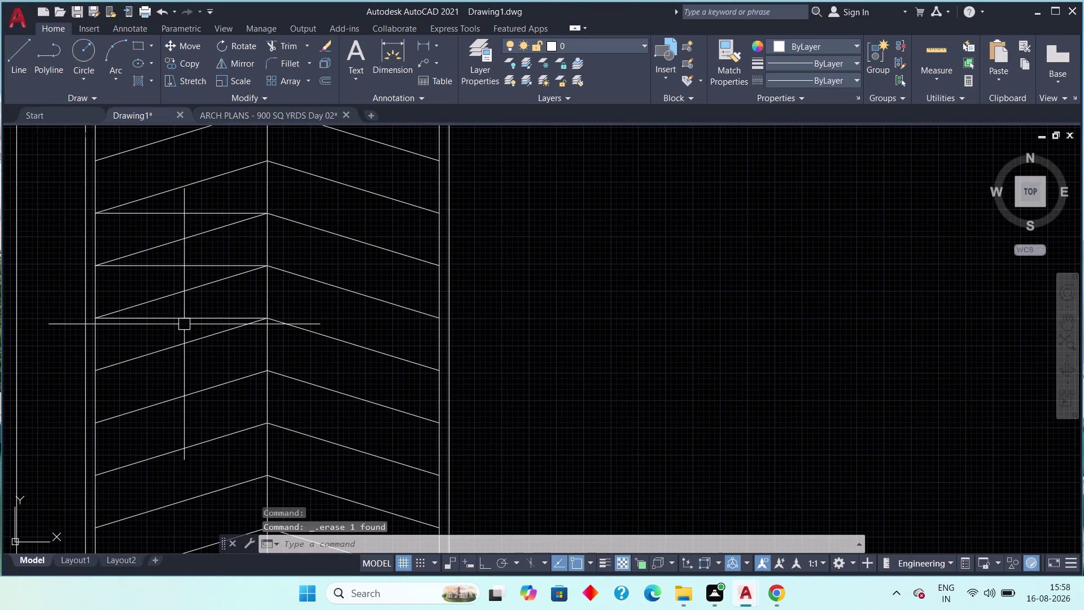
click(183, 316)
key(Delete)
click(183, 267)
key(Delete)
middle_drag(192, 305, 192, 380)
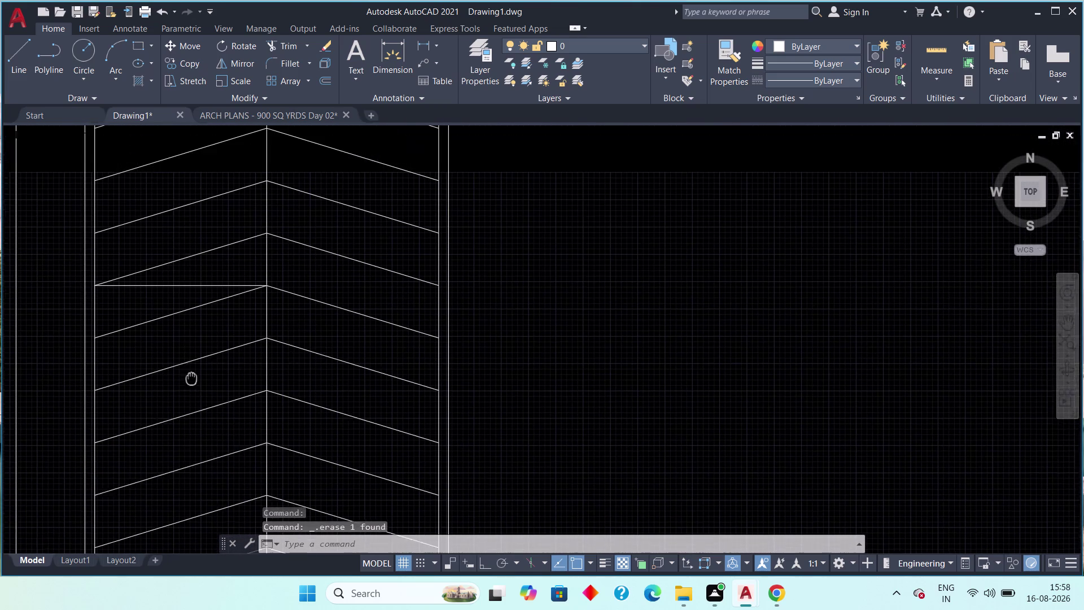
middle_drag(191, 380, 188, 397)
click(177, 304)
Erase the last stray ramp line and pan around the units, ramp and open yard.
key(Delete)
scroll(down, 3)
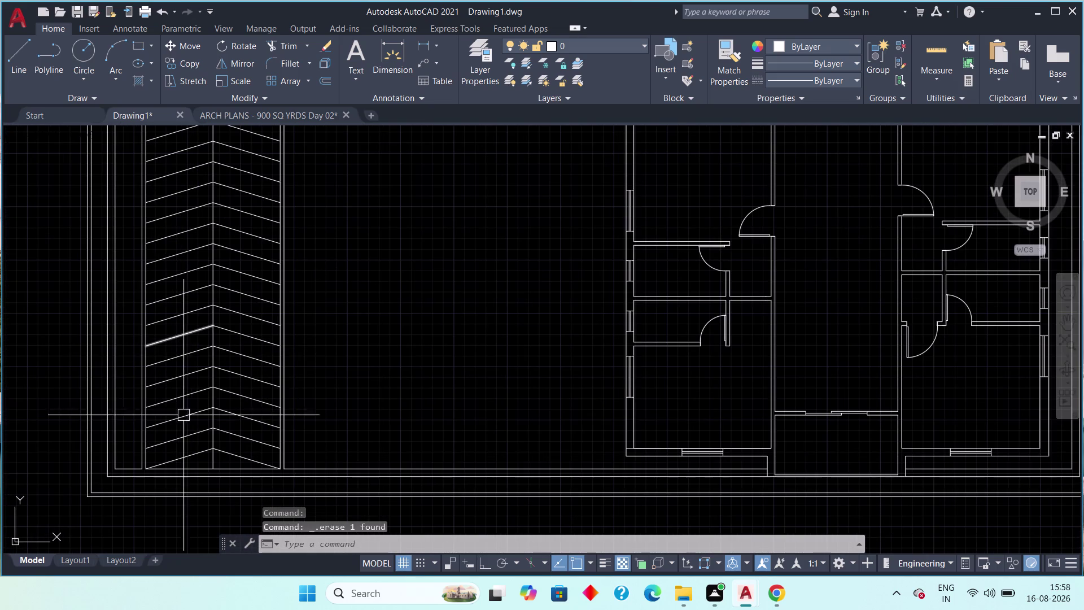
scroll(down, 3)
middle_drag(216, 445, 235, 441)
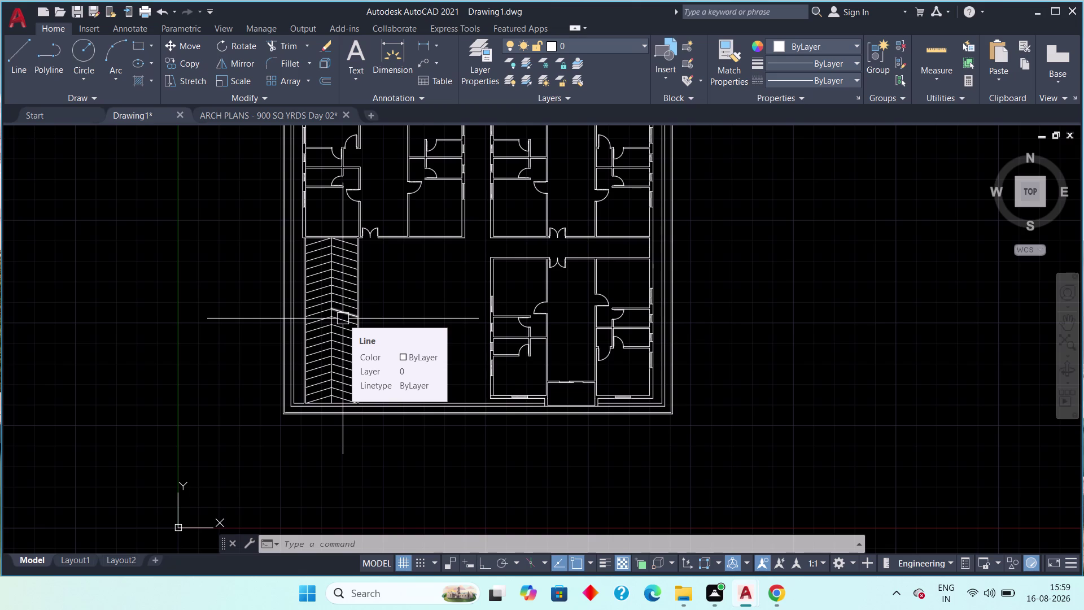
Center the whole building outline, then switch to the ARCH PLANS - 900 SQ YRDS Day 02 drawing.
scroll(down, 3)
middle_drag(396, 320, 440, 344)
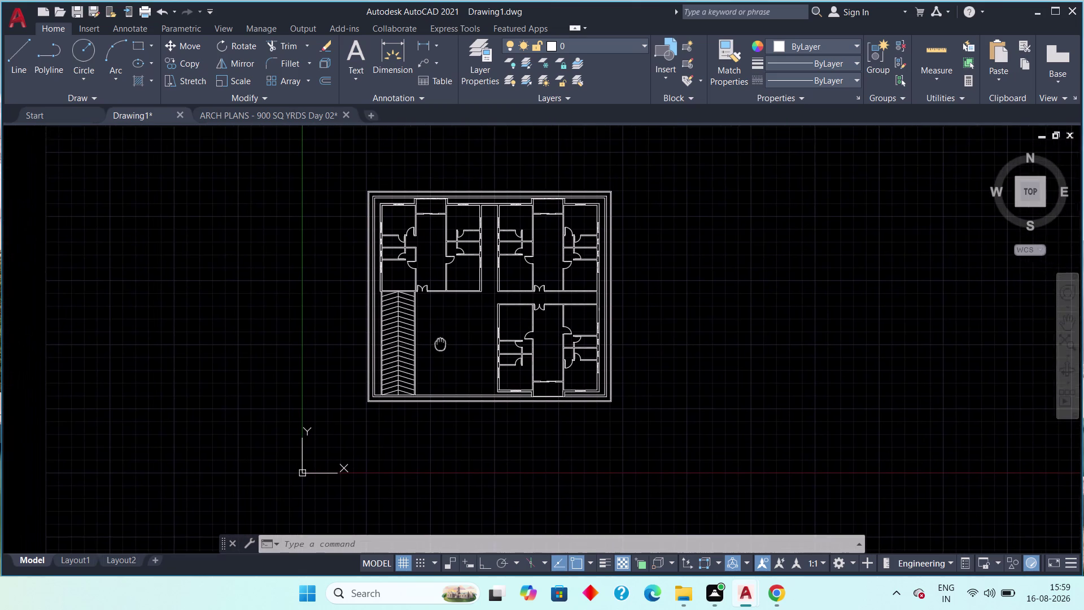
middle_drag(440, 344, 448, 344)
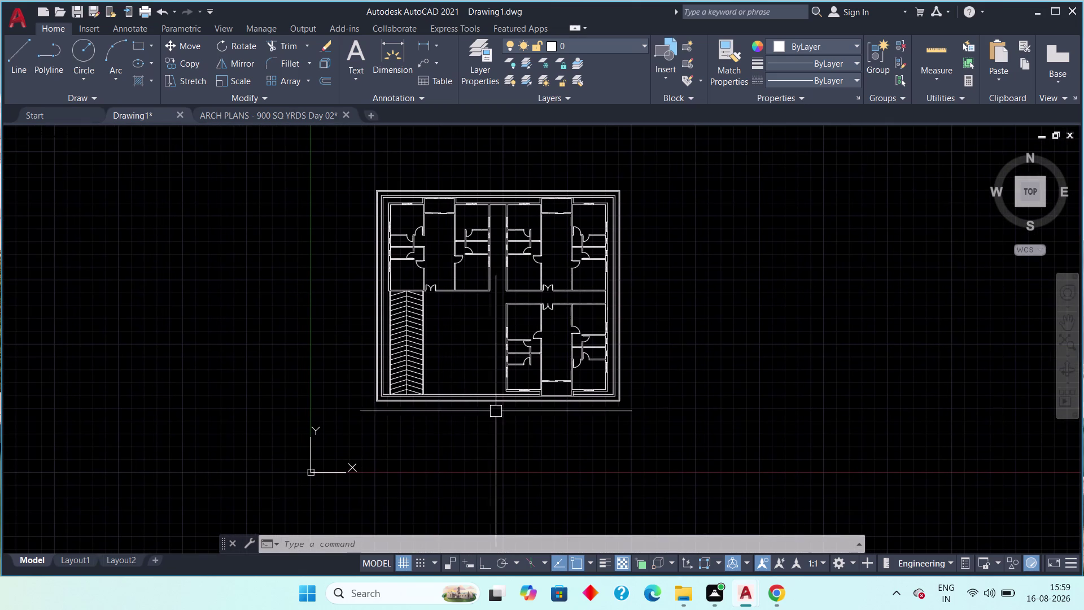
scroll(up, 3)
middle_drag(454, 362, 389, 393)
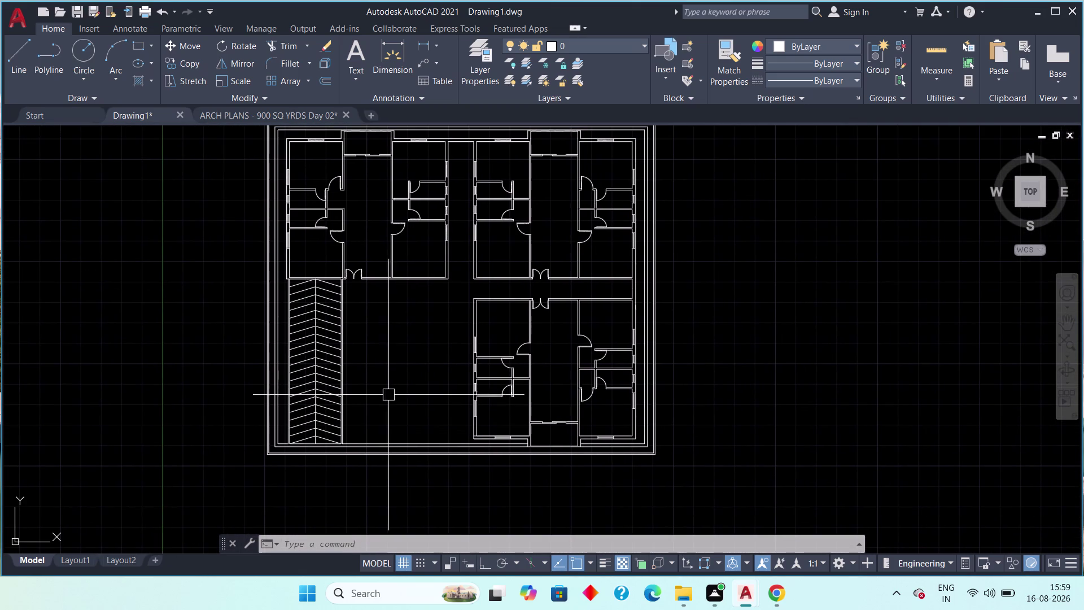
middle_click(392, 350)
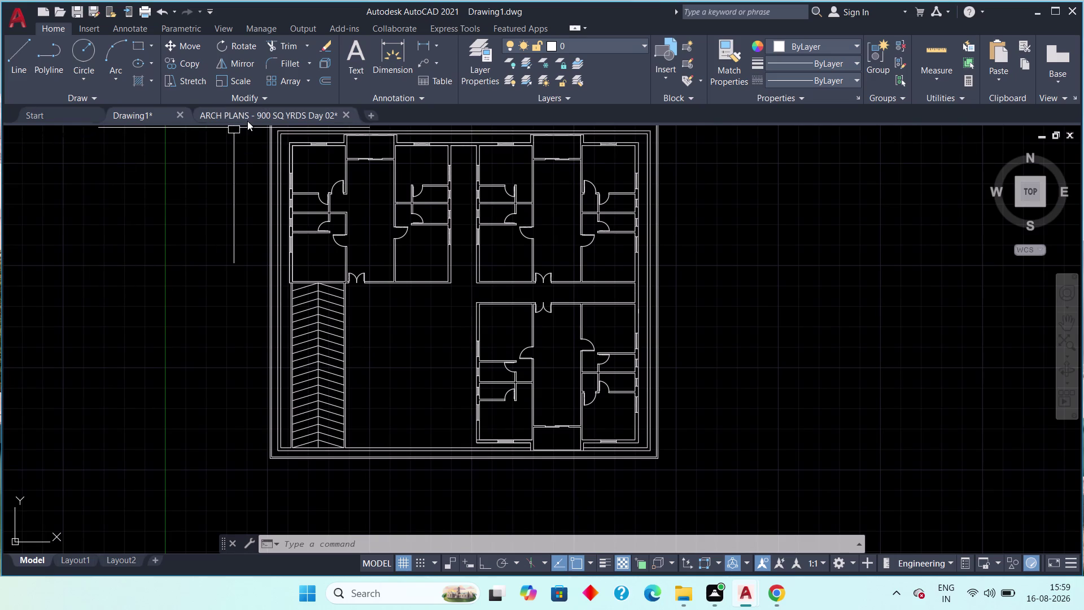
click(248, 117)
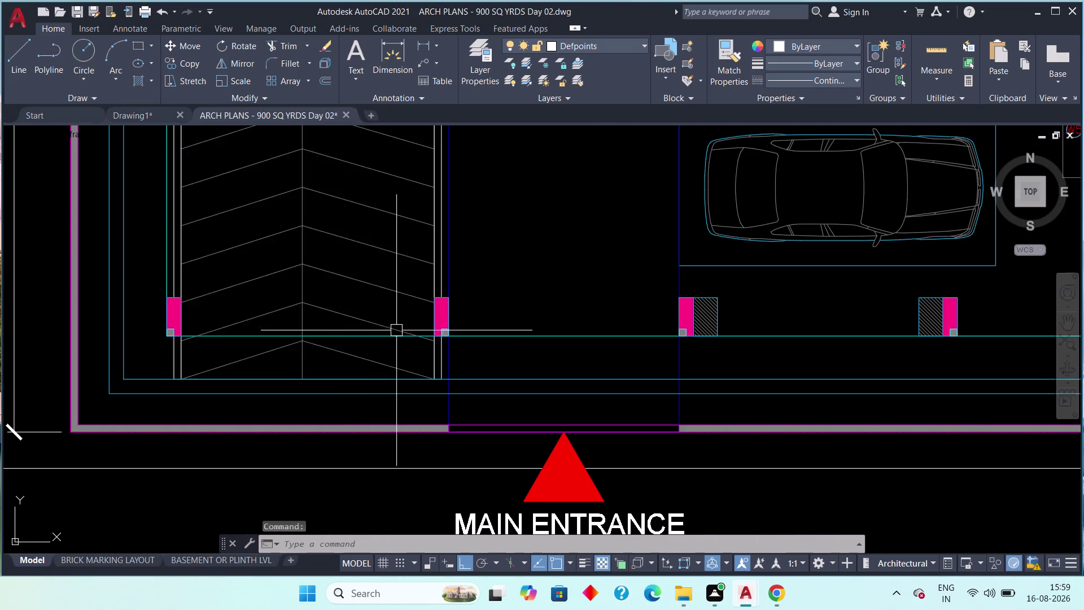
scroll(down, 3)
middle_drag(460, 320, 261, 390)
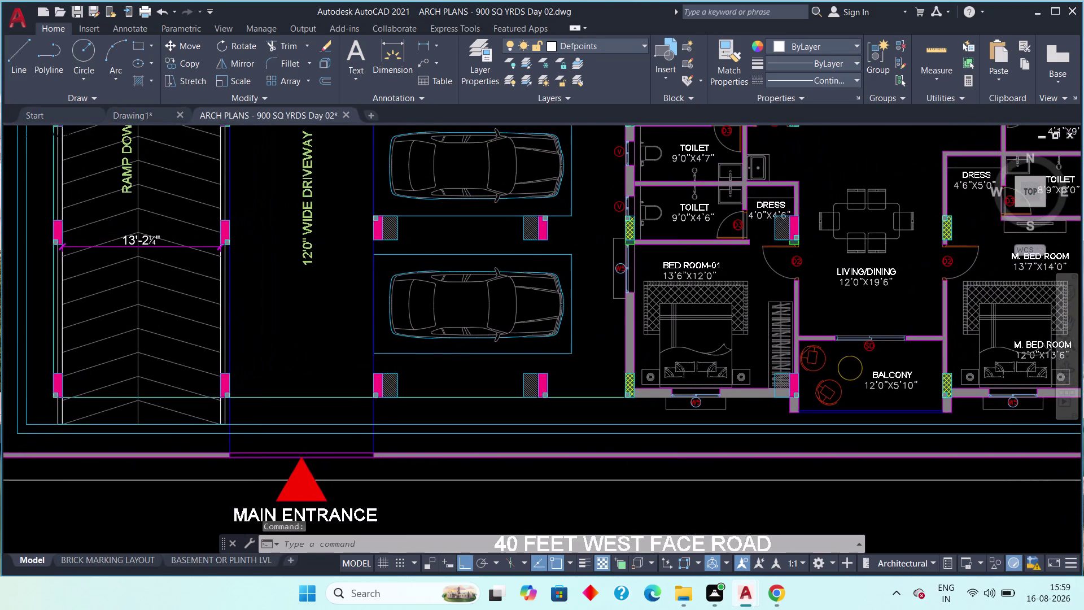
scroll(down, 3)
scroll(up, 3)
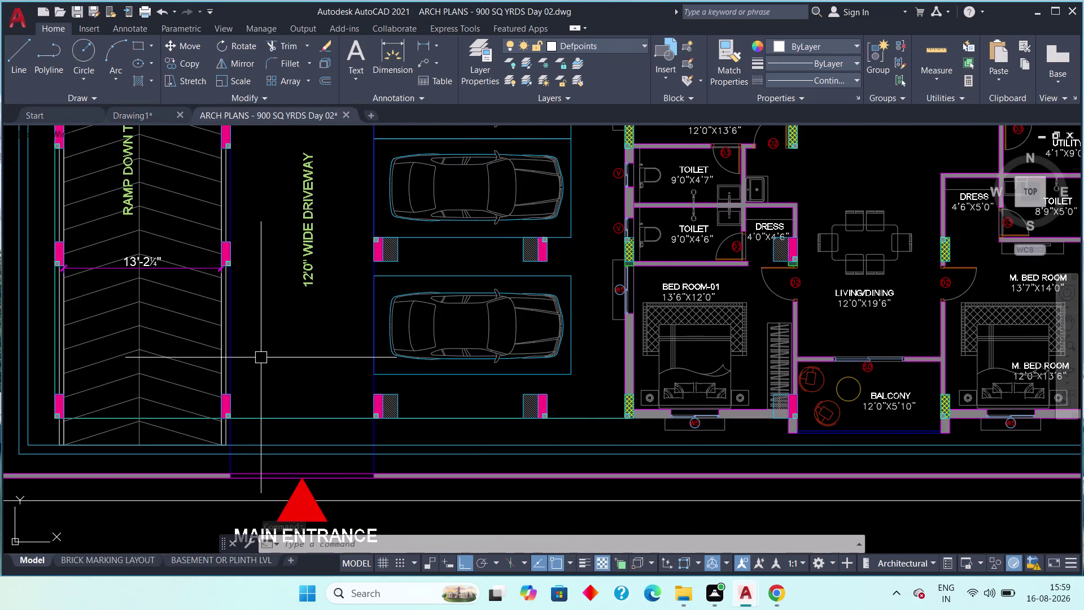
scroll(up, 3)
middle_drag(266, 373, 288, 482)
scroll(down, 3)
scroll(up, 3)
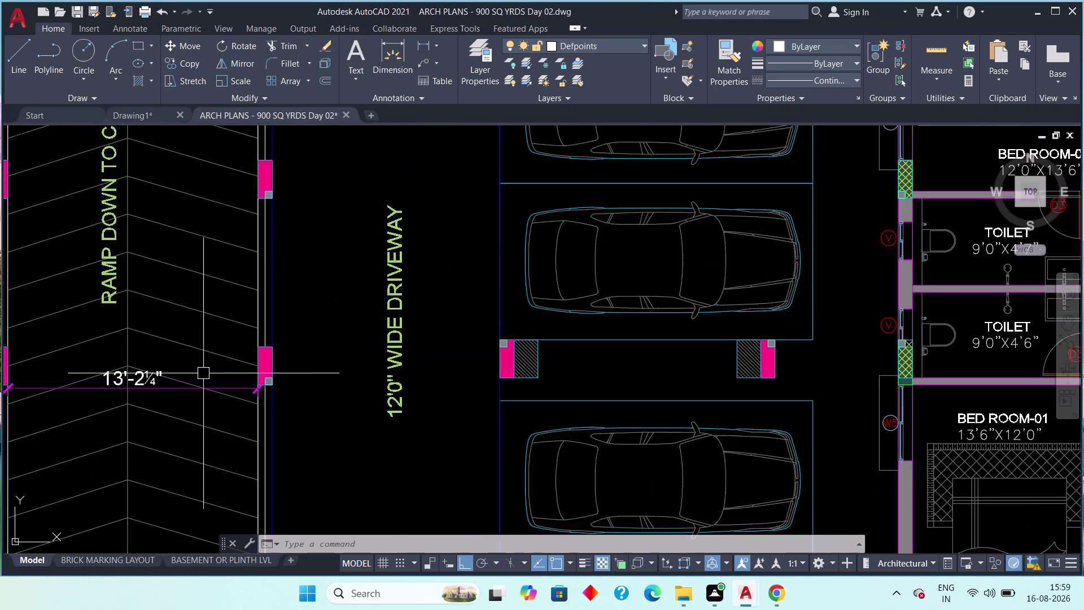
scroll(up, 3)
scroll(down, 3)
middle_drag(271, 307, 252, 545)
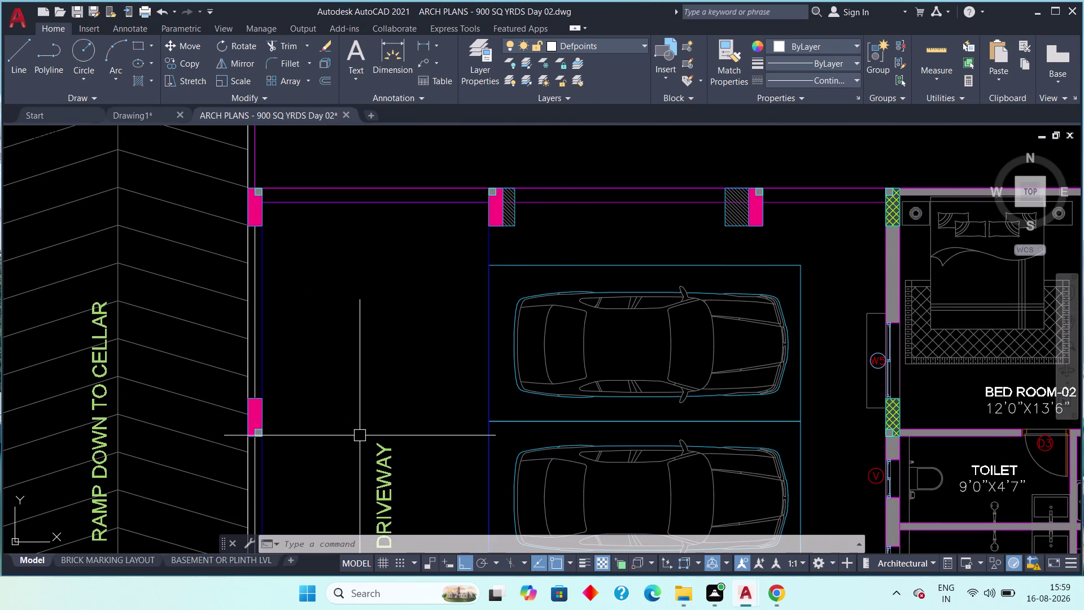
middle_drag(344, 410, 333, 451)
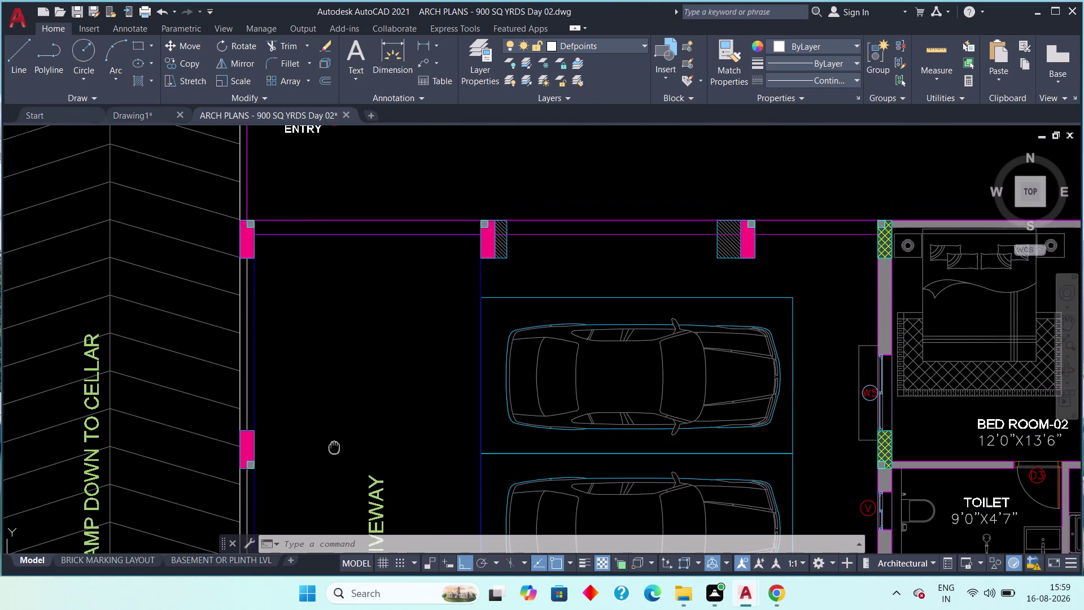
middle_drag(333, 451, 331, 465)
click(419, 43)
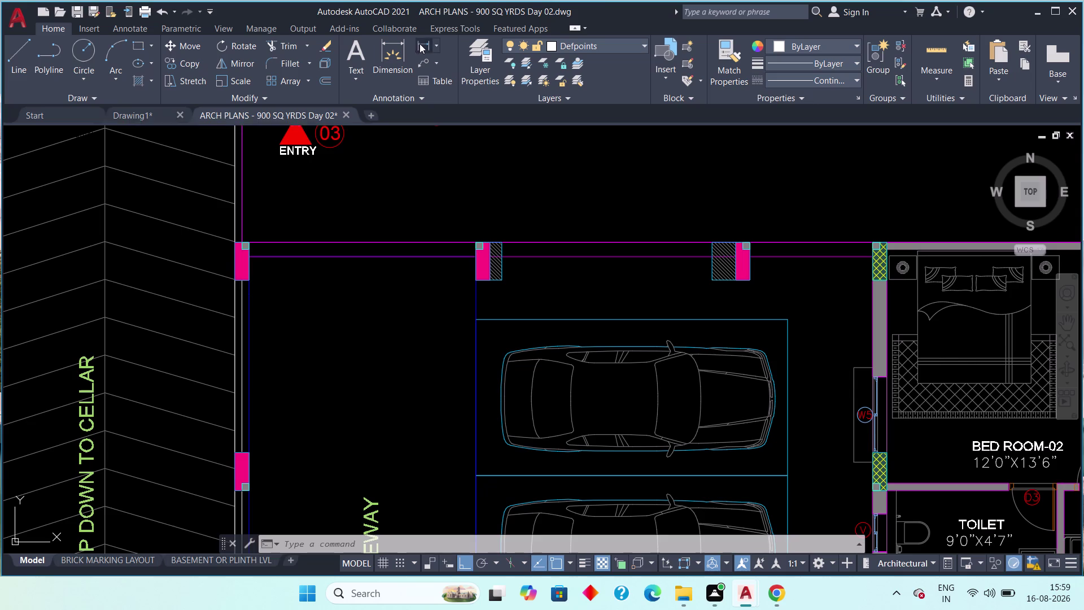
scroll(up, 3)
click(242, 263)
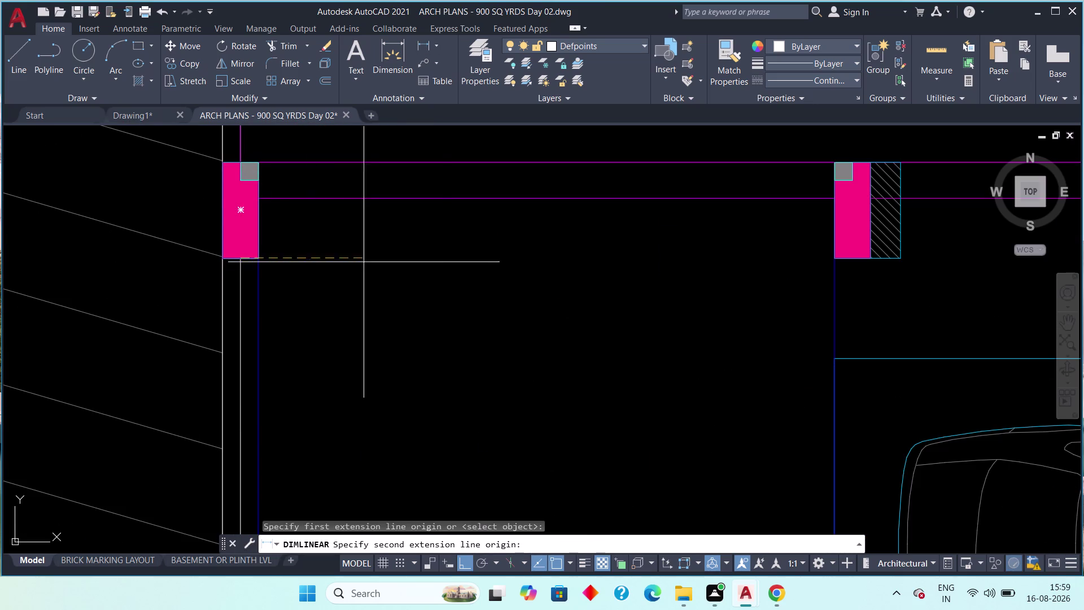
click(834, 259)
middle_drag(814, 304, 780, 182)
scroll(down, 3)
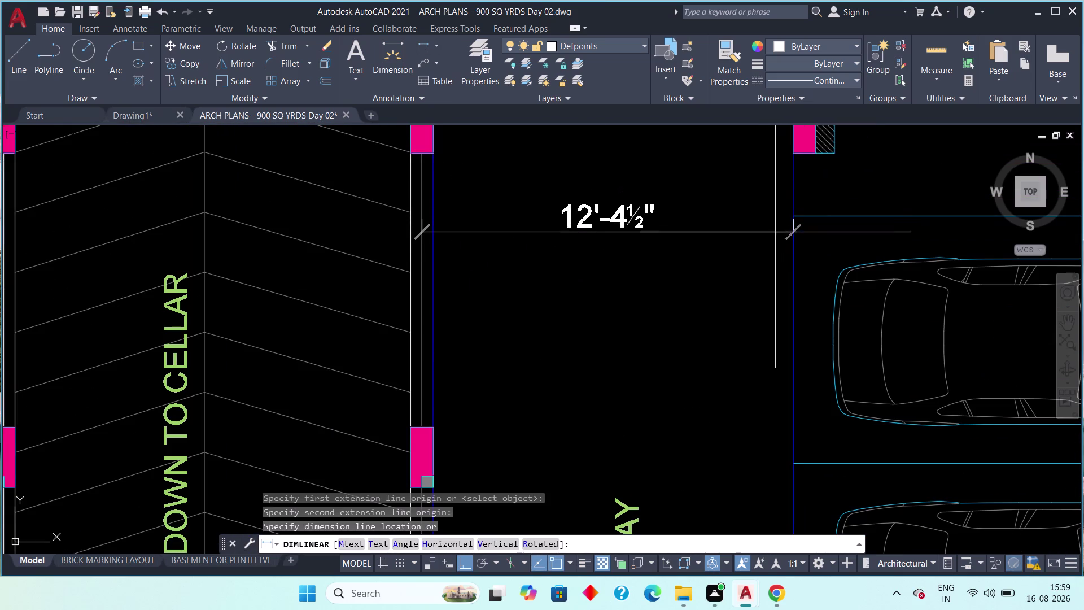
scroll(down, 3)
middle_drag(768, 248, 765, 192)
scroll(down, 3)
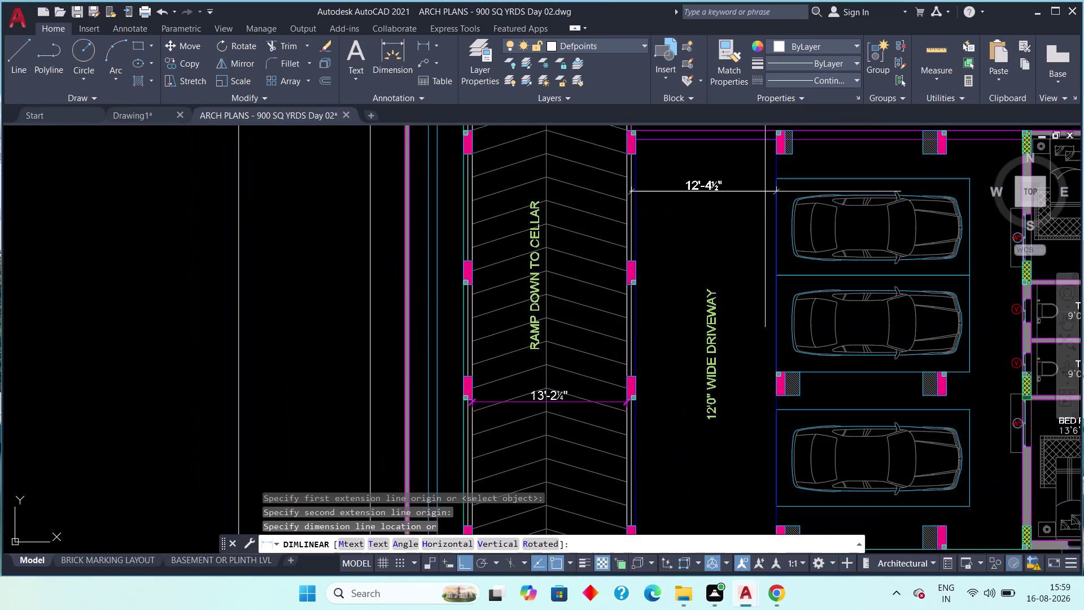
middle_drag(763, 270, 765, 289)
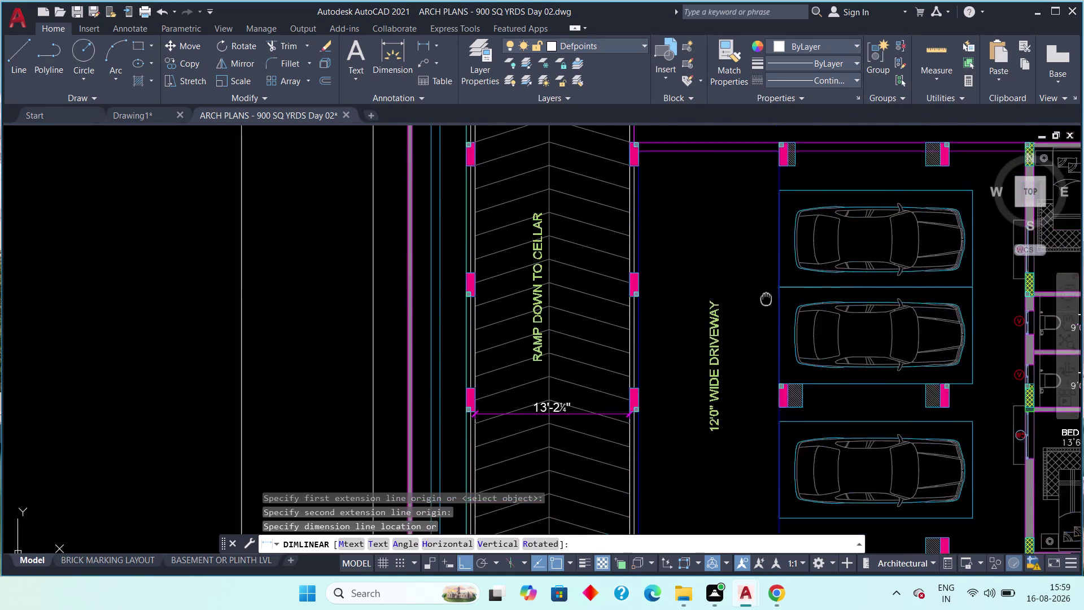
middle_drag(766, 289, 775, 374)
scroll(up, 3)
middle_drag(720, 277, 718, 301)
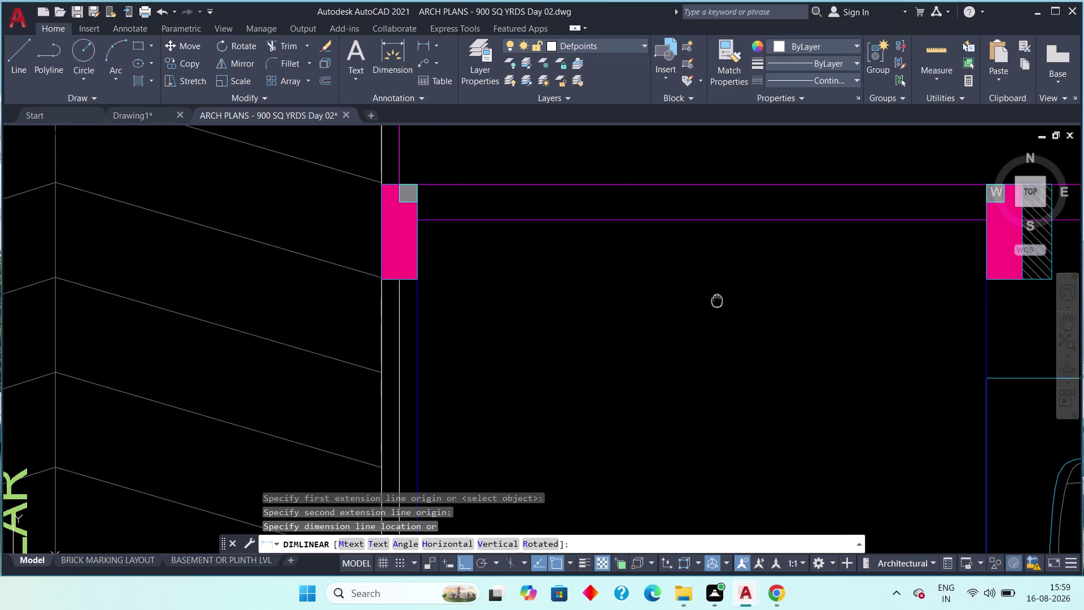
middle_drag(717, 300, 716, 308)
key(Escape)
scroll(down, 3)
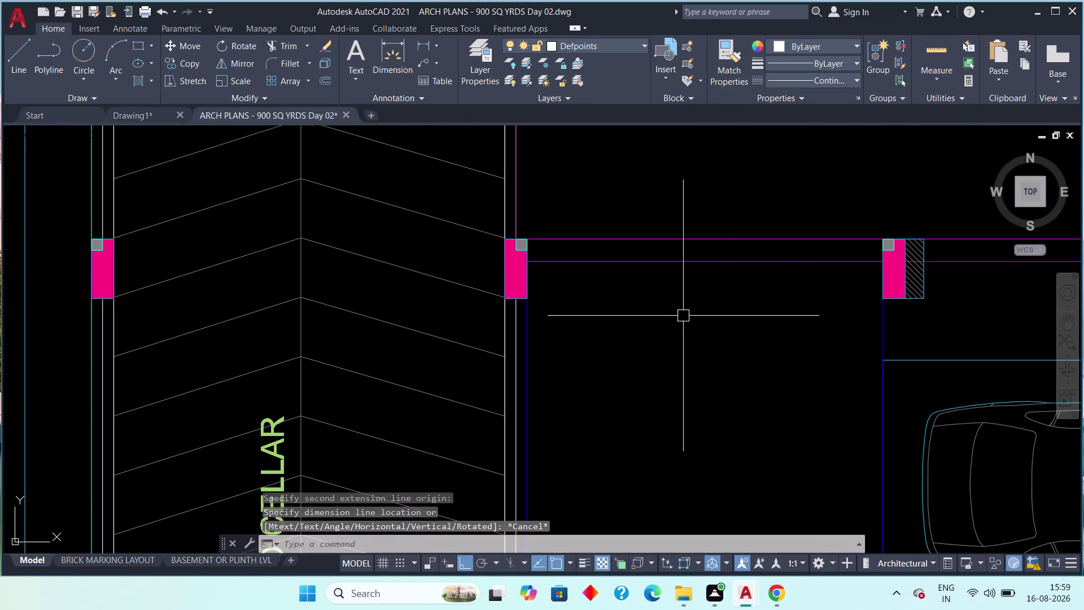
scroll(down, 3)
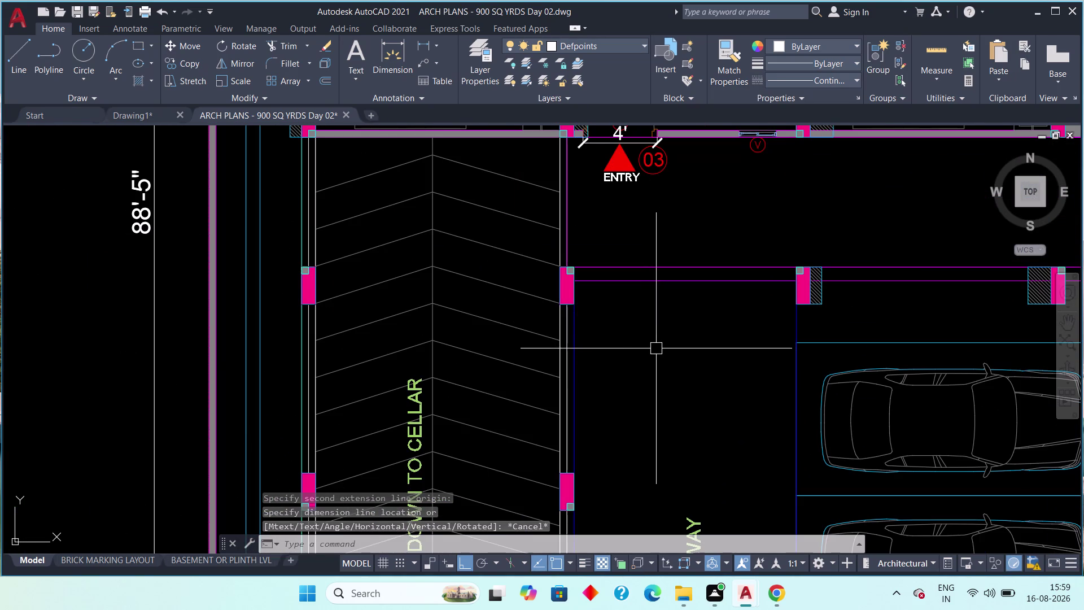
middle_drag(661, 379, 636, 341)
Switch to Drawing1 and zoom in on the chevron ramp and its right wall.
scroll(down, 3)
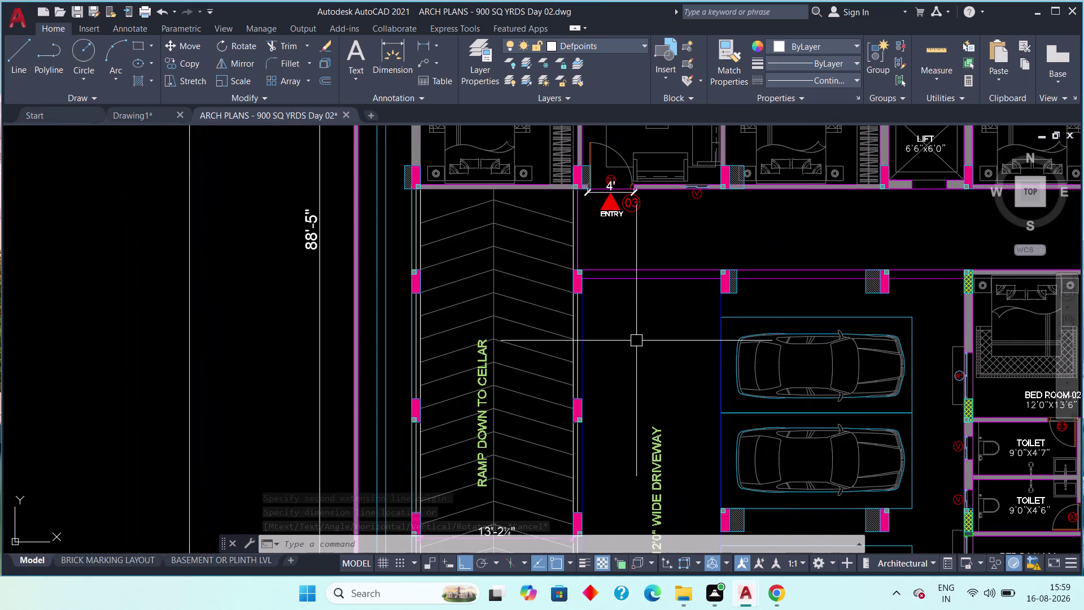
click(136, 113)
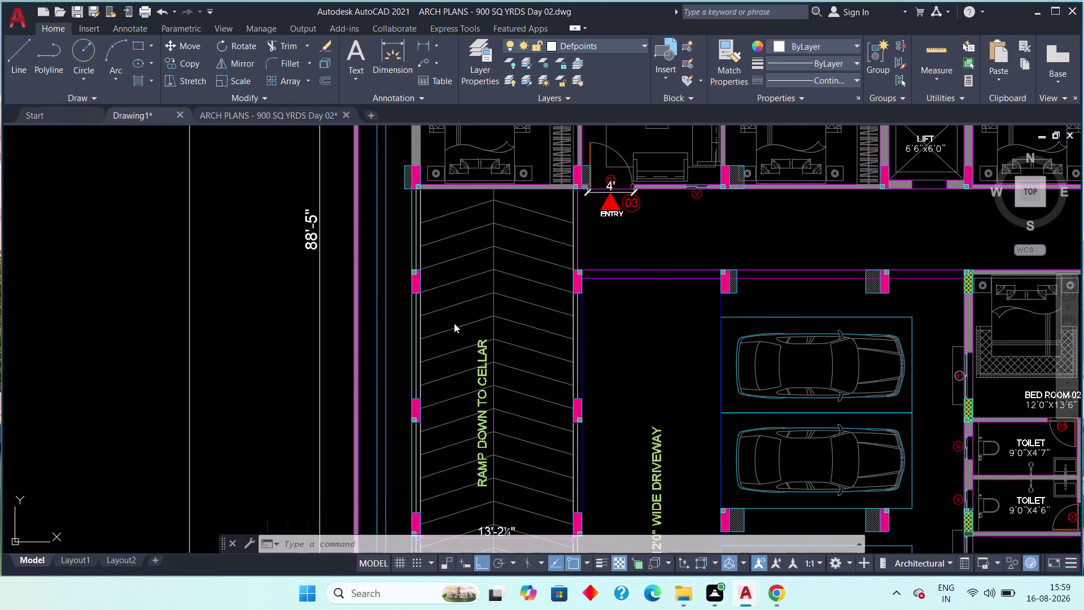
scroll(up, 3)
middle_drag(356, 318, 378, 312)
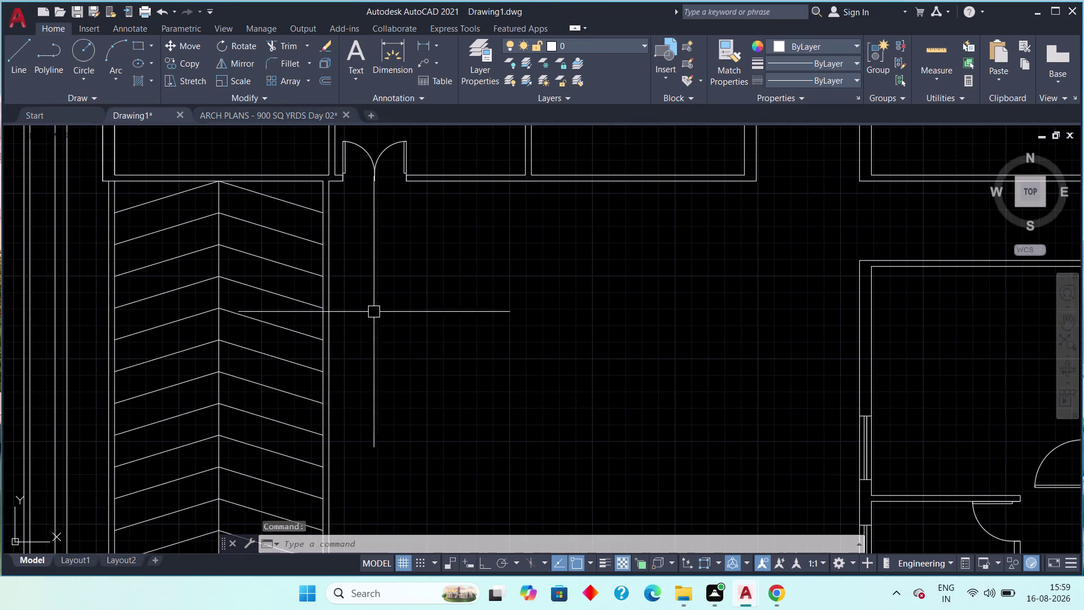
scroll(up, 3)
middle_drag(369, 320, 421, 324)
scroll(down, 3)
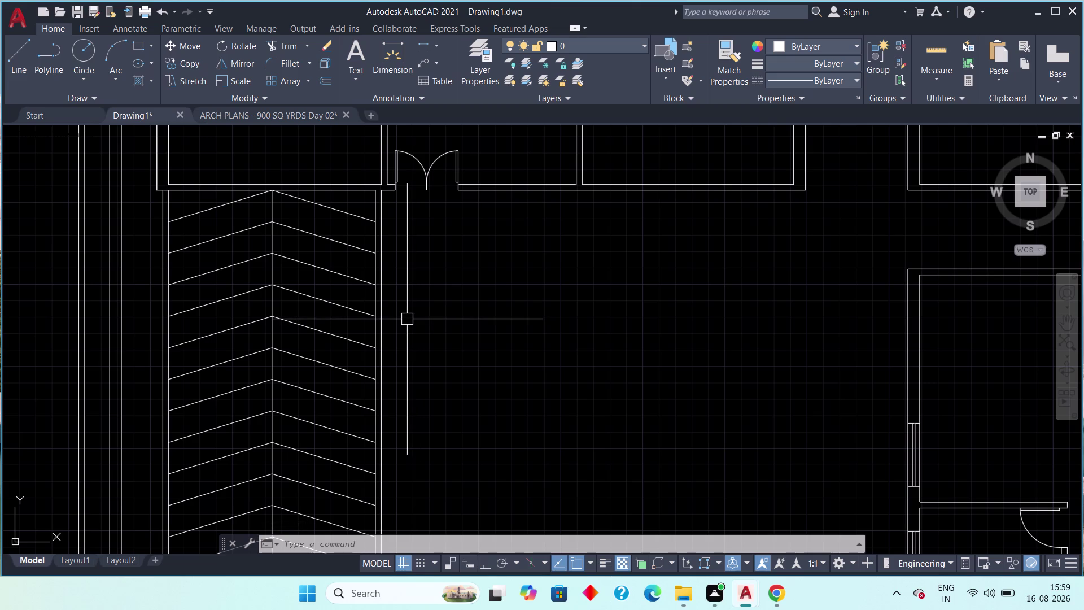
scroll(up, 3)
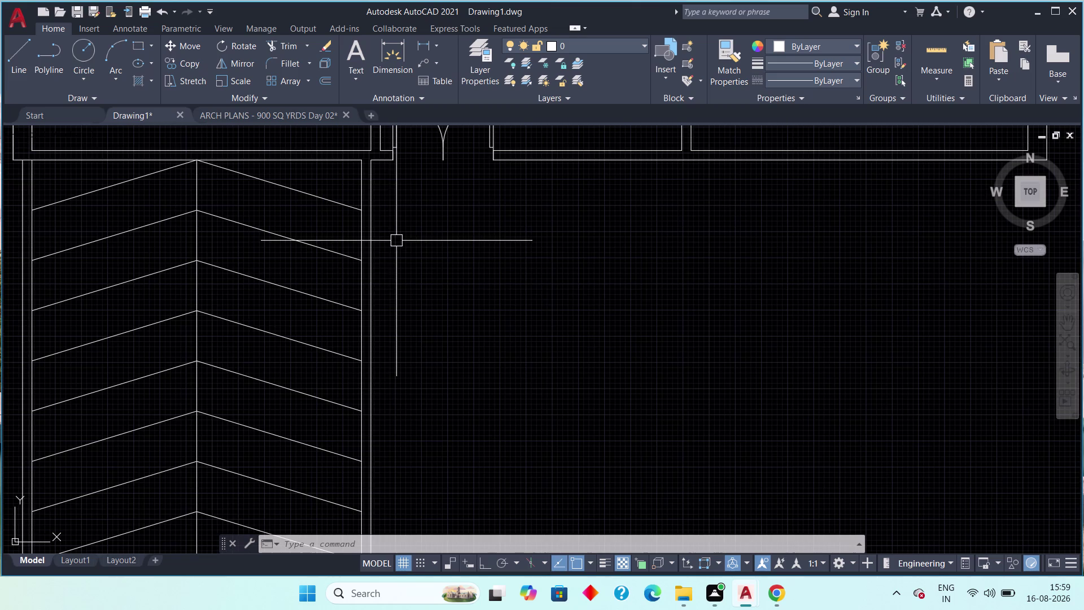
scroll(up, 3)
scroll(down, 3)
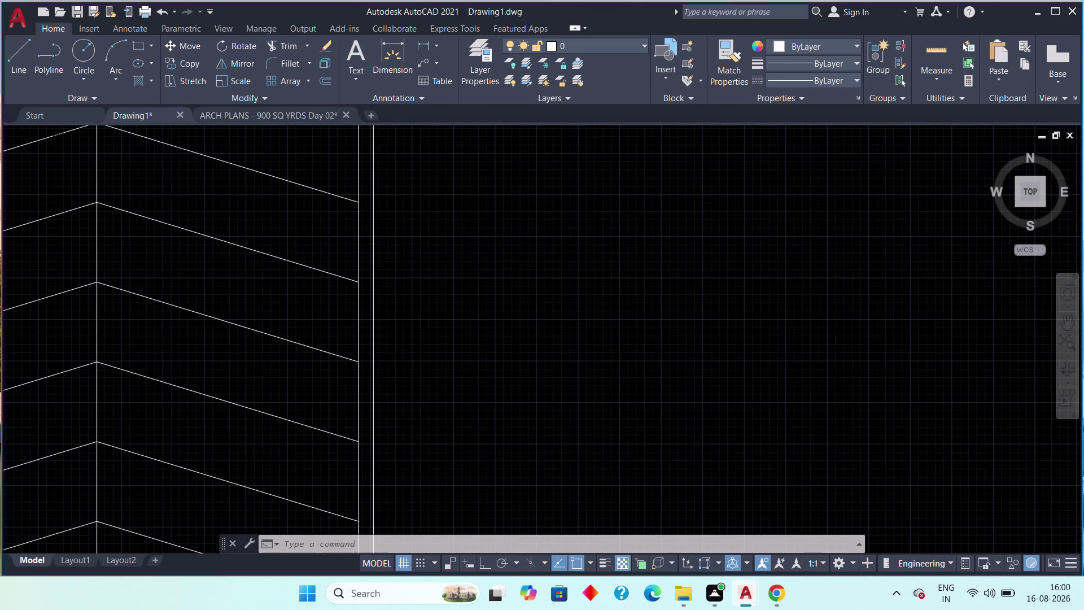
Offset the ramp wall line 9 inches to one side.
text(o)
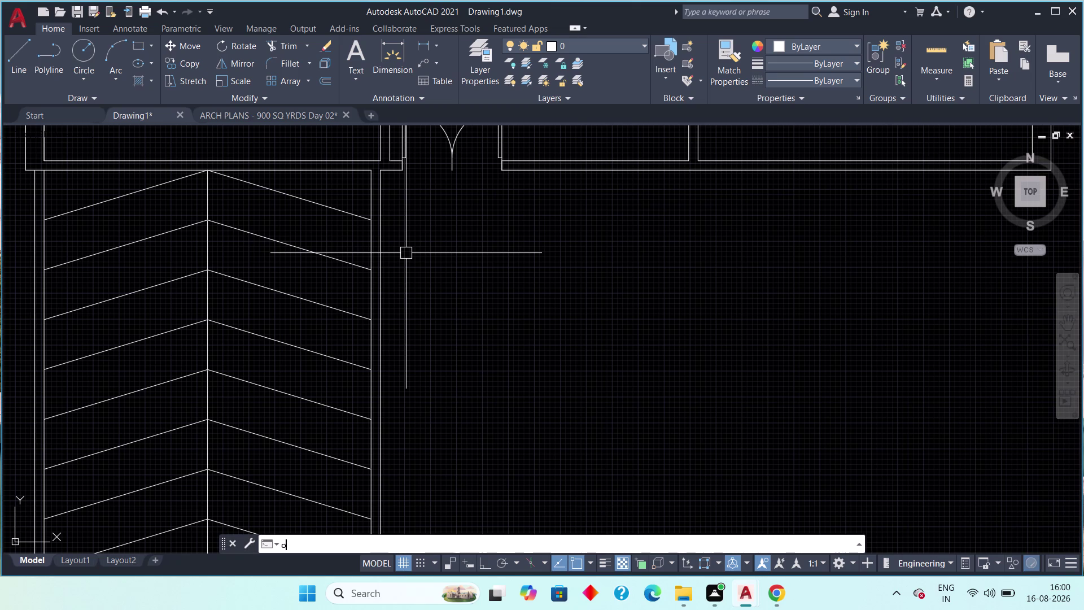
text(ff)
key(space)
key(9)
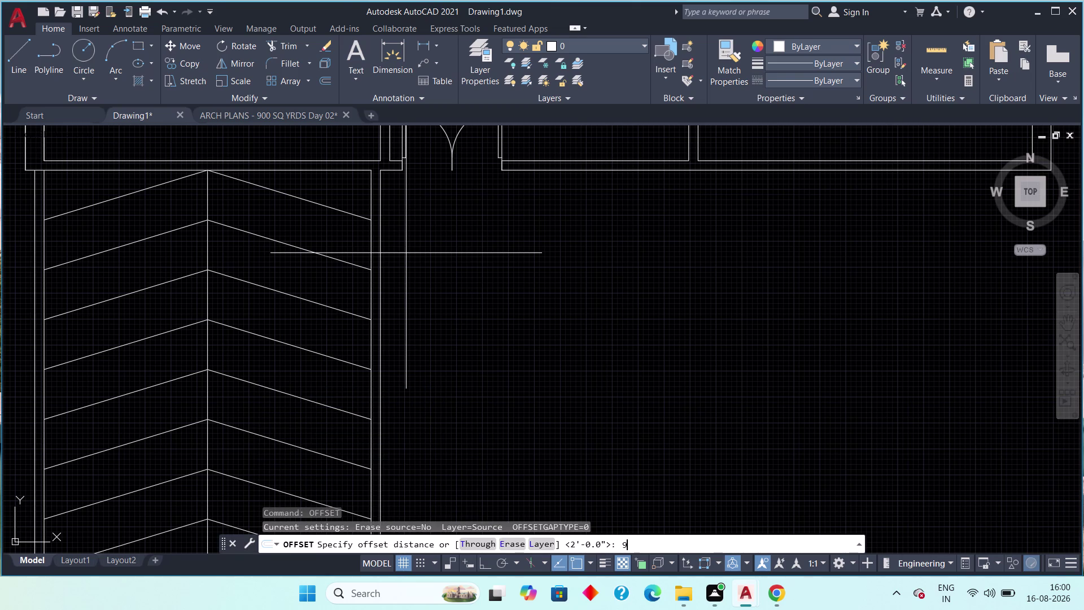
text(")
key(space)
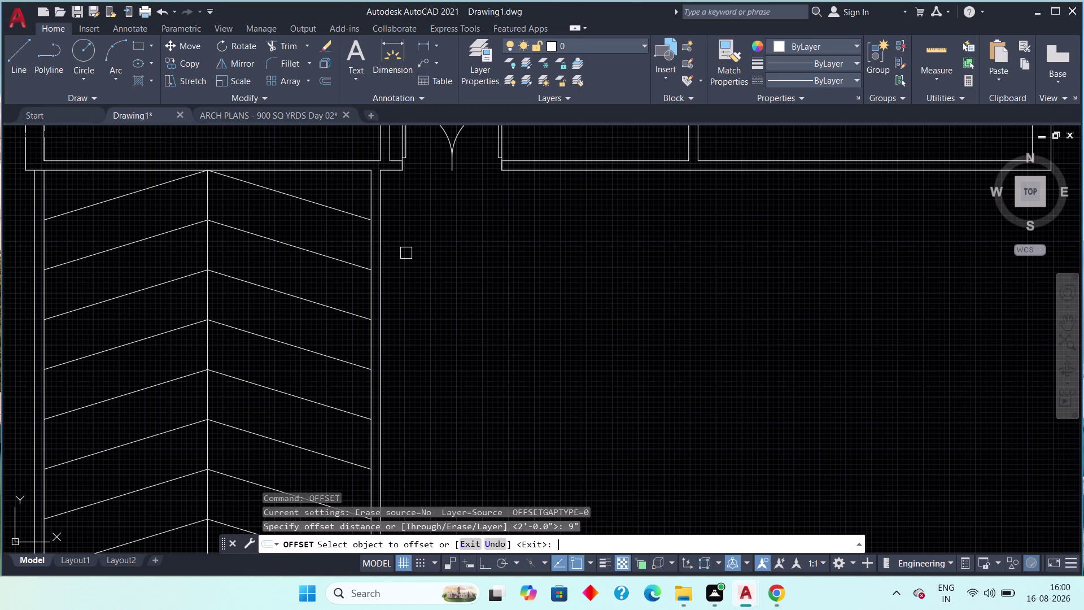
click(383, 294)
click(397, 290)
middle_drag(279, 331, 293, 336)
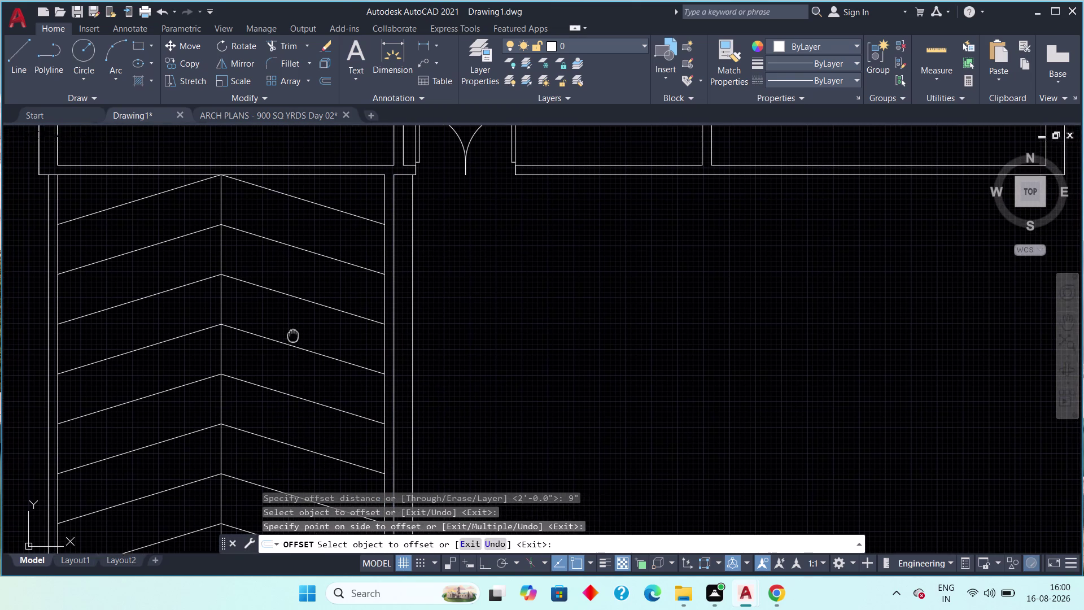
middle_drag(293, 335, 295, 336)
key(Escape)
Delete the unwanted 9-inch offset line.
drag(450, 280, 437, 292)
click(417, 307)
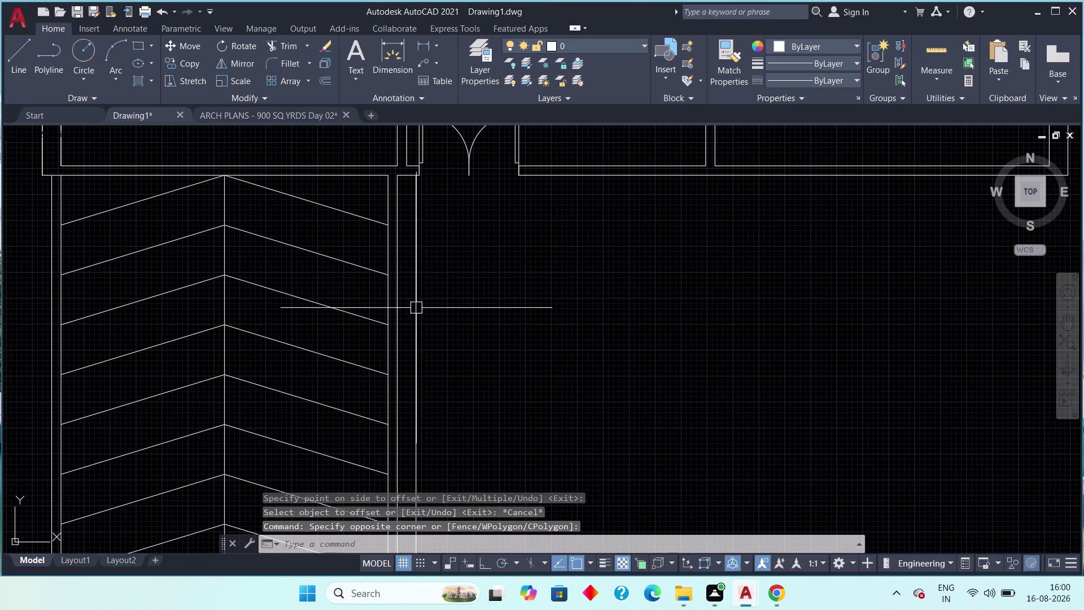
click(416, 312)
key(Delete)
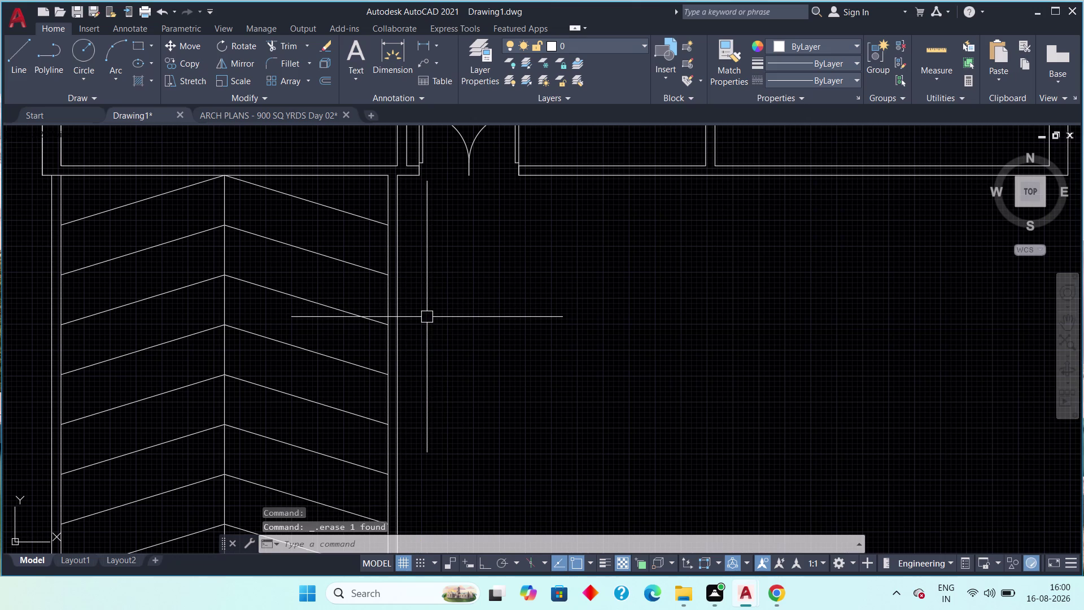
key(Escape)
key(Escape)
Offset both ramp wall lines by 4.5 inches.
text(off)
key(space)
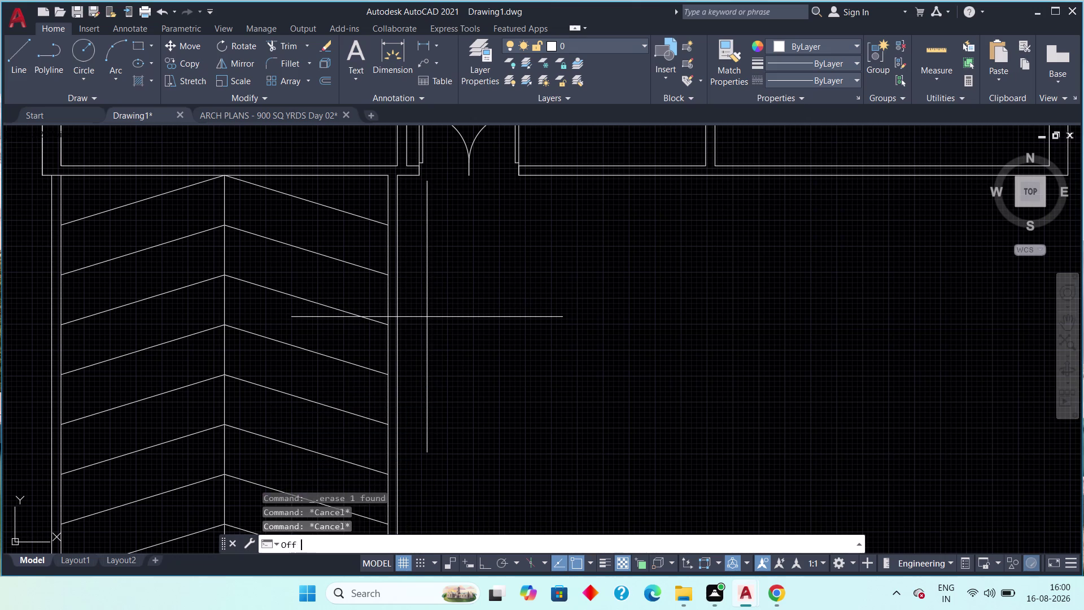
text(4.5)
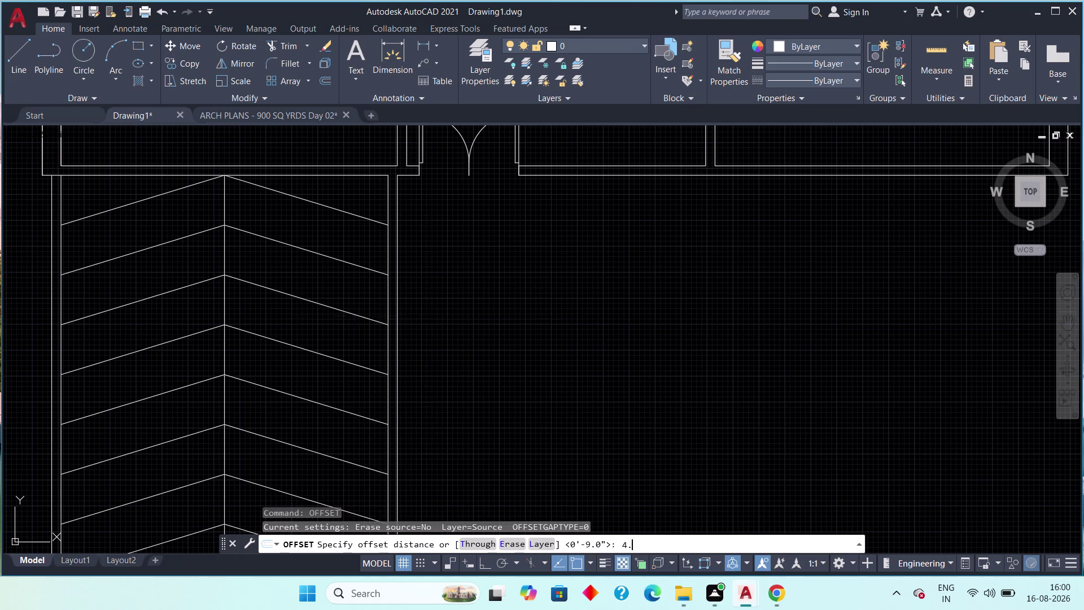
text(")
key(space)
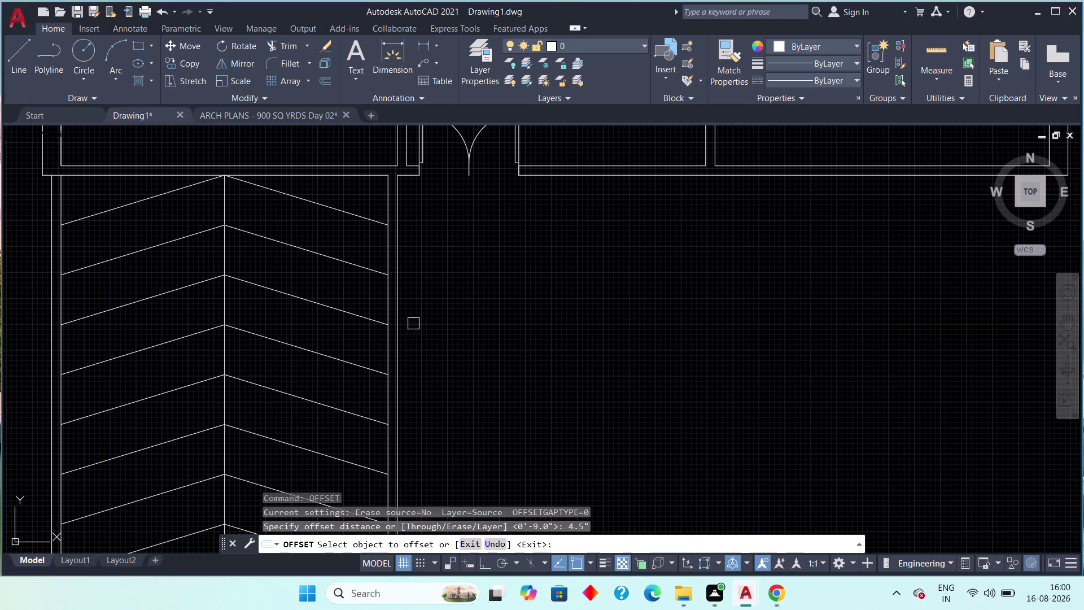
click(399, 341)
click(411, 339)
middle_drag(218, 369, 359, 372)
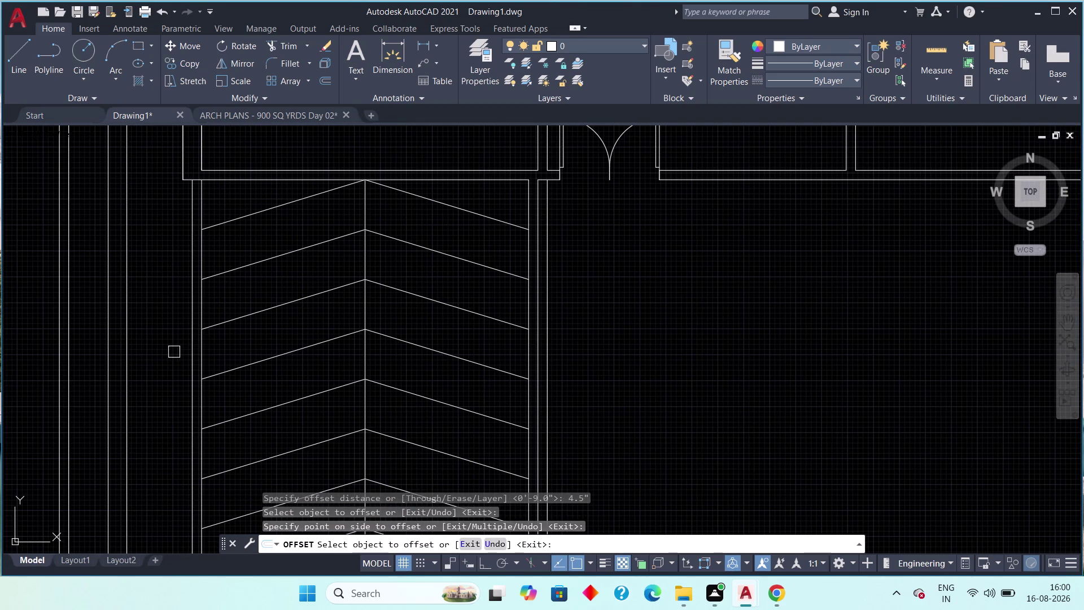
click(189, 347)
click(174, 353)
key(Escape)
Offset the ramp wall 12 feet to create the driveway line.
middle_drag(547, 372, 493, 366)
key(space)
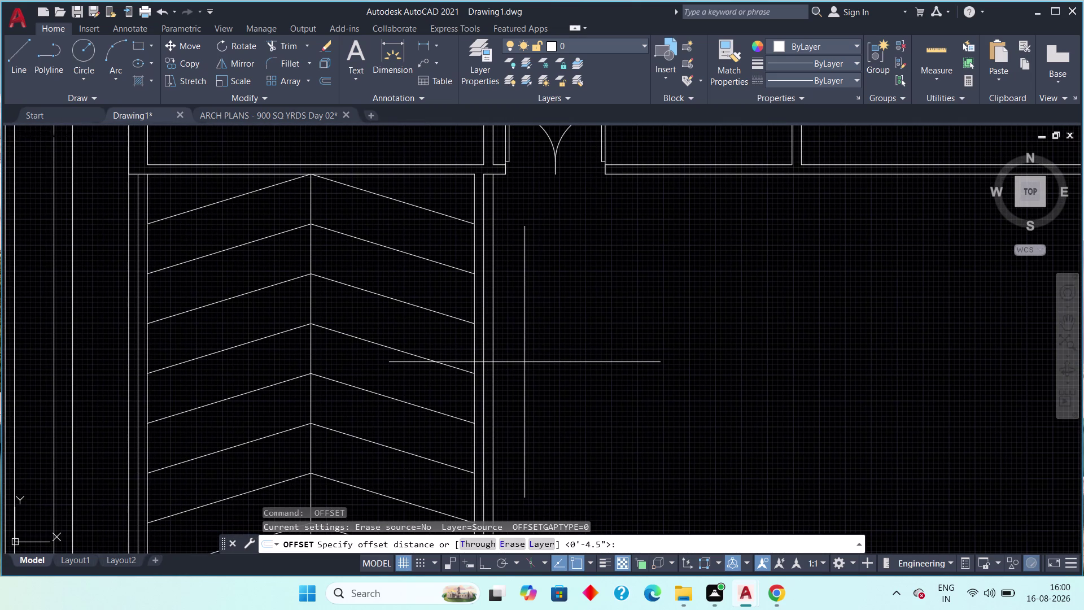
text(12)
text(')
key(space)
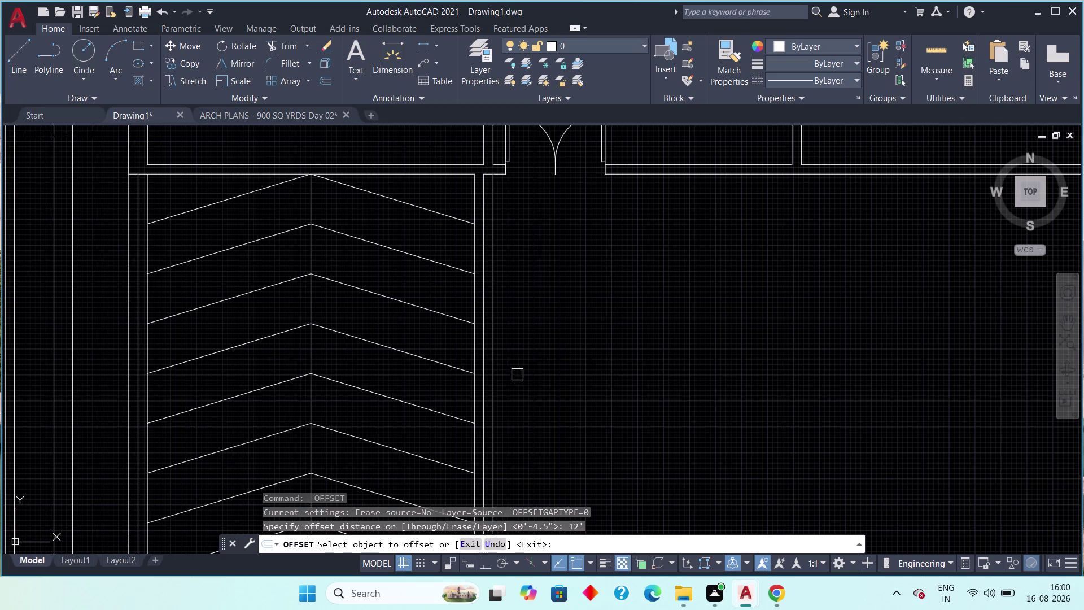
click(496, 409)
click(576, 398)
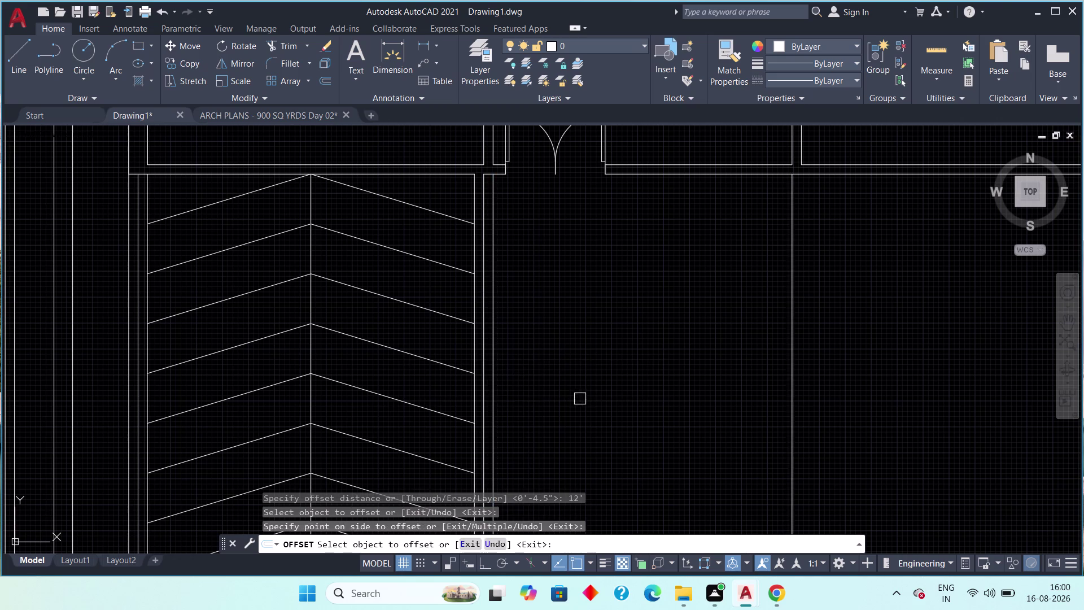
scroll(down, 3)
middle_drag(656, 399, 585, 321)
scroll(down, 3)
key(Escape)
Center the whole Drawing1 floor plan, then switch to ARCH PLANS.
middle_drag(587, 426, 555, 318)
scroll(down, 3)
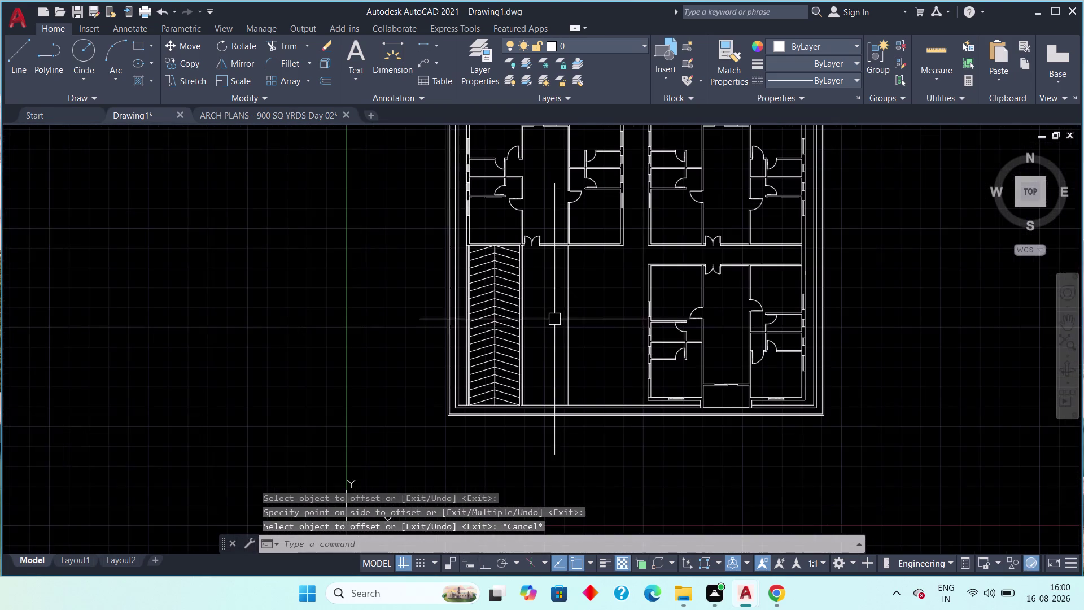
middle_drag(557, 361, 512, 378)
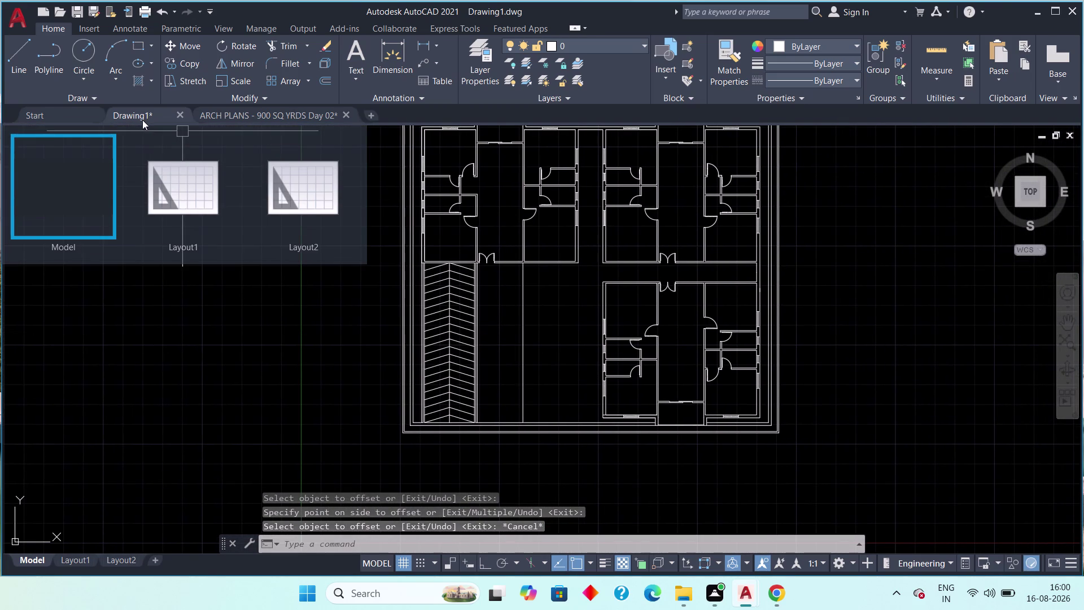
click(272, 116)
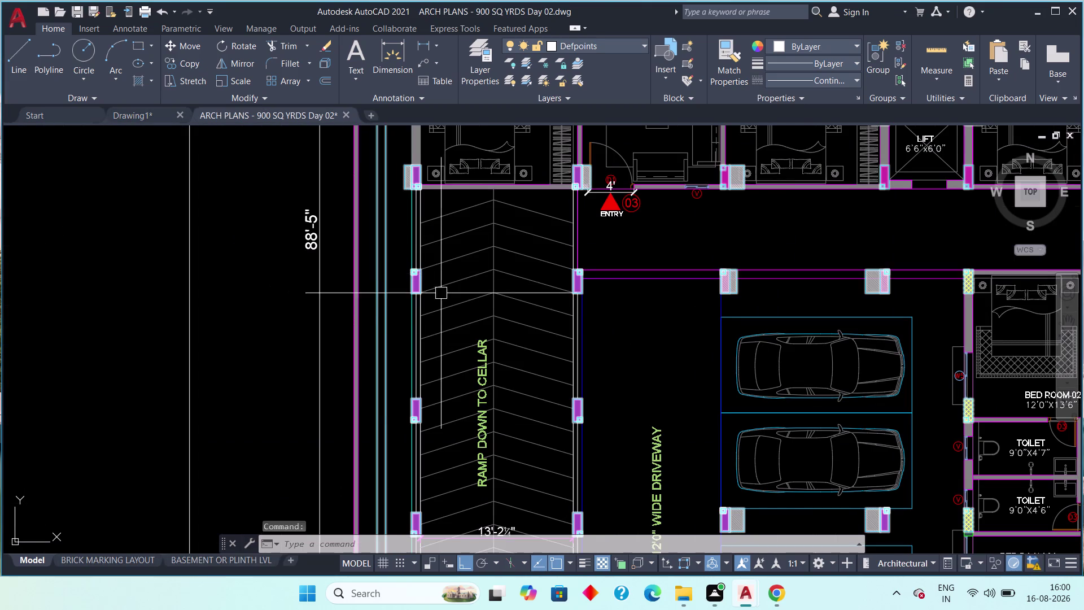
middle_drag(641, 347, 499, 459)
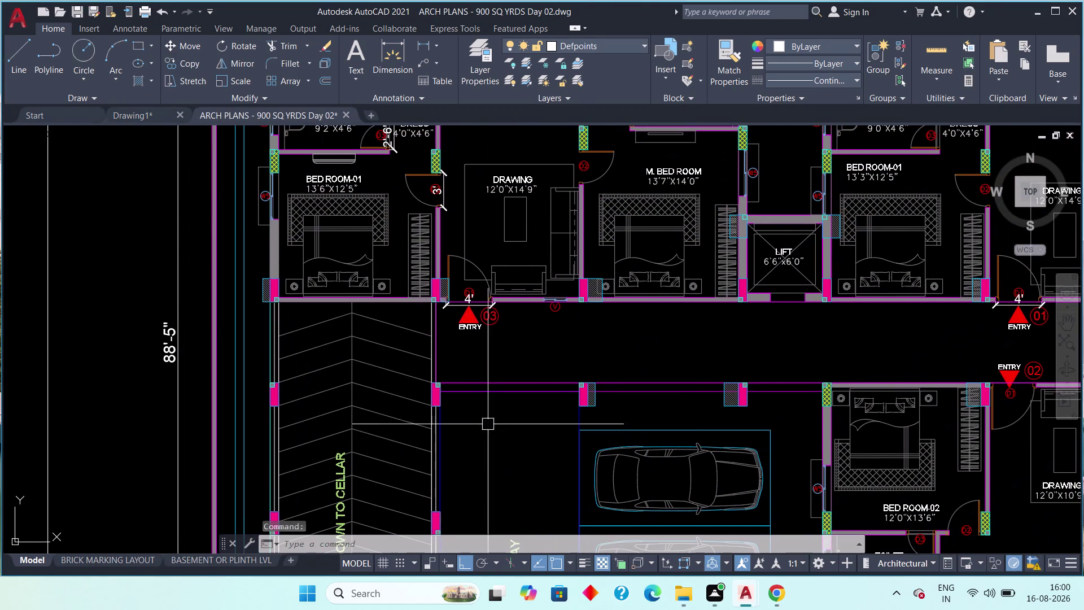
middle_drag(523, 380, 509, 331)
scroll(down, 3)
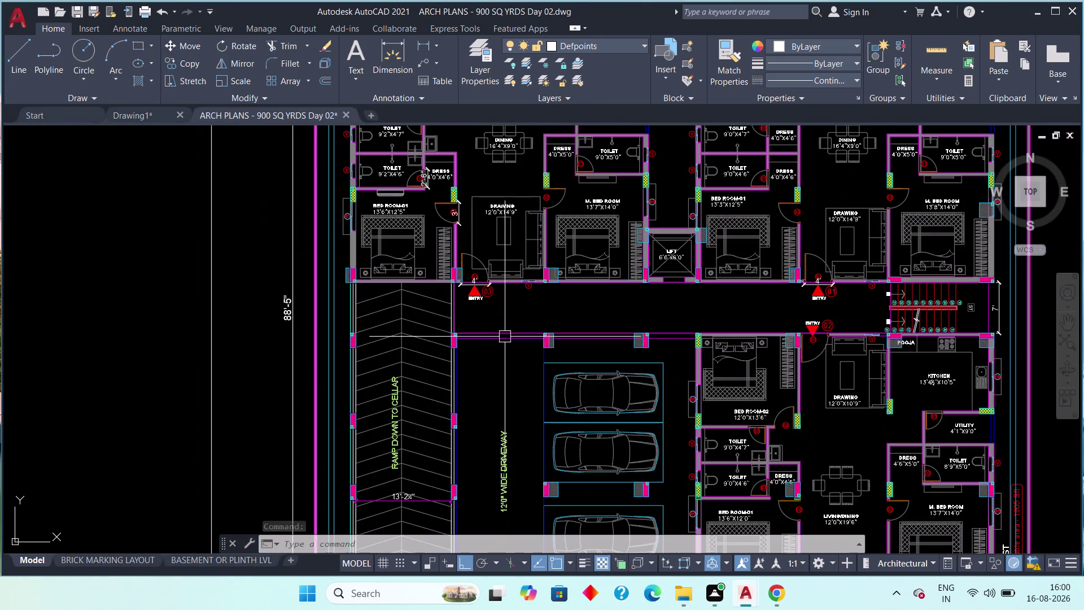
scroll(down, 3)
middle_drag(509, 346, 466, 358)
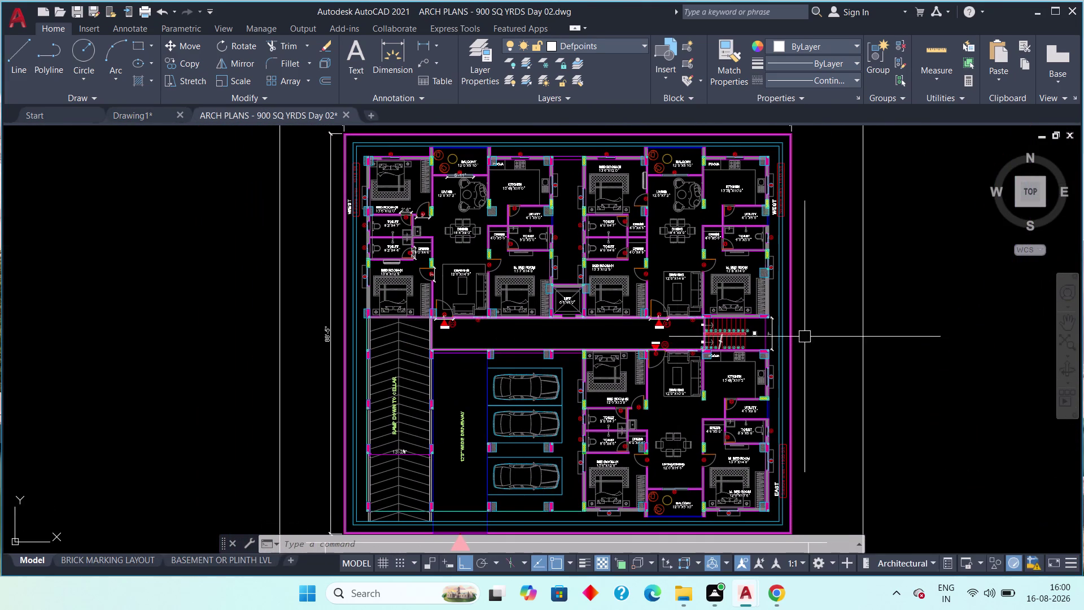
scroll(up, 3)
scroll(down, 3)
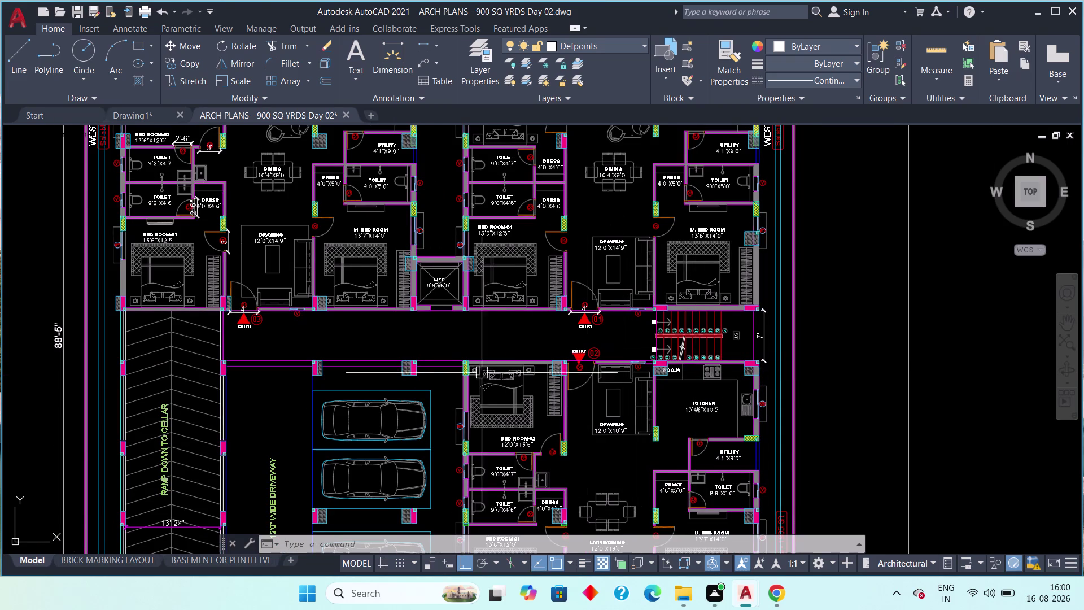
scroll(up, 3)
scroll(down, 3)
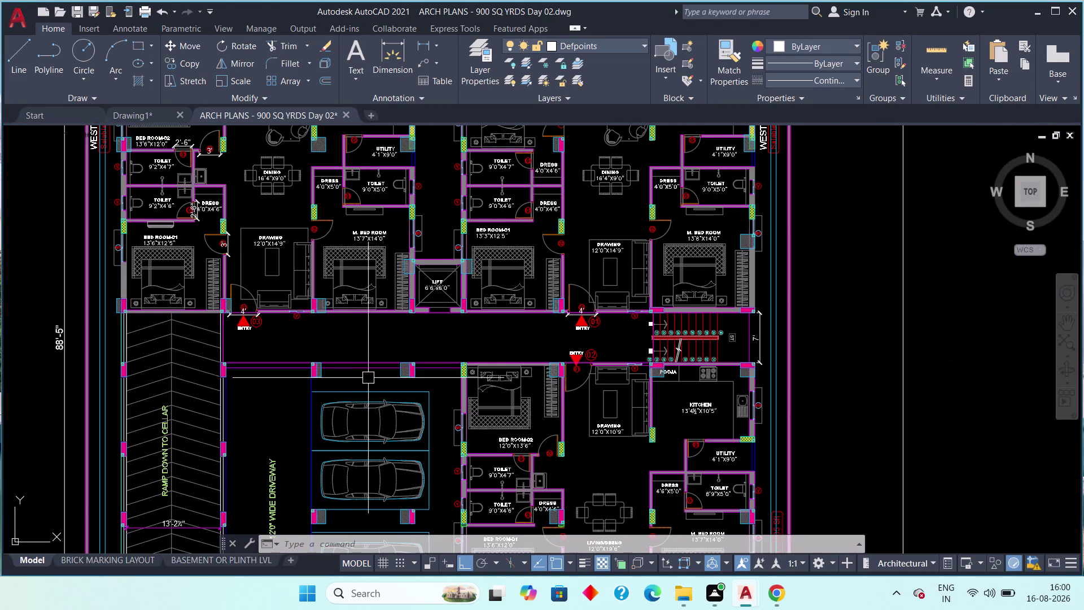
middle_drag(370, 378, 470, 371)
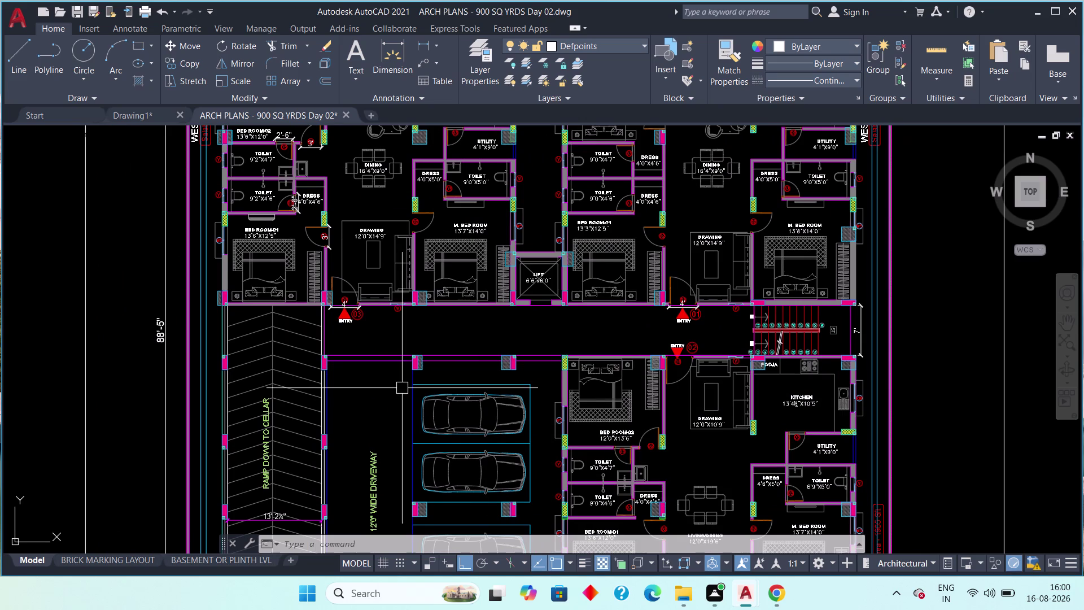
scroll(up, 3)
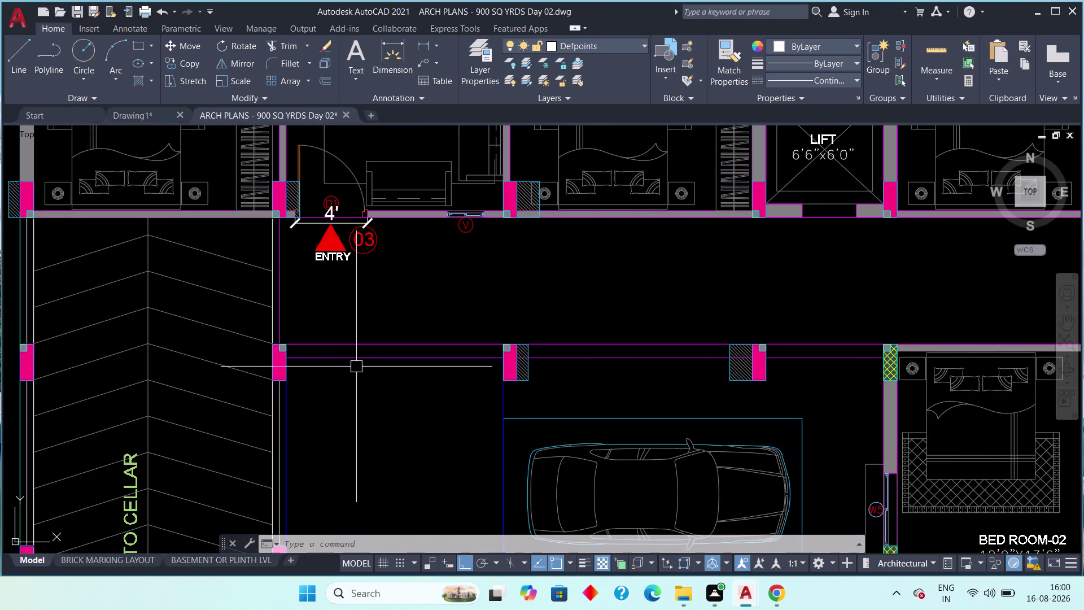
scroll(down, 3)
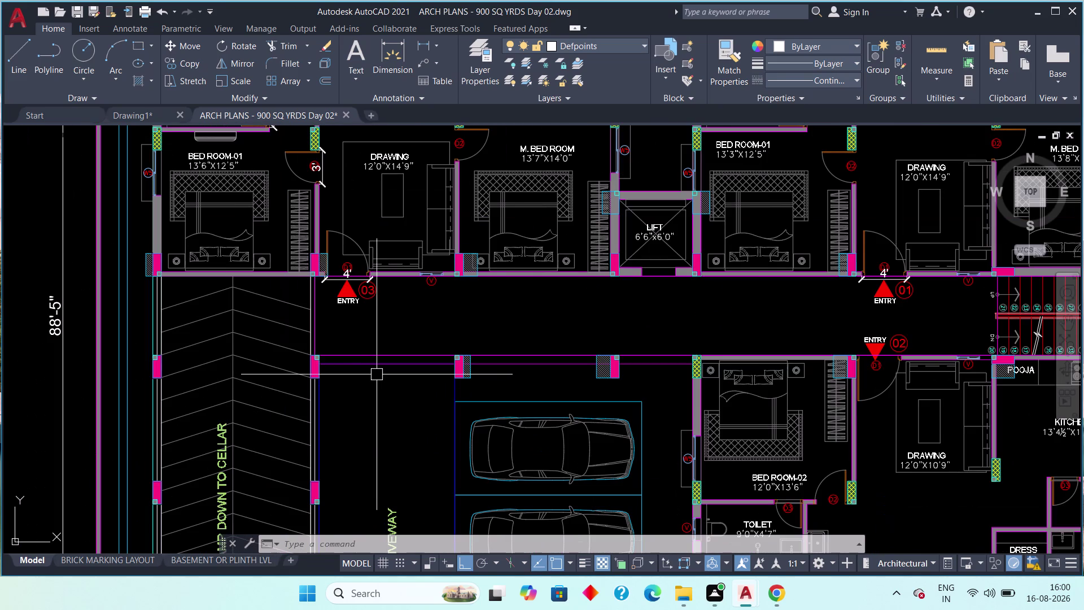
click(142, 112)
middle_drag(516, 445, 495, 465)
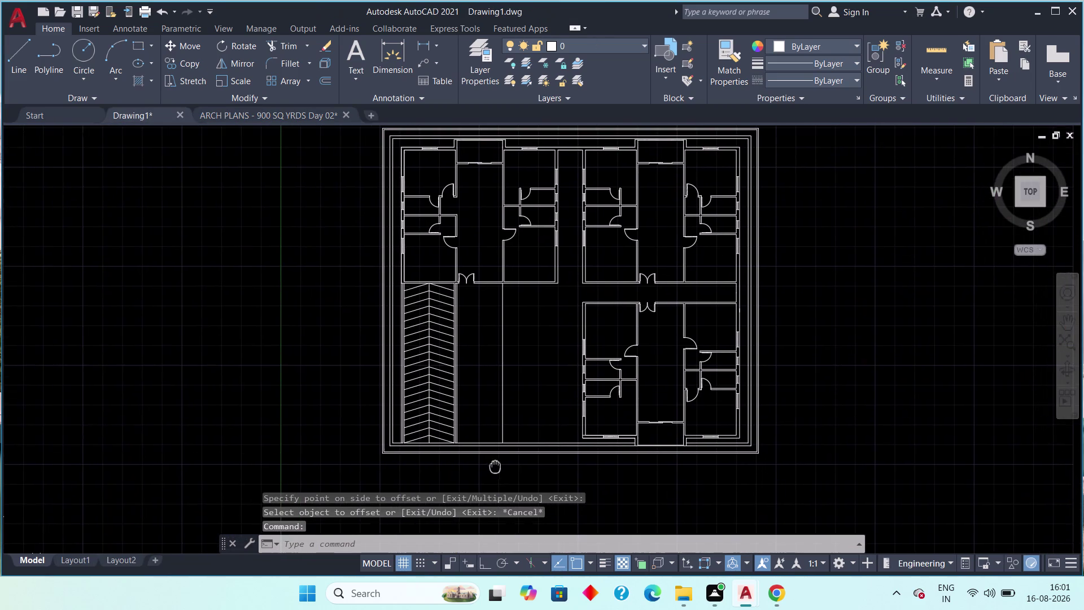
scroll(up, 3)
middle_drag(572, 332, 523, 402)
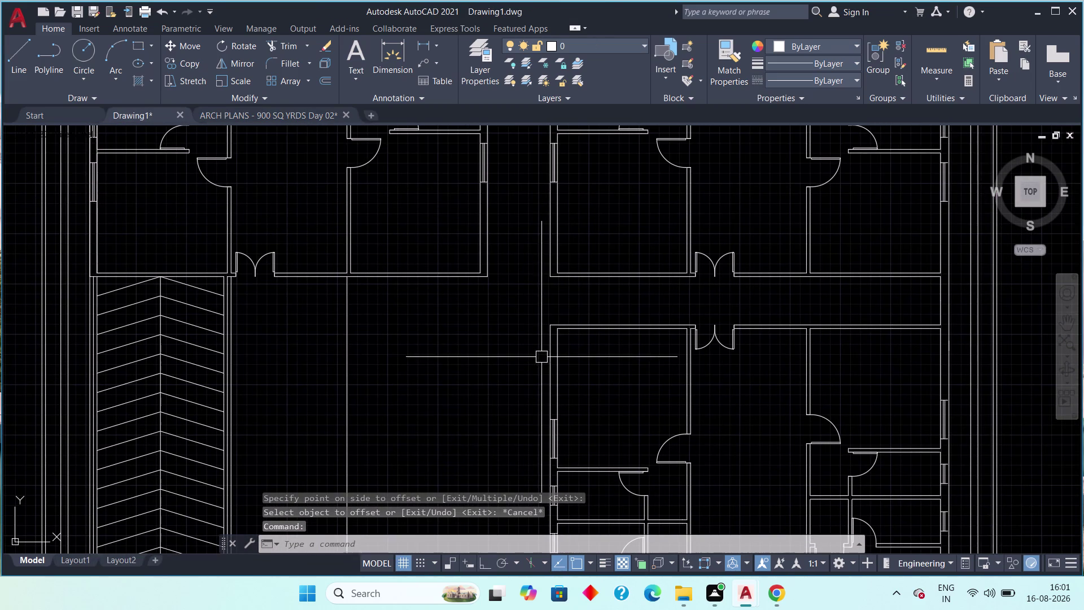
click(249, 111)
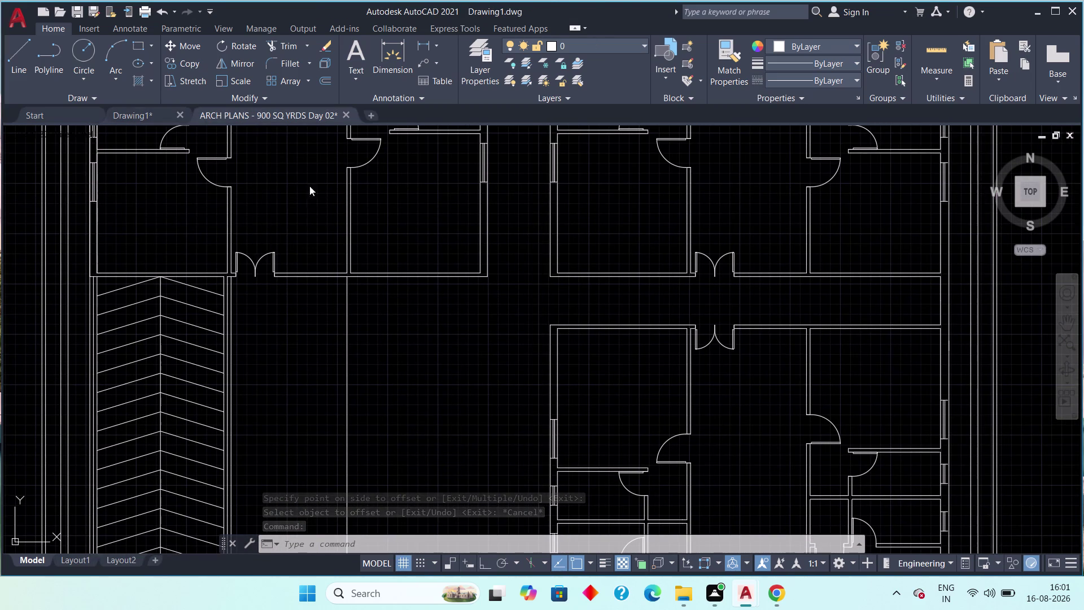
scroll(up, 3)
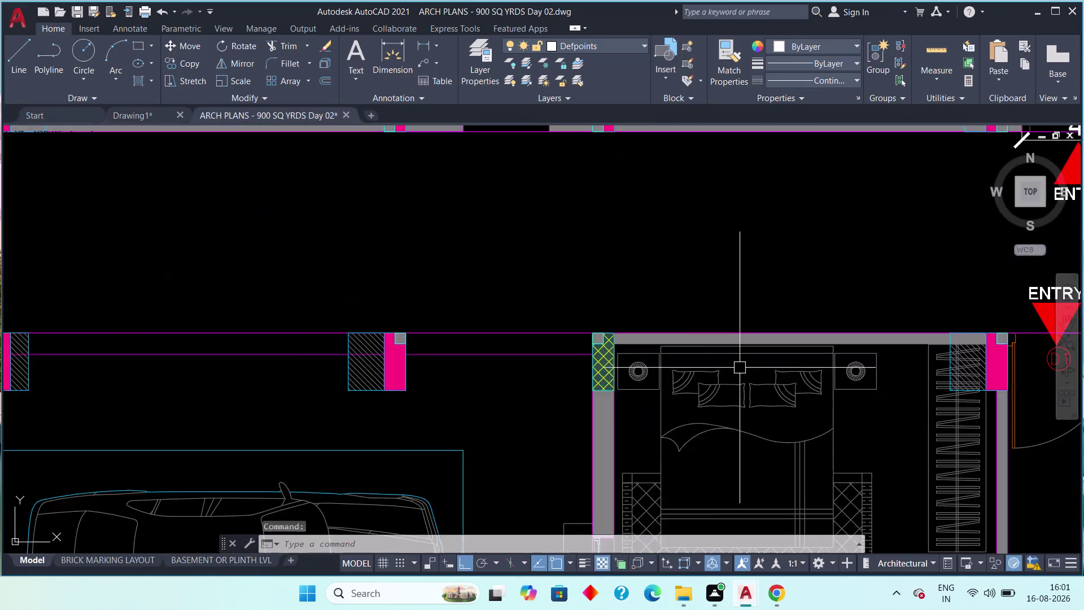
scroll(down, 3)
scroll(down, 3)
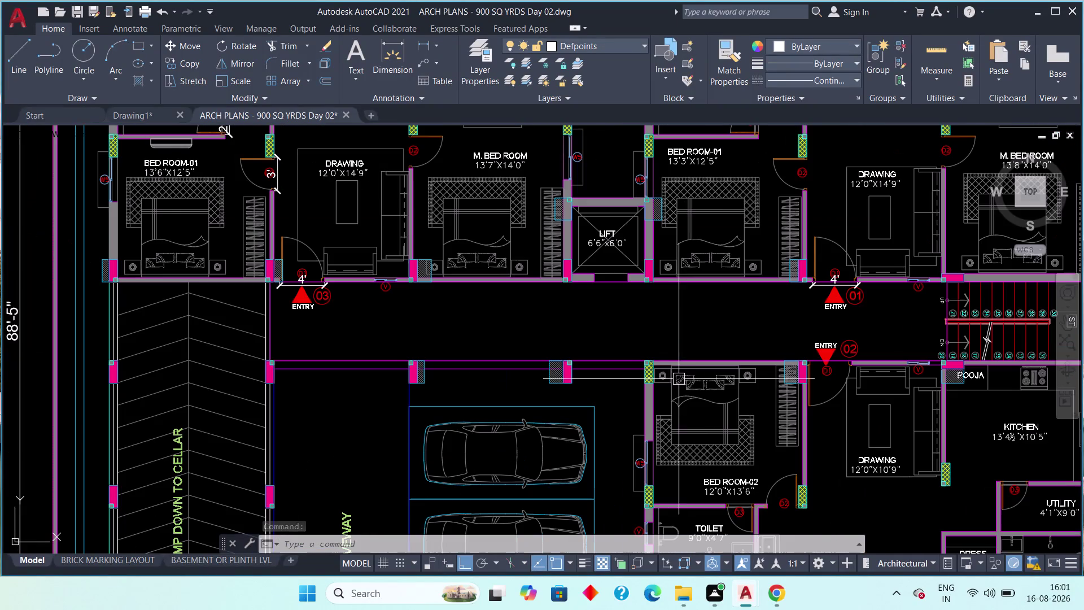
scroll(up, 3)
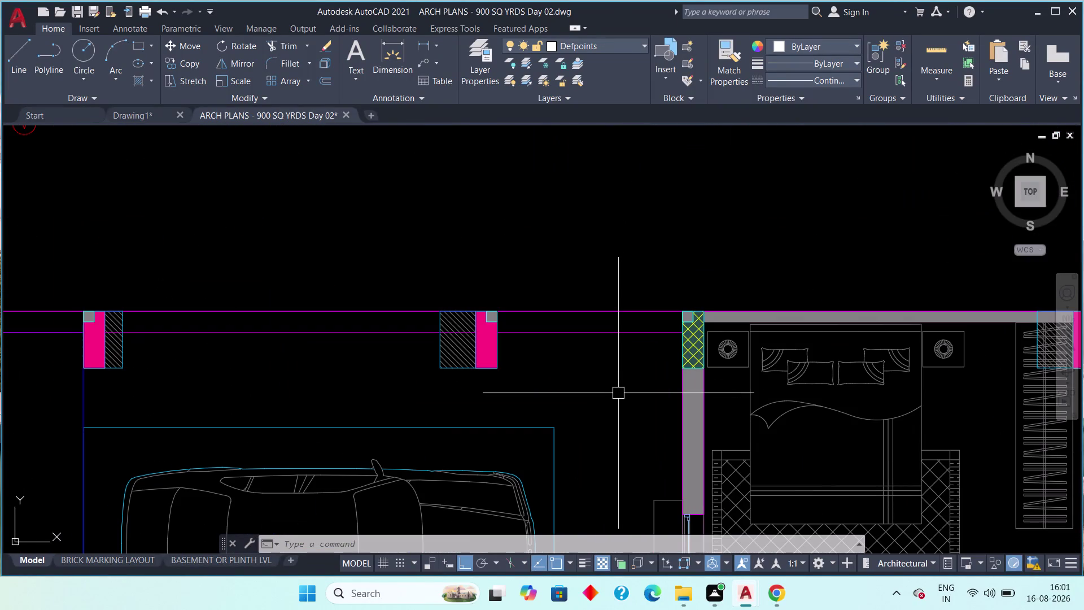
scroll(down, 3)
scroll(down, 3)
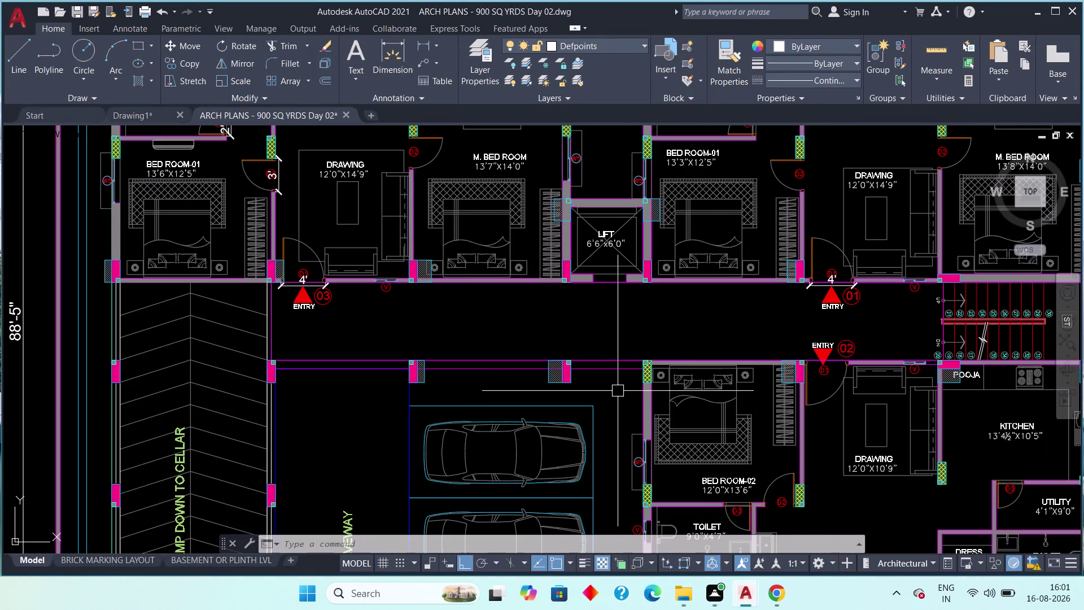
click(141, 117)
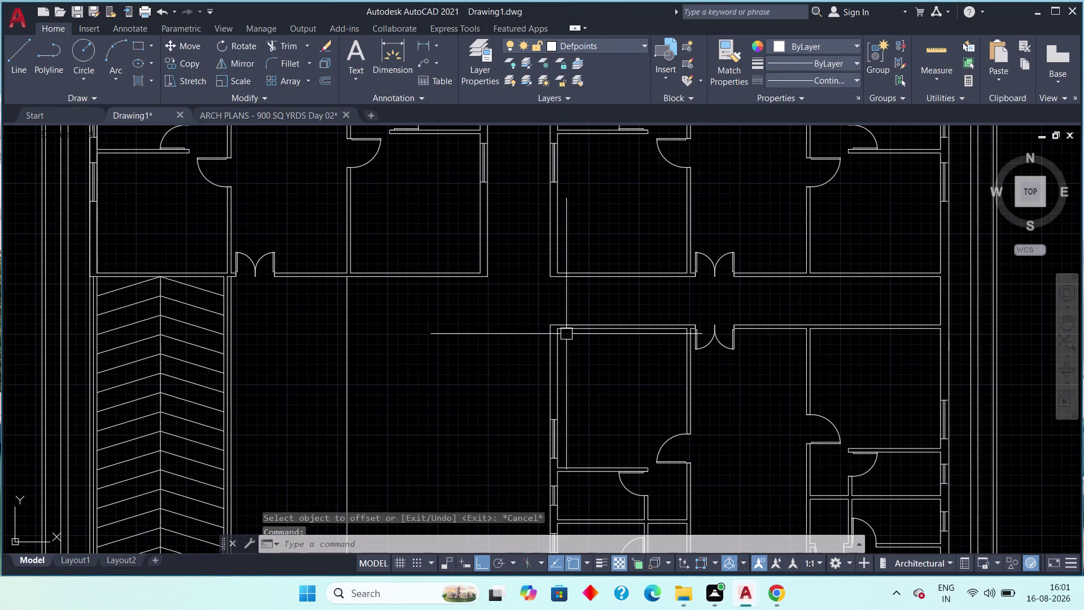
Select the corridor's lower edge line near the corner.
click(553, 325)
scroll(up, 3)
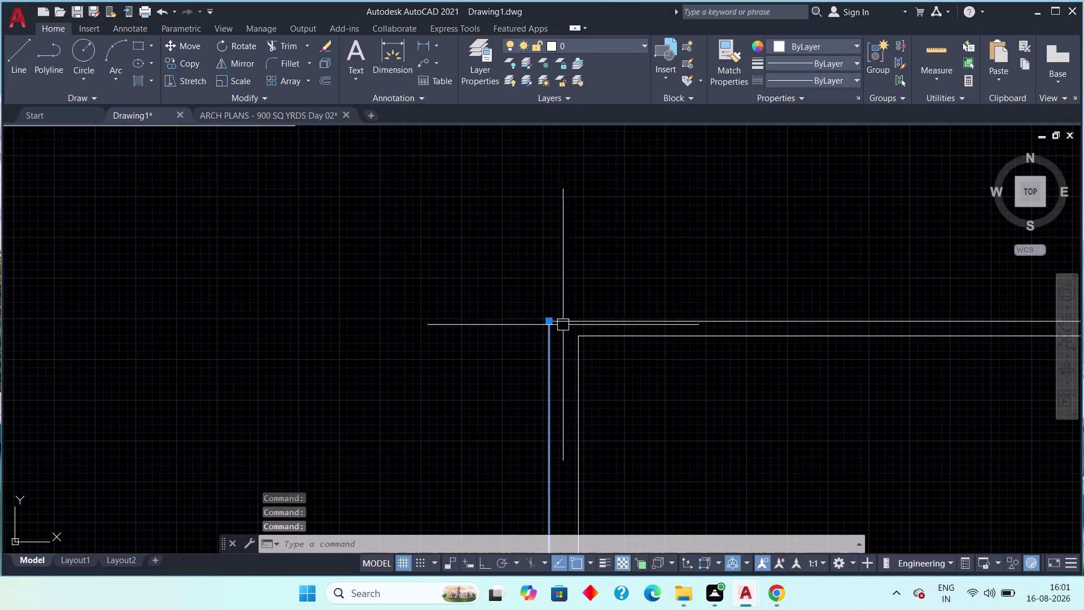
key(Escape)
click(574, 324)
click(553, 323)
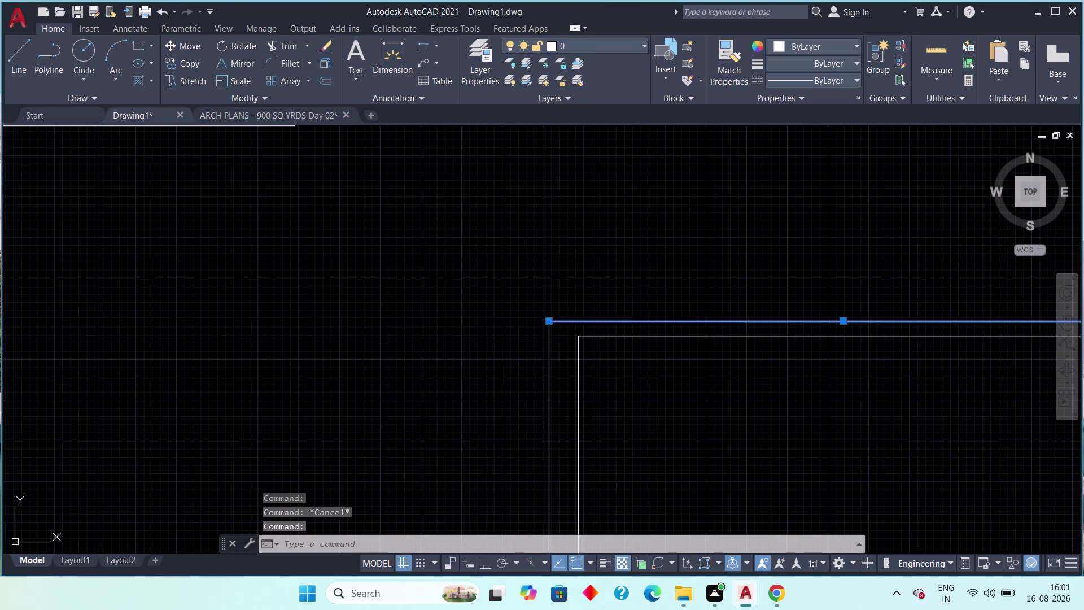
key(Escape)
Stretch the line's left endpoint horizontally with Ortho to the ramp edge.
click(564, 322)
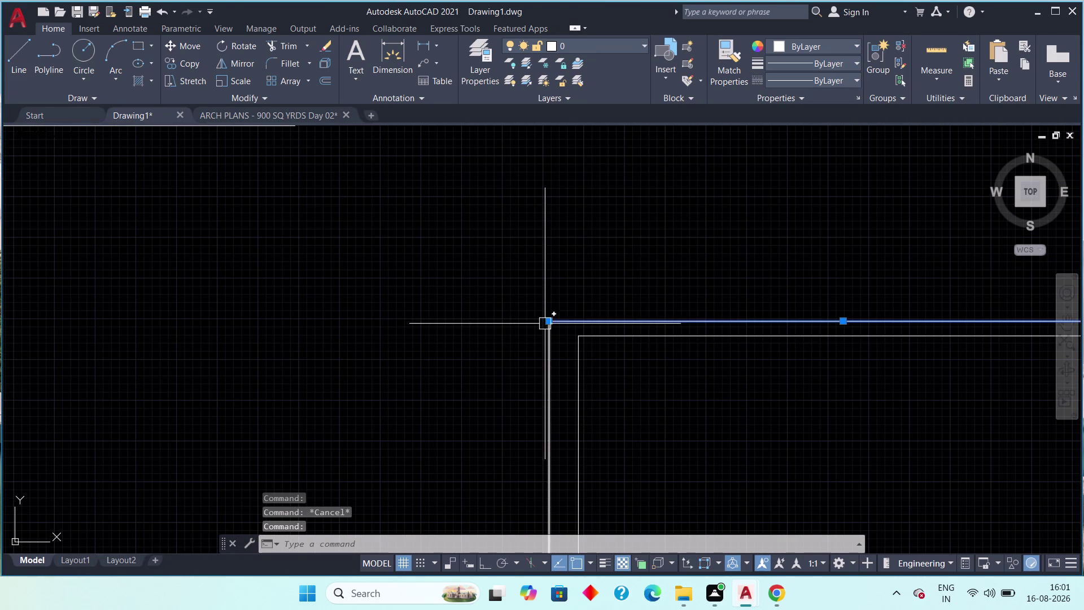
drag(548, 323, 521, 325)
scroll(down, 3)
middle_drag(357, 324, 466, 324)
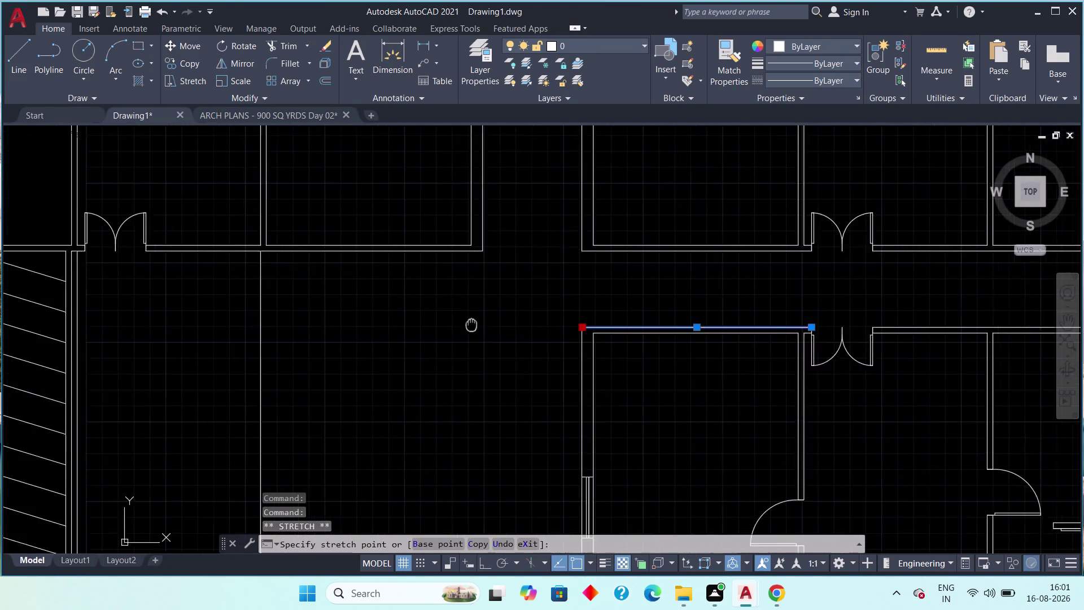
middle_drag(466, 325, 499, 326)
scroll(down, 3)
key(F8)
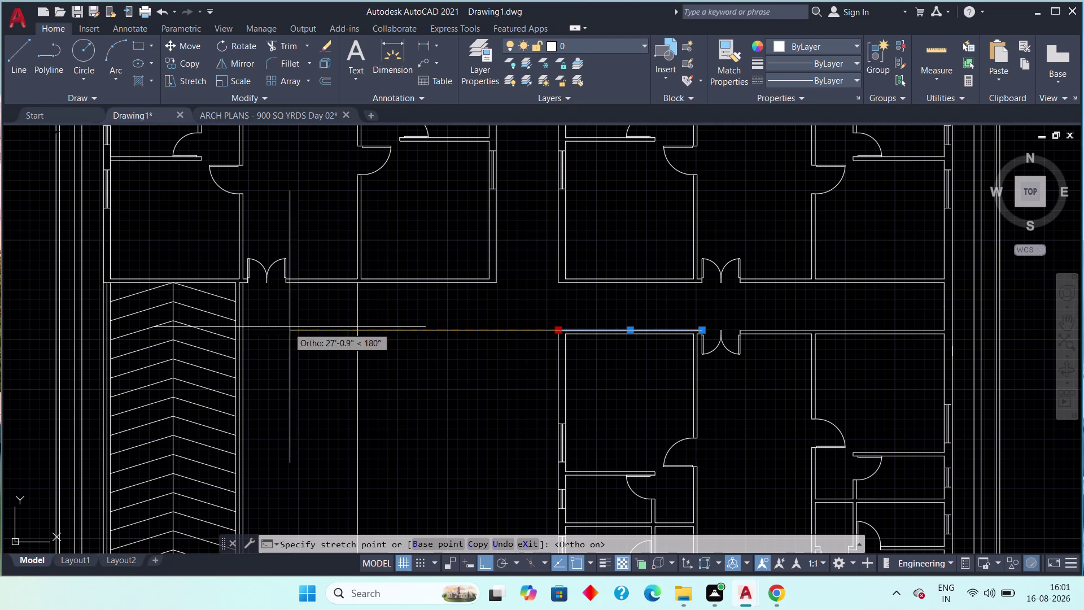
scroll(up, 3)
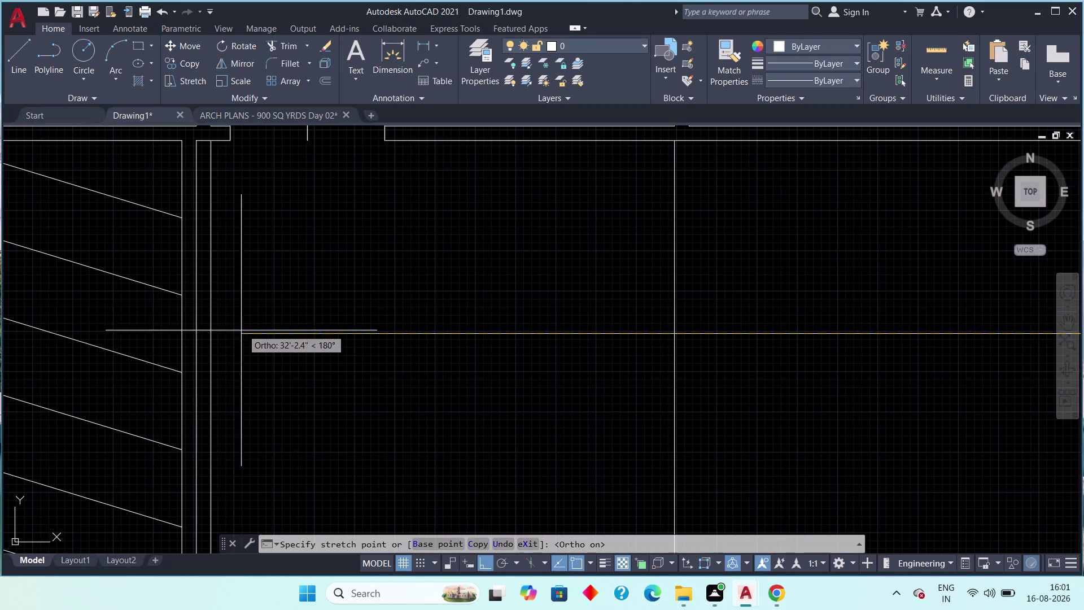
click(211, 335)
scroll(down, 3)
scroll(down, 3)
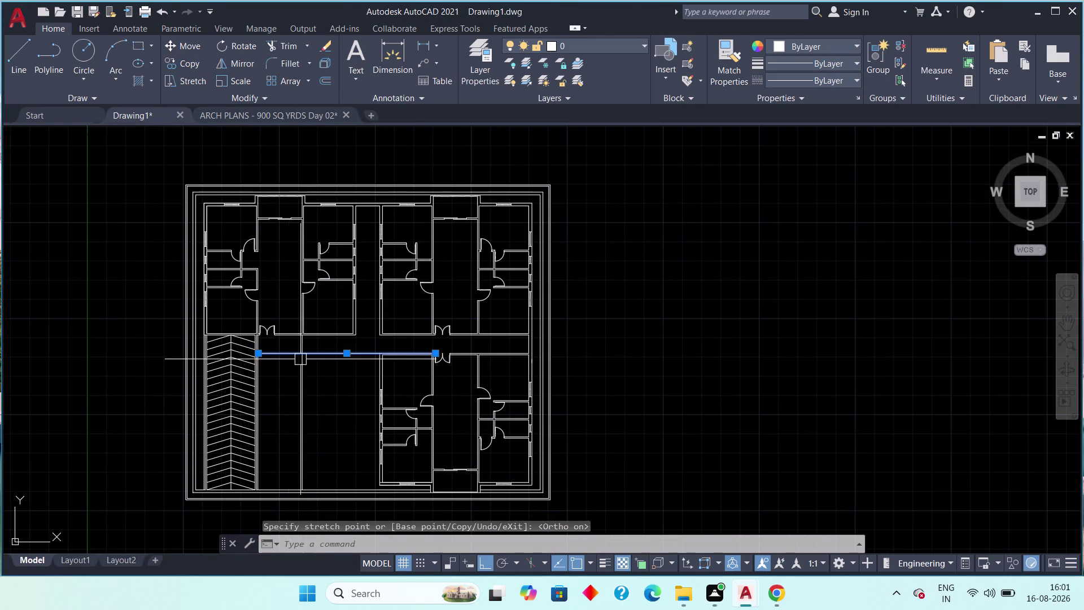
middle_drag(346, 371, 292, 409)
Deselect the extended line and center the corridor edge in view.
key(Escape)
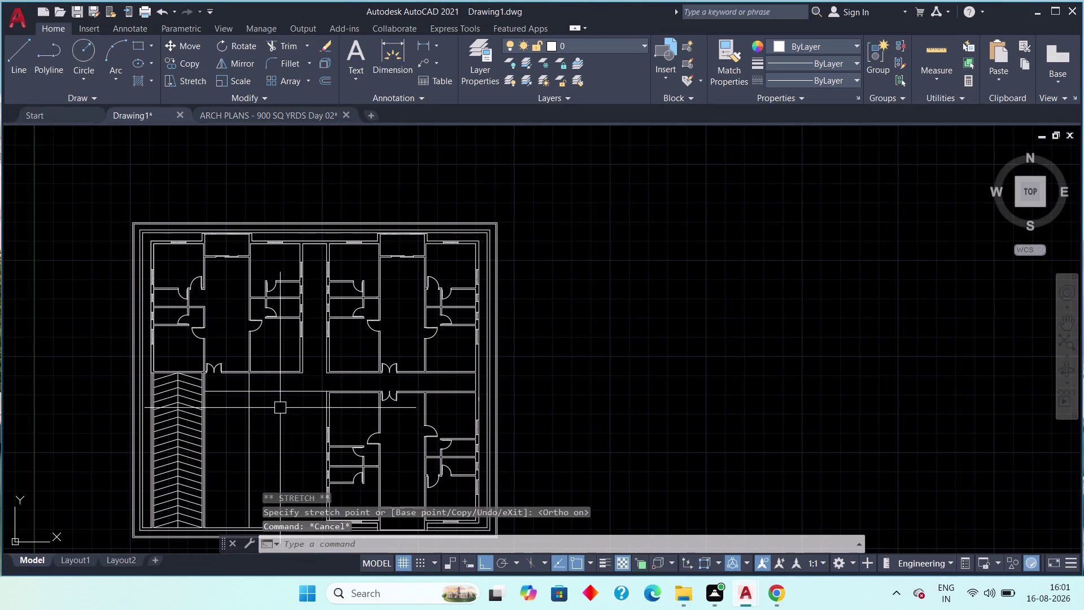
scroll(up, 3)
middle_drag(272, 404, 291, 413)
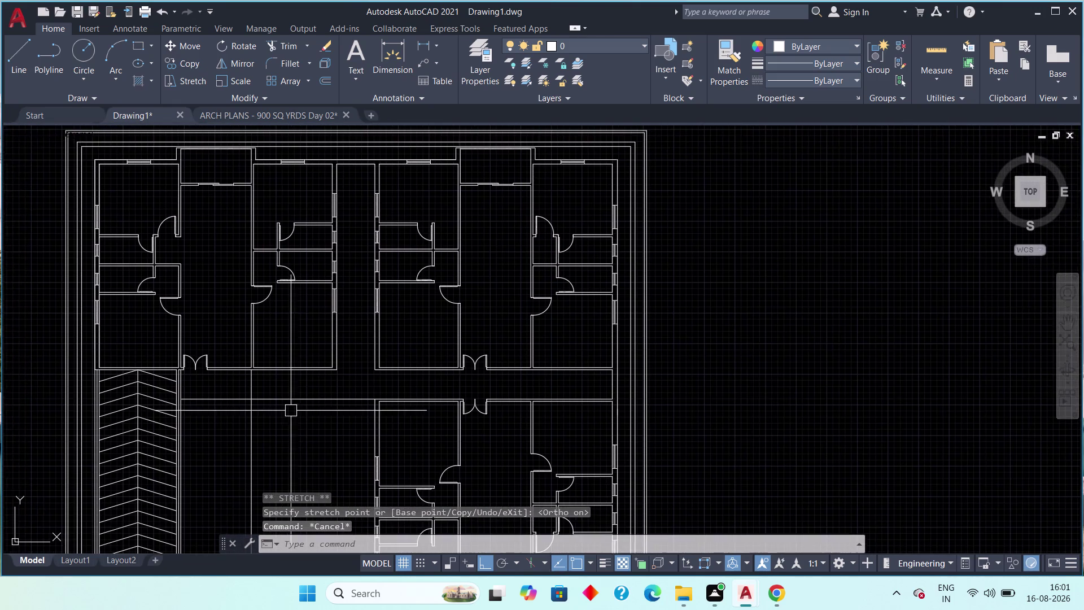
scroll(up, 3)
scroll(down, 3)
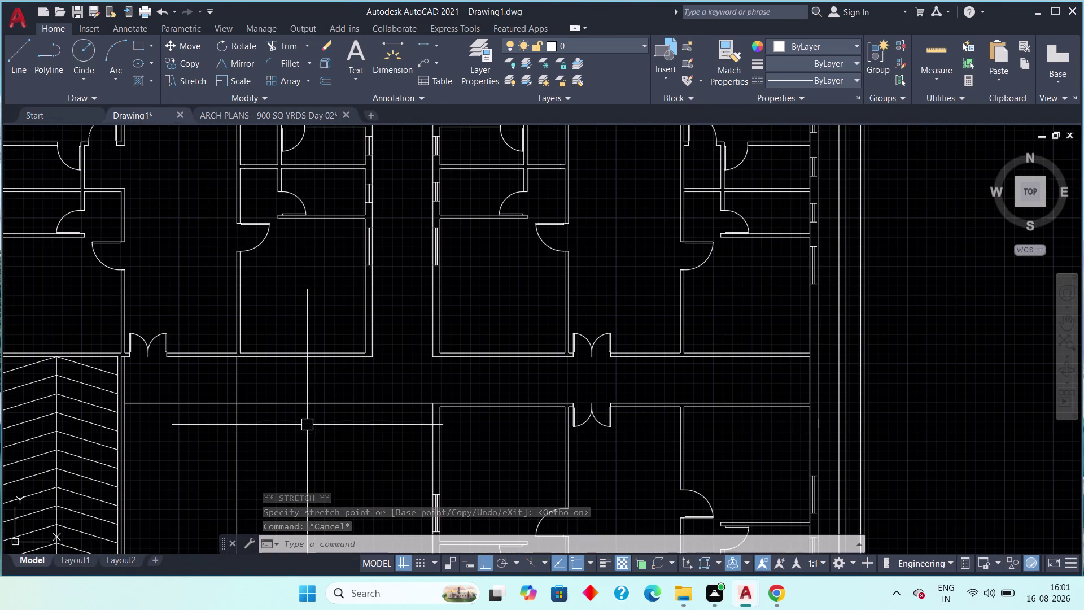
middle_drag(308, 427, 315, 422)
Start OFFSET with a 9-inch distance after correcting a mistyped command.
text(of)
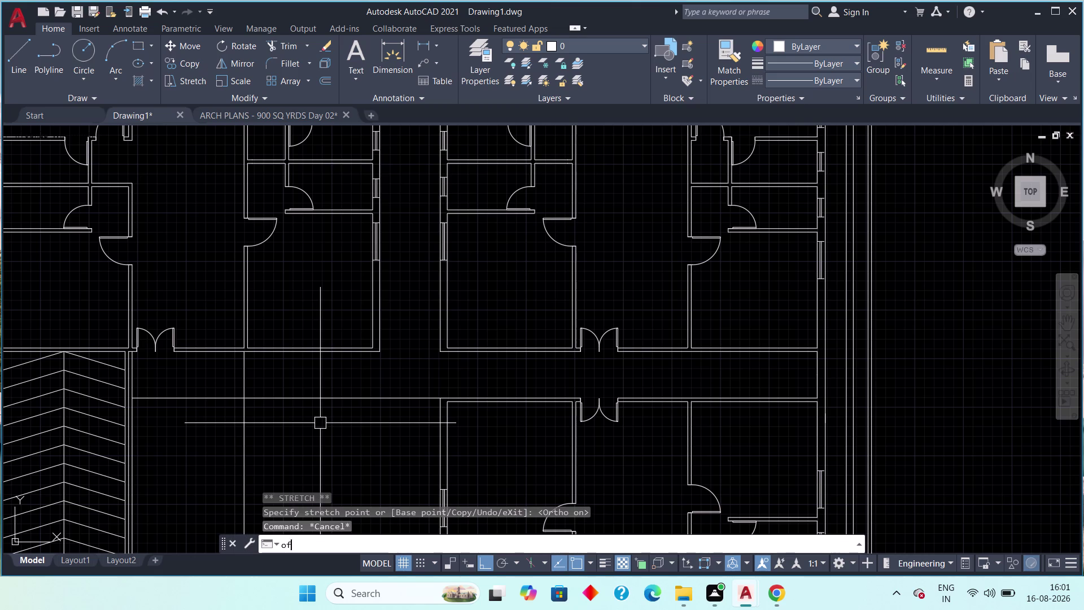
text(fn)
key(Escape)
key(Escape)
key(o)
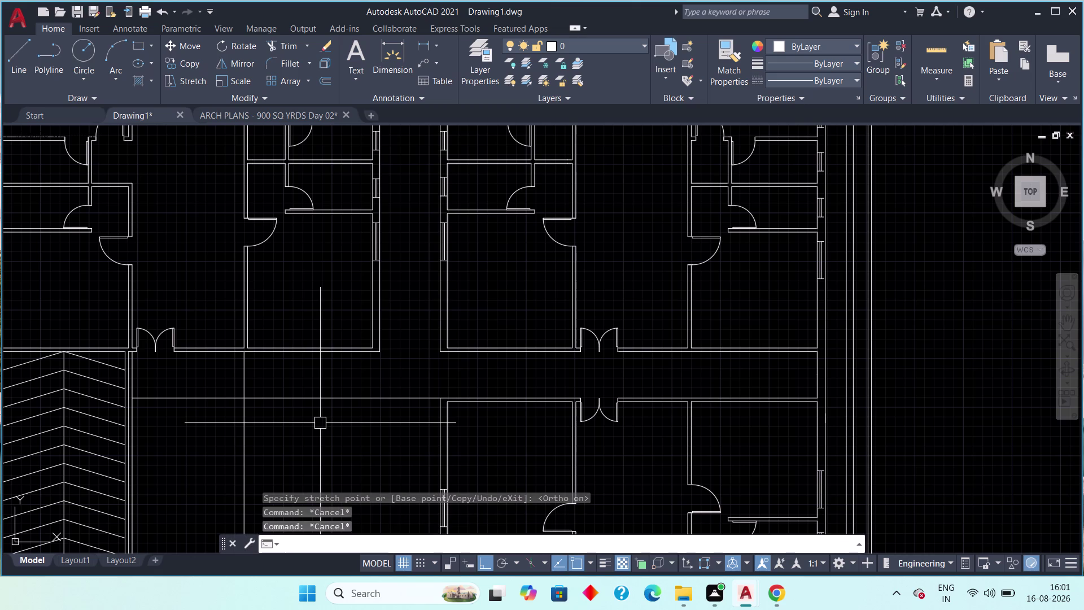
text(ff)
key(space)
text(9)
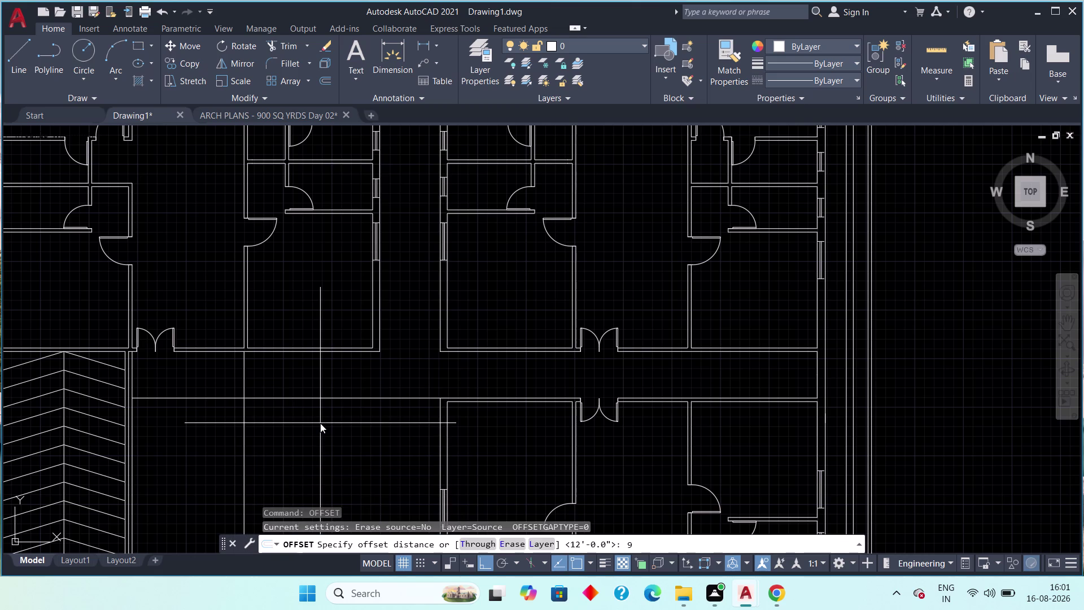
text(")
key(space)
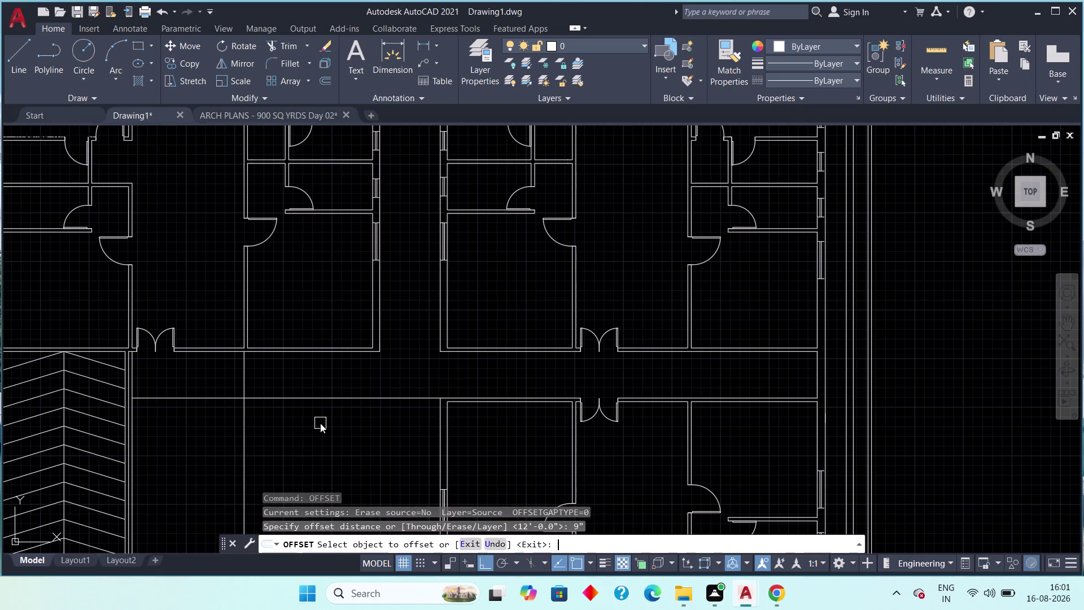
Pick the corridor edge and side, cancel the offset, then view ARCH PLANS.
scroll(down, 3)
middle_drag(308, 423, 313, 350)
drag(312, 334, 309, 342)
click(301, 375)
key(Escape)
key(Escape)
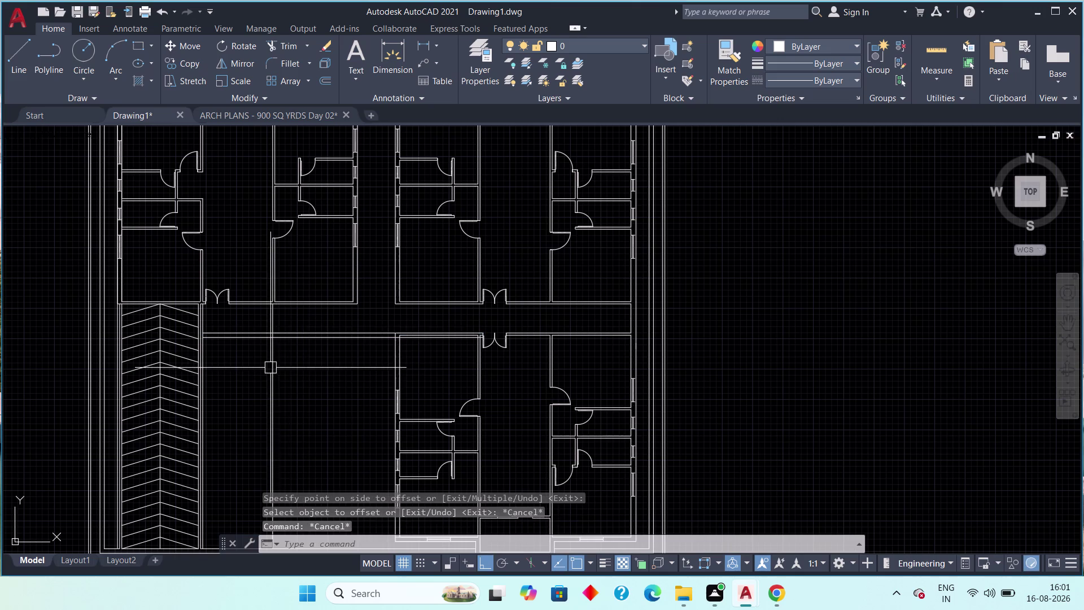
middle_drag(270, 367, 295, 307)
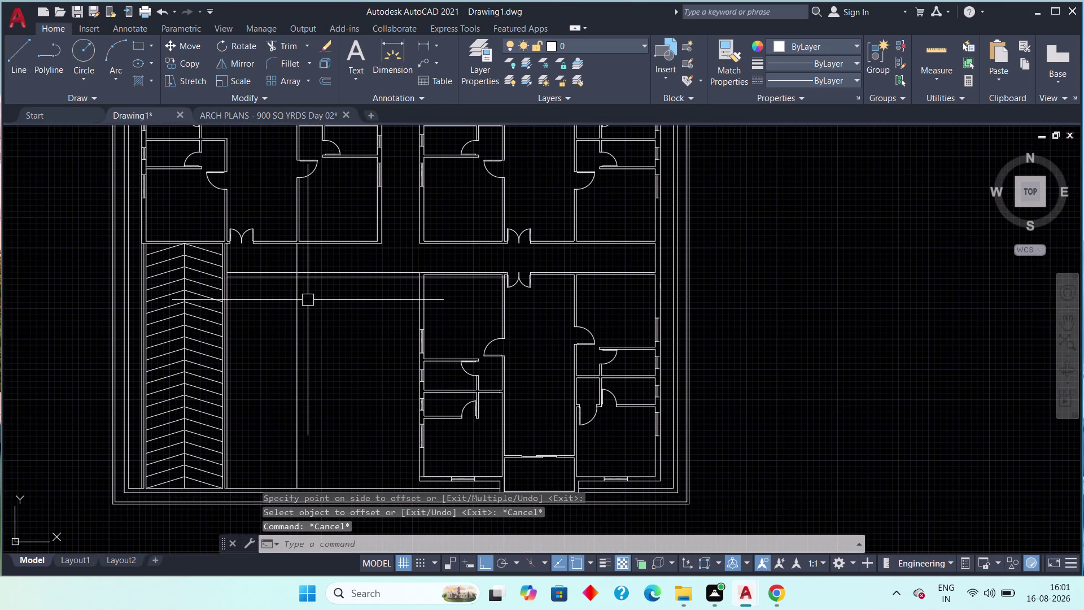
click(248, 112)
middle_drag(366, 372, 365, 358)
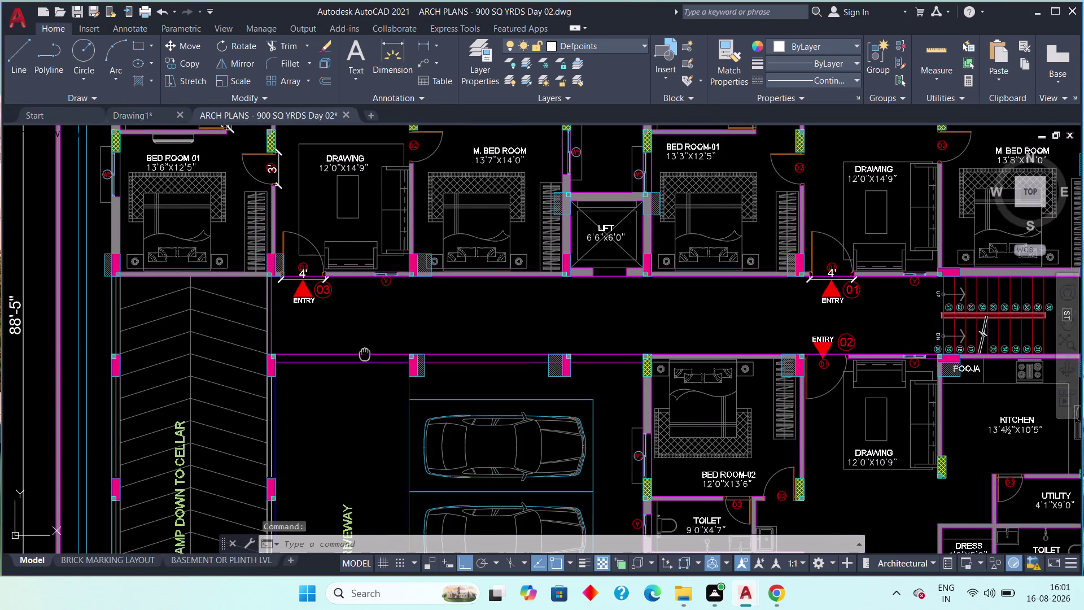
Compare the ARCH PLANS driveway and parking bays against Drawing1.
middle_drag(364, 359, 364, 306)
scroll(down, 3)
scroll(up, 3)
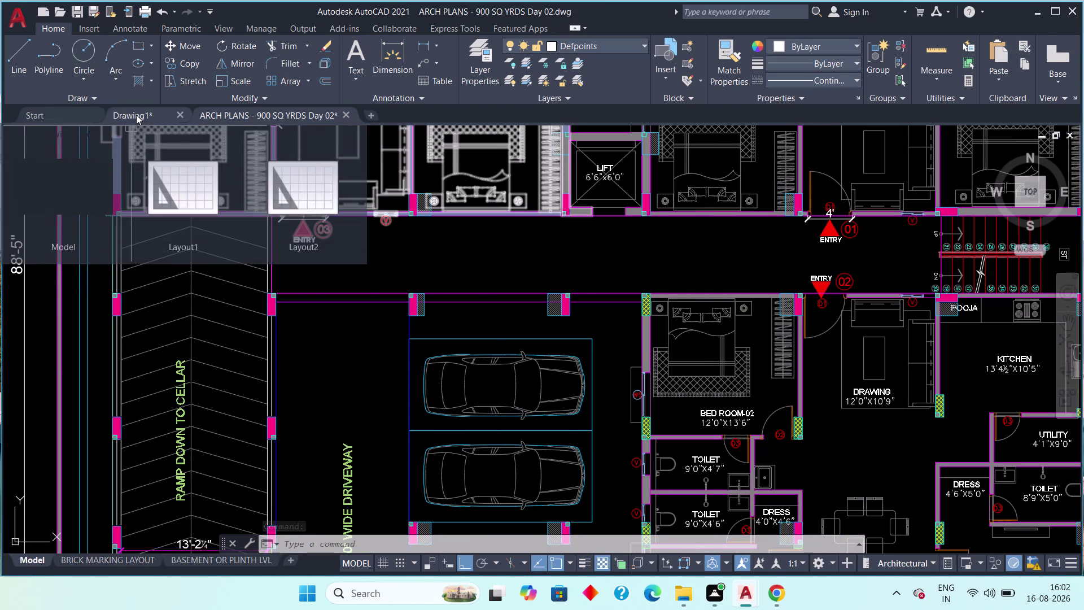
click(136, 114)
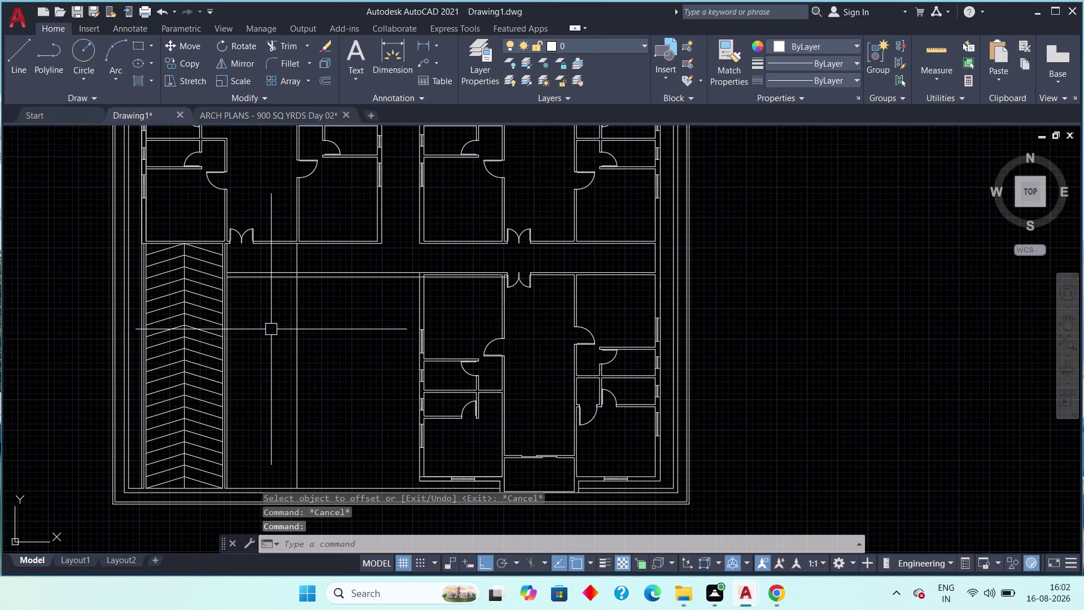
click(290, 115)
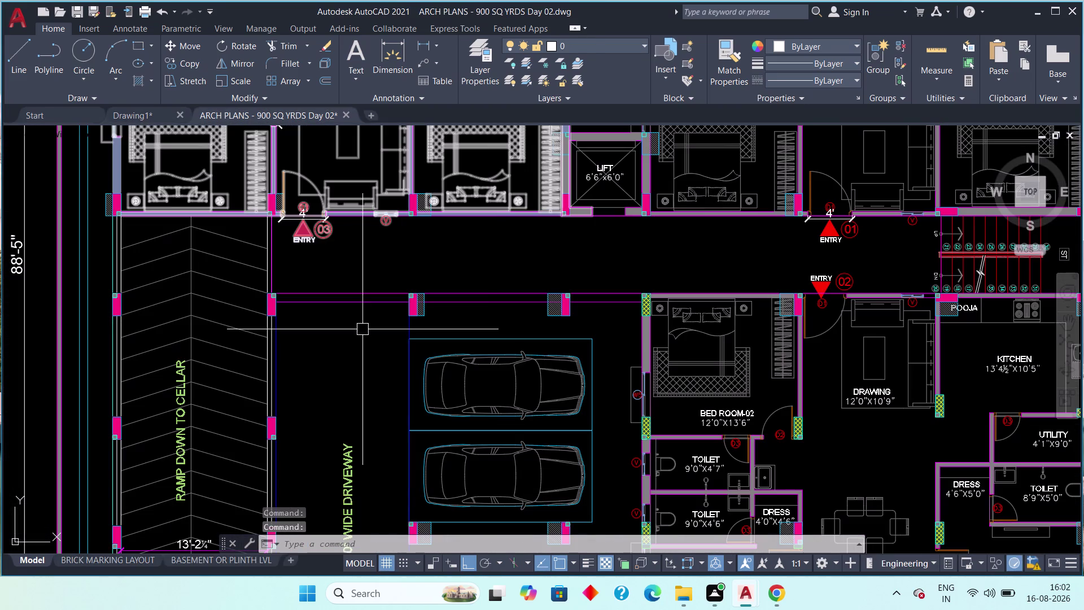
middle_drag(366, 365, 360, 345)
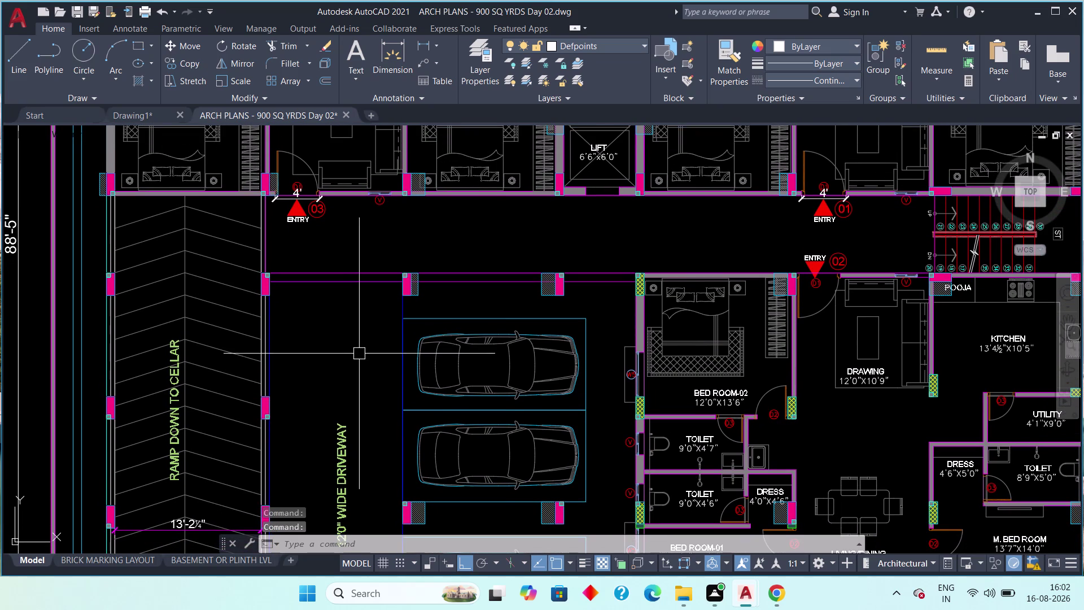
click(127, 107)
click(137, 115)
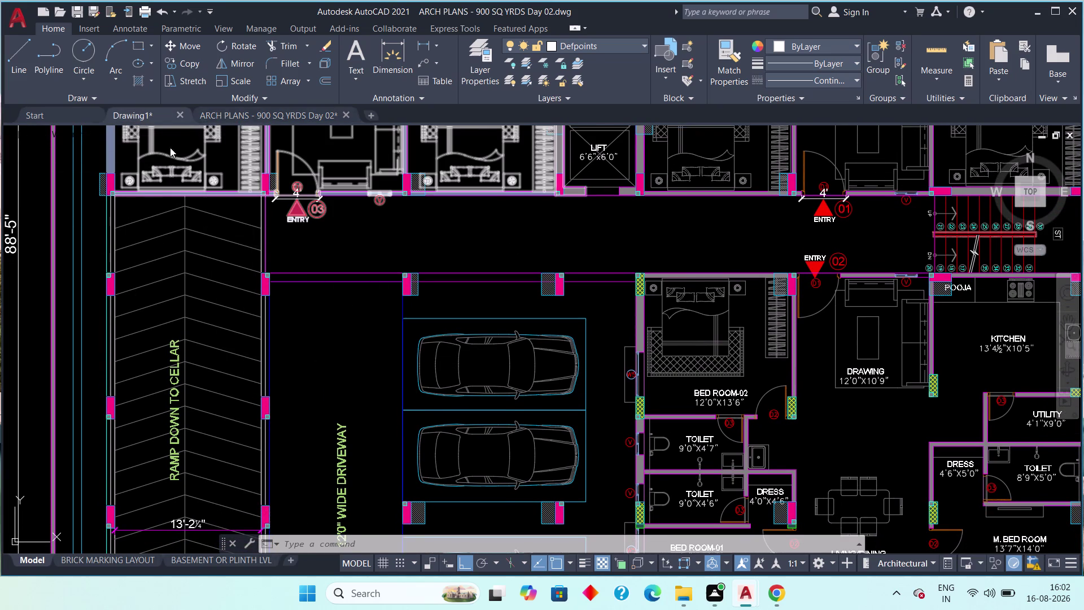
Grip-stretch the vertical parking-area line in Drawing1, then cancel the stretch.
scroll(up, 3)
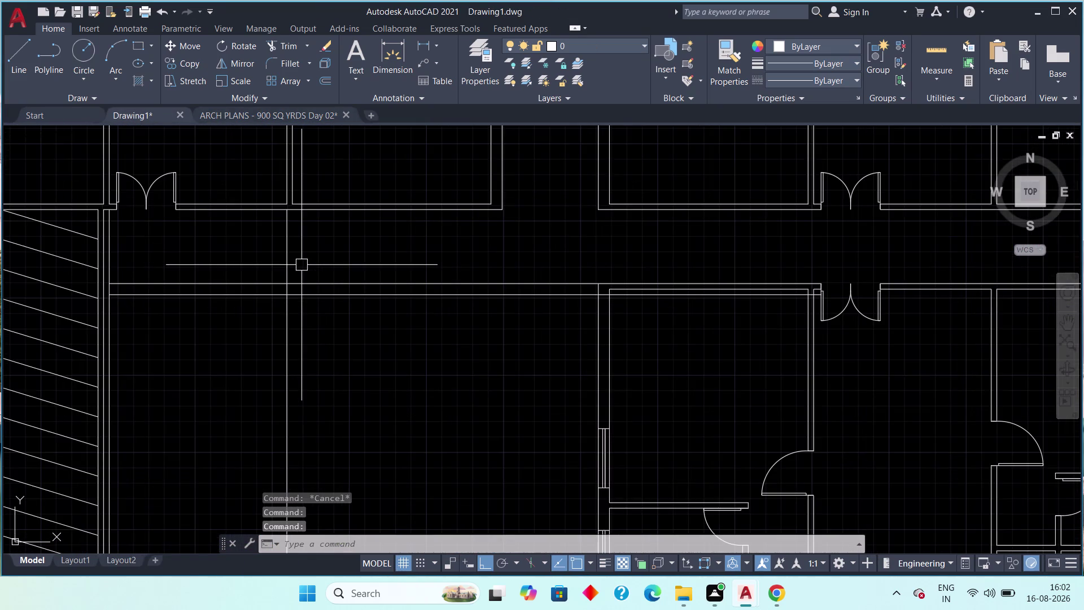
scroll(up, 3)
scroll(down, 3)
scroll(down, 3)
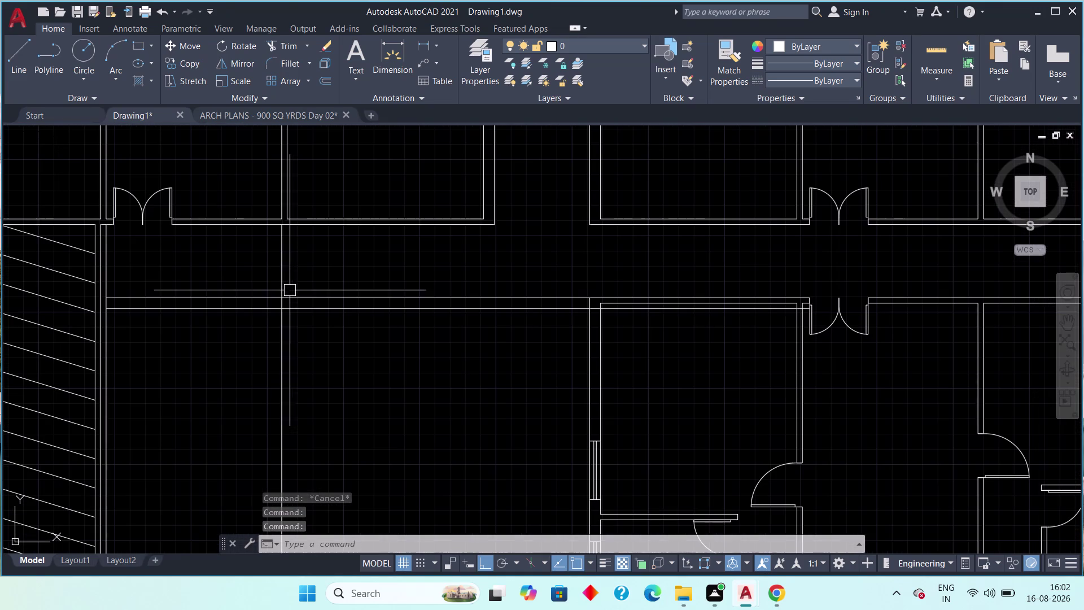
click(280, 276)
scroll(up, 3)
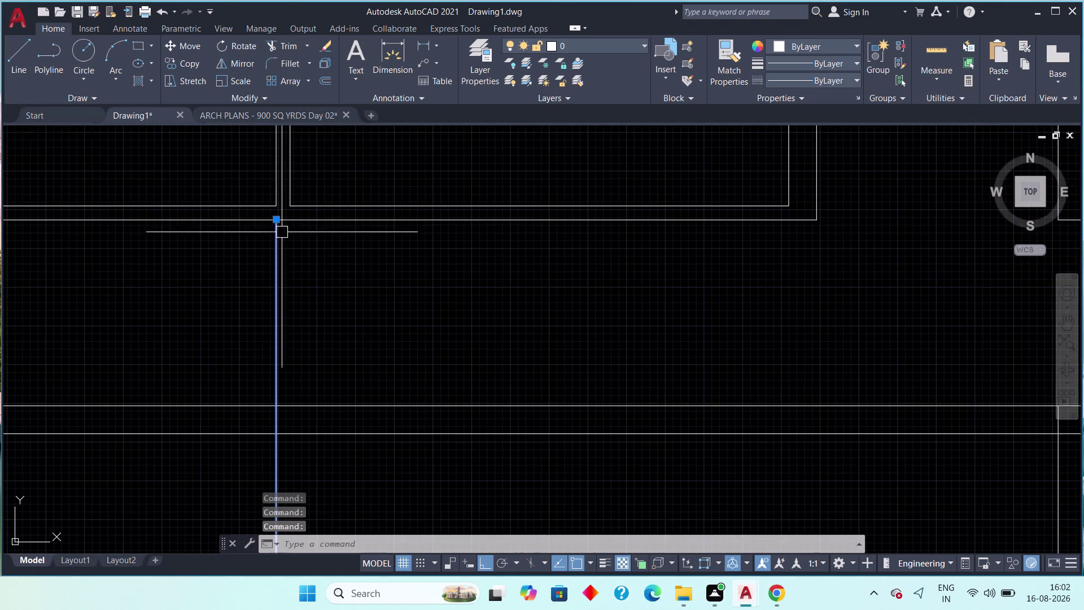
click(277, 219)
click(278, 437)
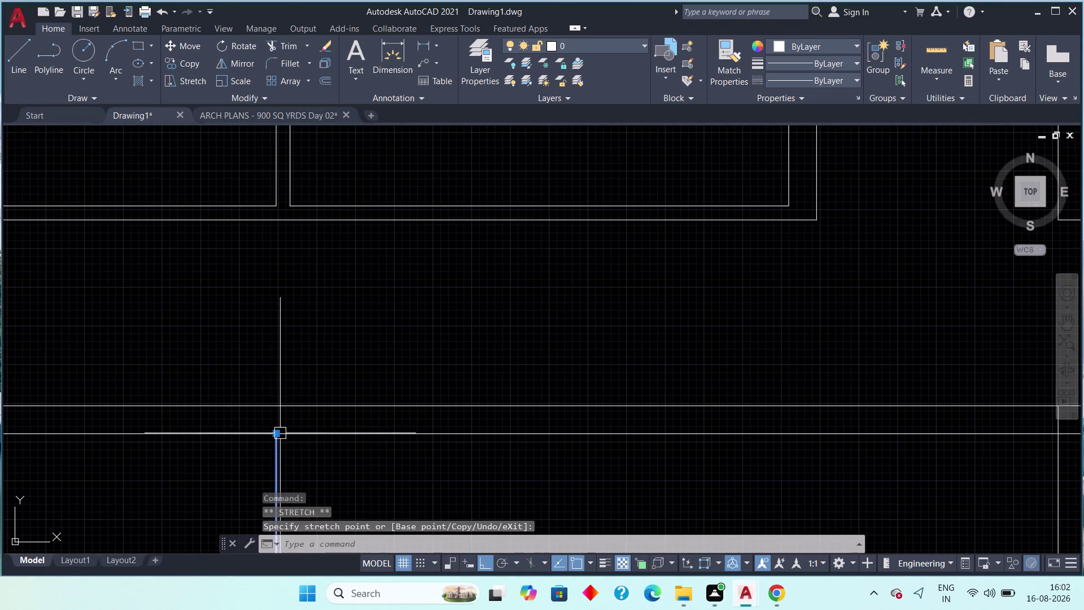
scroll(down, 3)
middle_drag(293, 446, 314, 373)
key(Escape)
Pan to the bottom of Drawing1, then view the ARCH PLANS ground floor.
middle_drag(321, 384, 358, 344)
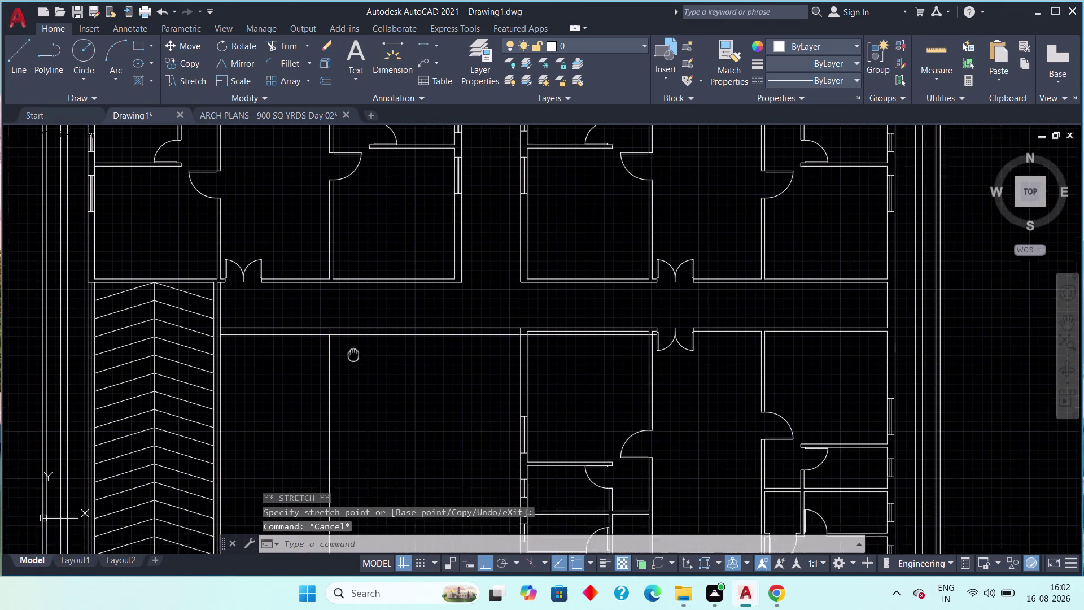
middle_drag(358, 344, 362, 320)
scroll(down, 3)
middle_drag(367, 381, 364, 315)
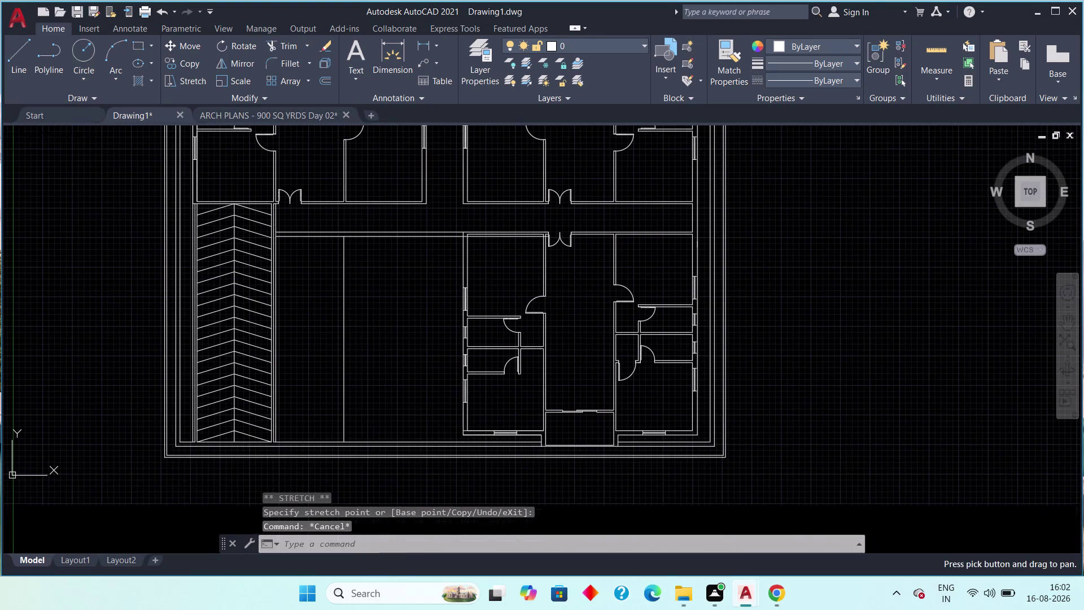
scroll(up, 3)
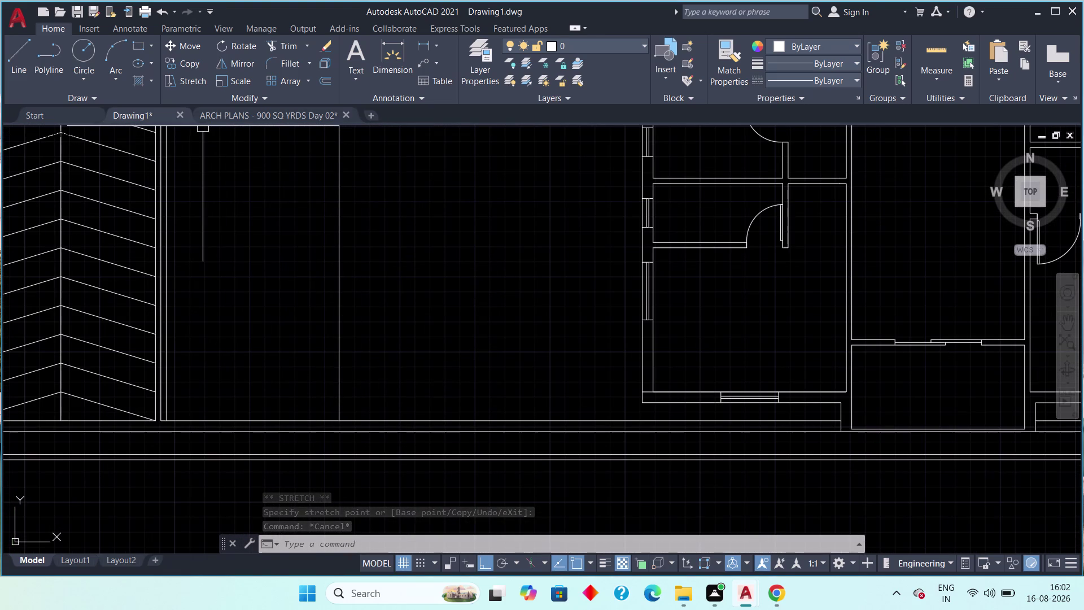
click(239, 116)
scroll(down, 3)
middle_drag(338, 344, 328, 291)
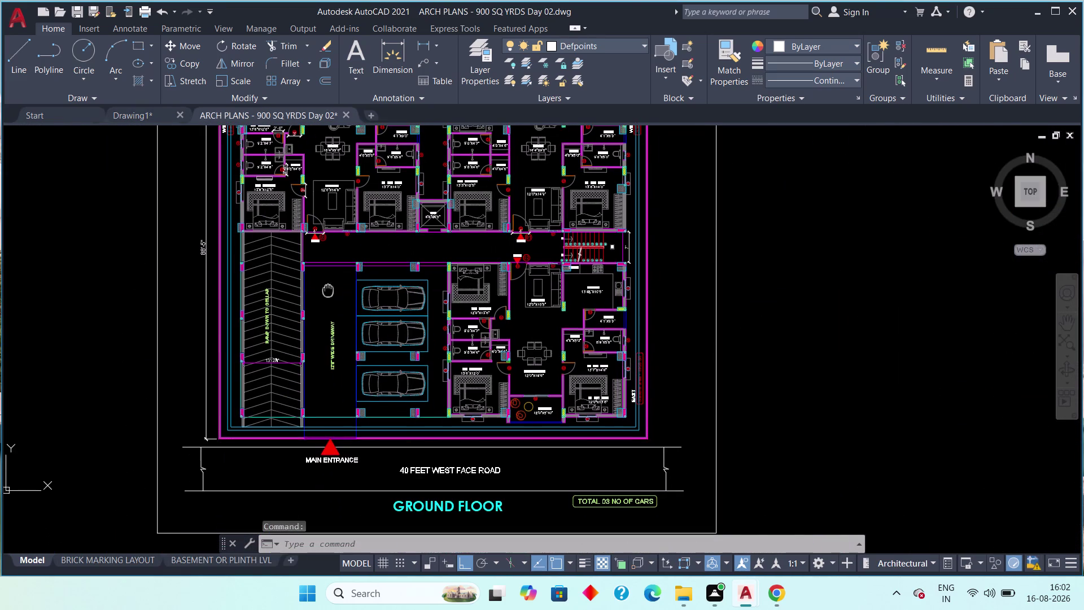
Measure the 16'-6" spacing between two parking bay lines, then cancel.
middle_drag(328, 290, 328, 291)
scroll(up, 3)
middle_drag(368, 365, 279, 392)
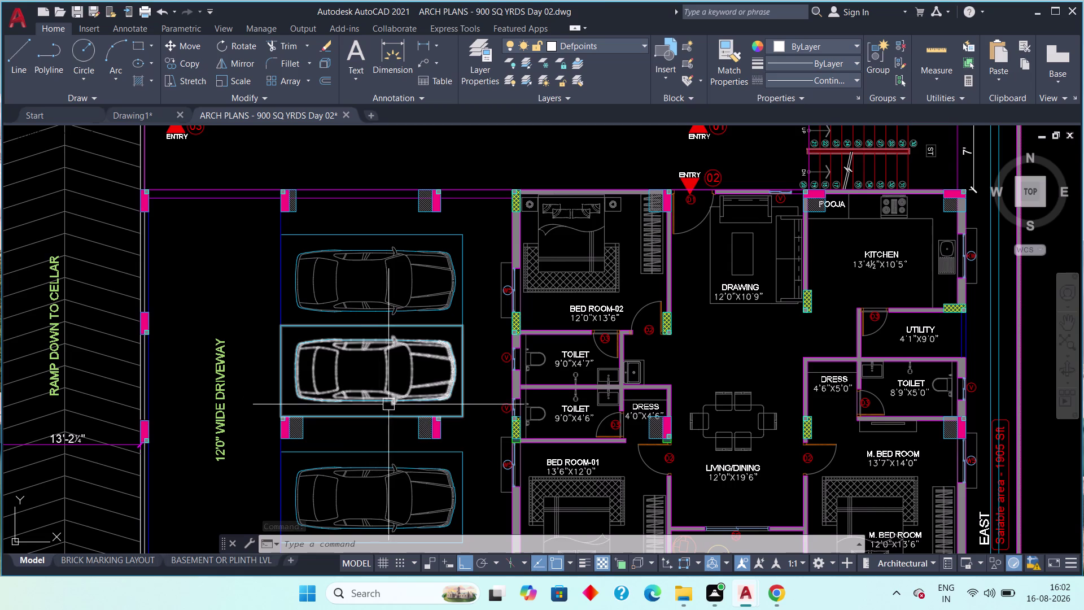
middle_drag(398, 409, 381, 293)
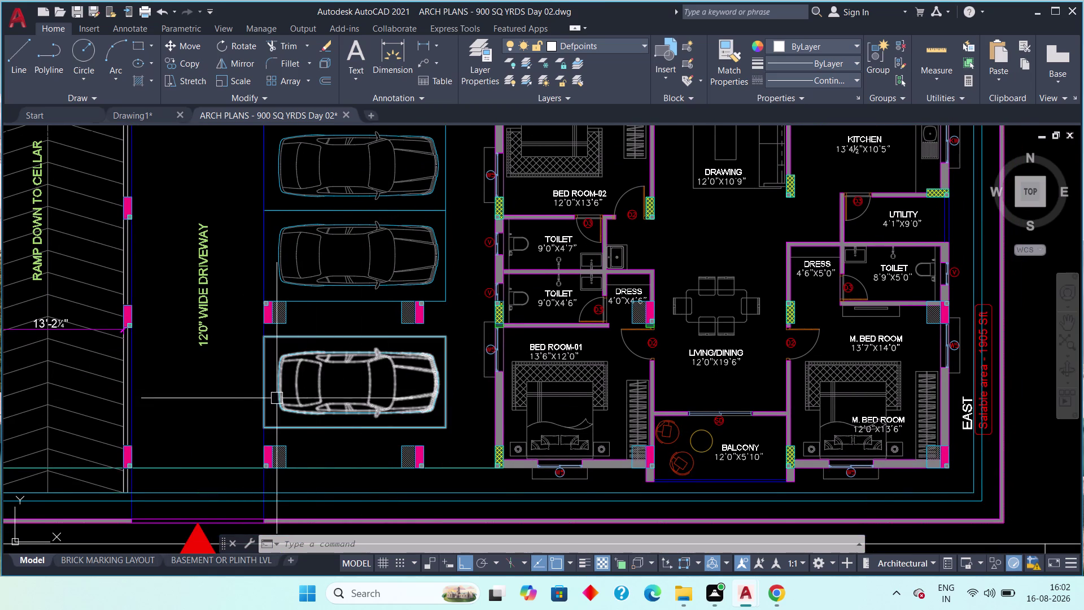
click(423, 46)
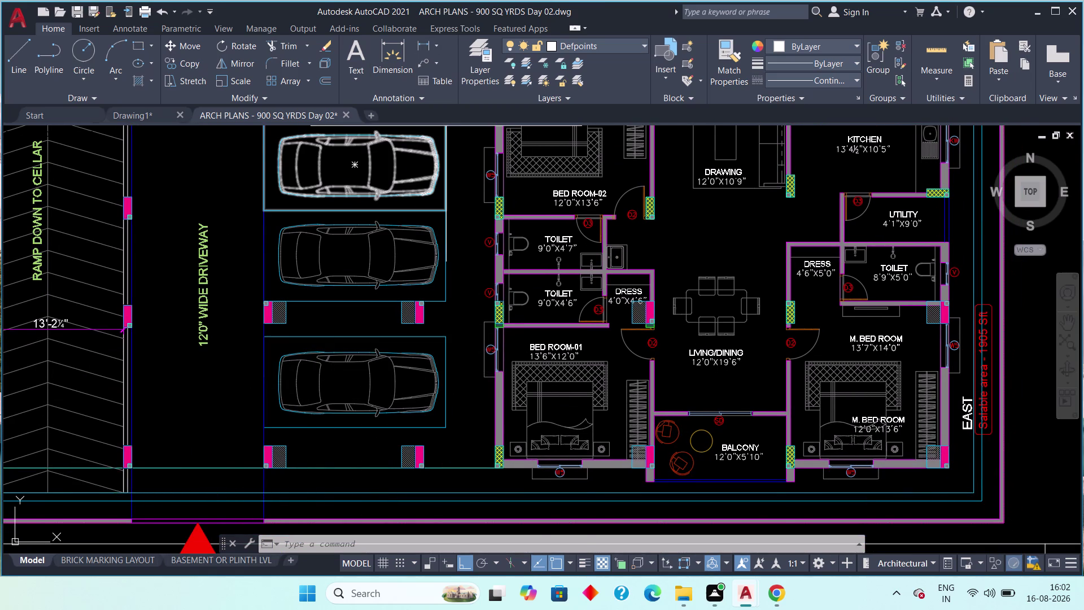
click(261, 431)
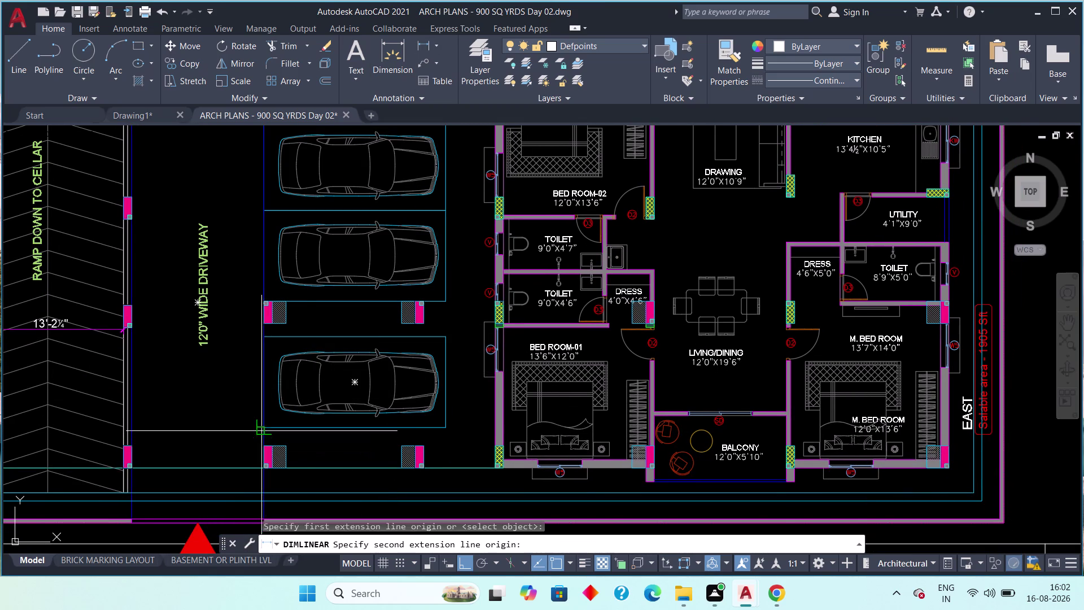
click(444, 429)
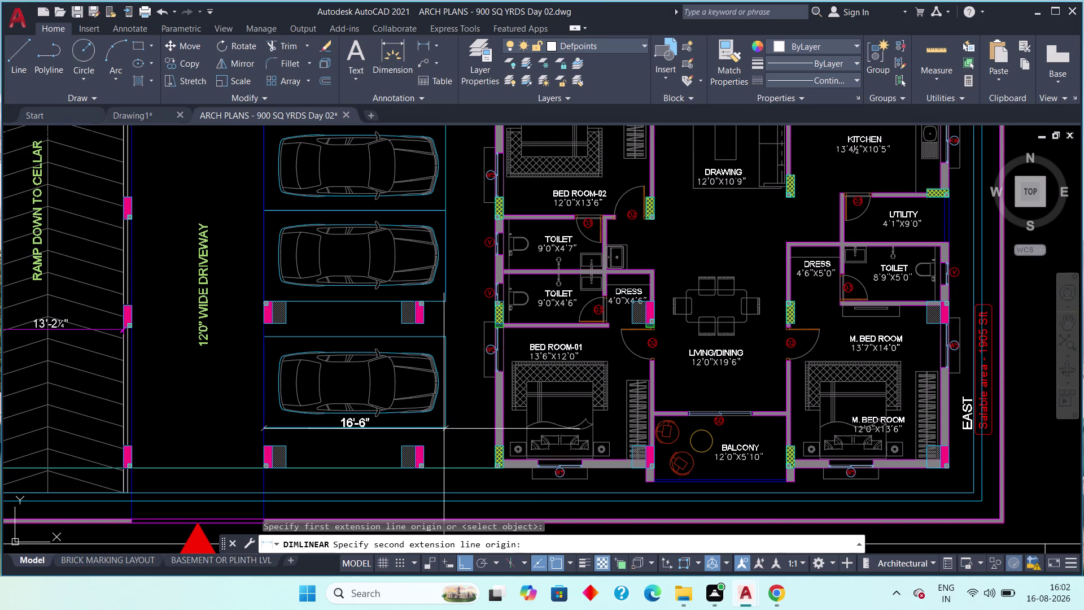
key(Escape)
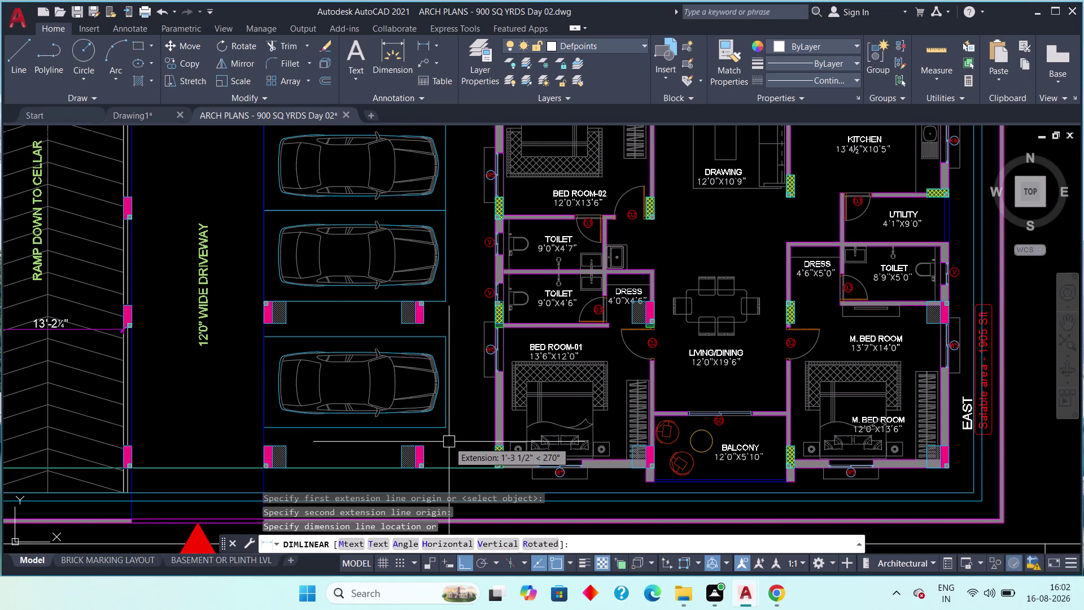
Pan around the ARCH PLANS ground floor, then switch back to Drawing1.
scroll(down, 3)
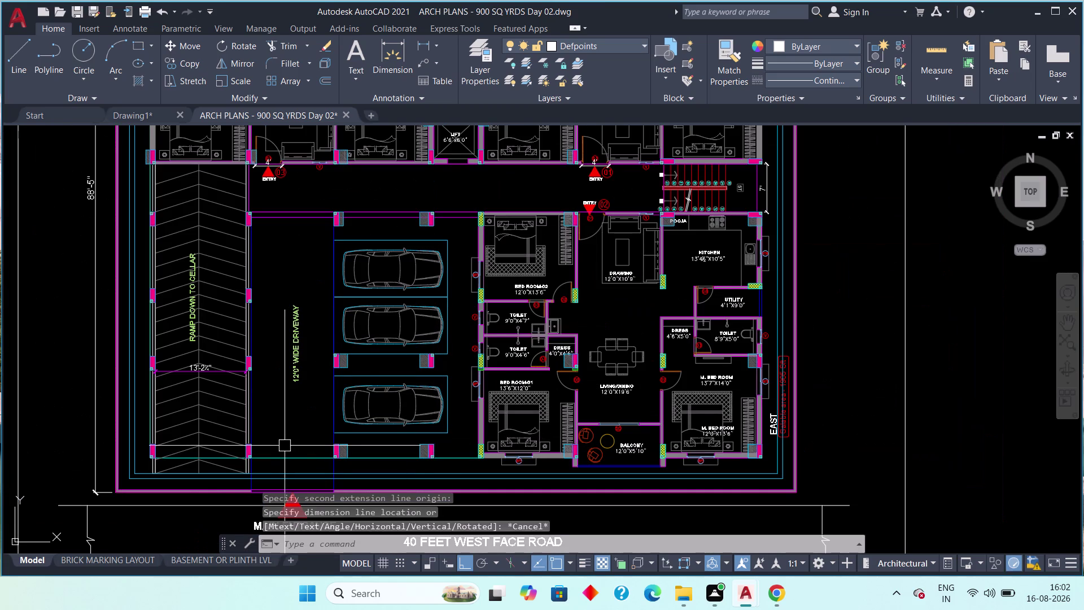
middle_drag(290, 444, 297, 465)
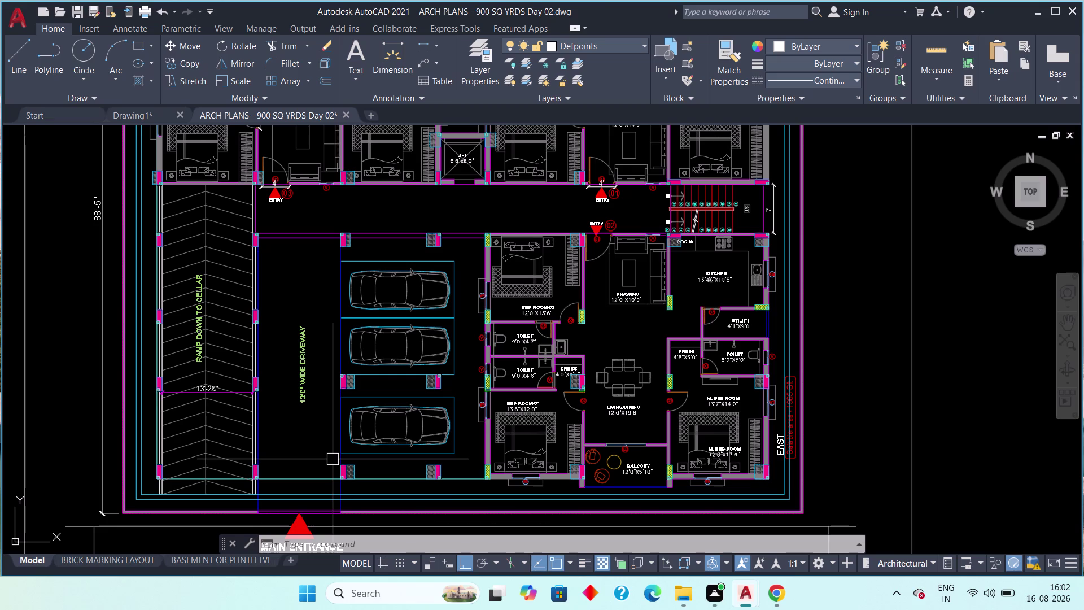
scroll(up, 3)
scroll(up, 3)
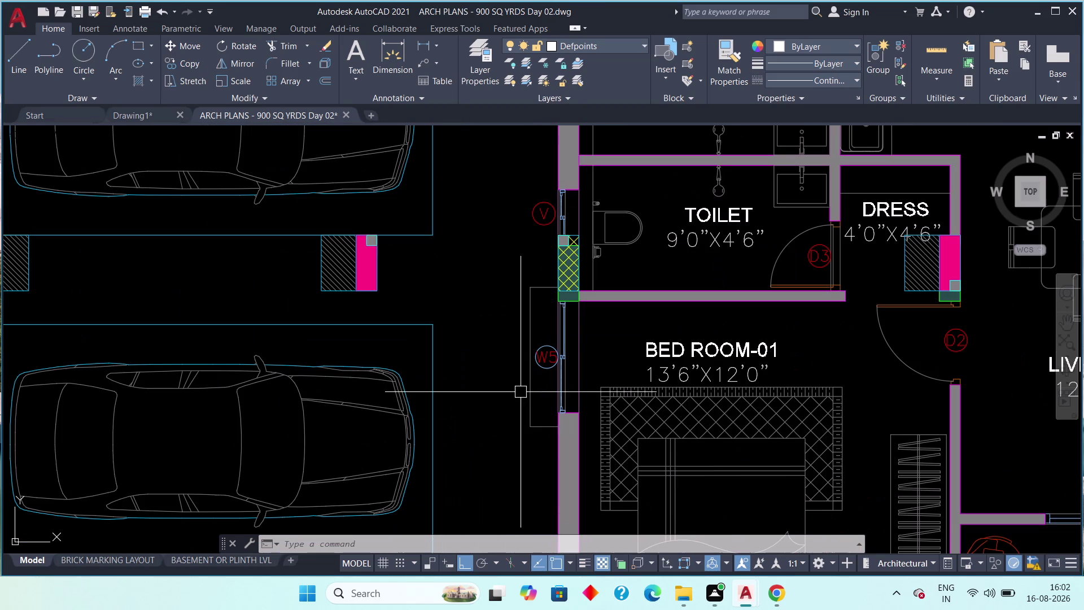
scroll(down, 3)
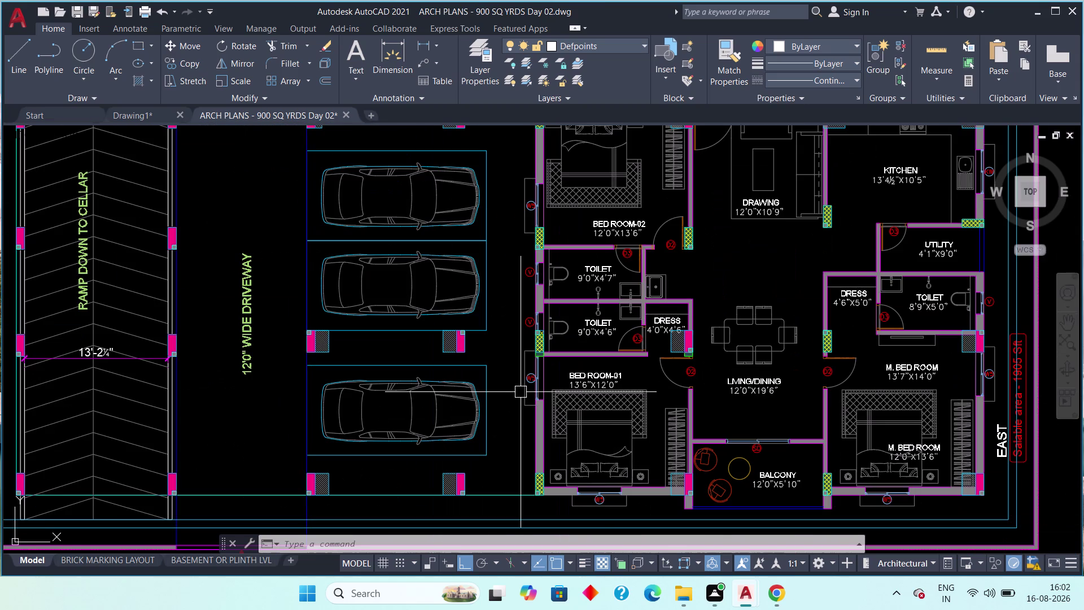
scroll(up, 3)
scroll(down, 3)
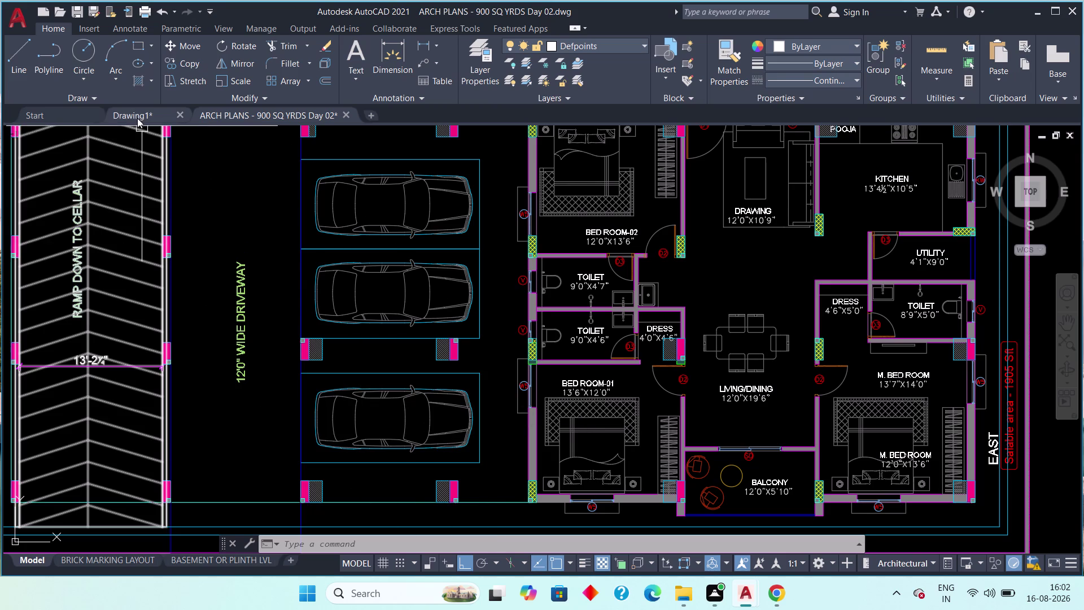
click(134, 115)
scroll(down, 3)
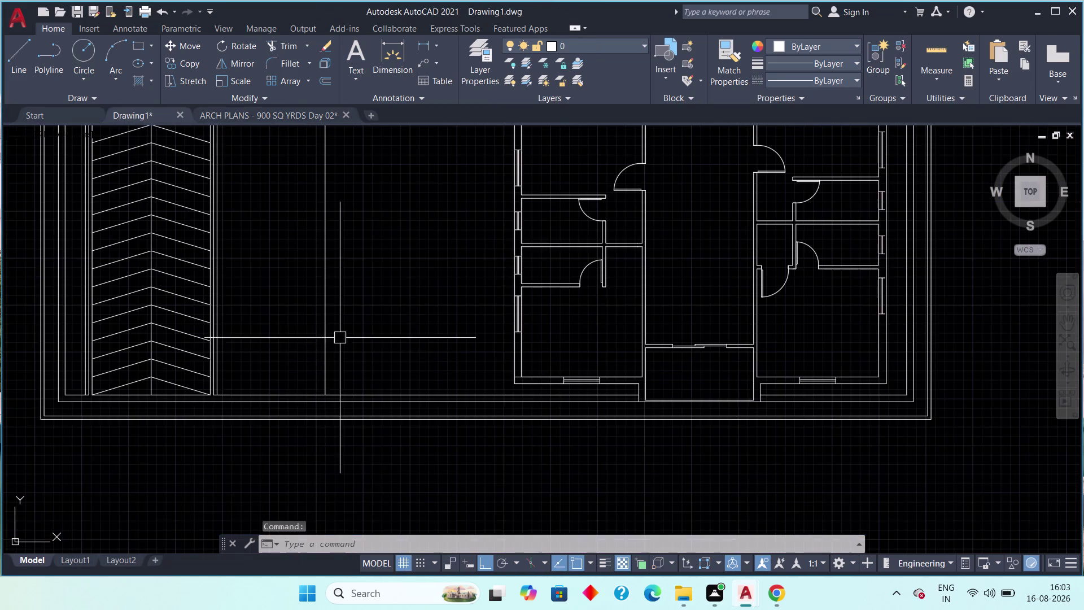
Pan Drawing1 to the parking area and clear any active command.
middle_drag(342, 336, 286, 404)
middle_drag(294, 370, 282, 407)
scroll(up, 3)
scroll(down, 3)
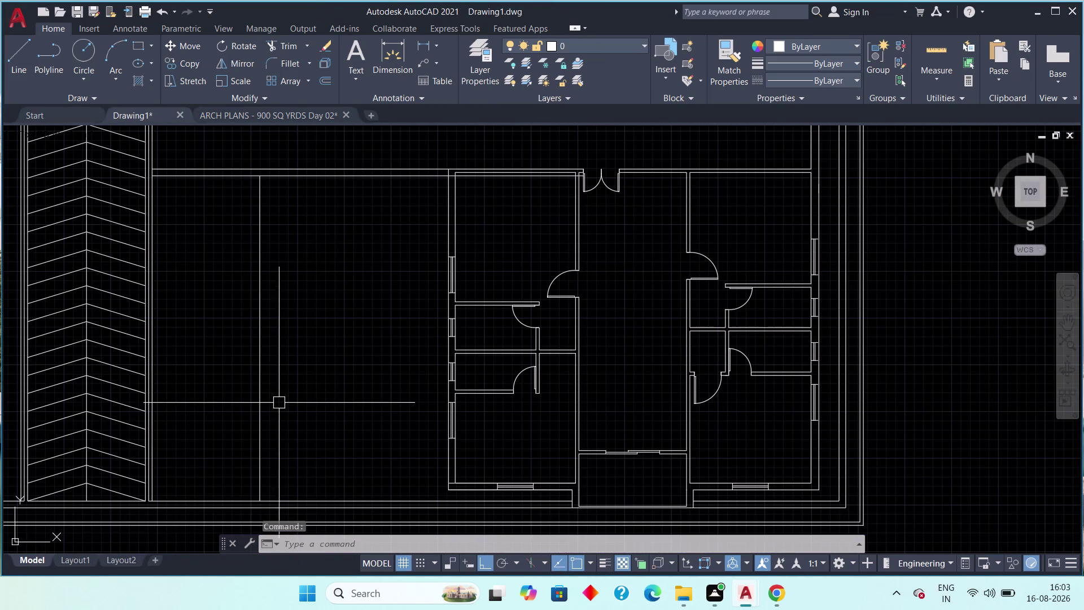
key(Escape)
key(Escape)
Offset the parking bay line to its right to add a parallel bay line.
text(o)
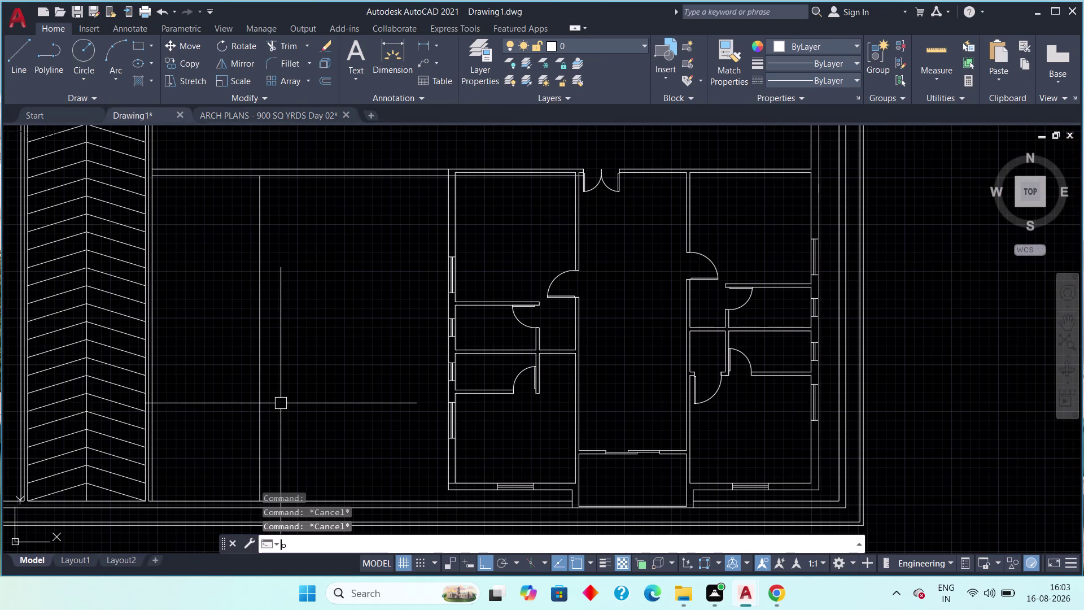
text(ff 165)
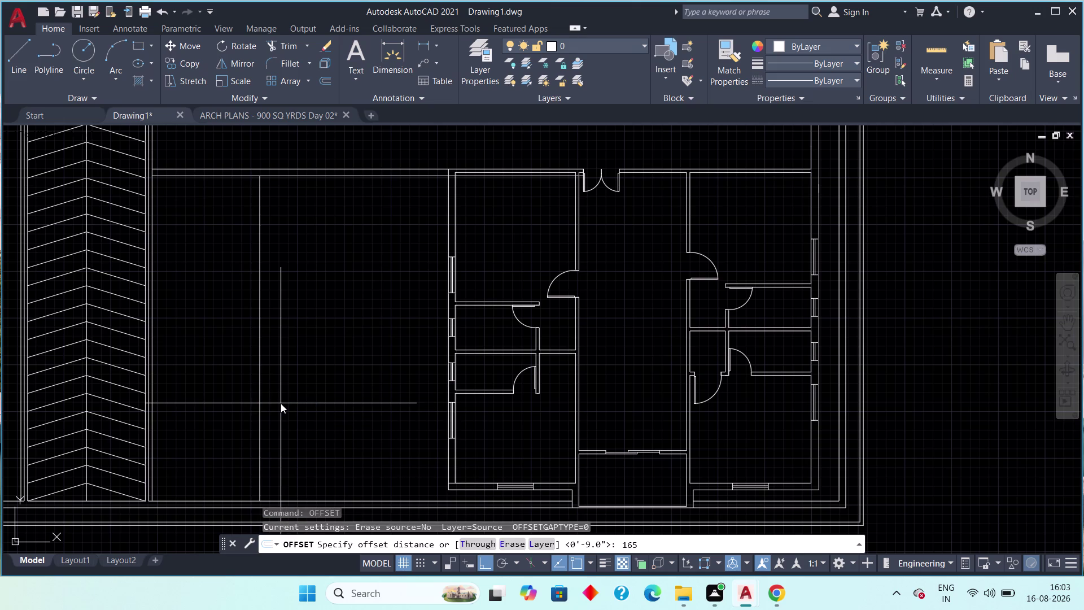
key(BackSpace)
key(apostrophe)
key(space)
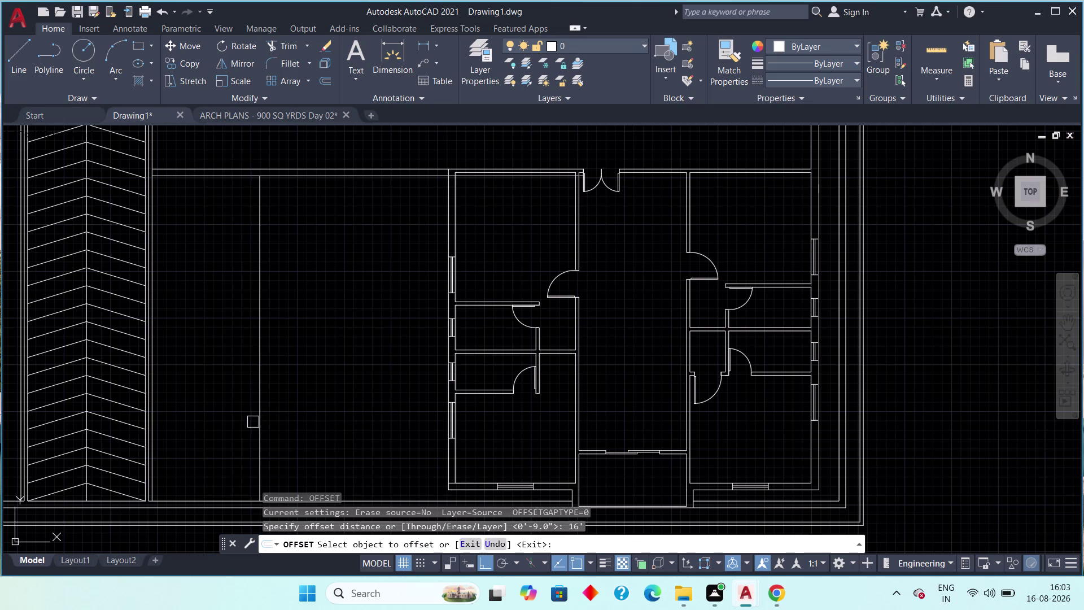
drag(259, 422, 263, 420)
click(319, 409)
key(Escape)
scroll(down, 3)
middle_drag(329, 403, 317, 420)
key(Escape)
click(271, 115)
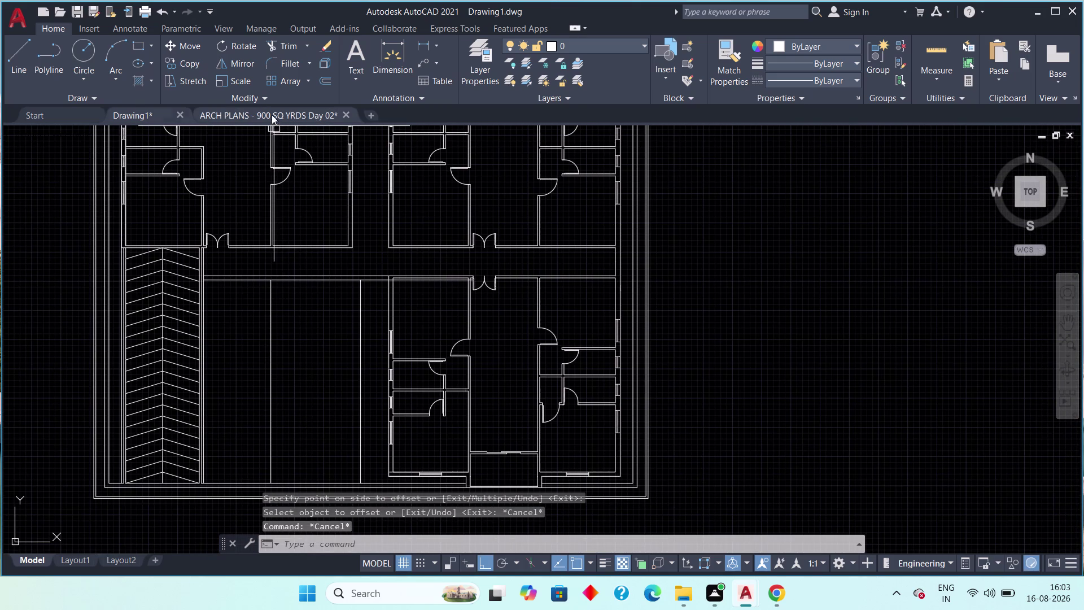
Compare against the ARCH PLANS parking area, then return to Drawing1's parking bottom.
middle_drag(371, 405, 372, 344)
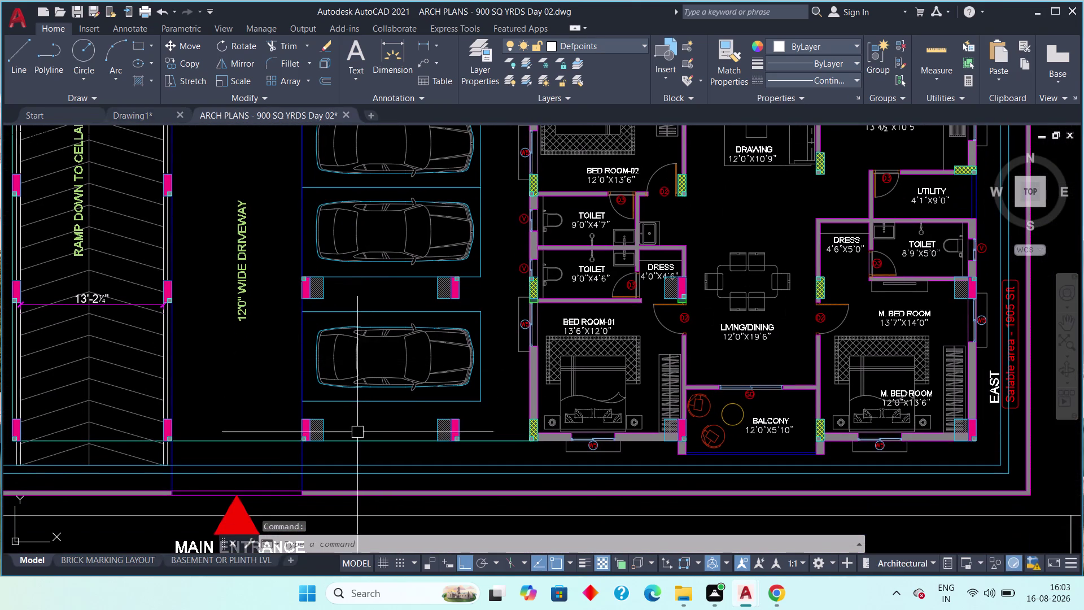
middle_drag(349, 439, 365, 501)
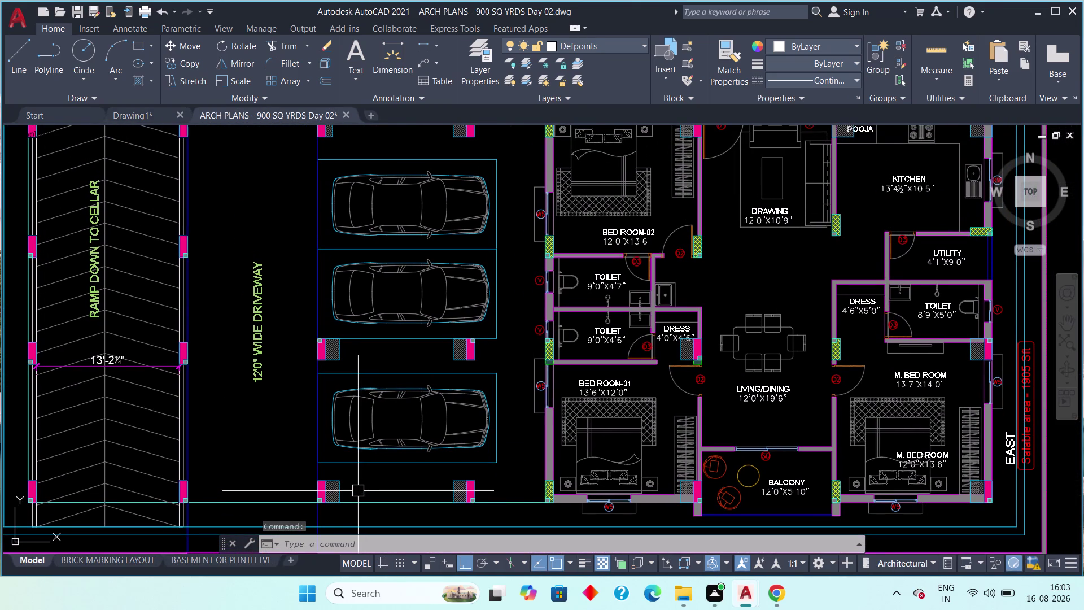
middle_drag(408, 494, 399, 483)
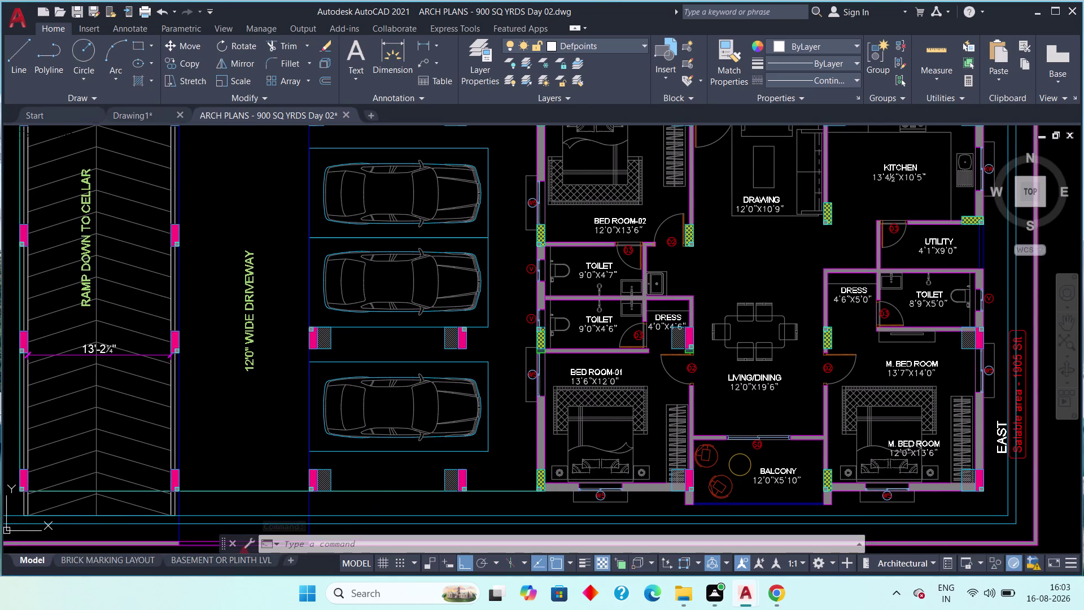
middle_drag(399, 482, 394, 473)
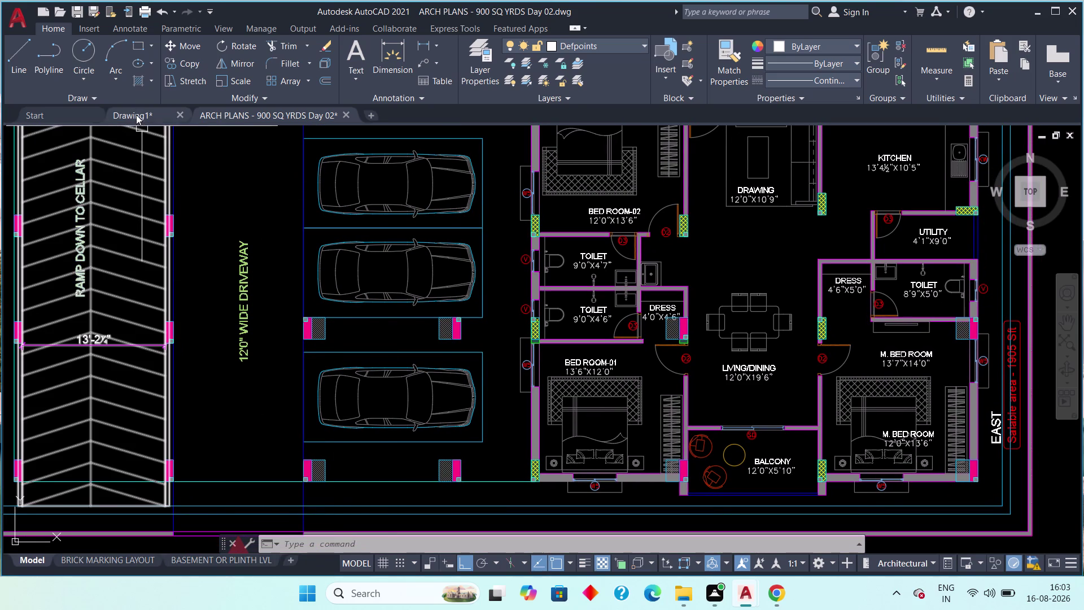
click(136, 115)
middle_drag(339, 474, 337, 416)
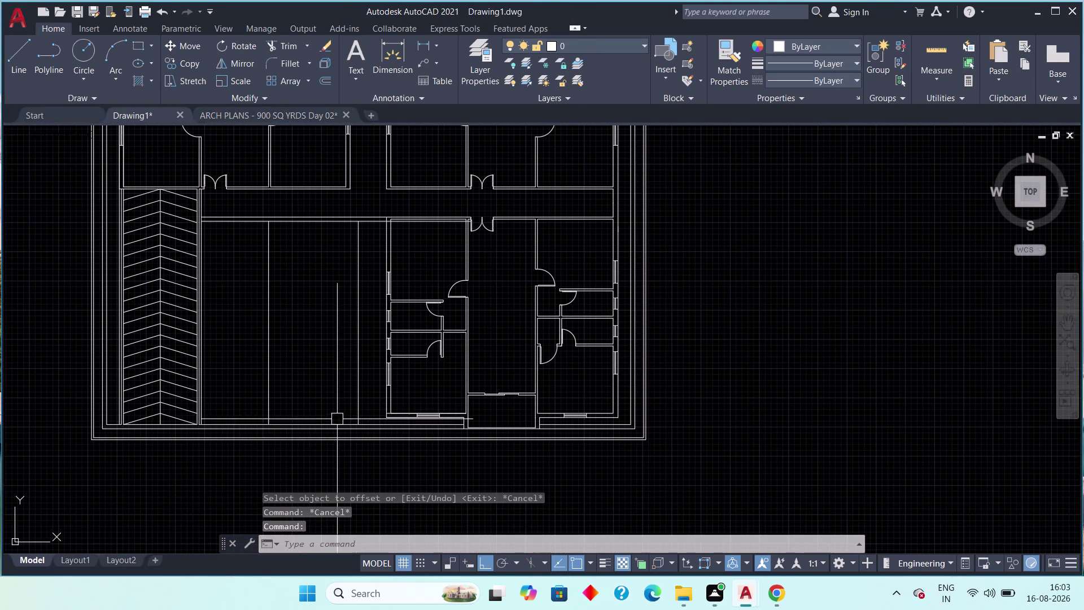
scroll(up, 3)
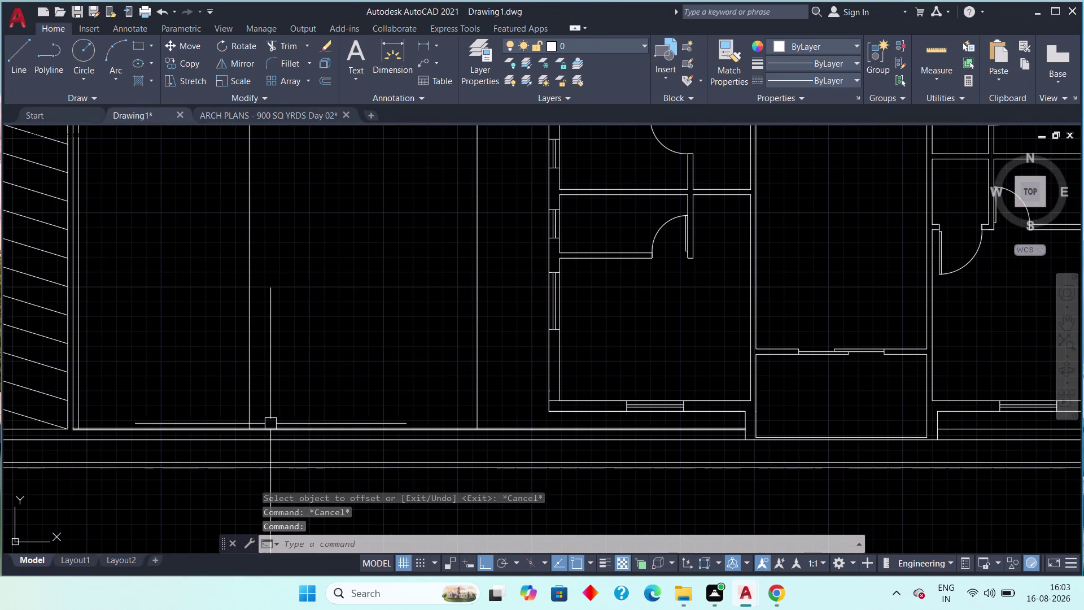
middle_drag(275, 428, 285, 444)
scroll(down, 3)
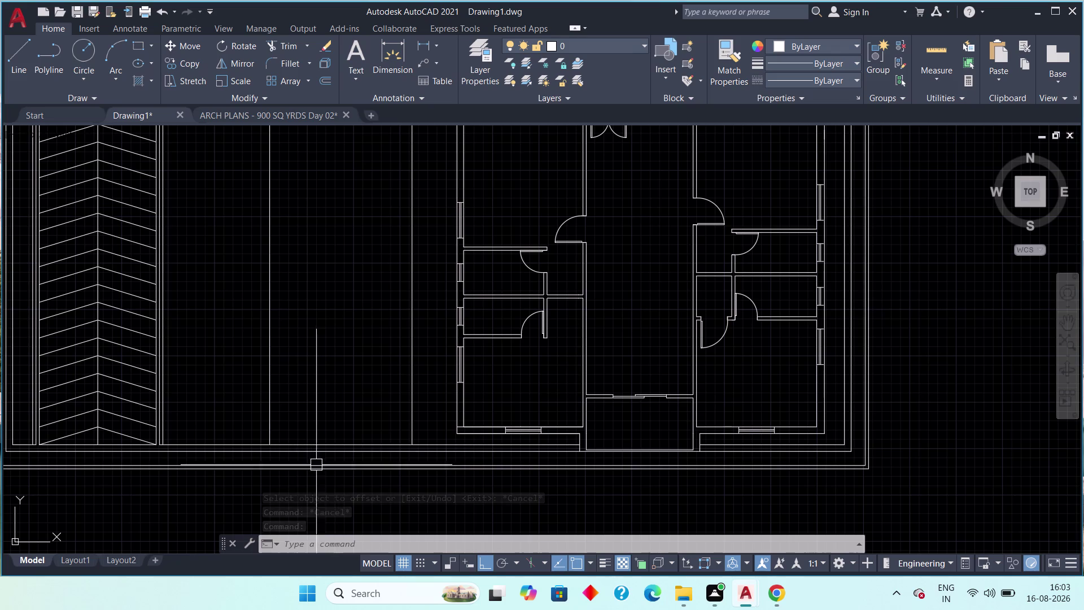
scroll(up, 3)
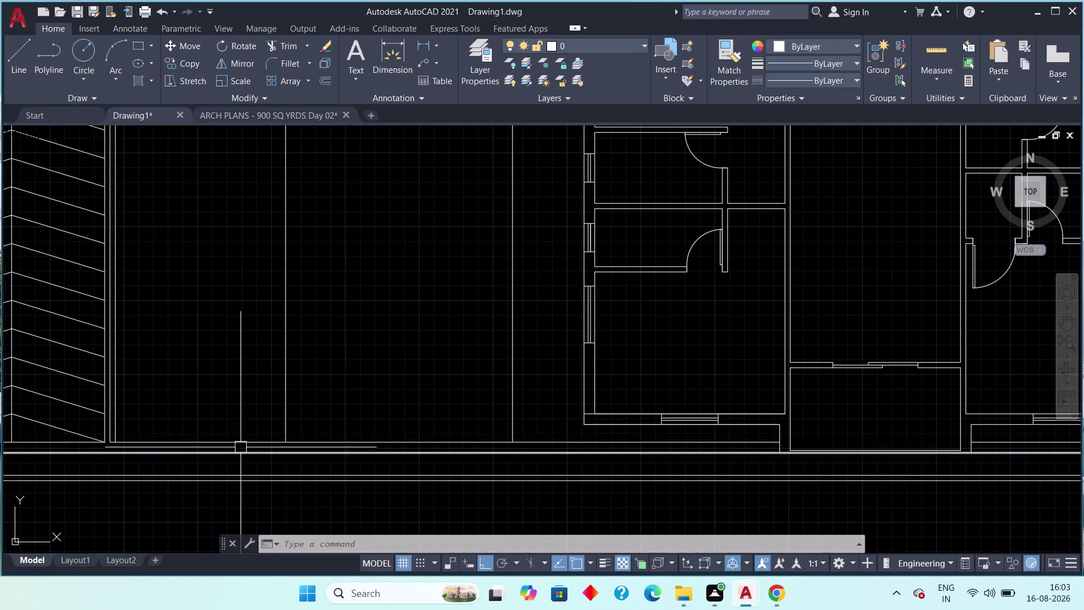
scroll(down, 3)
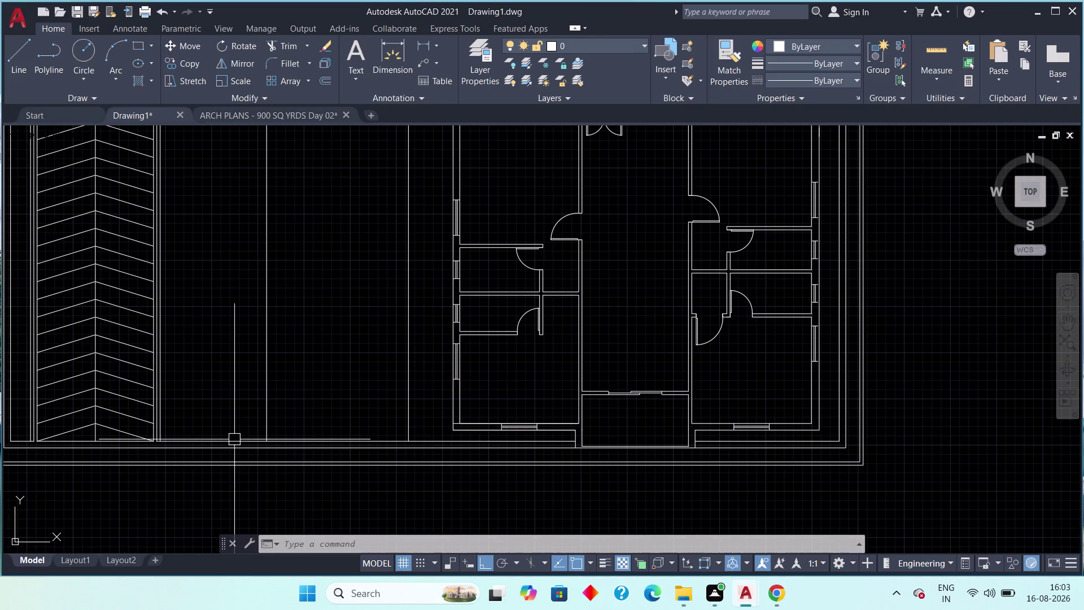
Start TRIM on the parking bay lines and undo the first trimmed piece.
key(t)
key(r)
key(space)
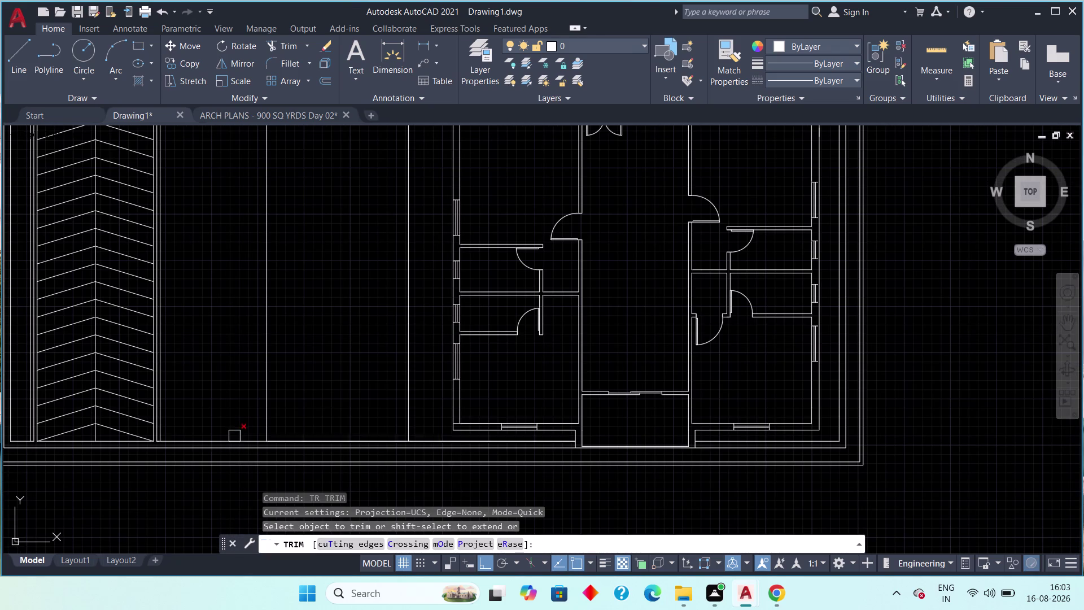
scroll(up, 3)
click(242, 460)
scroll(down, 3)
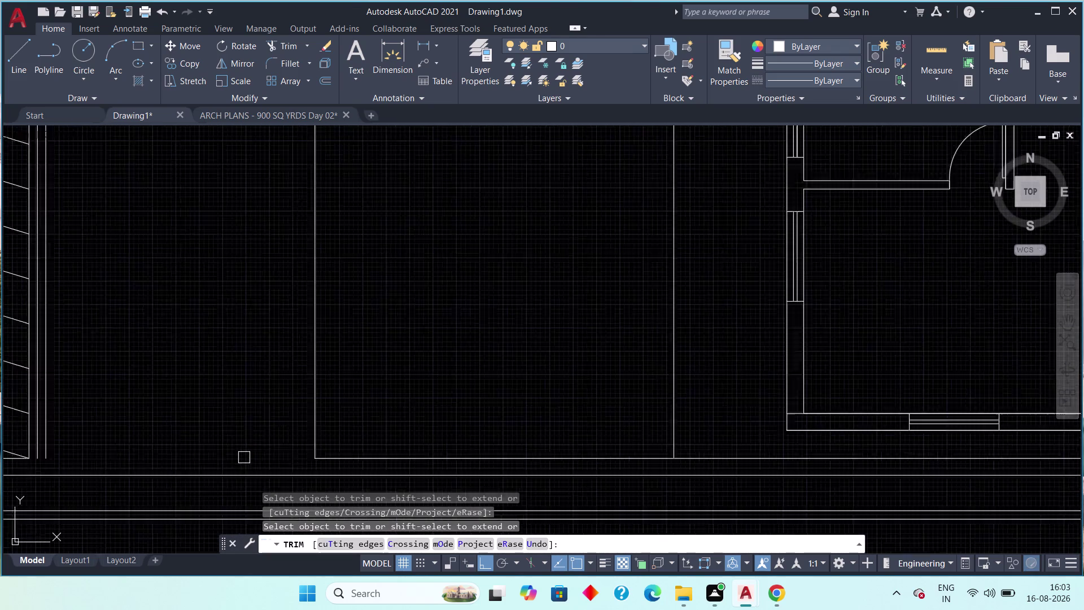
scroll(down, 3)
middle_drag(245, 449, 233, 443)
key(ctrl+z)
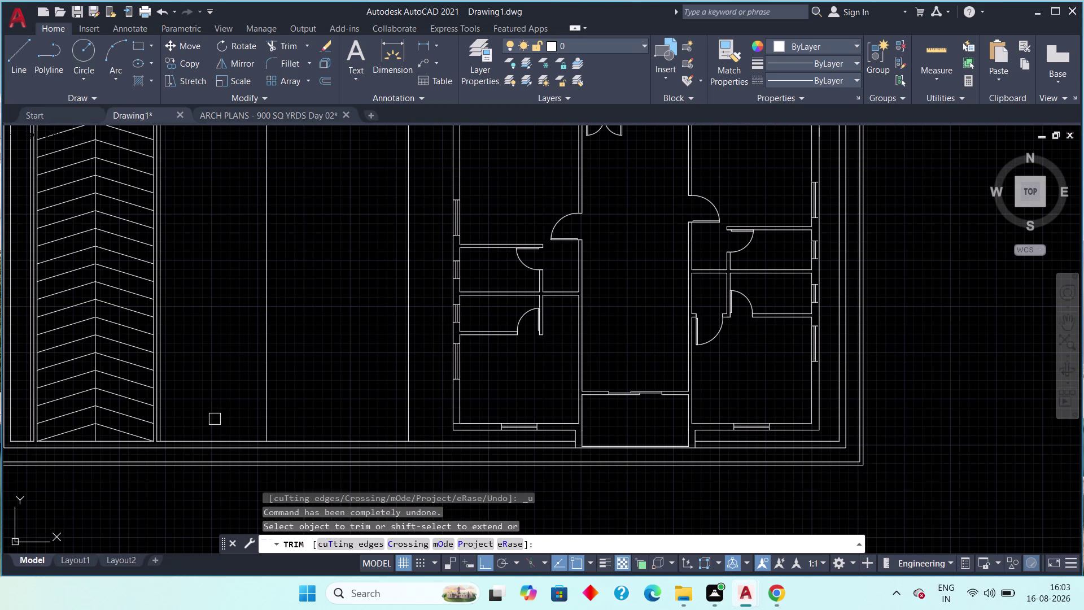
Trim line pieces along the parking bay bottom, then undo those trim edits.
scroll(up, 3)
middle_drag(208, 418, 224, 397)
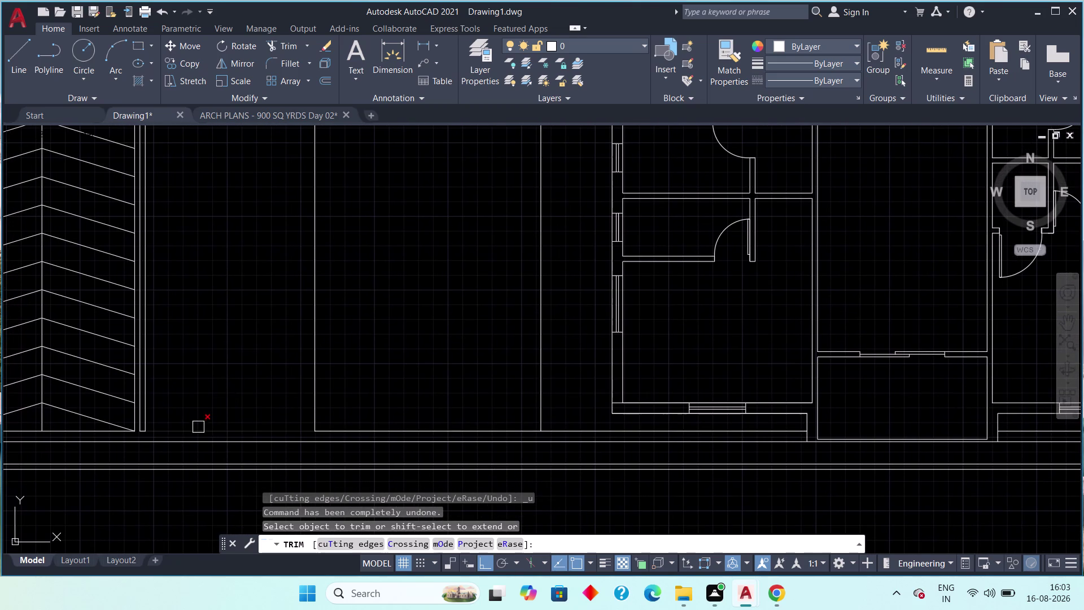
click(198, 427)
middle_drag(258, 397, 200, 383)
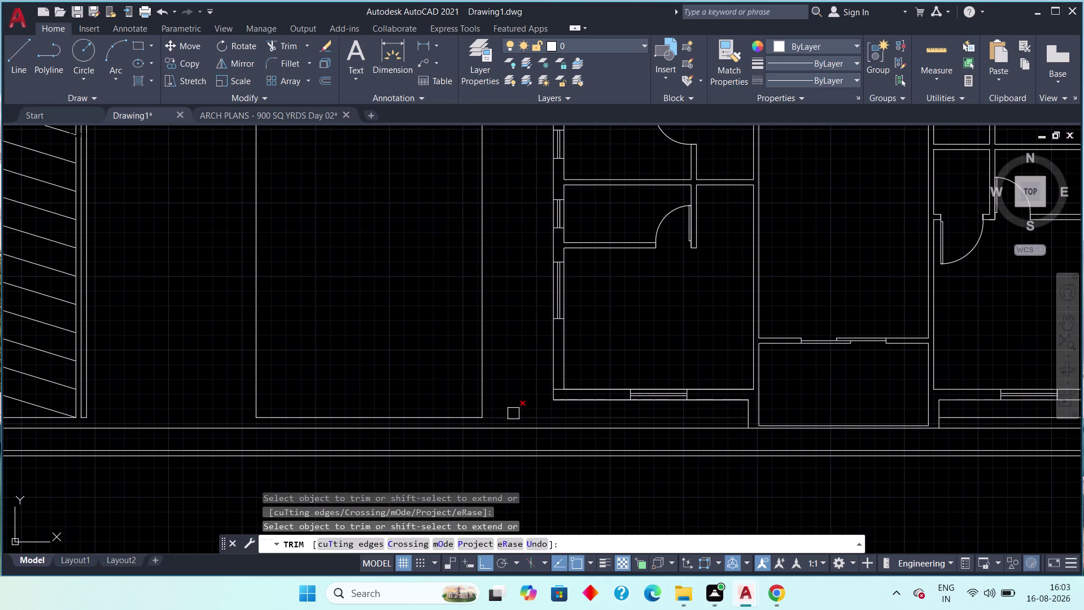
click(512, 414)
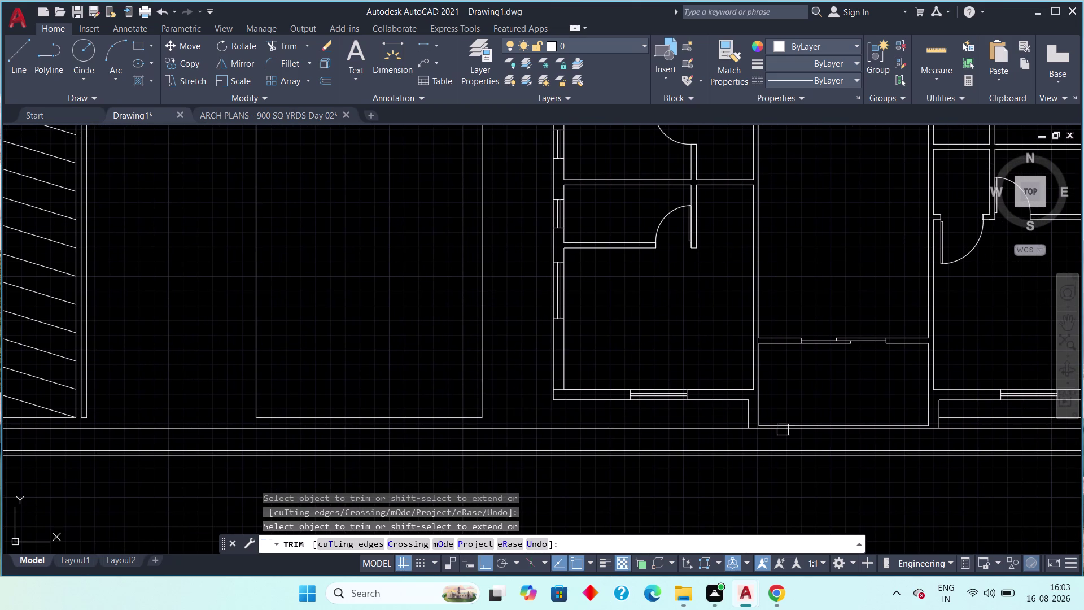
scroll(up, 3)
scroll(down, 3)
key(Escape)
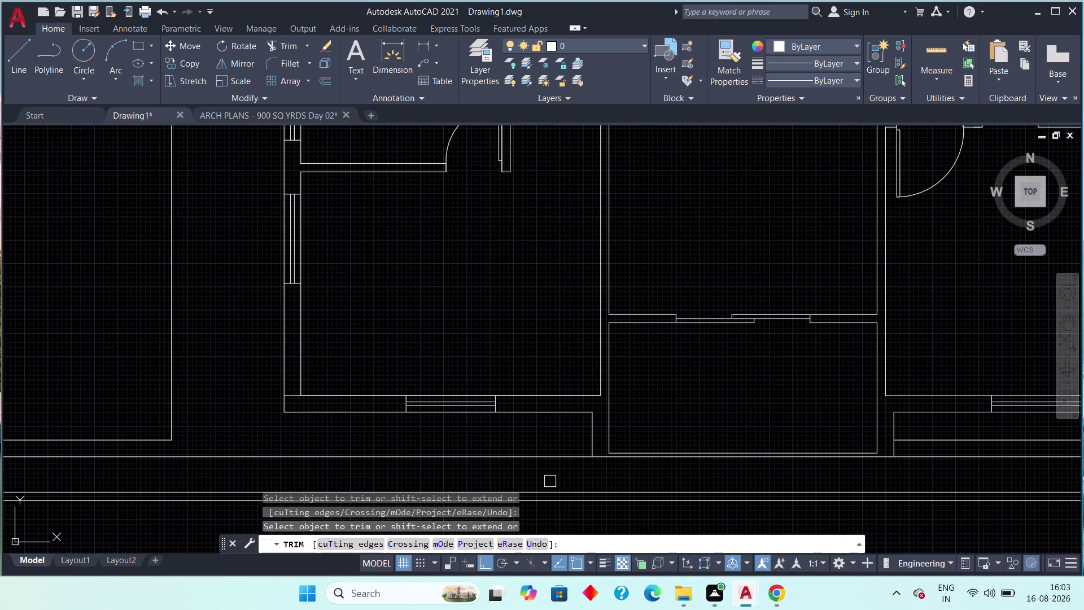
scroll(down, 3)
middle_drag(406, 479, 465, 468)
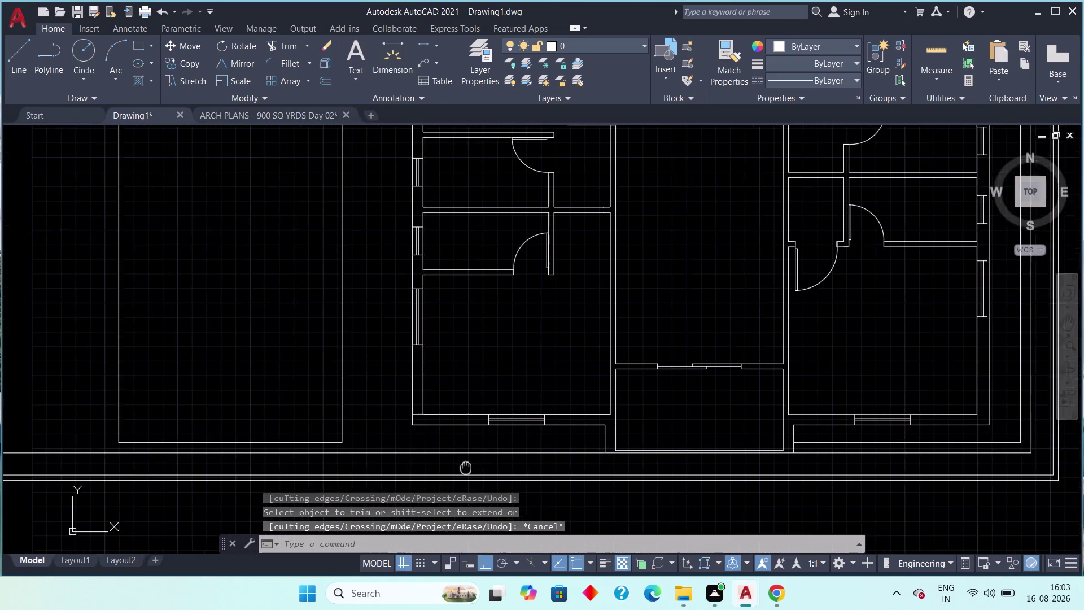
middle_drag(465, 468, 541, 436)
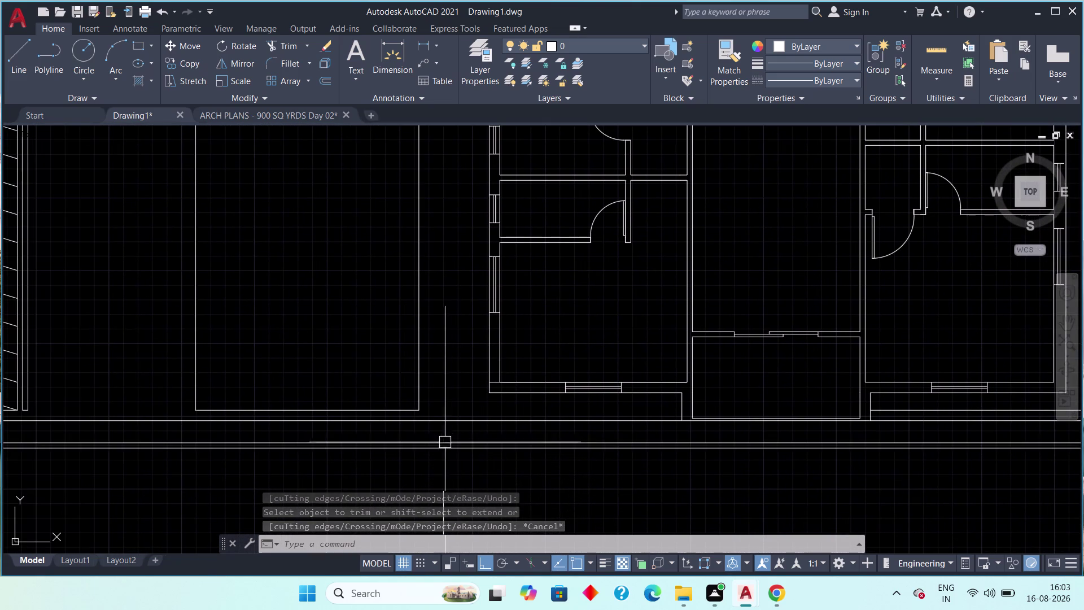
key(ctrl+z)
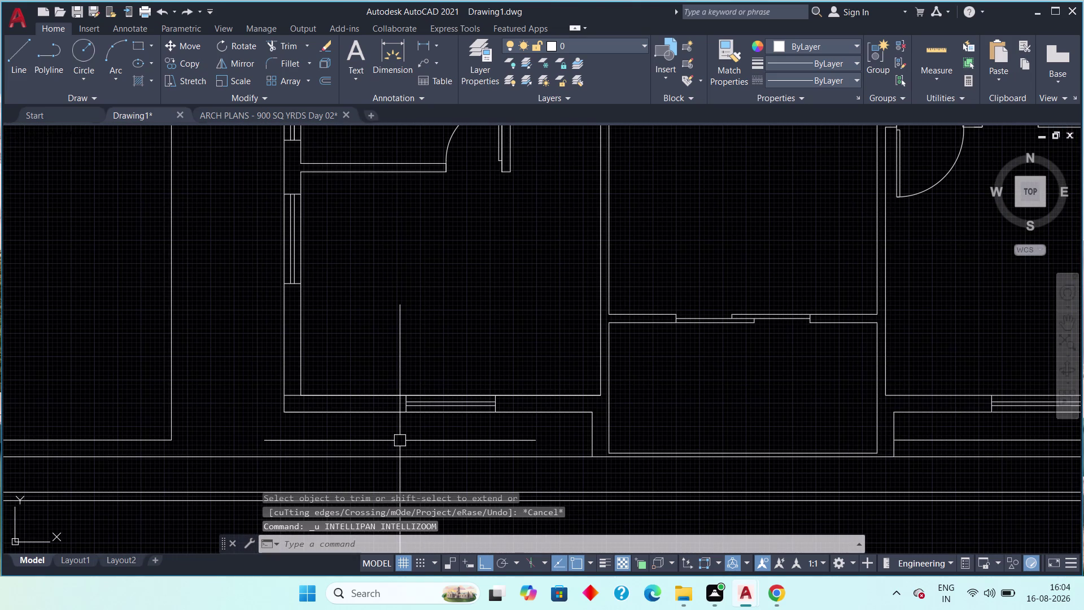
key(ctrl+z)
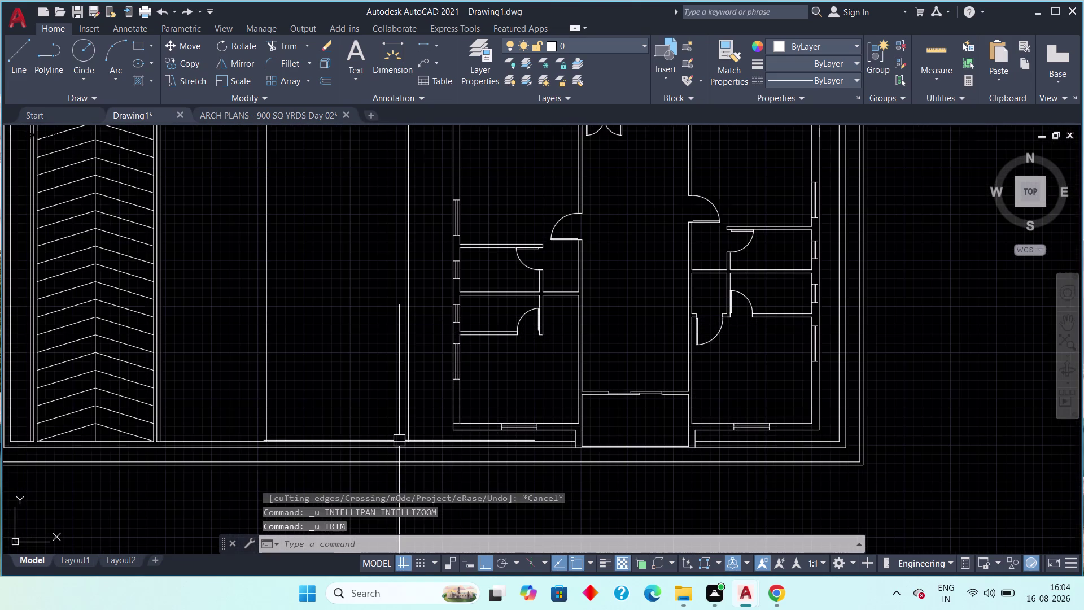
Re-run TRIM and cut two bay line pieces short of the bottom boundary.
scroll(up, 3)
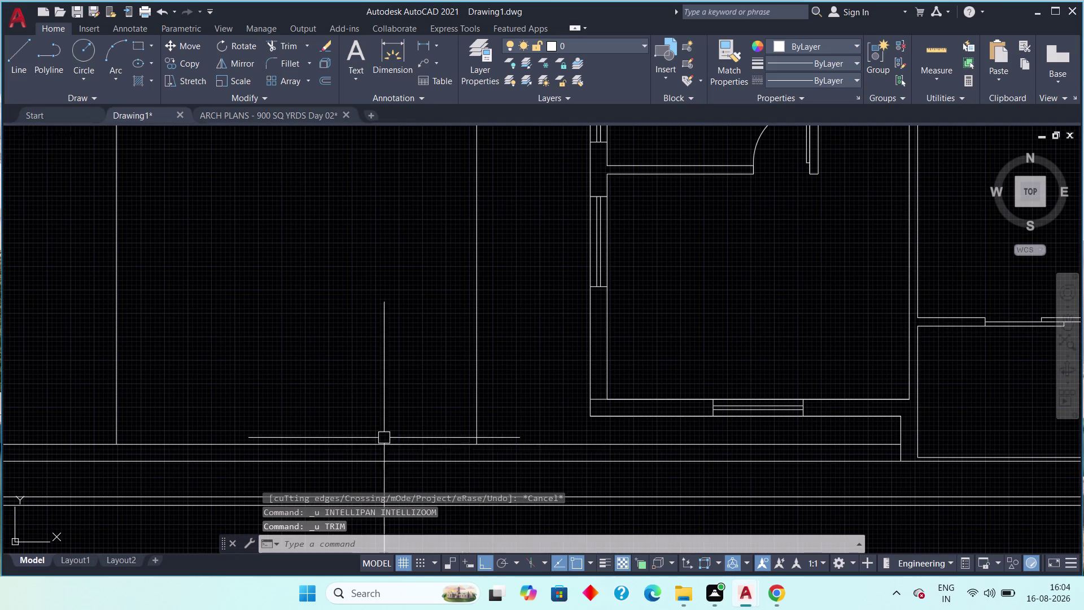
scroll(down, 3)
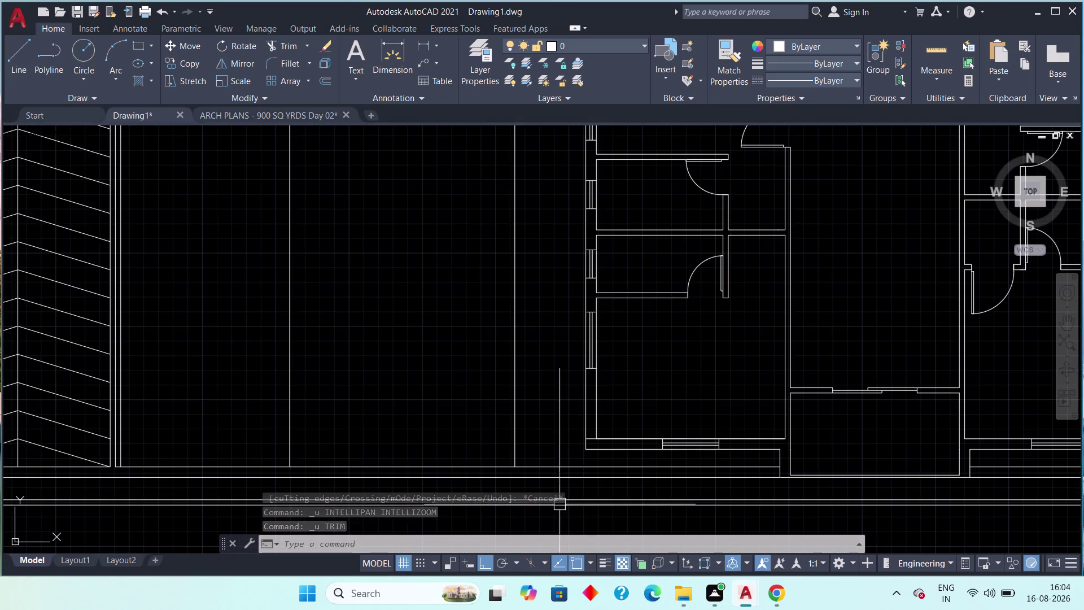
scroll(down, 3)
middle_drag(337, 439, 302, 404)
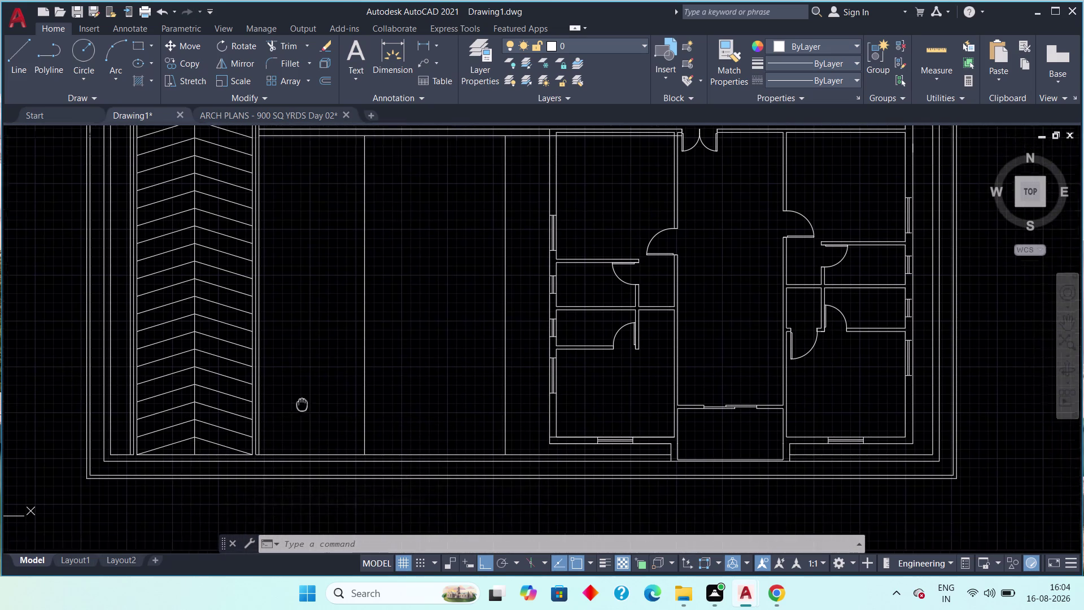
middle_drag(302, 404, 284, 384)
scroll(up, 3)
middle_drag(384, 411, 371, 392)
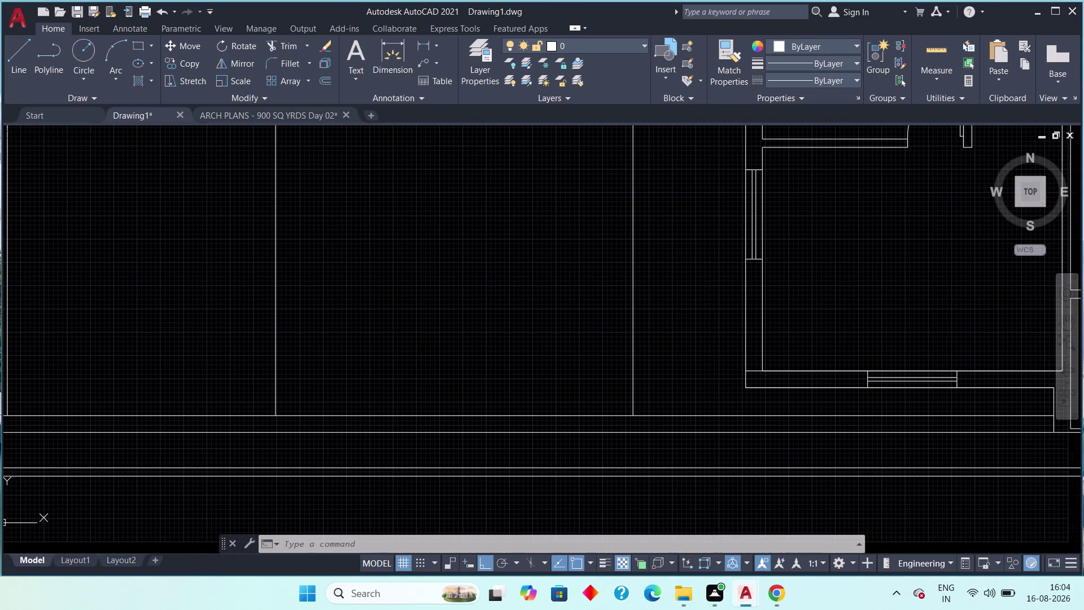
scroll(down, 3)
key(t)
key(r)
key(space)
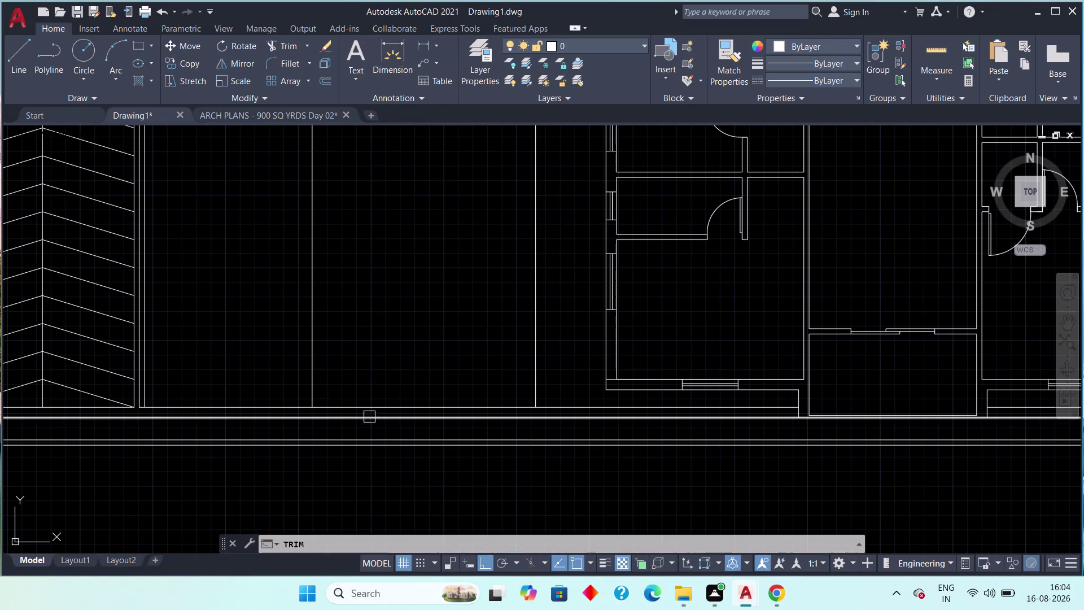
click(245, 406)
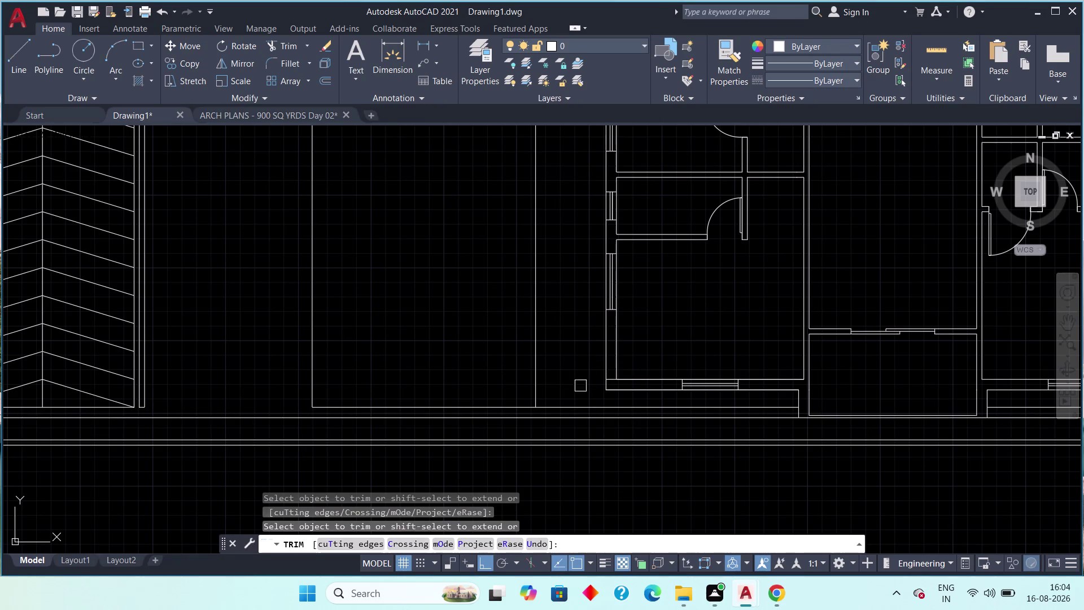
click(577, 403)
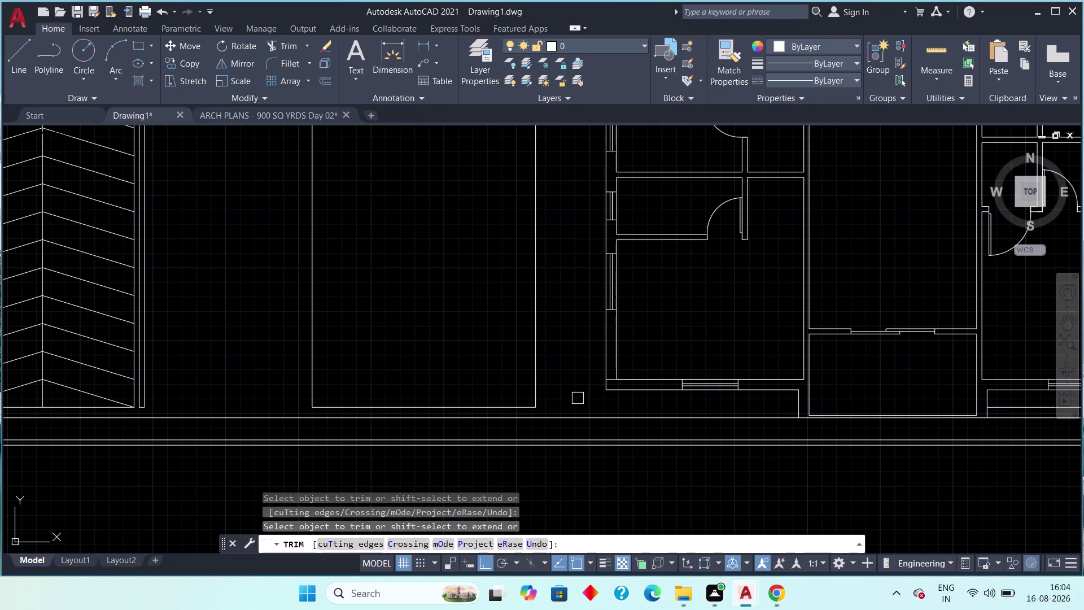
scroll(down, 3)
middle_drag(580, 384, 574, 396)
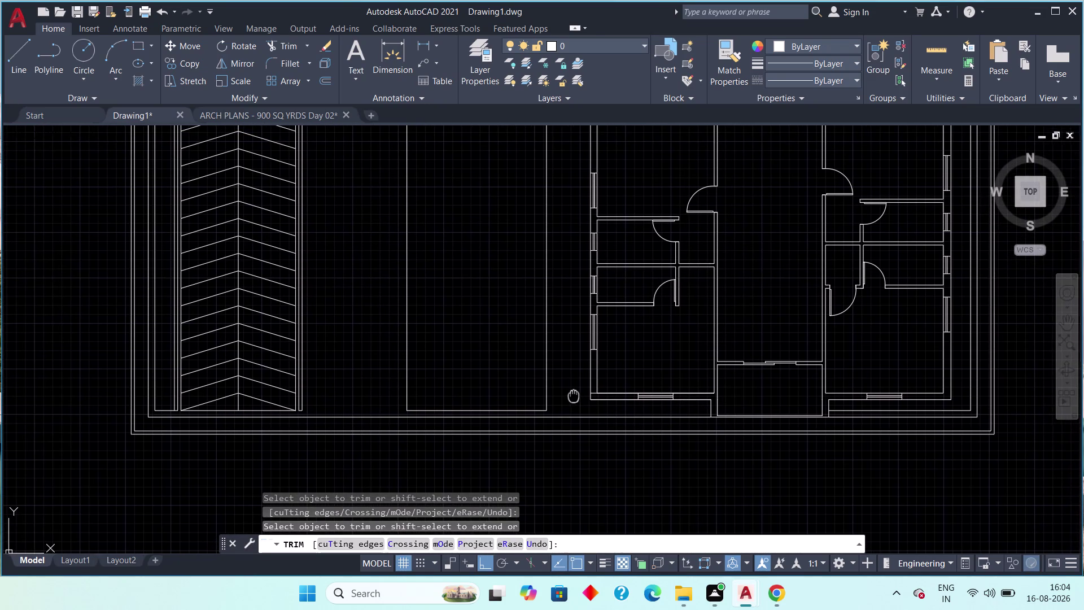
Finish trimming and switch to the ARCH PLANS - 900 SQ YRDS Day 02 drawing.
key(Escape)
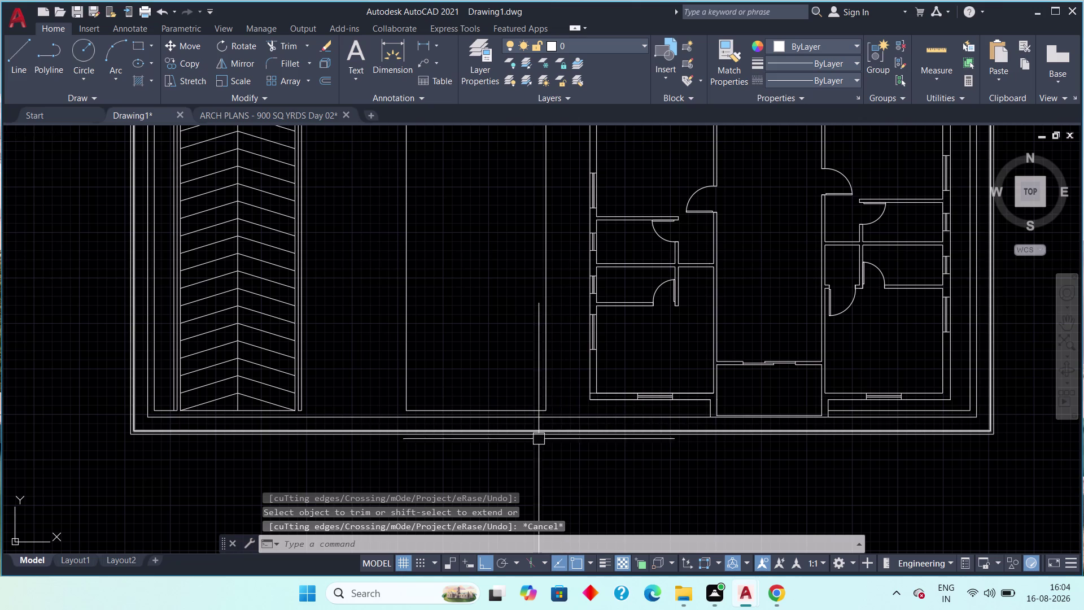
middle_drag(490, 374, 477, 422)
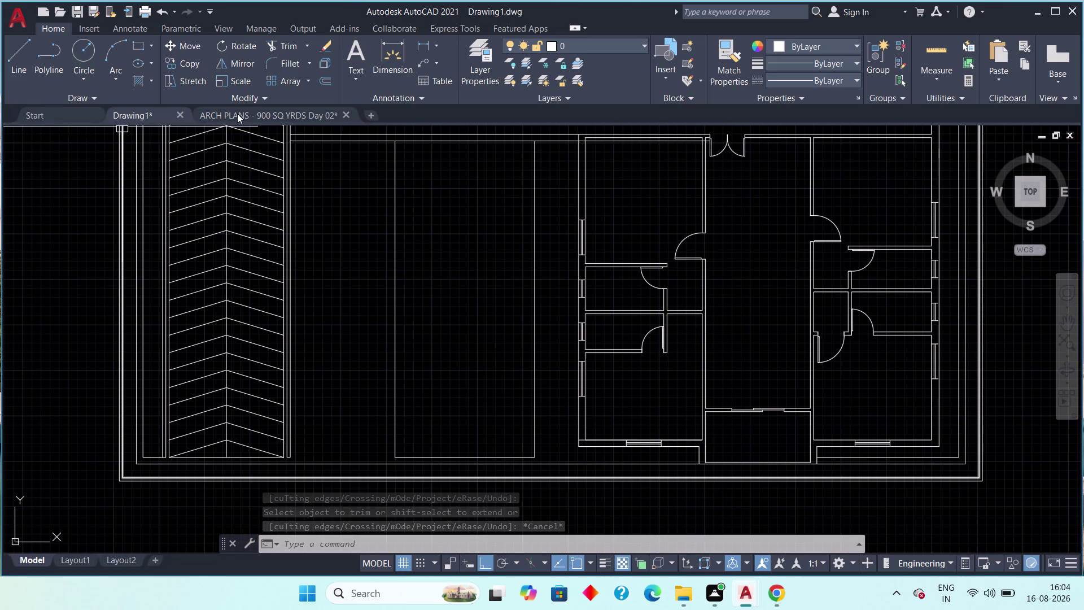
click(239, 113)
middle_drag(425, 433, 424, 402)
Dimension the pillar-to-bay gap (3'-8") and the car bay (8'-3¼") in ARCH PLANS.
click(422, 48)
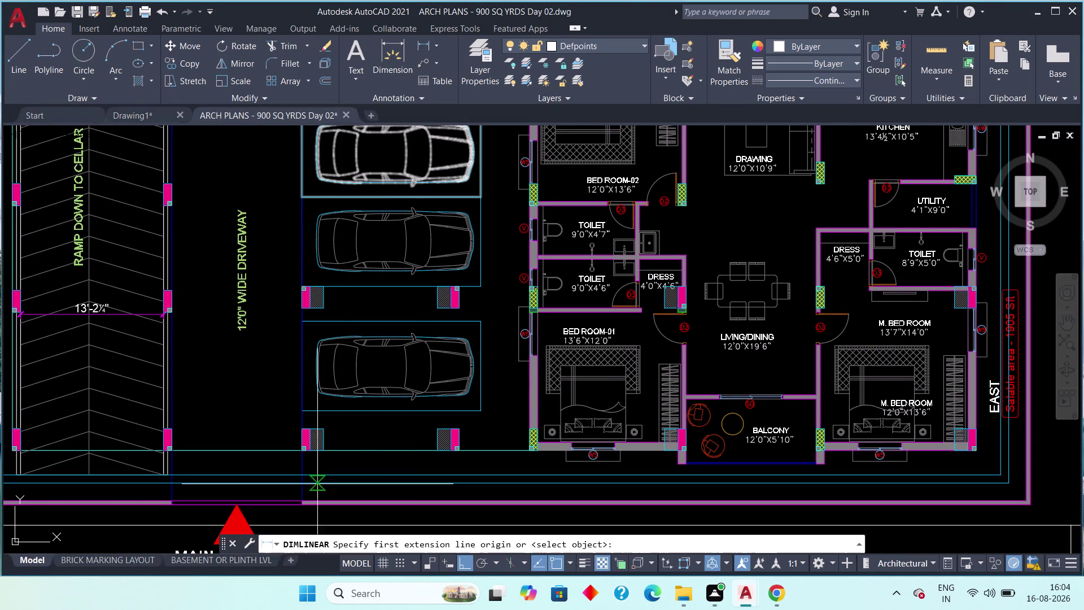
scroll(up, 3)
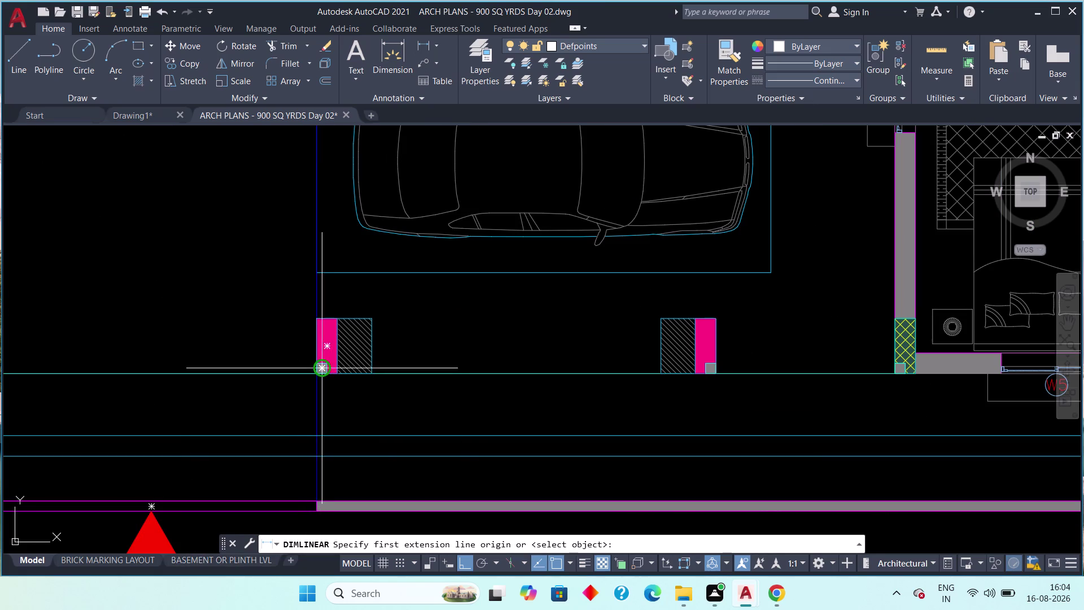
scroll(up, 3)
click(314, 356)
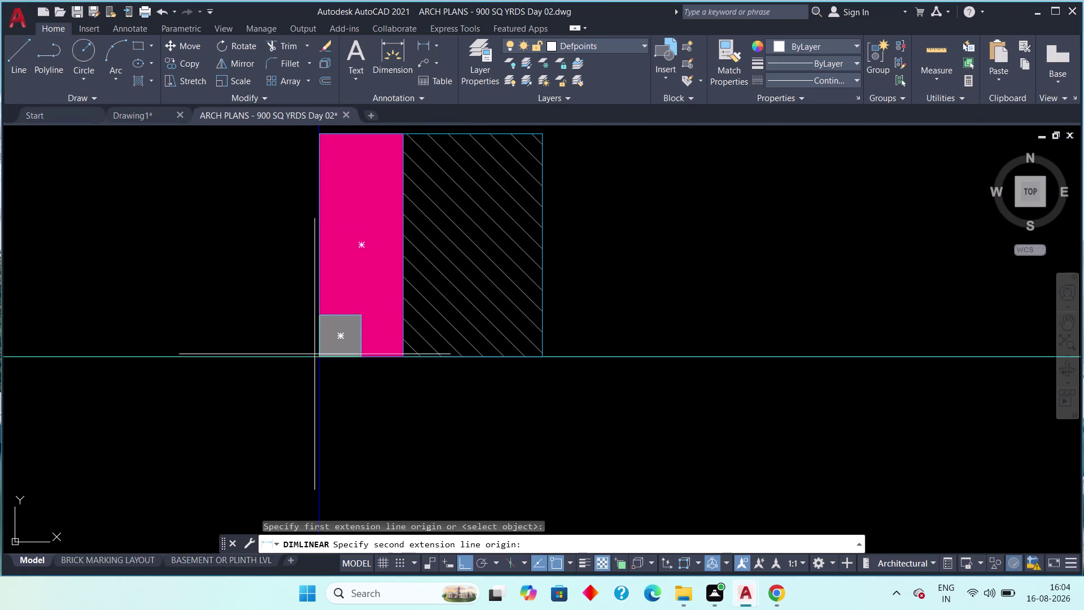
middle_drag(326, 367, 332, 531)
scroll(down, 3)
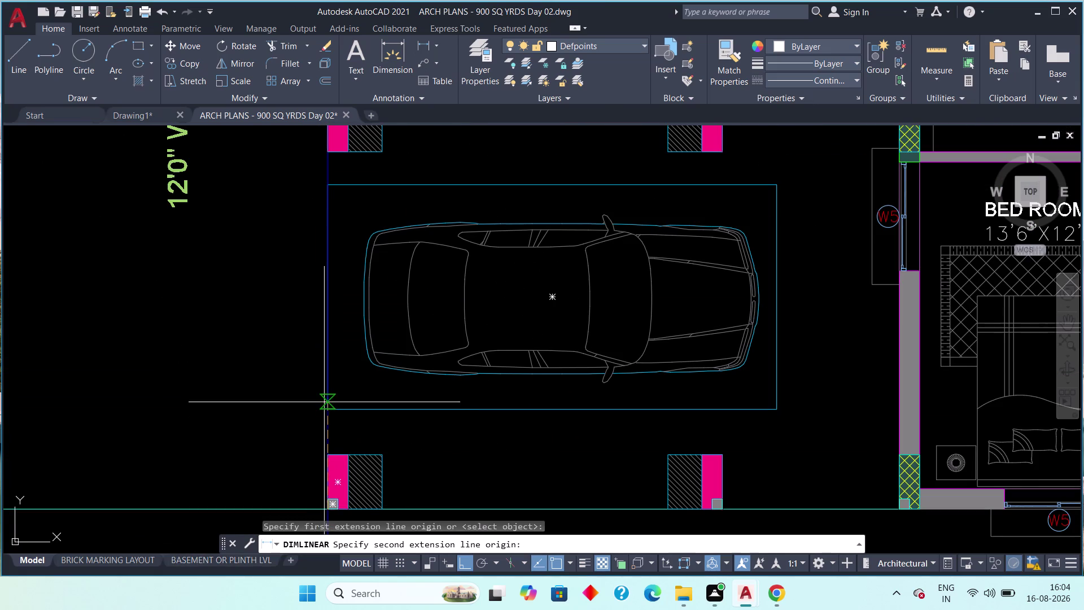
click(324, 408)
click(300, 410)
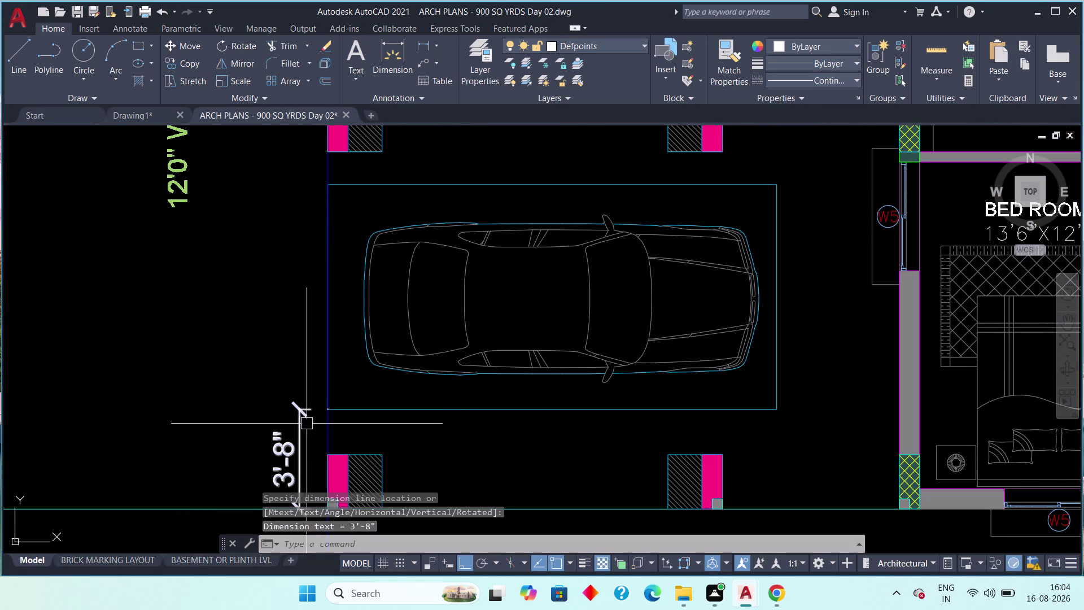
key(space)
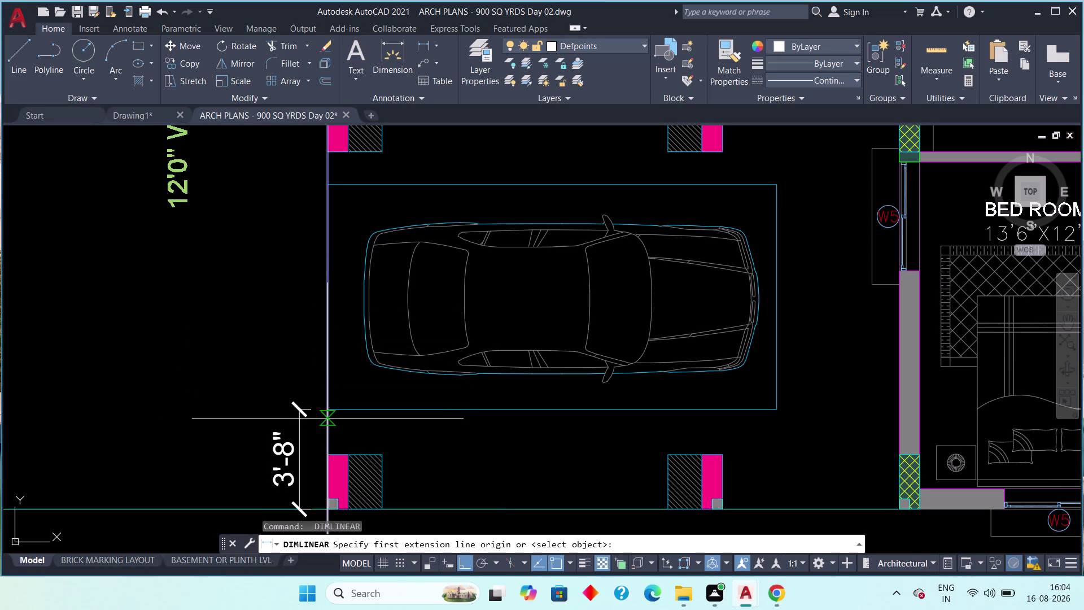
click(328, 411)
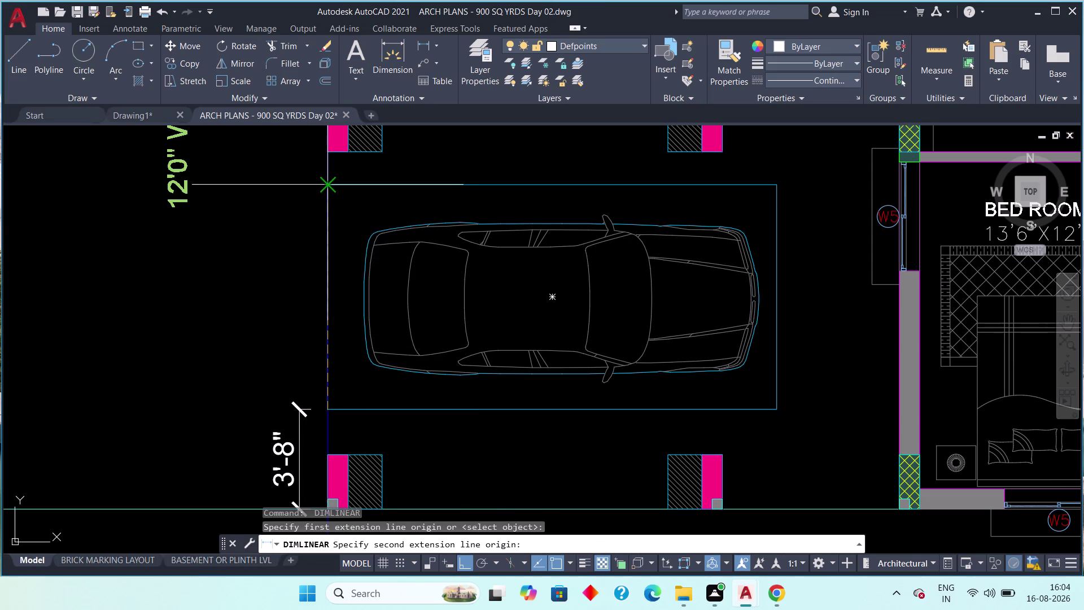
click(326, 184)
click(269, 194)
key(Escape)
middle_drag(275, 209, 254, 324)
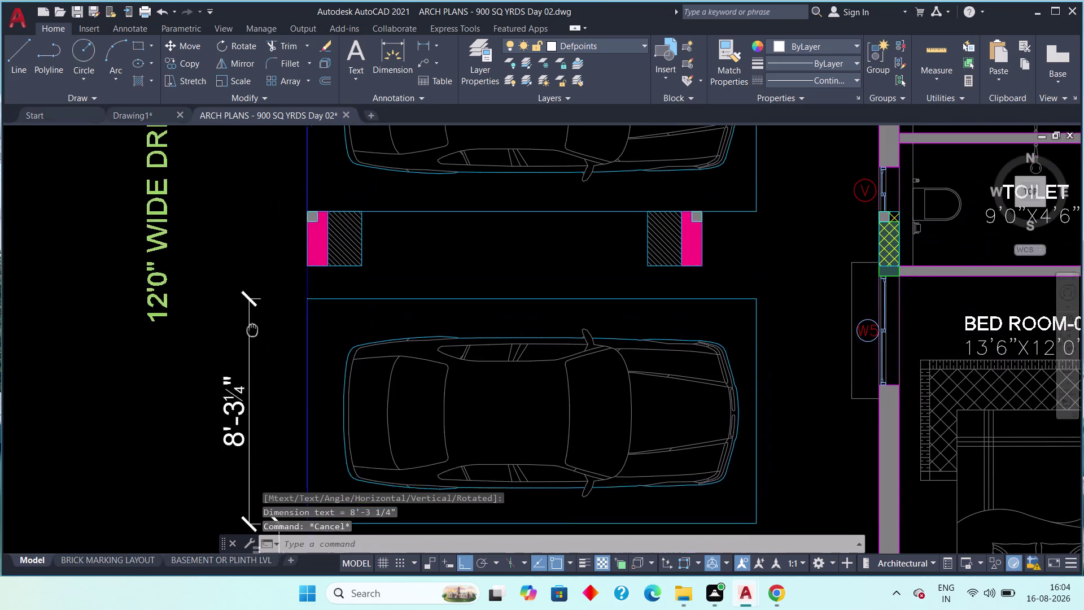
middle_drag(254, 324, 247, 347)
Dimension the next pillar gap (3'-2½") and the top parking bay (8'-3").
key(space)
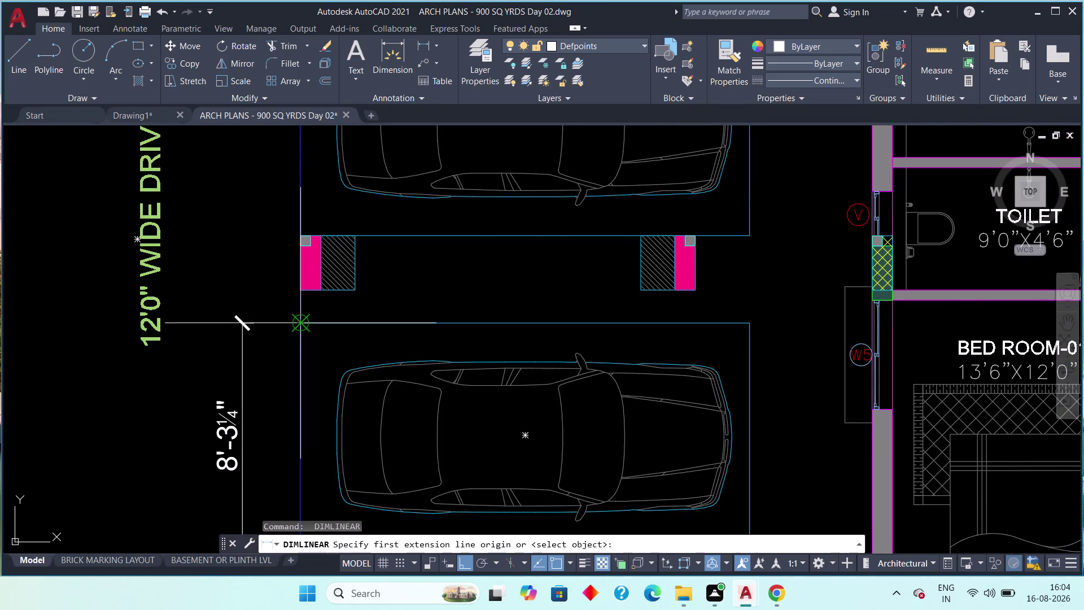
click(298, 322)
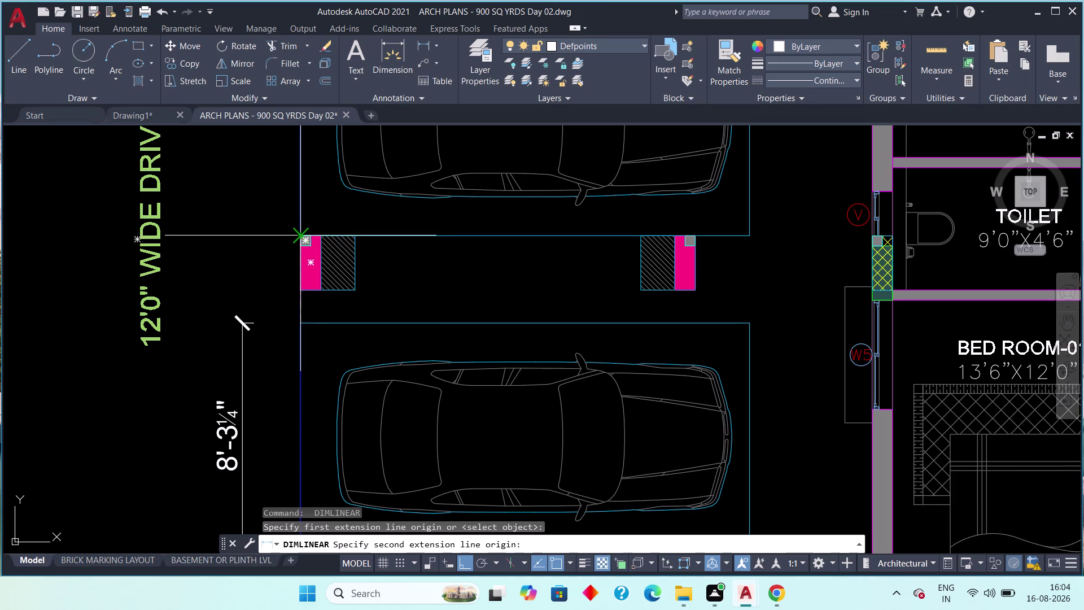
scroll(up, 3)
click(299, 236)
click(242, 243)
scroll(down, 3)
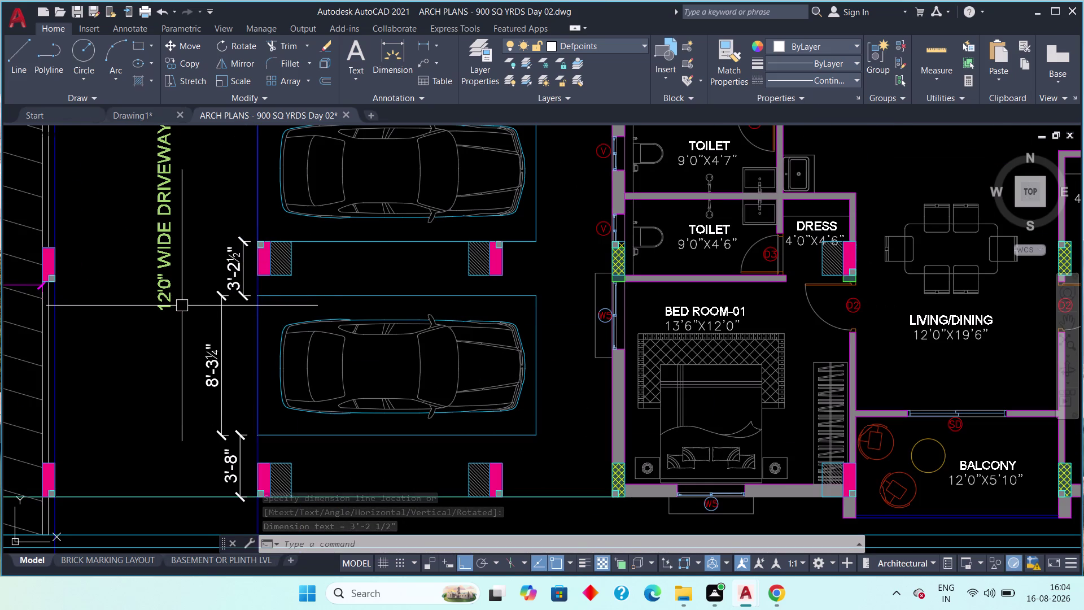
middle_drag(183, 309, 175, 362)
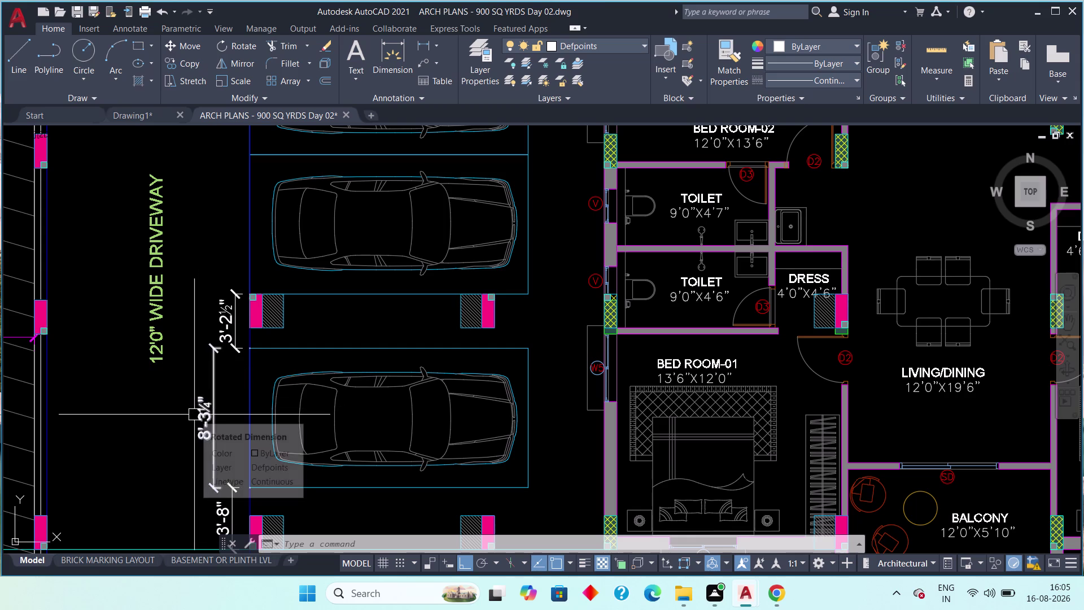
scroll(down, 3)
middle_drag(192, 387, 186, 389)
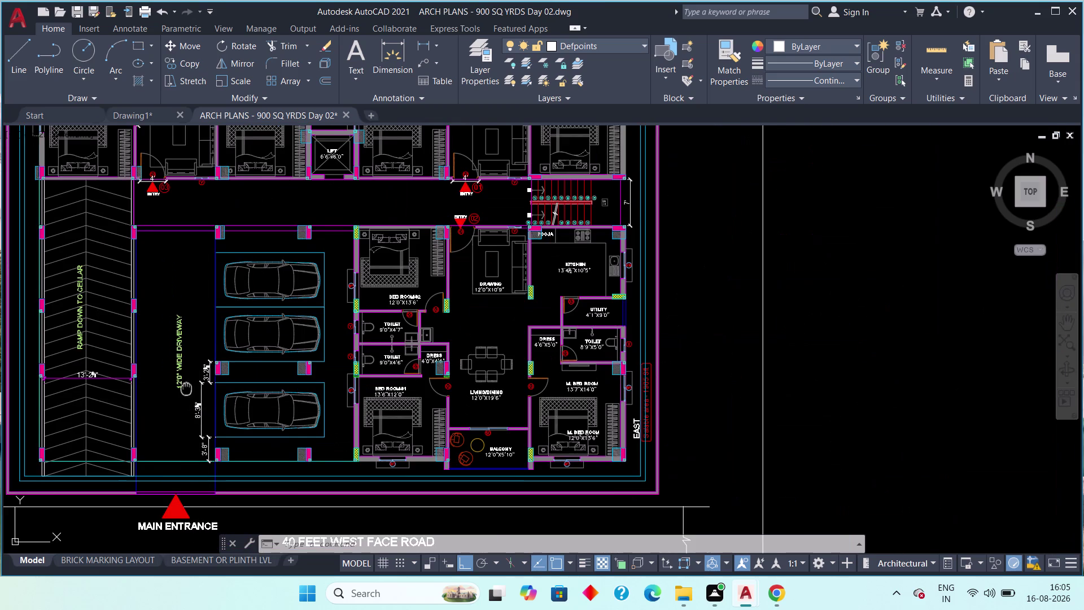
middle_drag(186, 388, 161, 393)
scroll(up, 3)
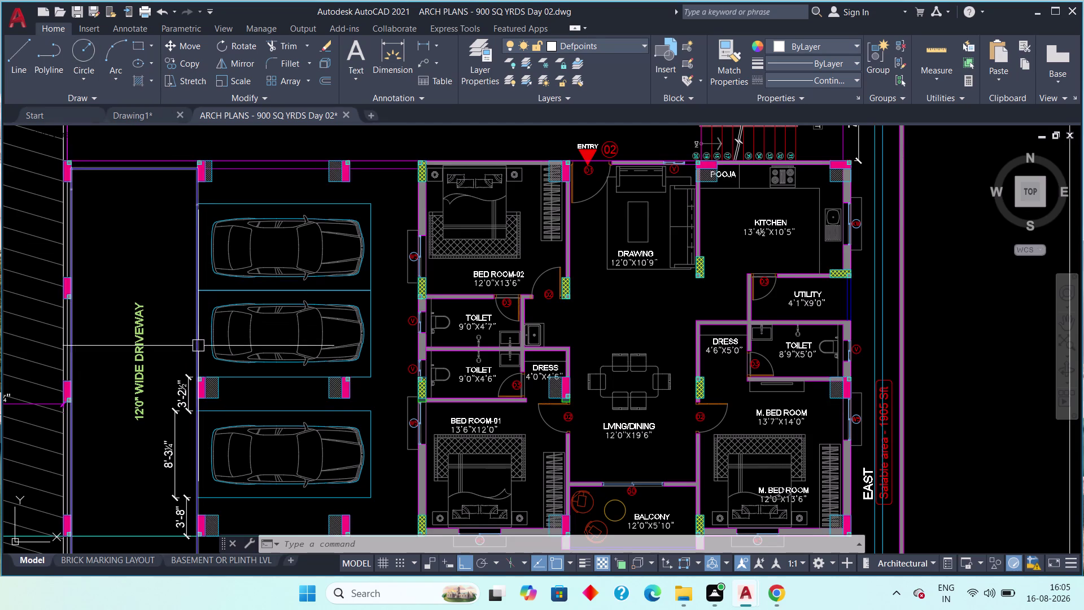
scroll(up, 3)
key(space)
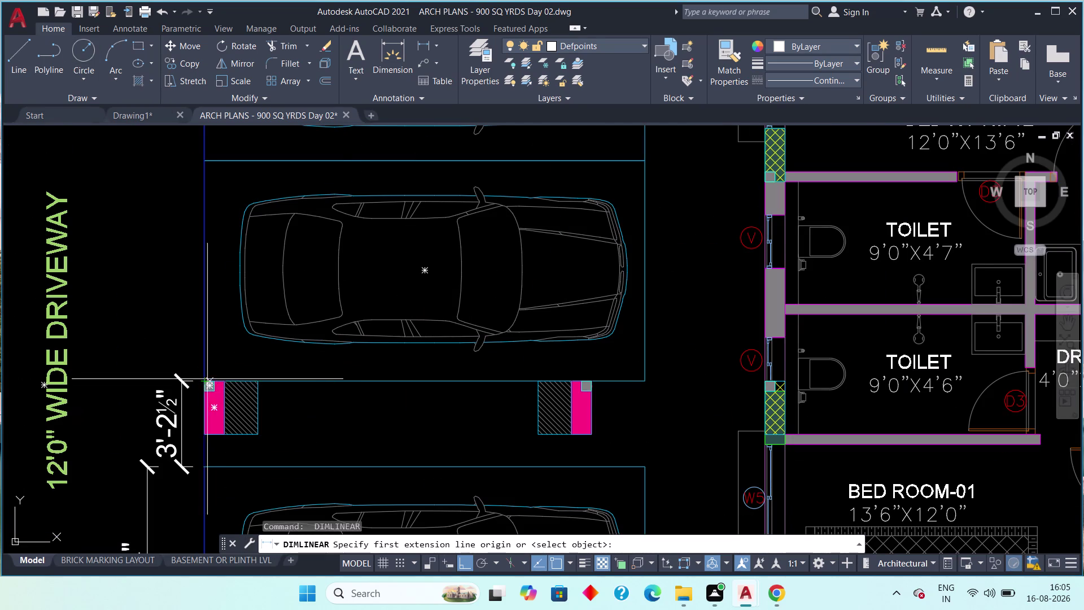
scroll(up, 3)
click(204, 384)
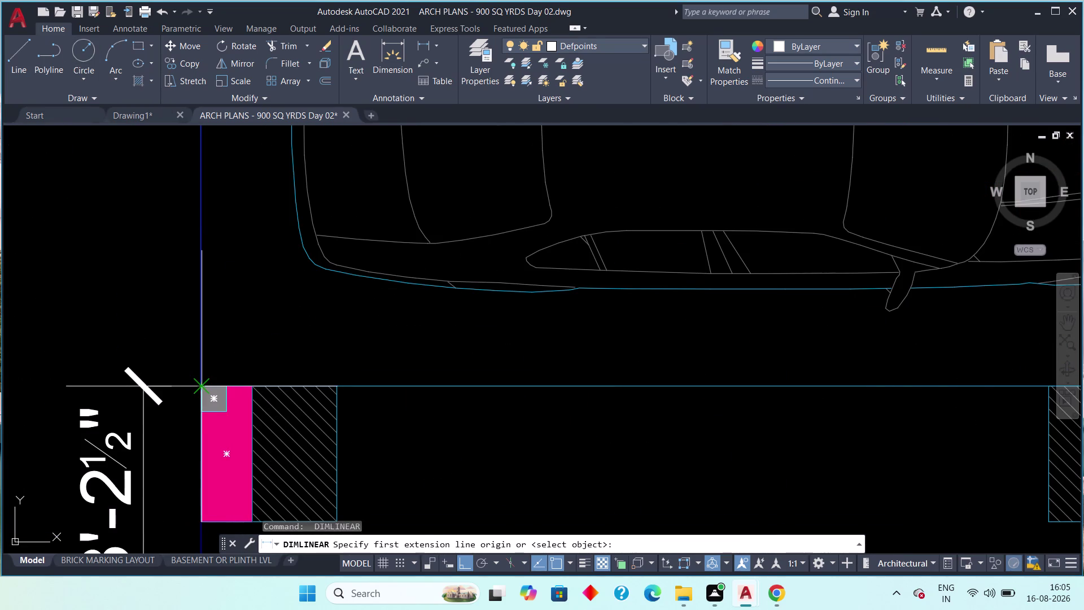
scroll(down, 3)
middle_drag(199, 294, 186, 467)
scroll(up, 3)
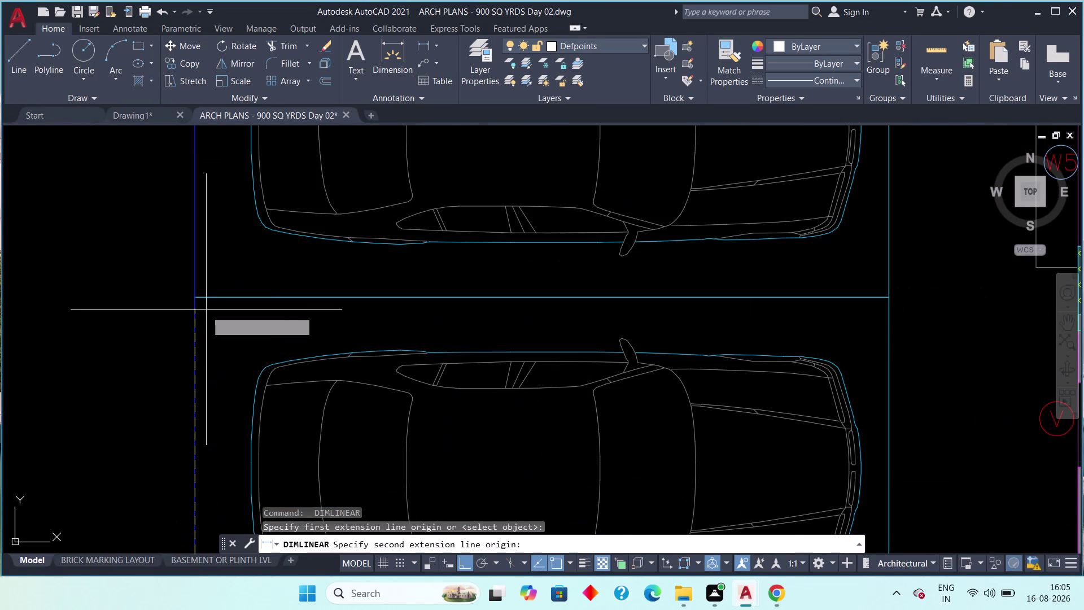
drag(194, 297, 187, 299)
scroll(down, 3)
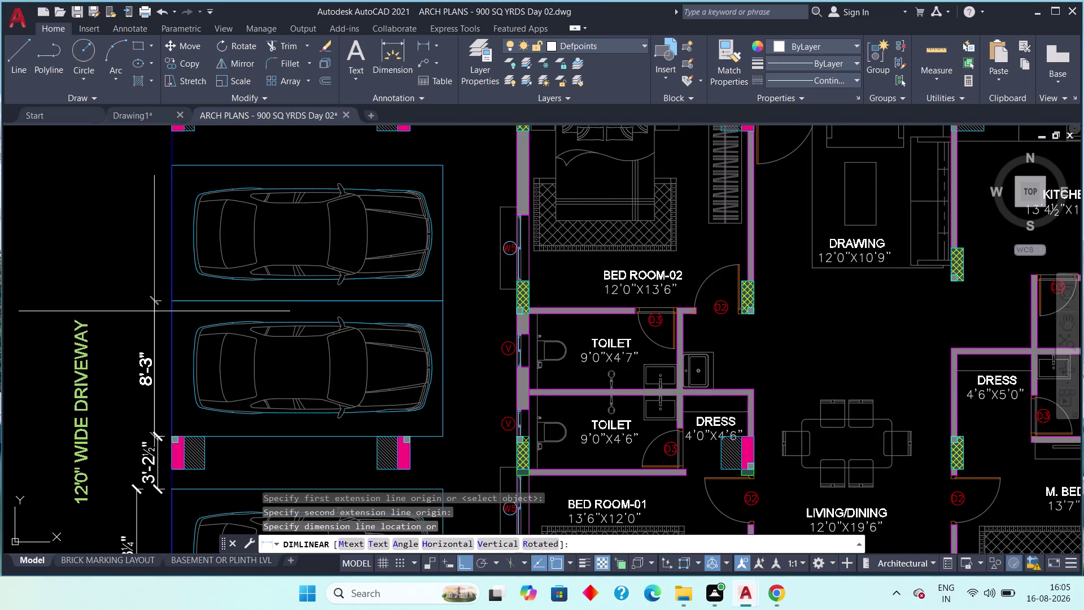
click(146, 314)
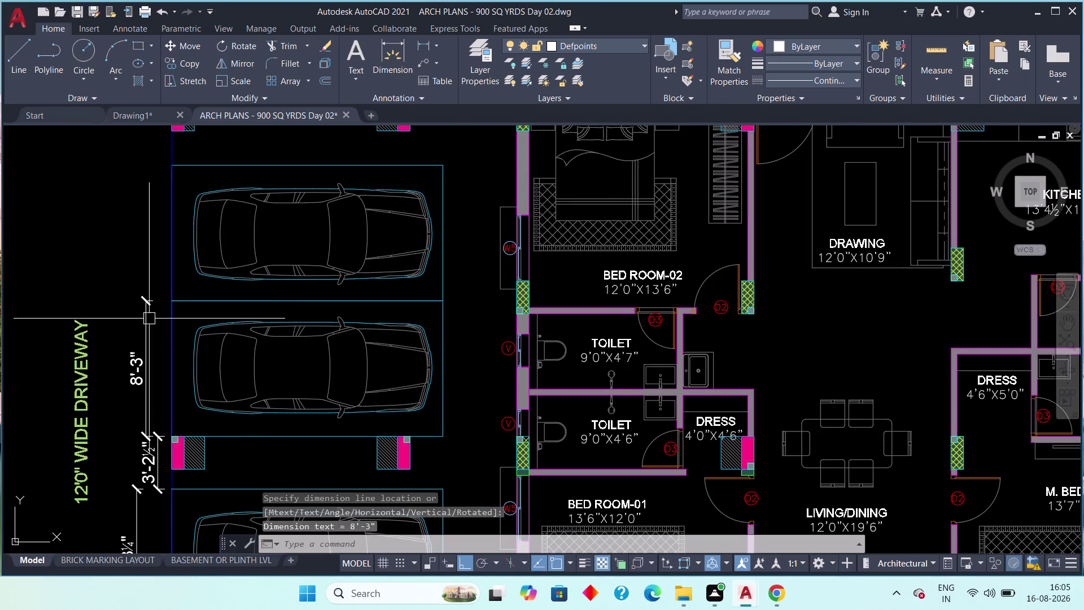
Pan back to the parking bays and cancel an unwanted 2' pillar dimension.
middle_drag(159, 332, 149, 367)
scroll(down, 3)
middle_drag(174, 385, 175, 255)
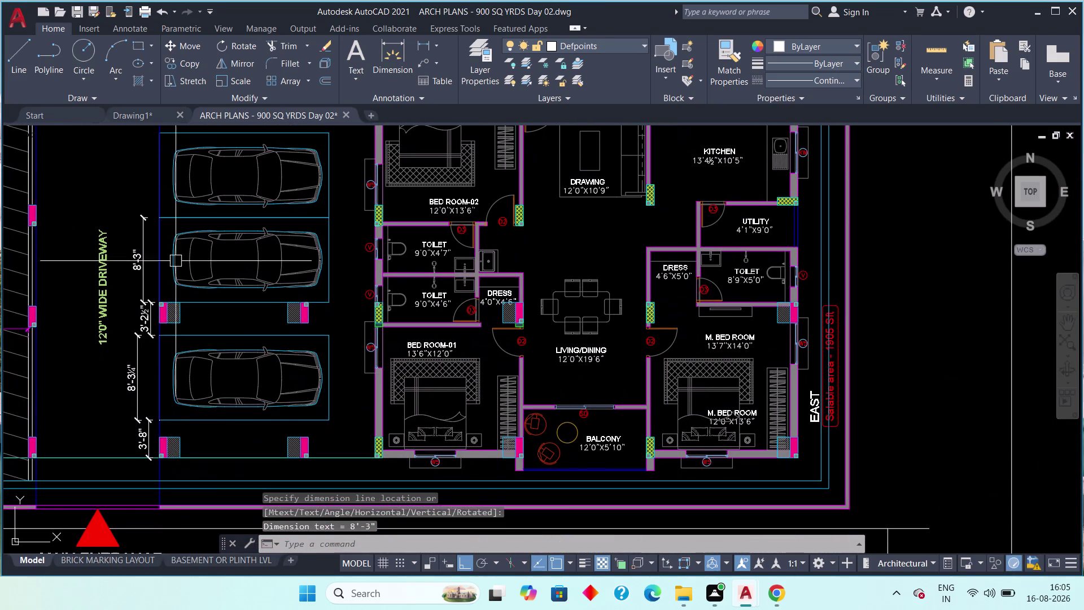
scroll(up, 3)
middle_drag(169, 372, 197, 364)
scroll(down, 3)
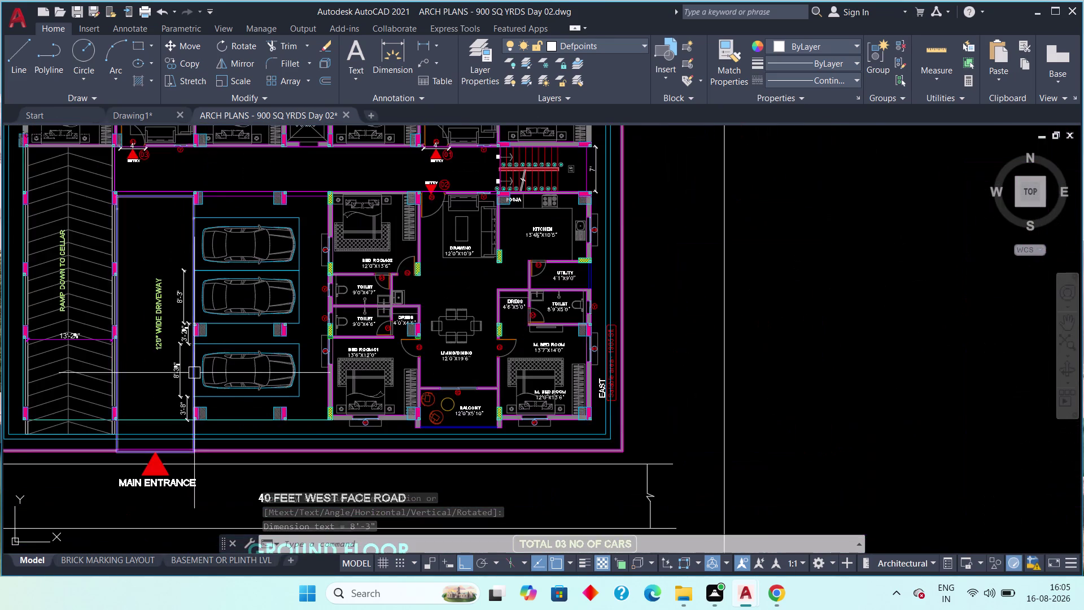
scroll(up, 3)
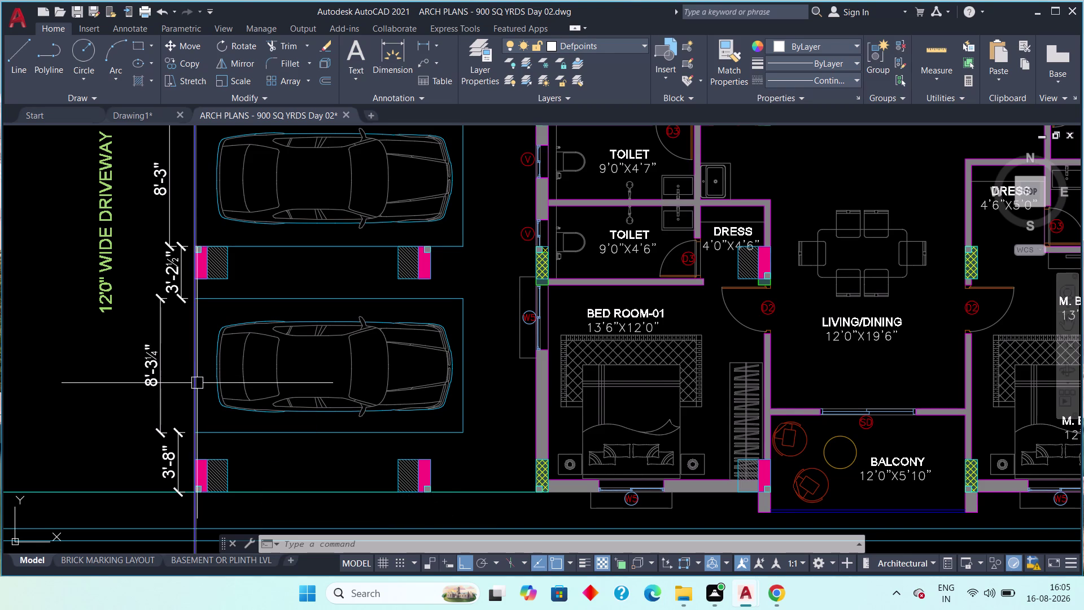
scroll(down, 3)
middle_drag(127, 380, 131, 427)
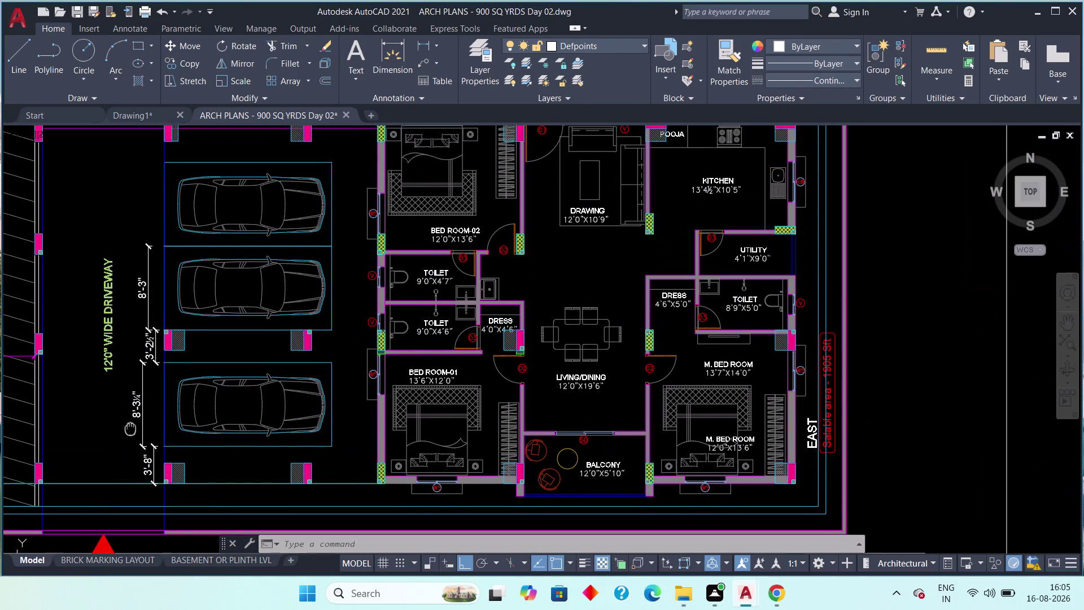
middle_drag(131, 427, 131, 431)
scroll(down, 3)
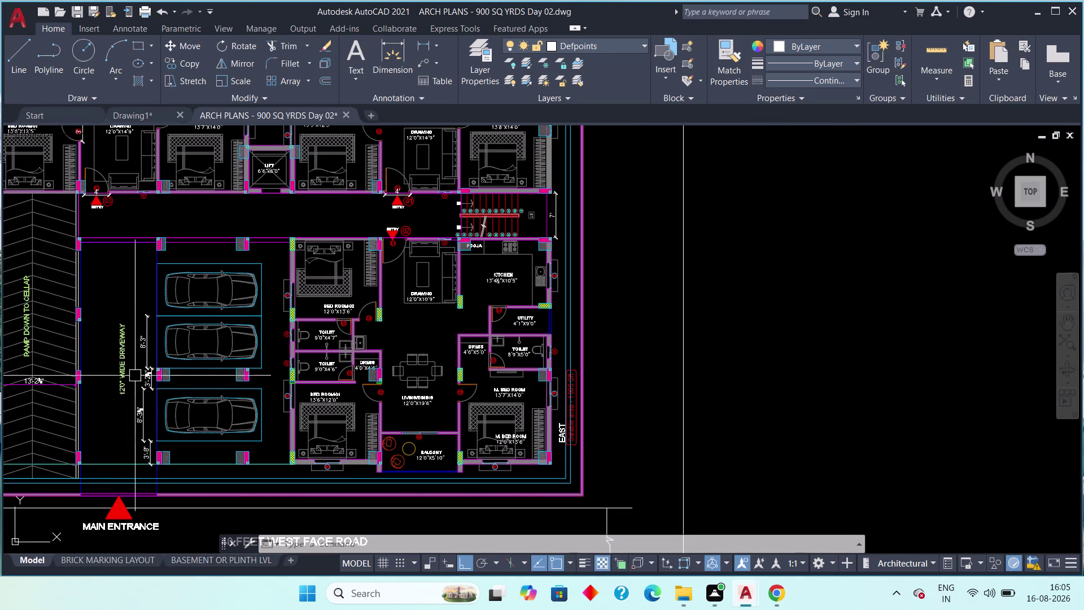
scroll(up, 3)
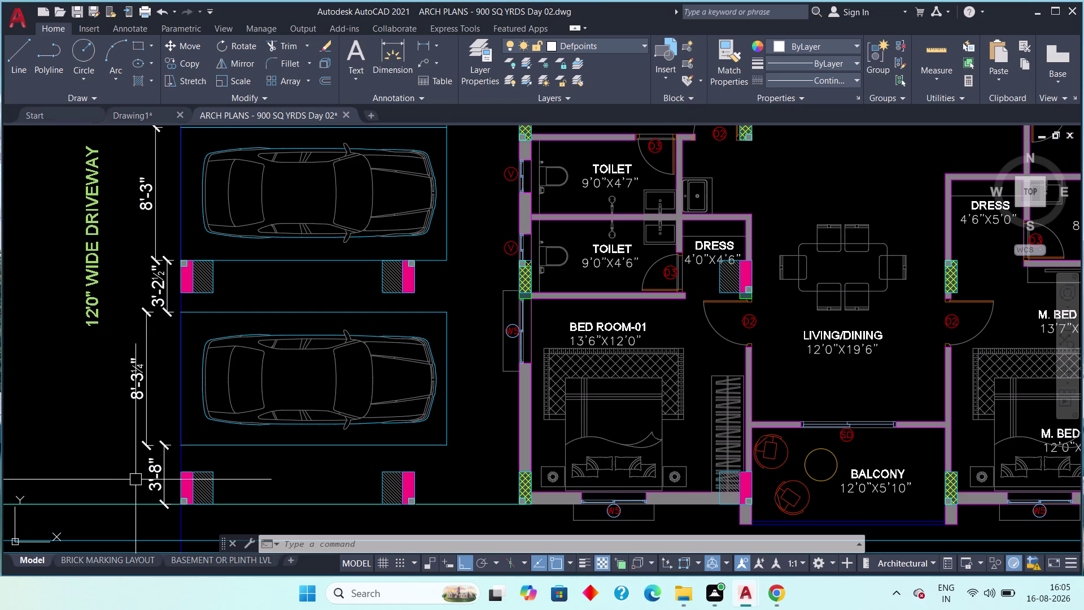
scroll(down, 3)
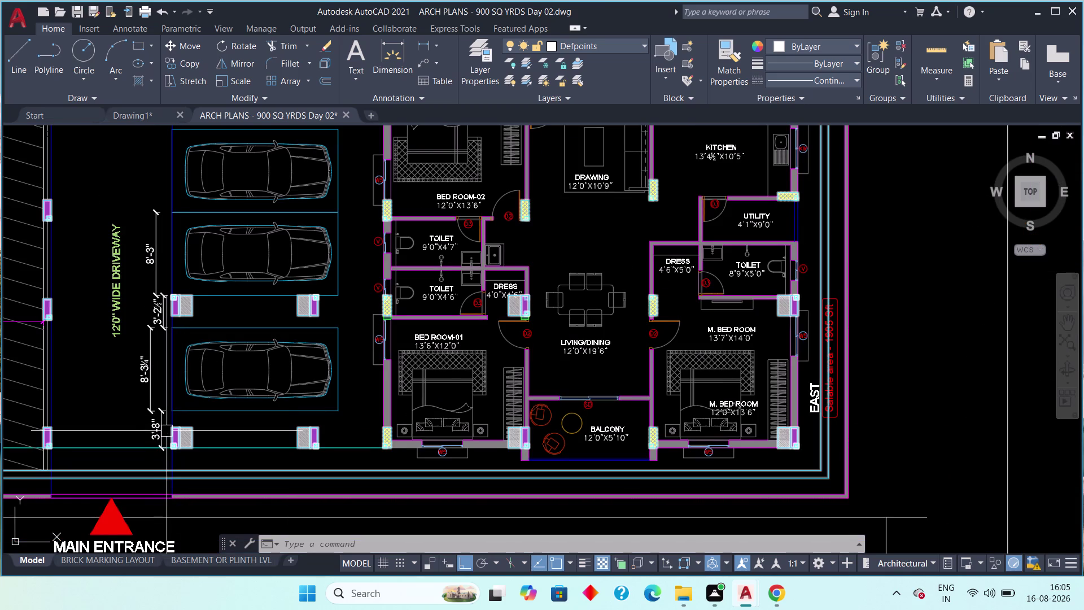
scroll(up, 3)
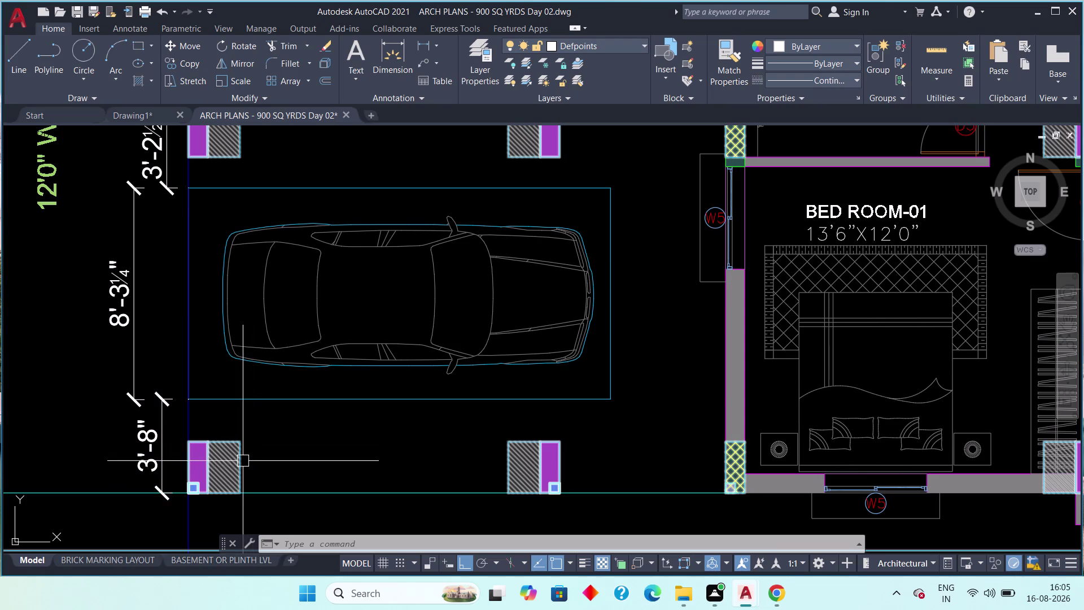
key(space)
click(238, 491)
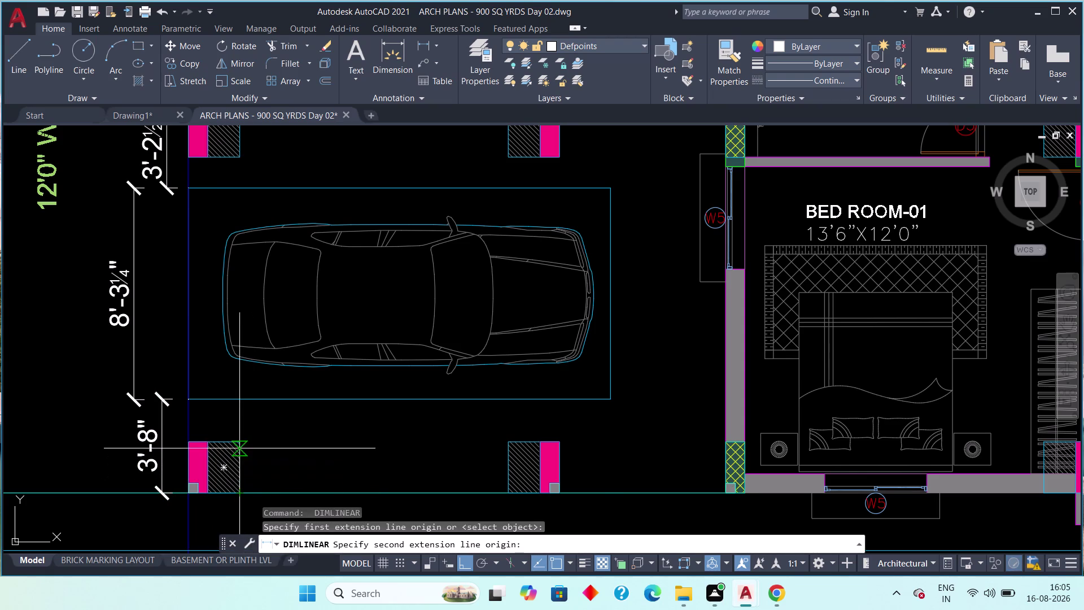
click(240, 447)
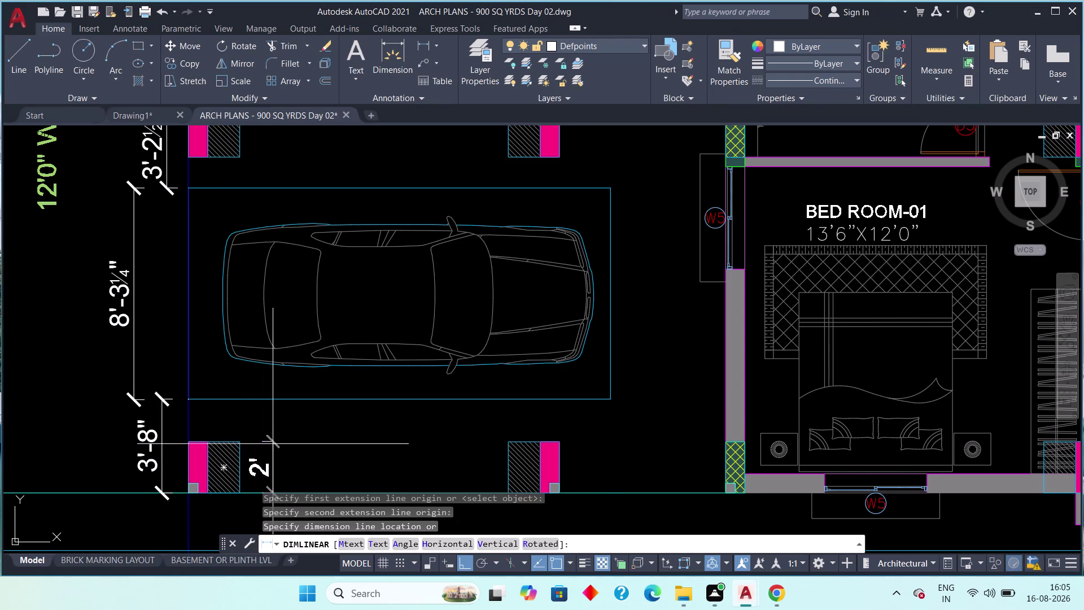
key(Escape)
scroll(down, 3)
middle_drag(279, 447, 282, 454)
key(Escape)
middle_drag(279, 452, 288, 465)
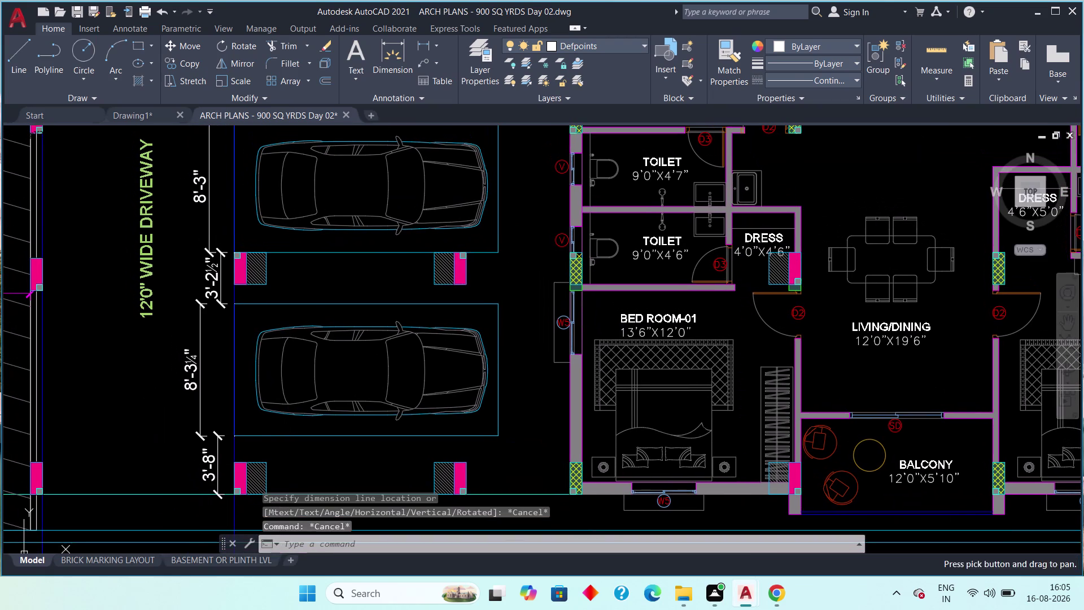
middle_drag(273, 448, 266, 463)
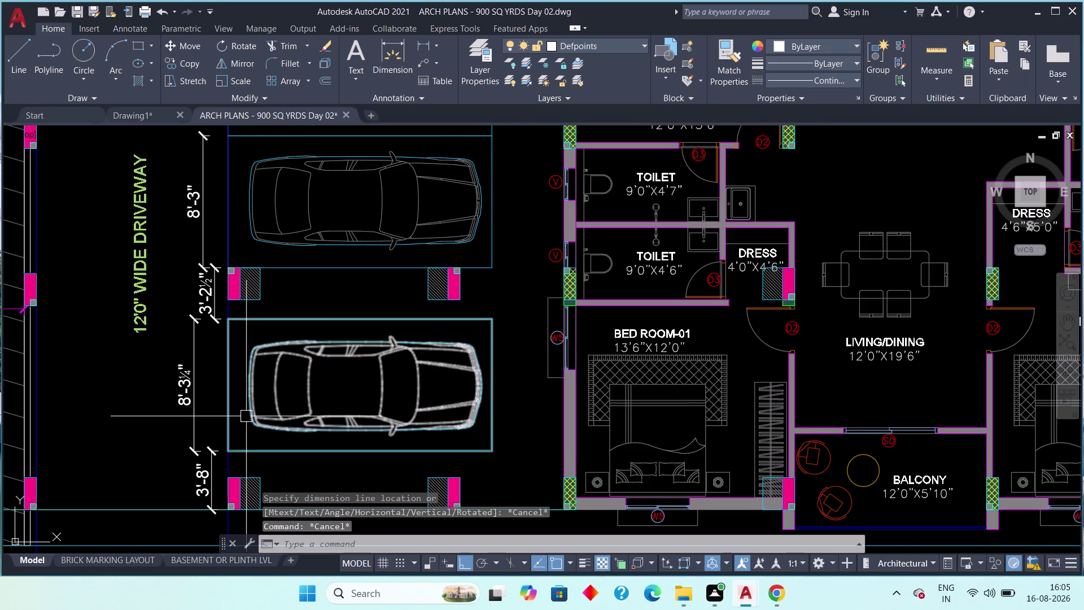
scroll(down, 3)
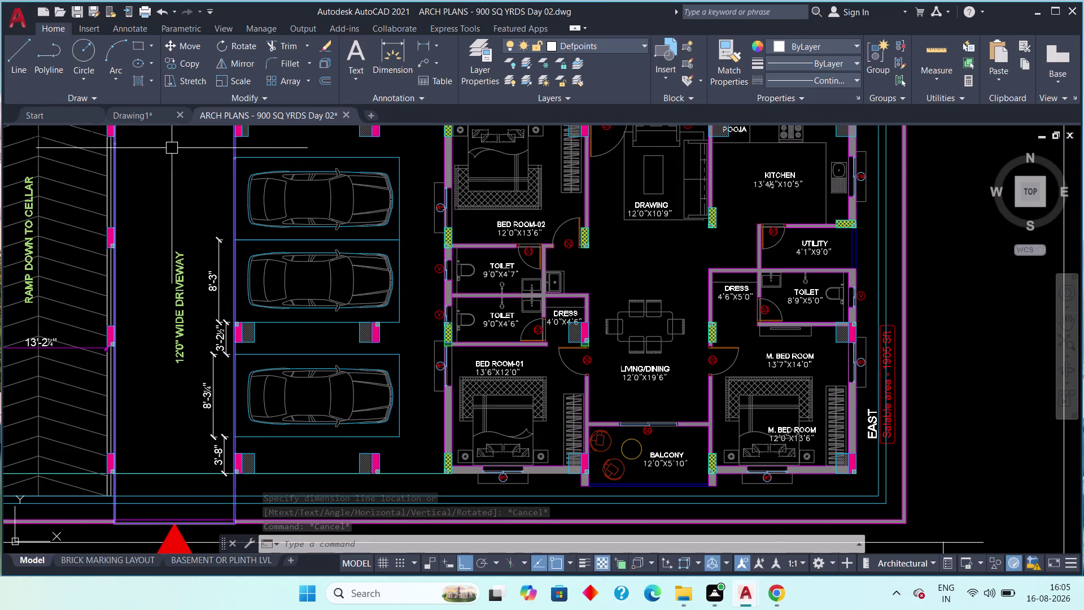
Toggle between the drawing tabs and settle back on the Drawing1 plan.
click(136, 115)
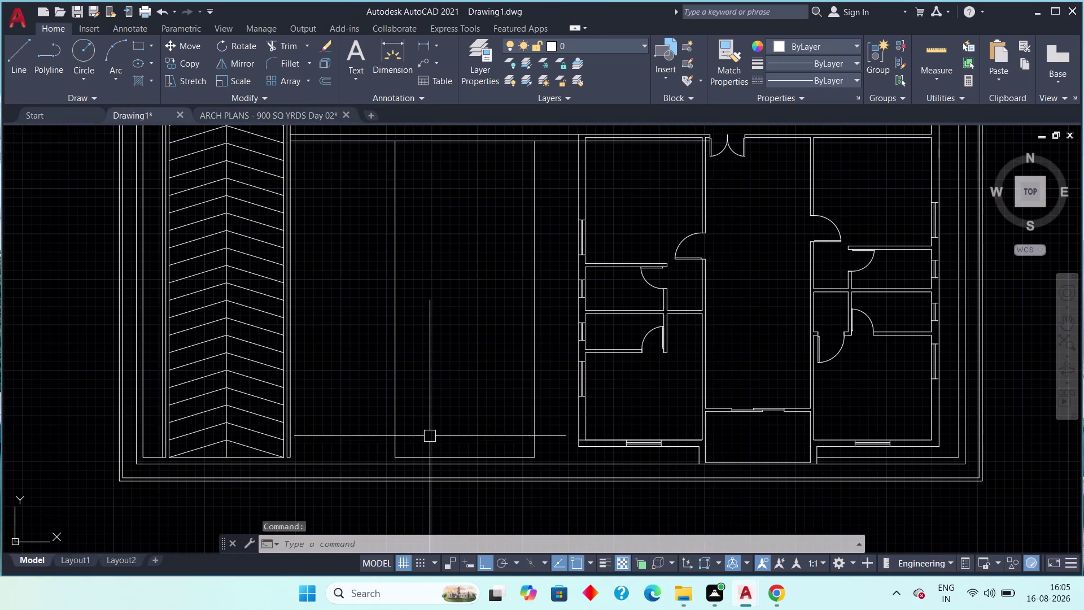
click(246, 108)
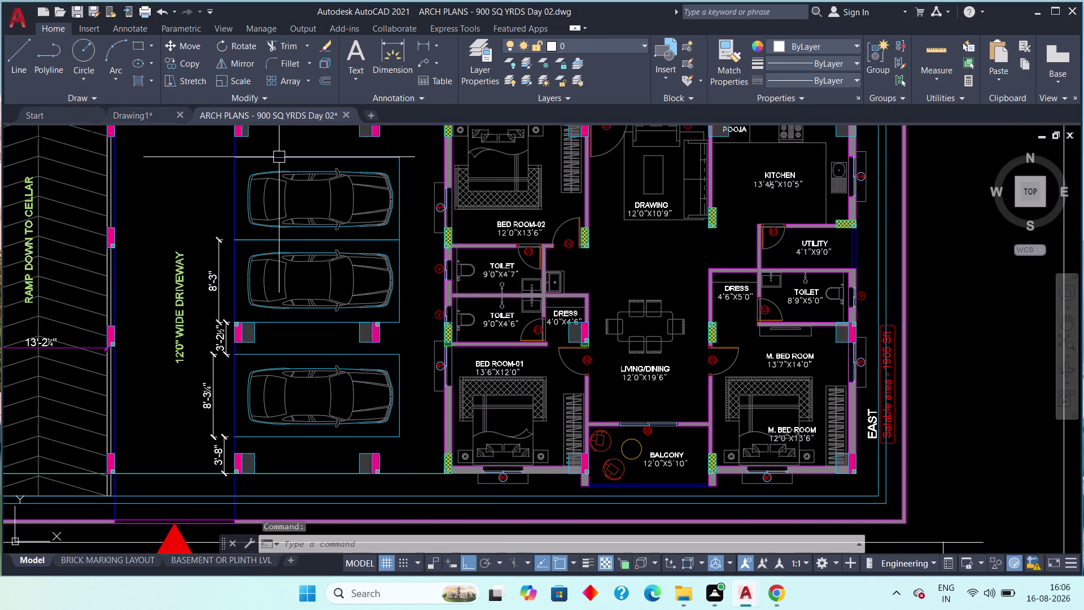
scroll(down, 3)
scroll(up, 3)
scroll(down, 3)
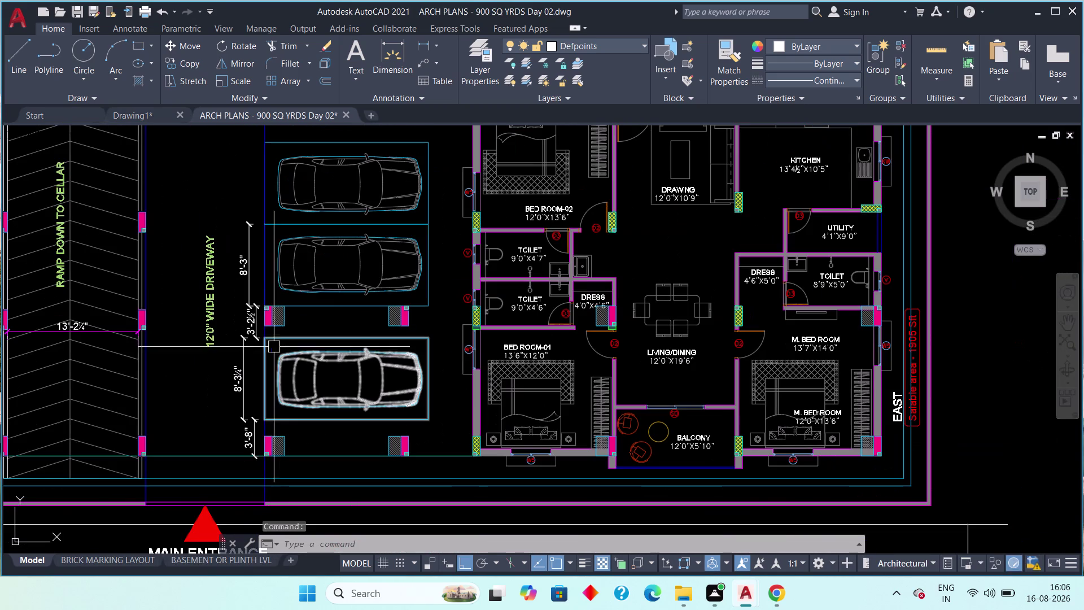
click(263, 115)
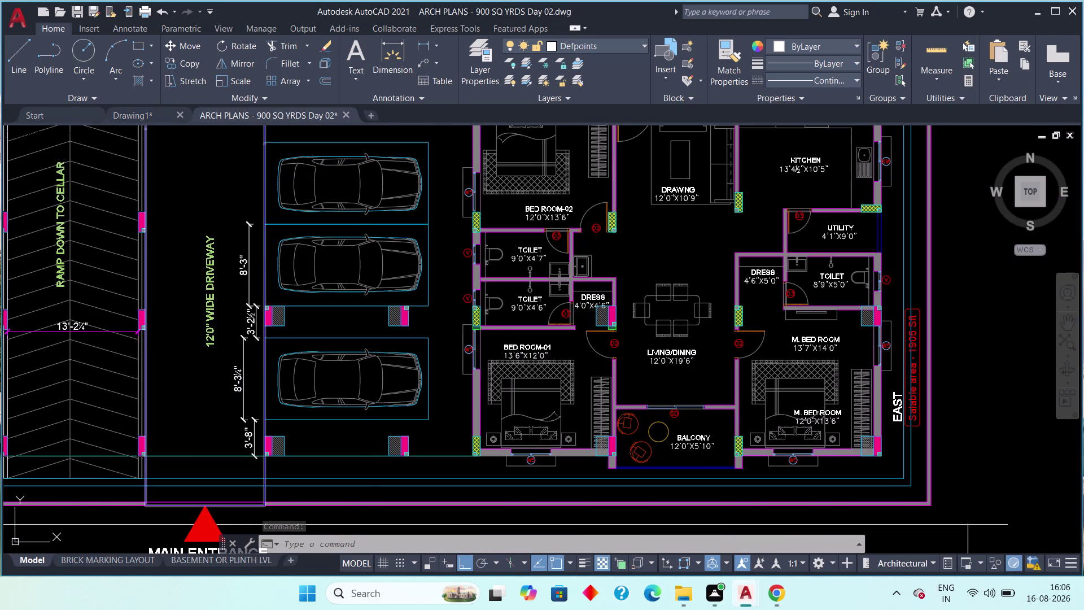
click(134, 113)
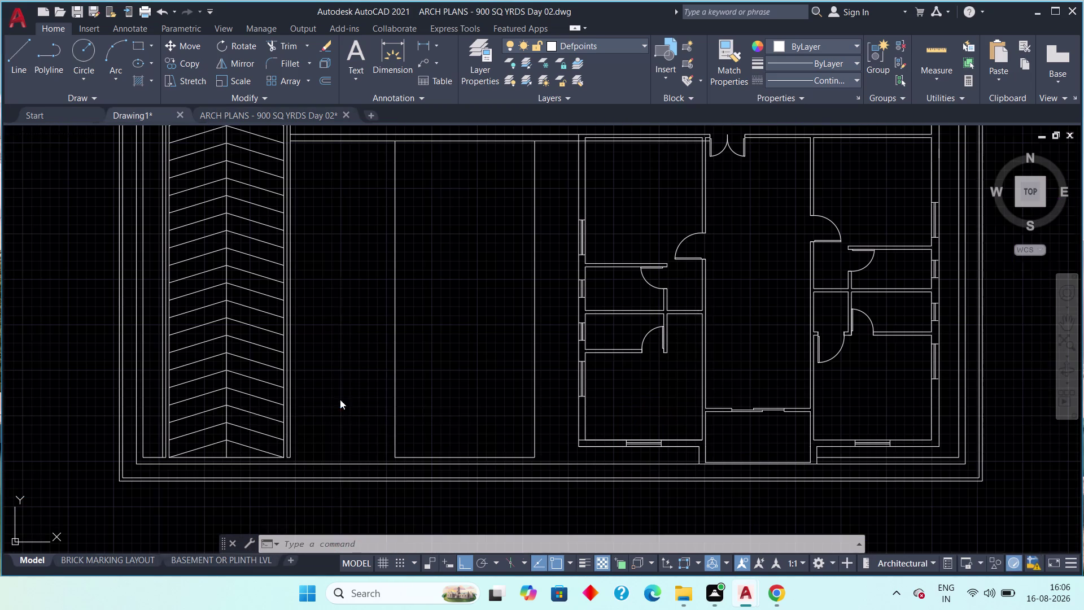
Offset the bottom bay line 3'-5" upward to create the first parallel bay line.
text(o)
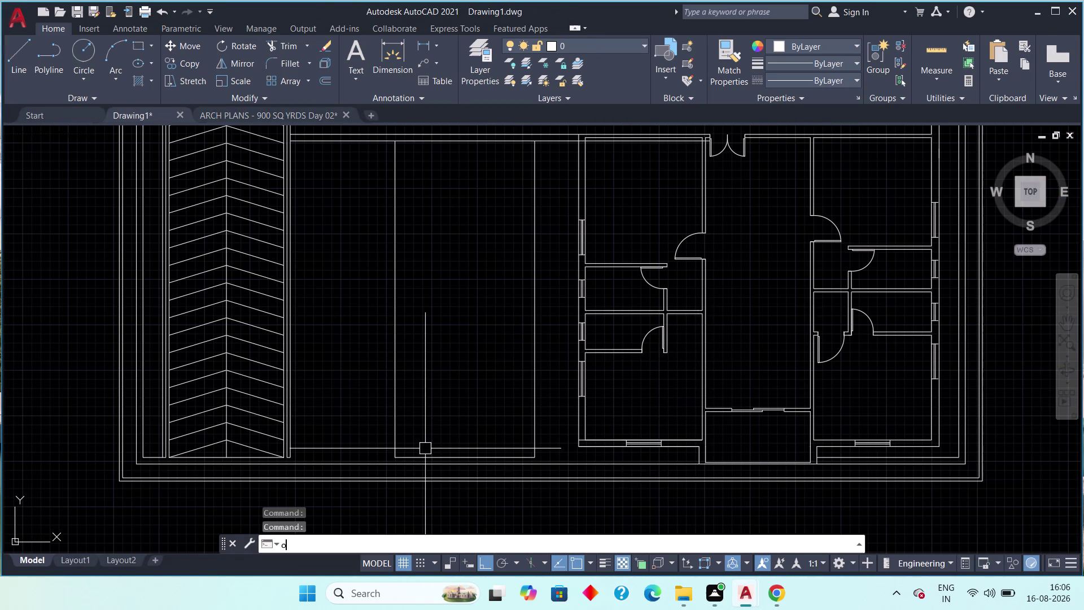
text(ff 3)
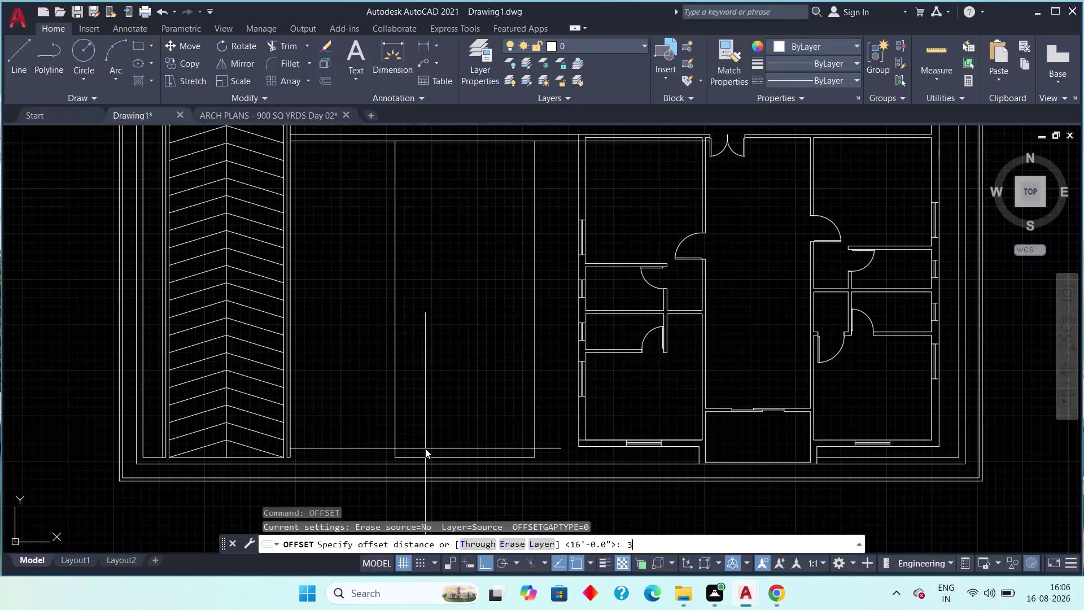
text('5")
key(space)
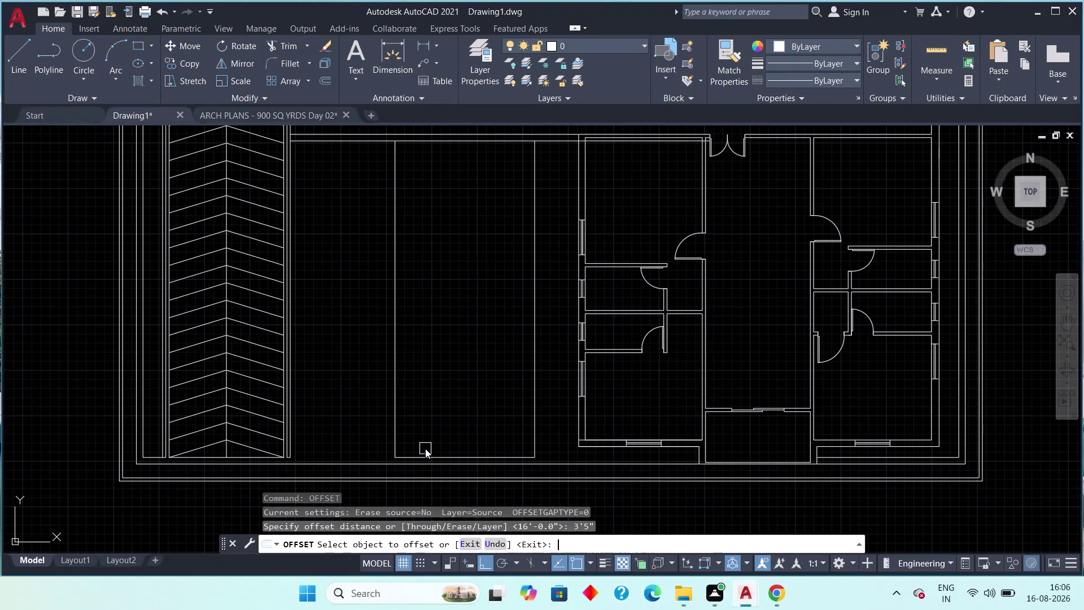
scroll(up, 3)
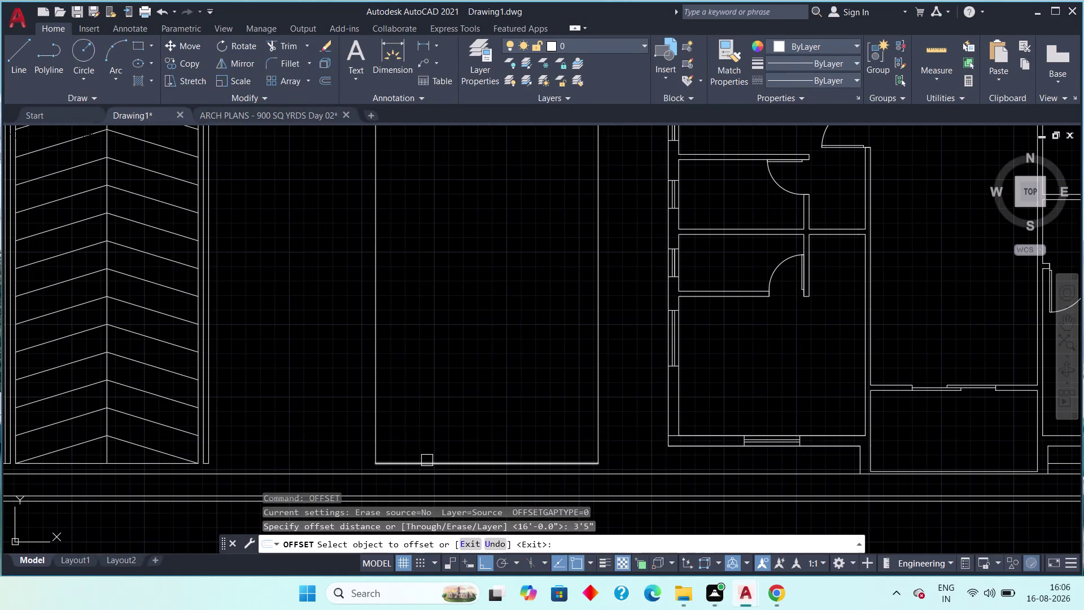
click(428, 463)
click(432, 413)
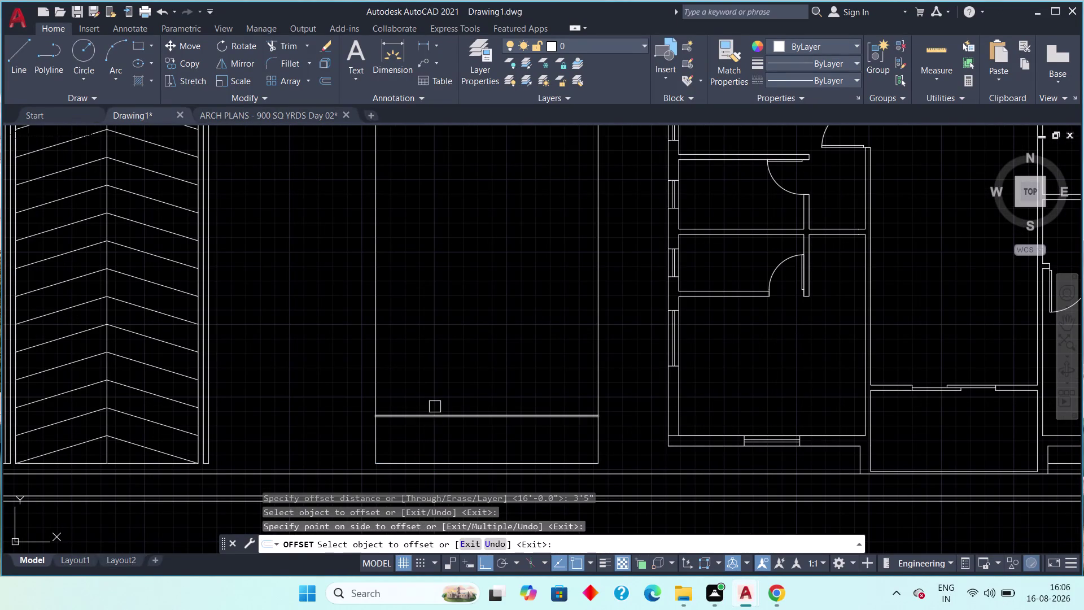
key(Escape)
Offset the lower parking line 8'-3" upward for the next bay line.
key(space)
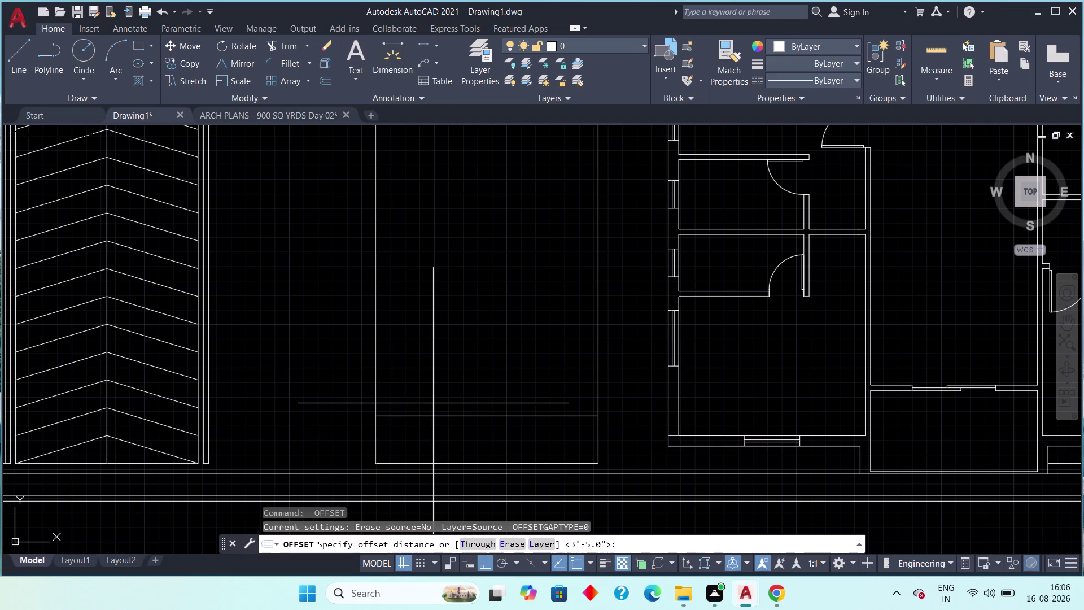
text(8')
text(3")
key(space)
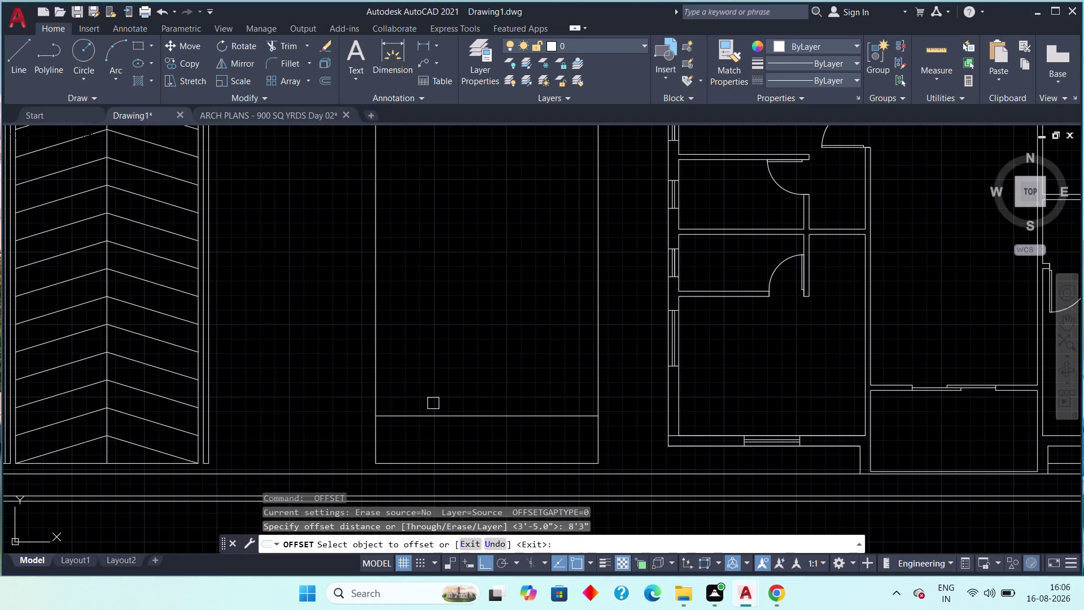
click(435, 415)
click(435, 394)
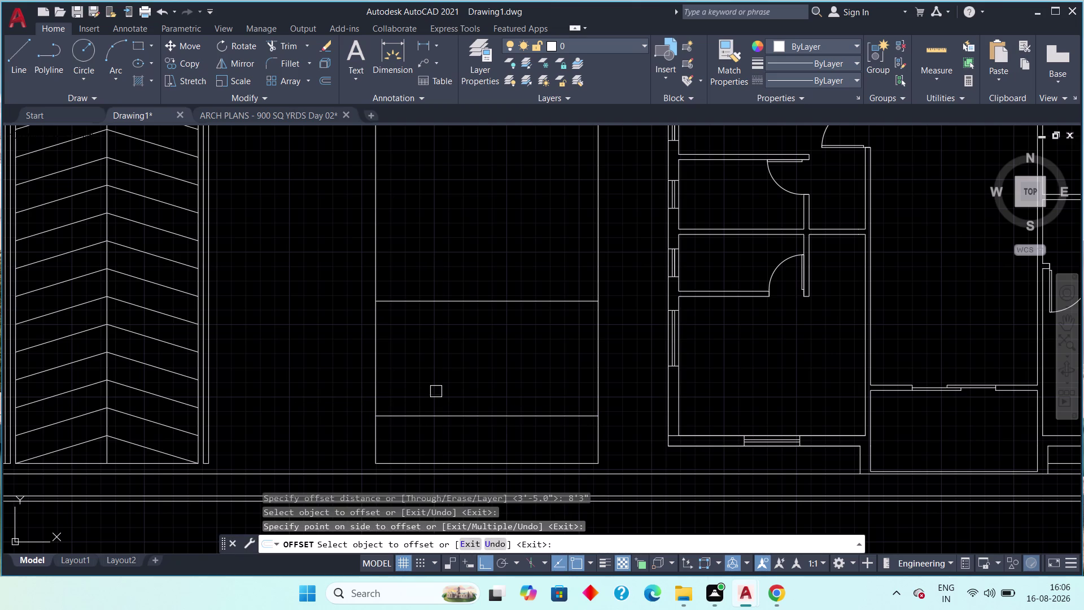
middle_drag(458, 340, 427, 438)
scroll(down, 3)
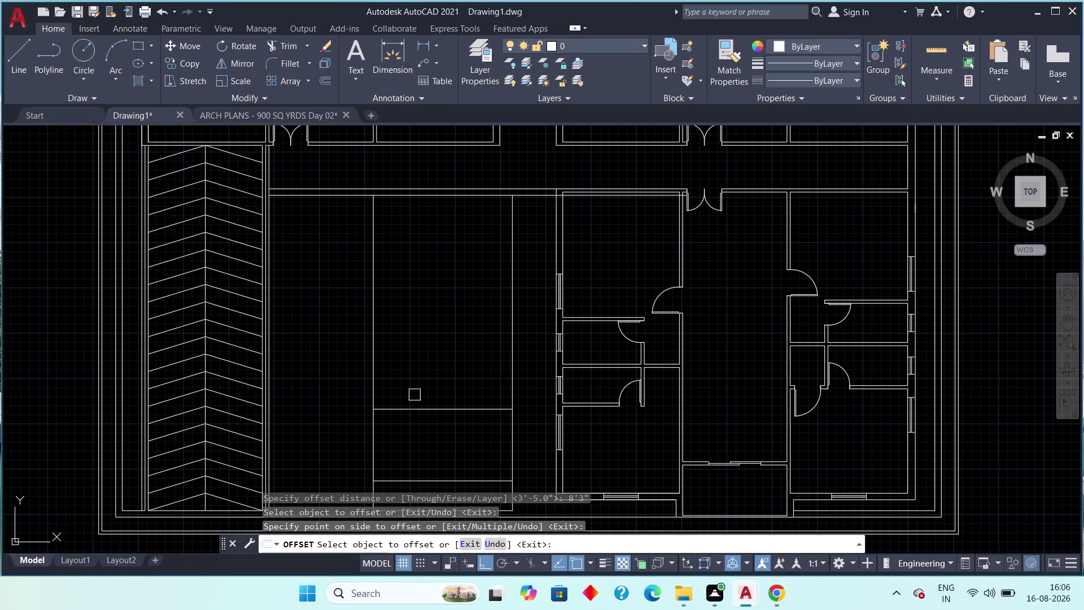
key(Escape)
Add another bay line 3'-5" above the previous one.
key(space)
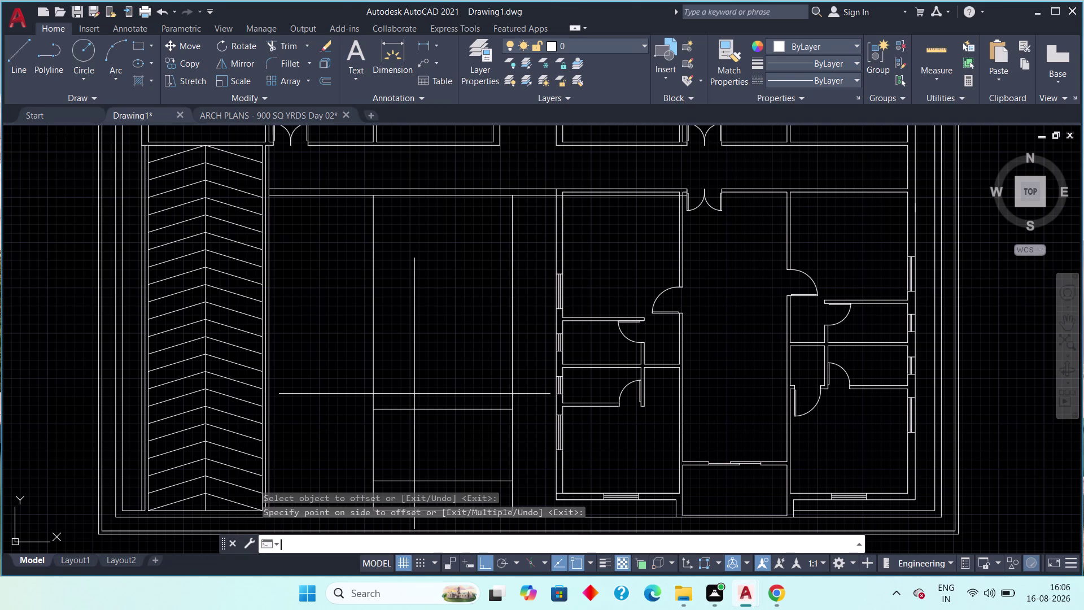
text(3)
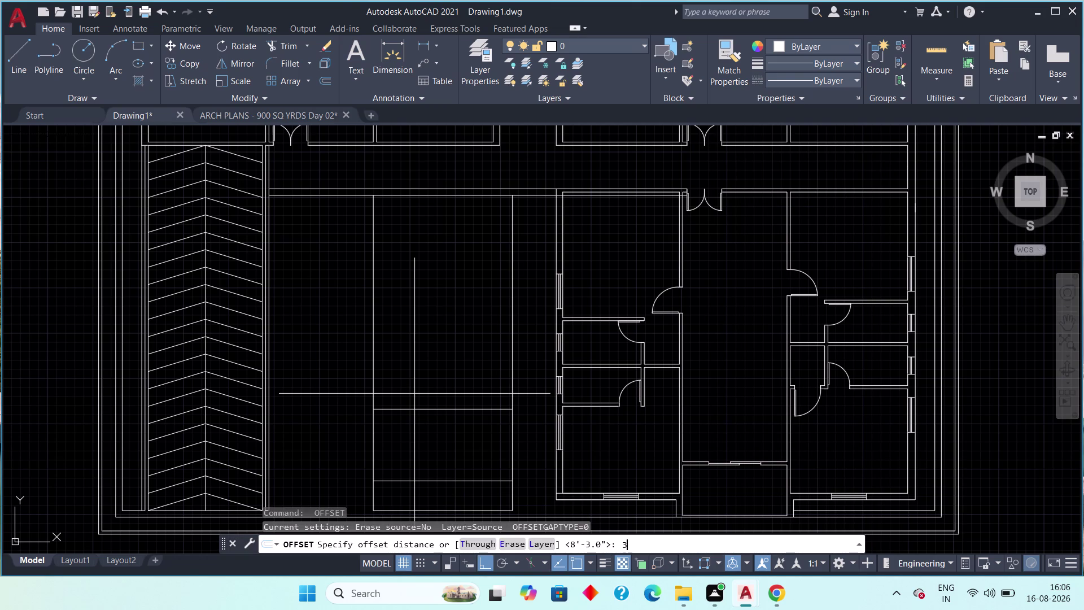
text('5")
key(space)
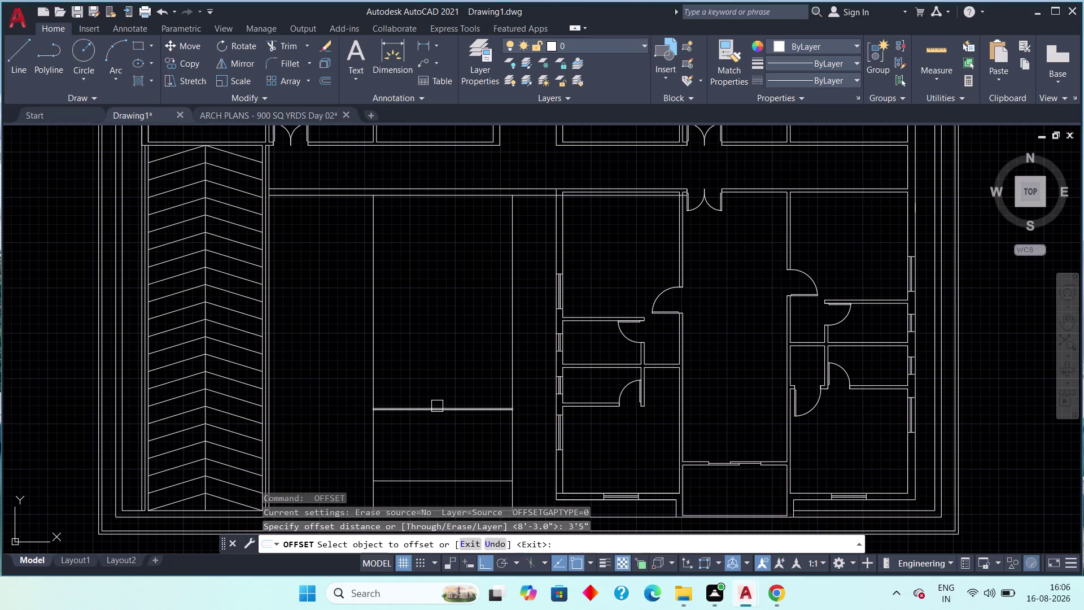
click(437, 406)
click(434, 393)
key(Escape)
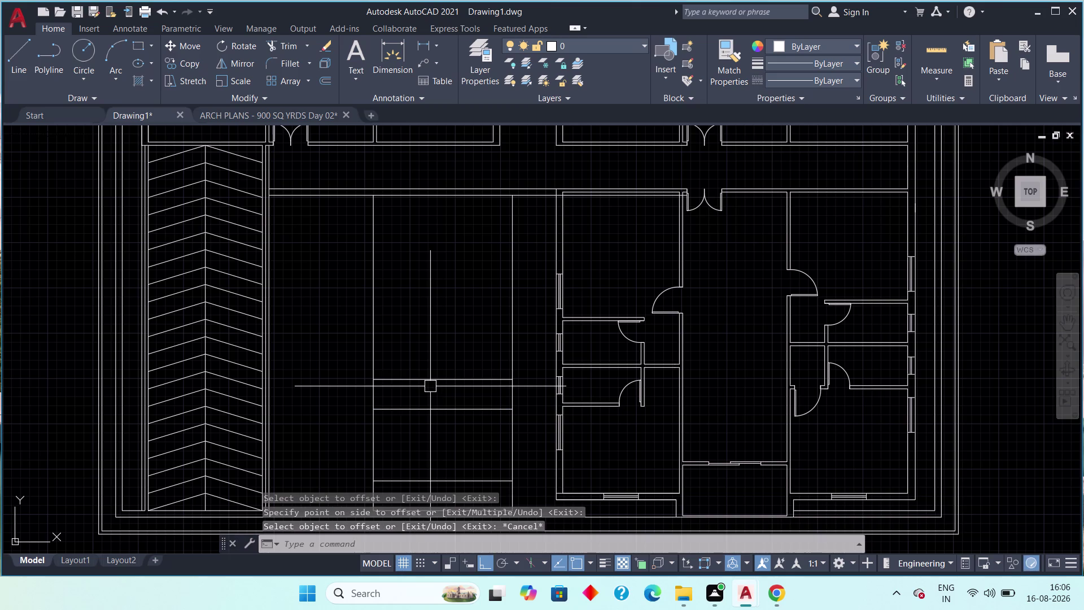
Place the next bay line 8'-3" above the last one.
key(space)
text(8')
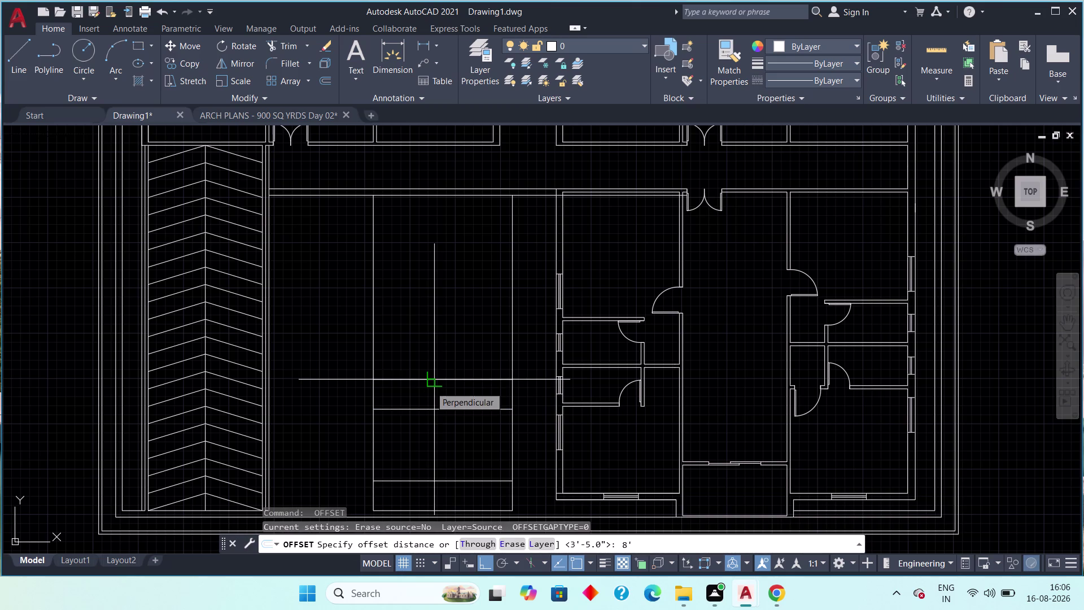
text(3")
key(space)
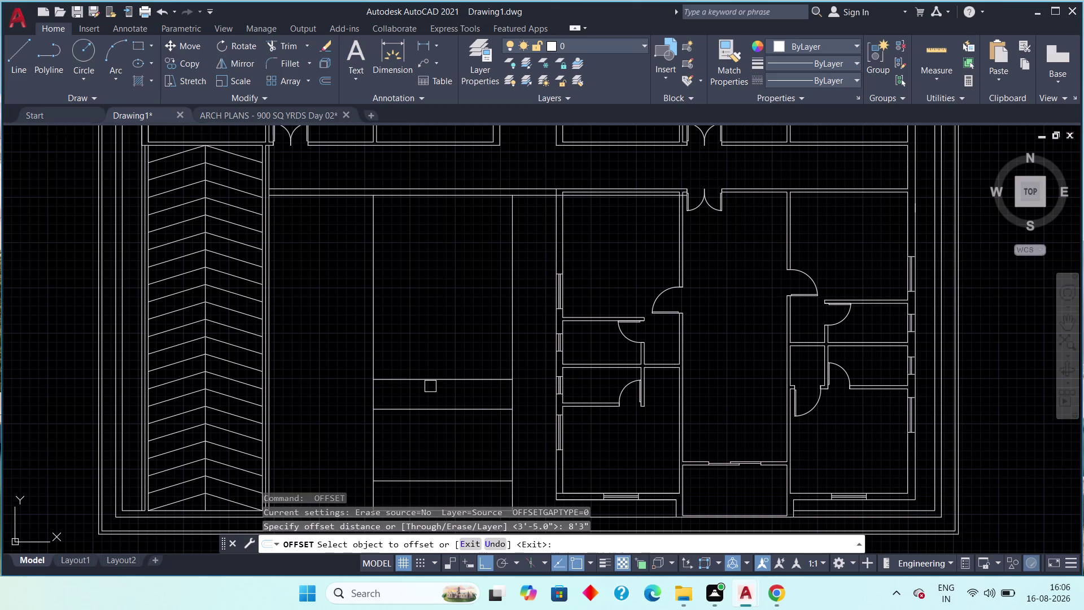
drag(426, 378, 425, 371)
click(419, 341)
drag(411, 306, 408, 299)
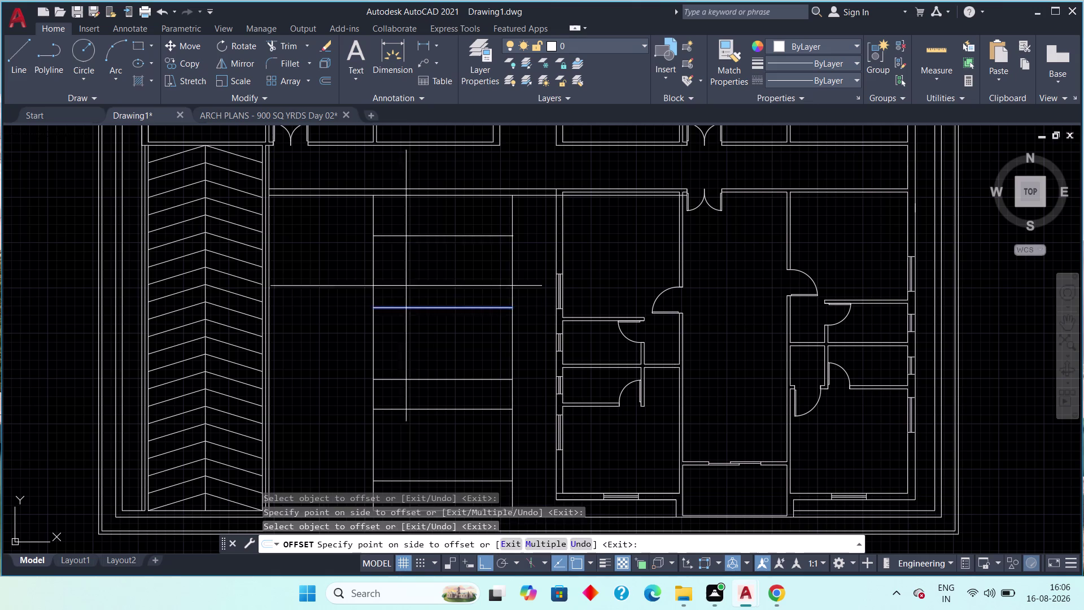
click(405, 277)
scroll(down, 3)
middle_drag(411, 279, 419, 290)
key(Escape)
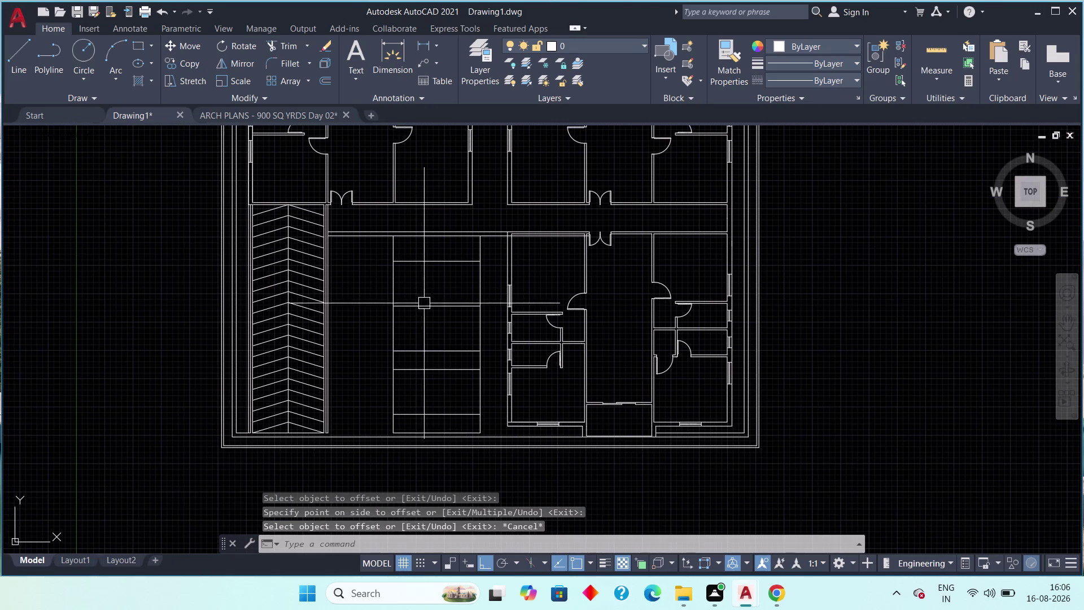
key(Escape)
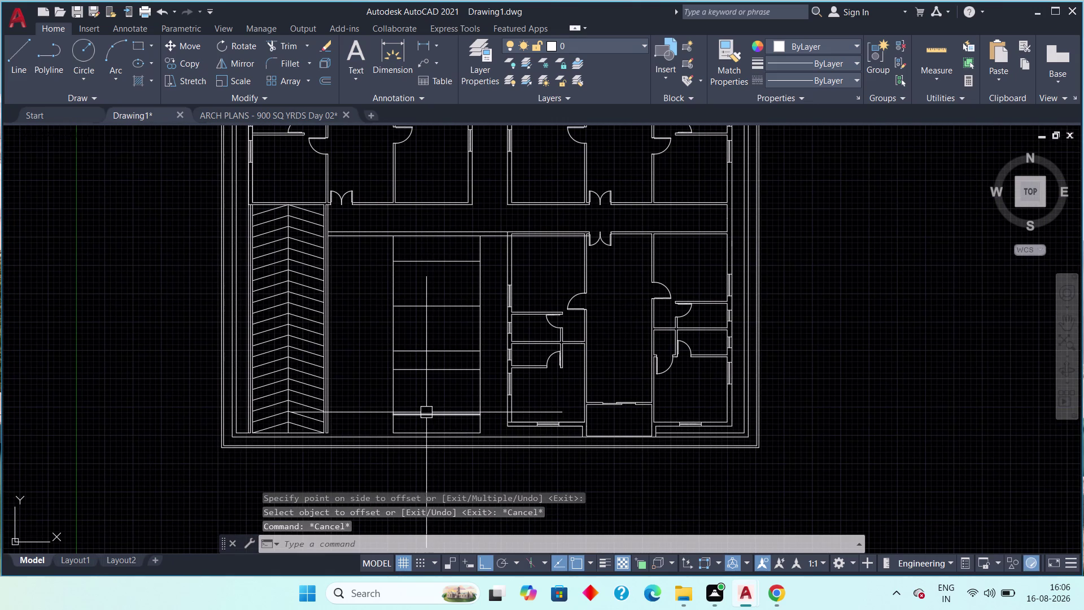
middle_drag(427, 412, 433, 436)
middle_drag(429, 401, 405, 415)
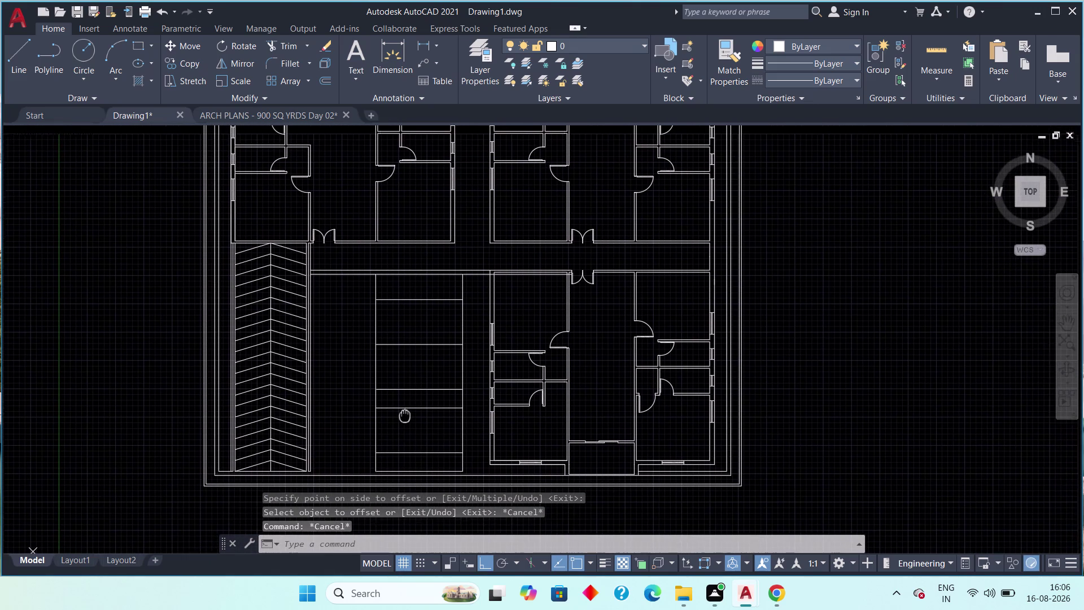
middle_drag(405, 416, 404, 417)
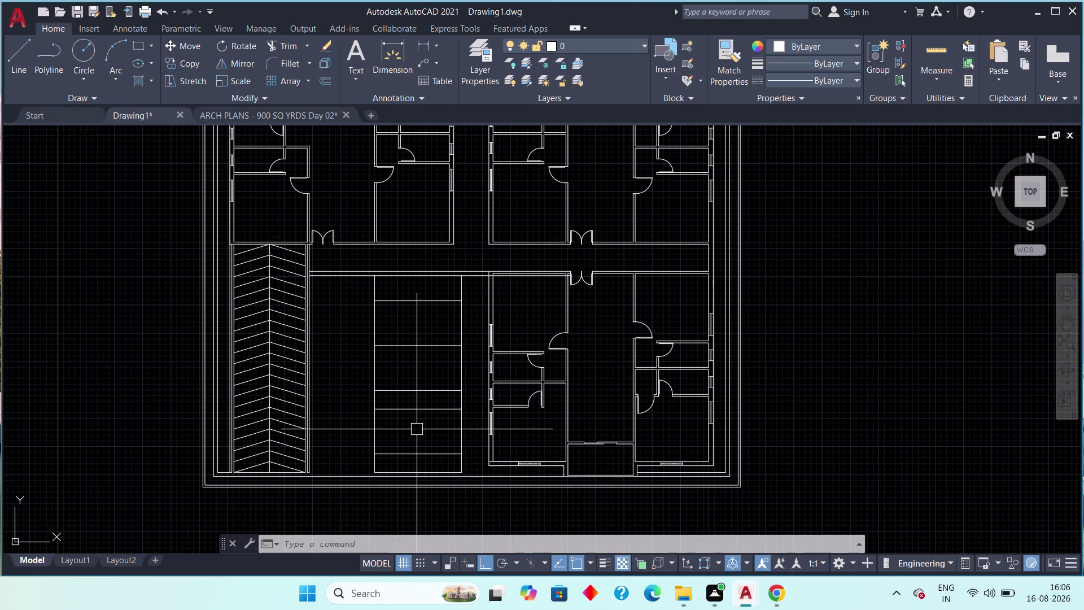
scroll(down, 3)
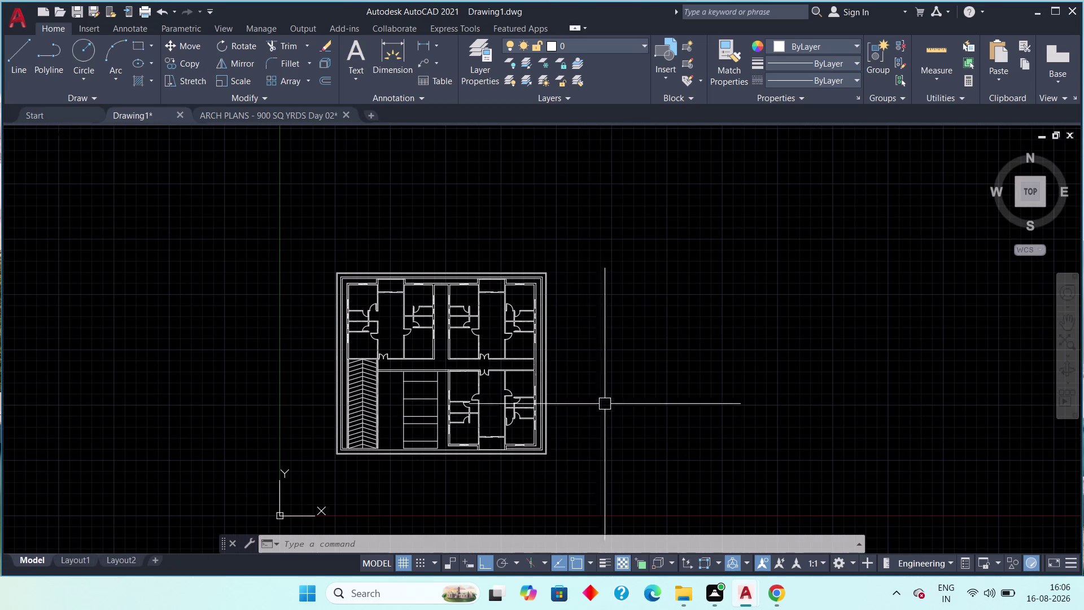
middle_drag(599, 395, 646, 399)
scroll(up, 3)
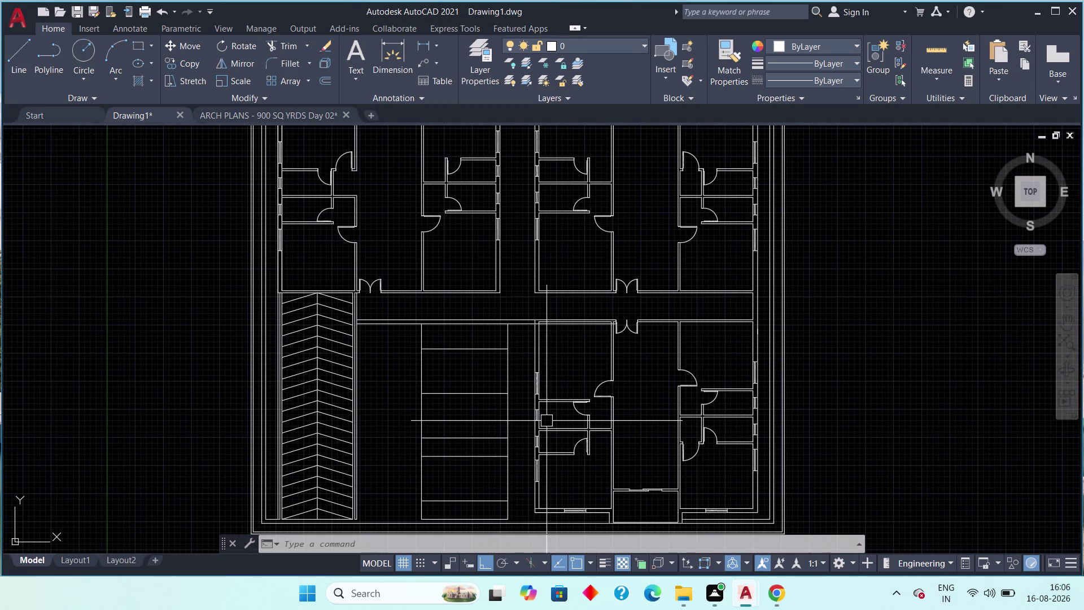
scroll(down, 3)
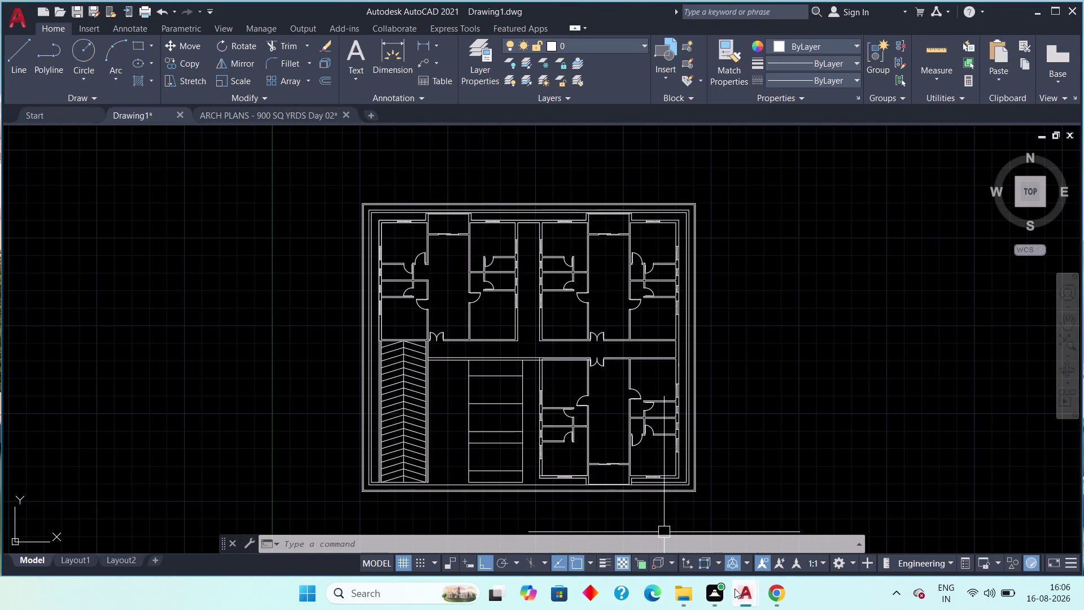